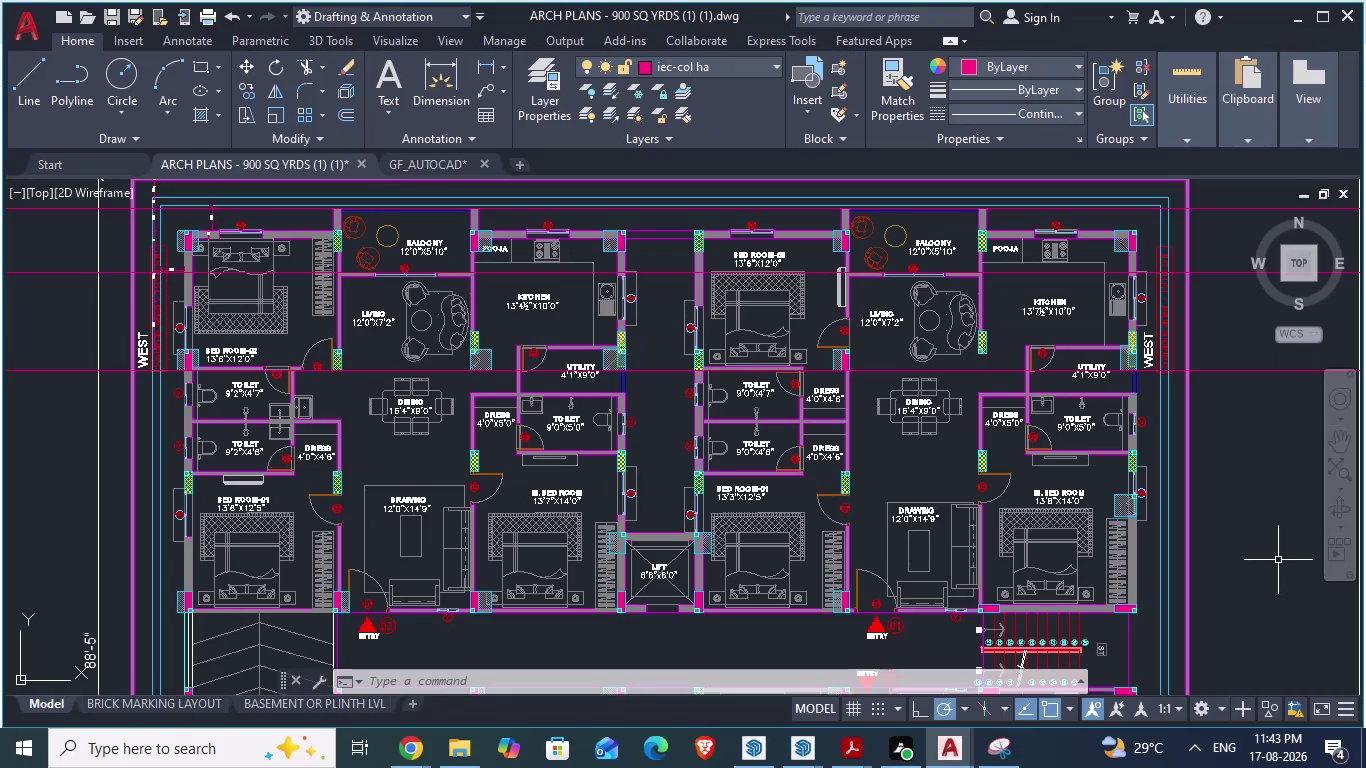
Zoom and pan around the 900 sq yd apartment plan to show the full Day 02 plan.
scroll(down, 3)
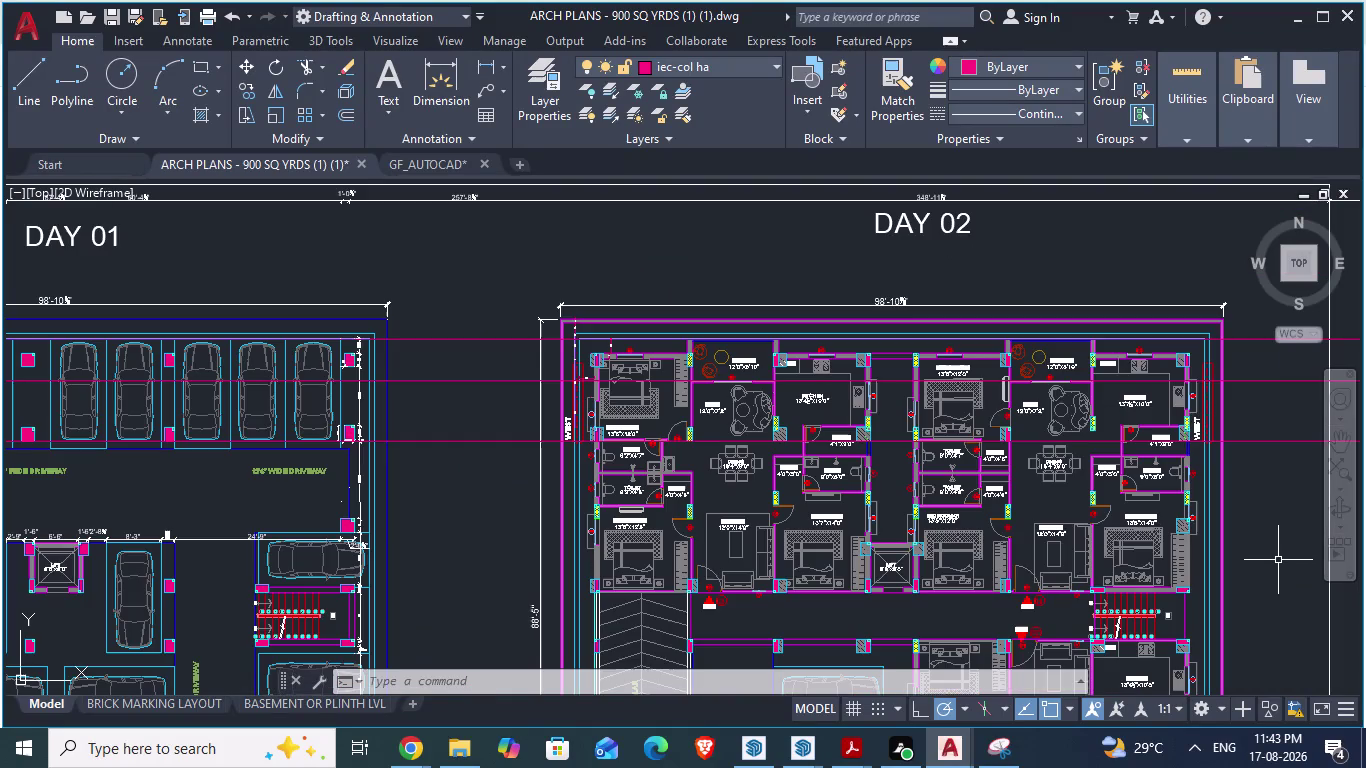
scroll(down, 3)
scroll(up, 3)
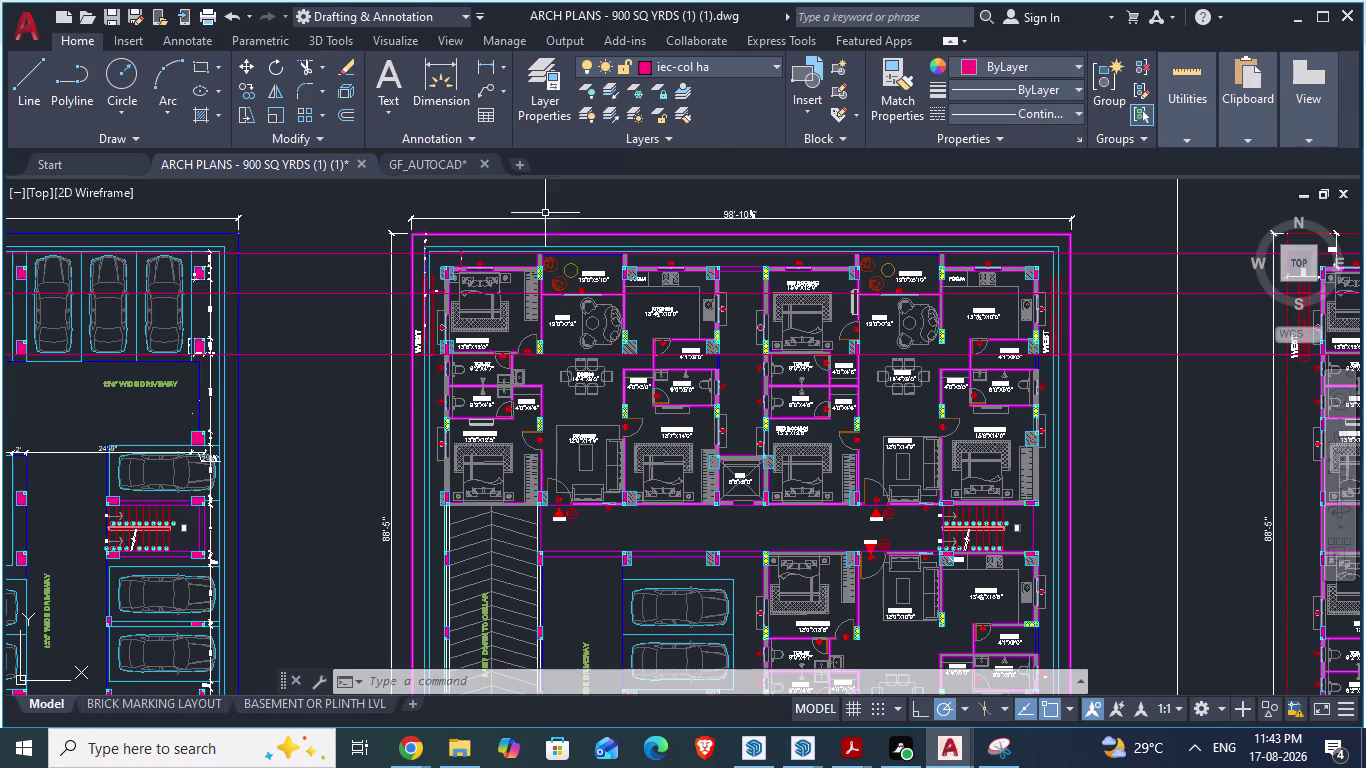
scroll(up, 3)
scroll(up, 3)
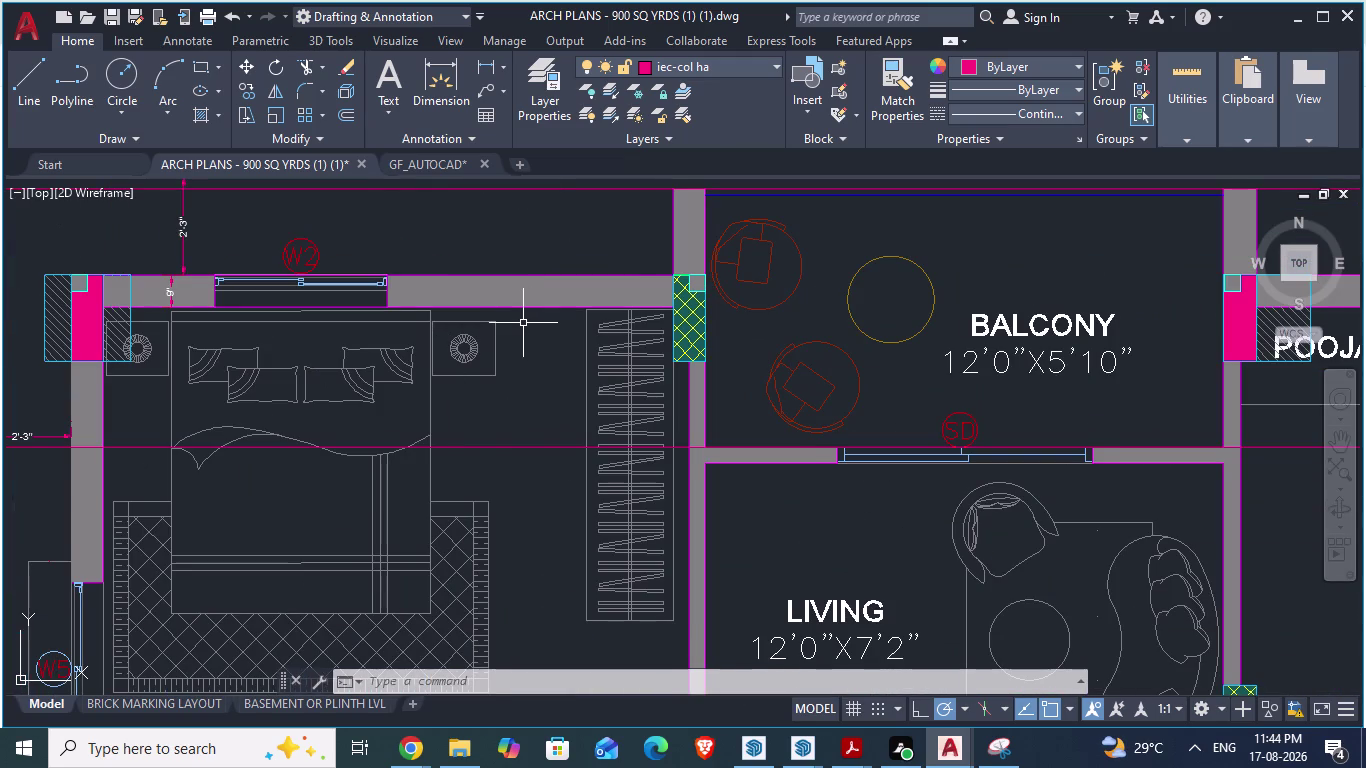
scroll(down, 3)
scroll(down, 3)
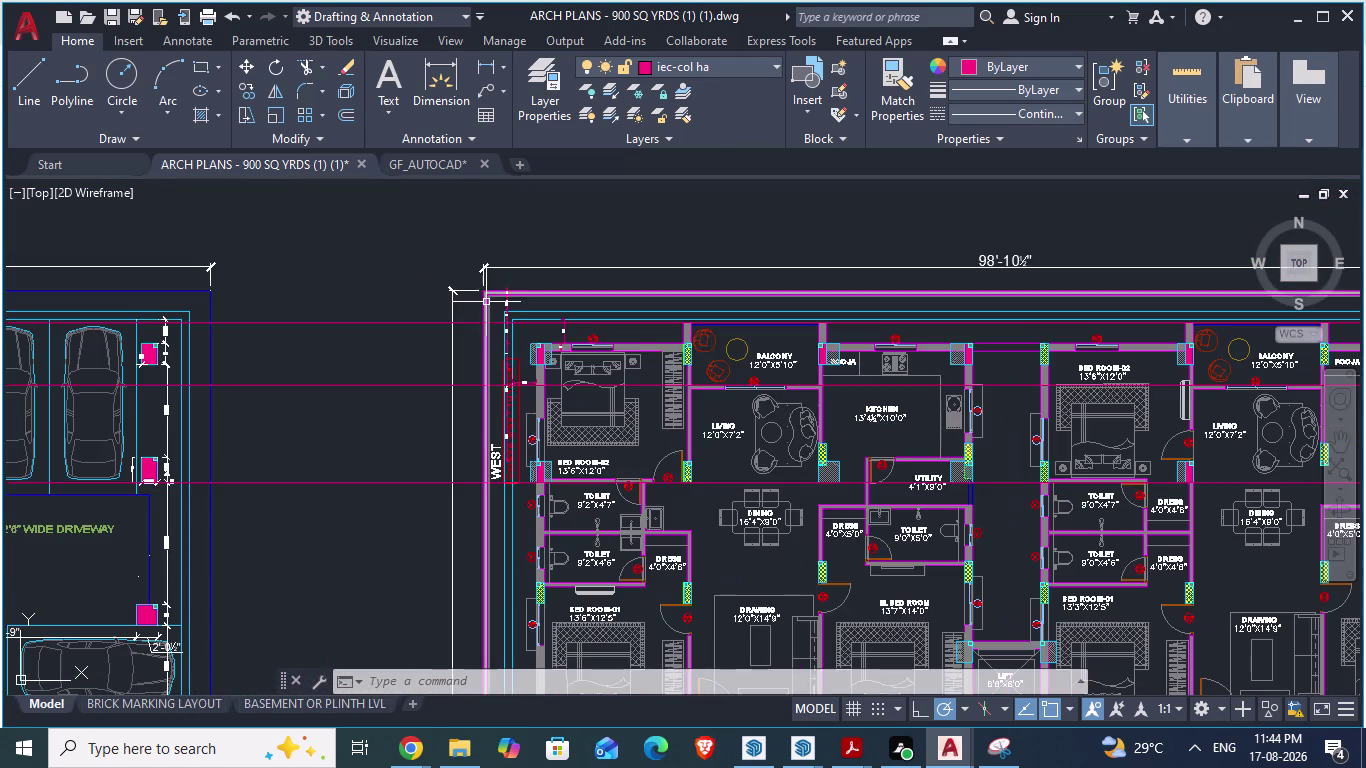
scroll(up, 3)
scroll(down, 3)
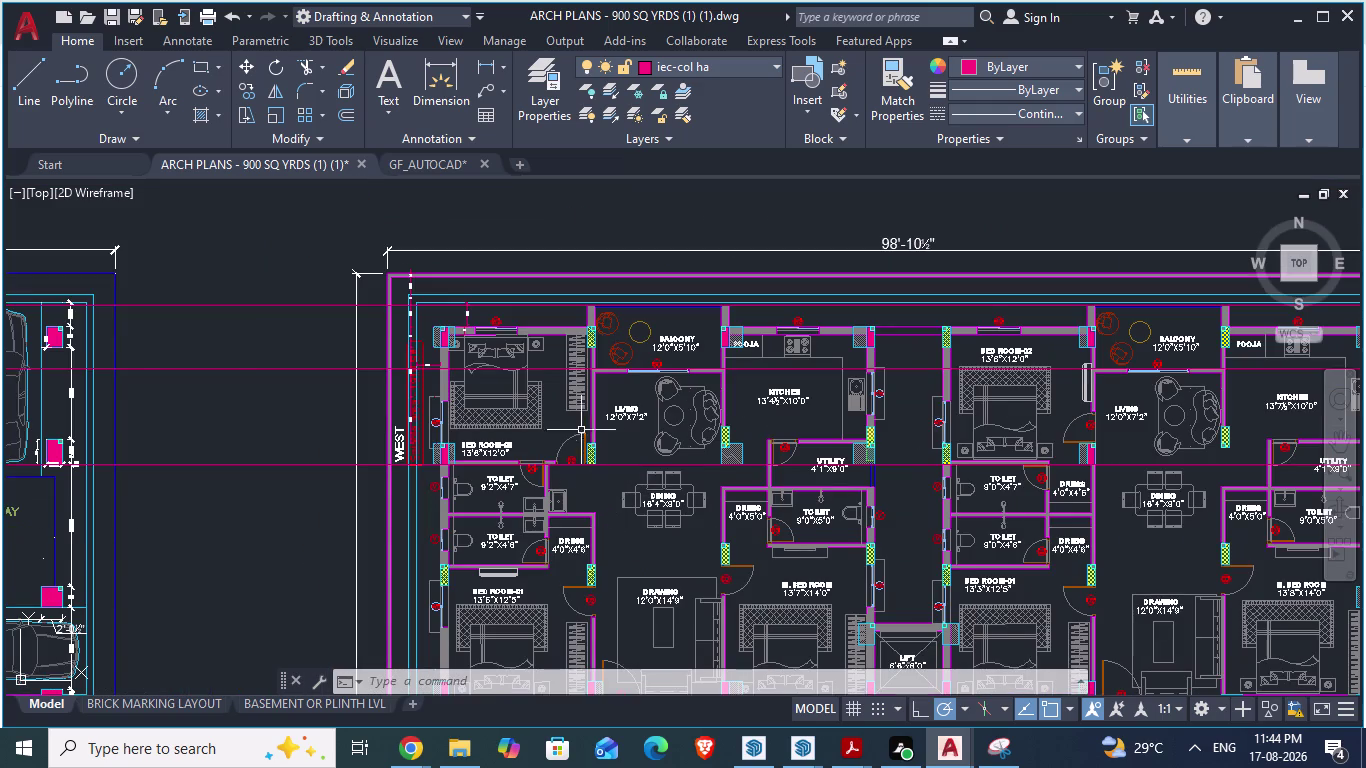
scroll(down, 3)
middle_drag(656, 423, 617, 378)
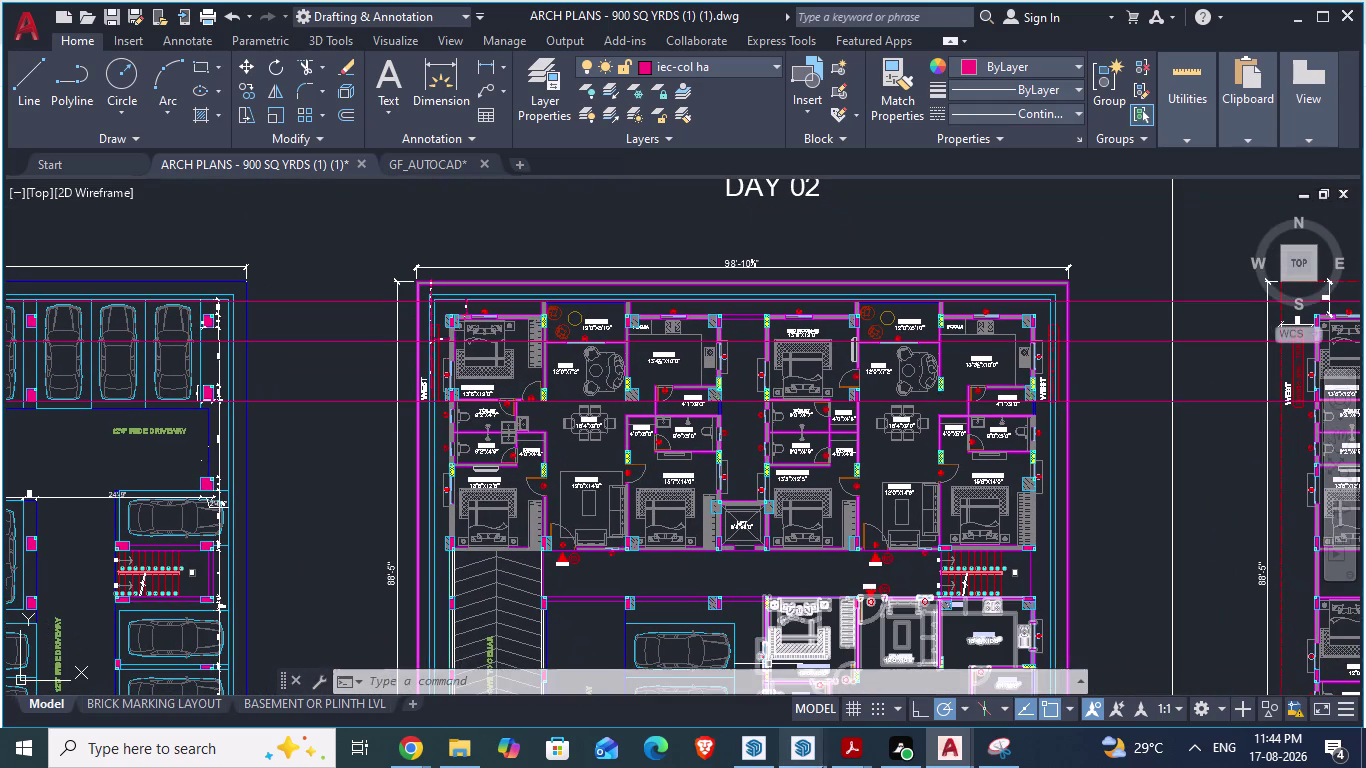
Bring up the PDF copy of the plan in Adobe Acrobat.
click(842, 736)
click(942, 654)
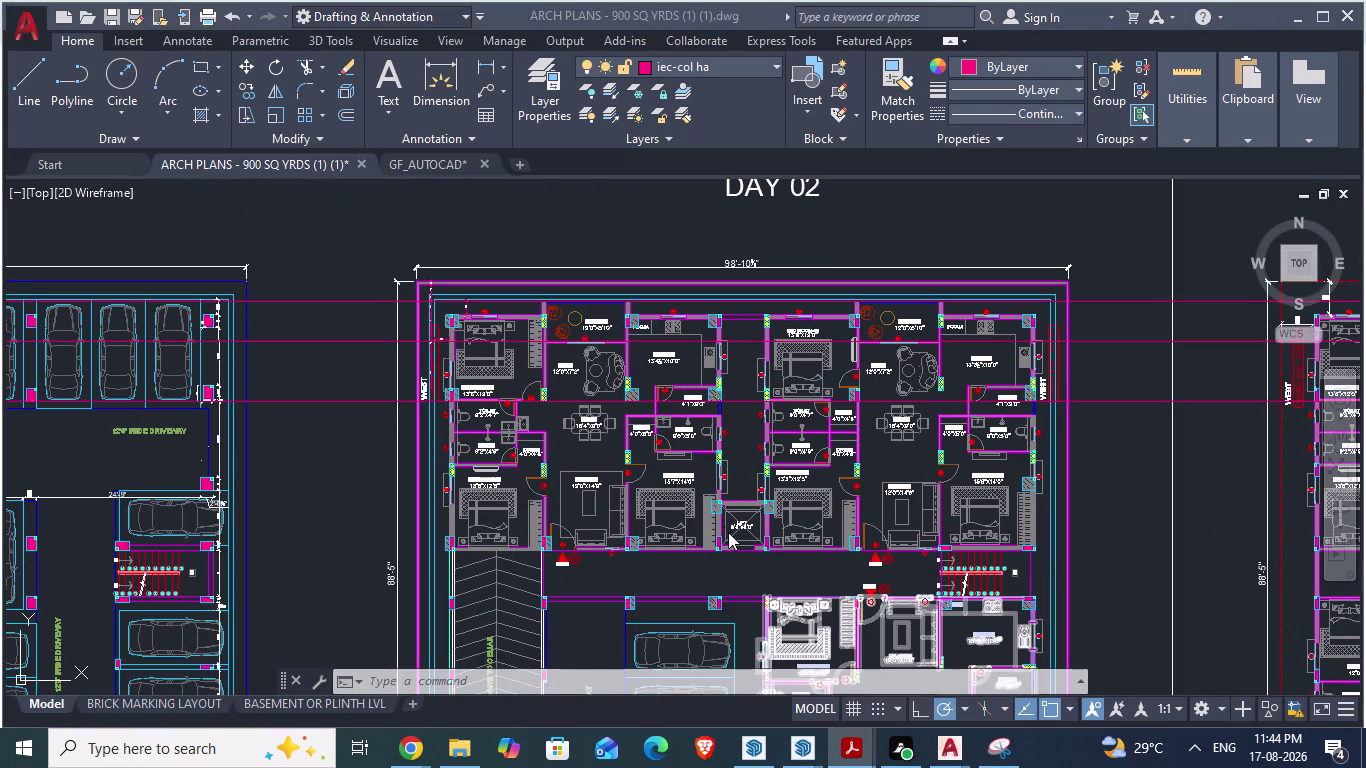
scroll(down, 3)
Zoom and pan across both 1918 sft flats in the plan PDF.
scroll(down, 3)
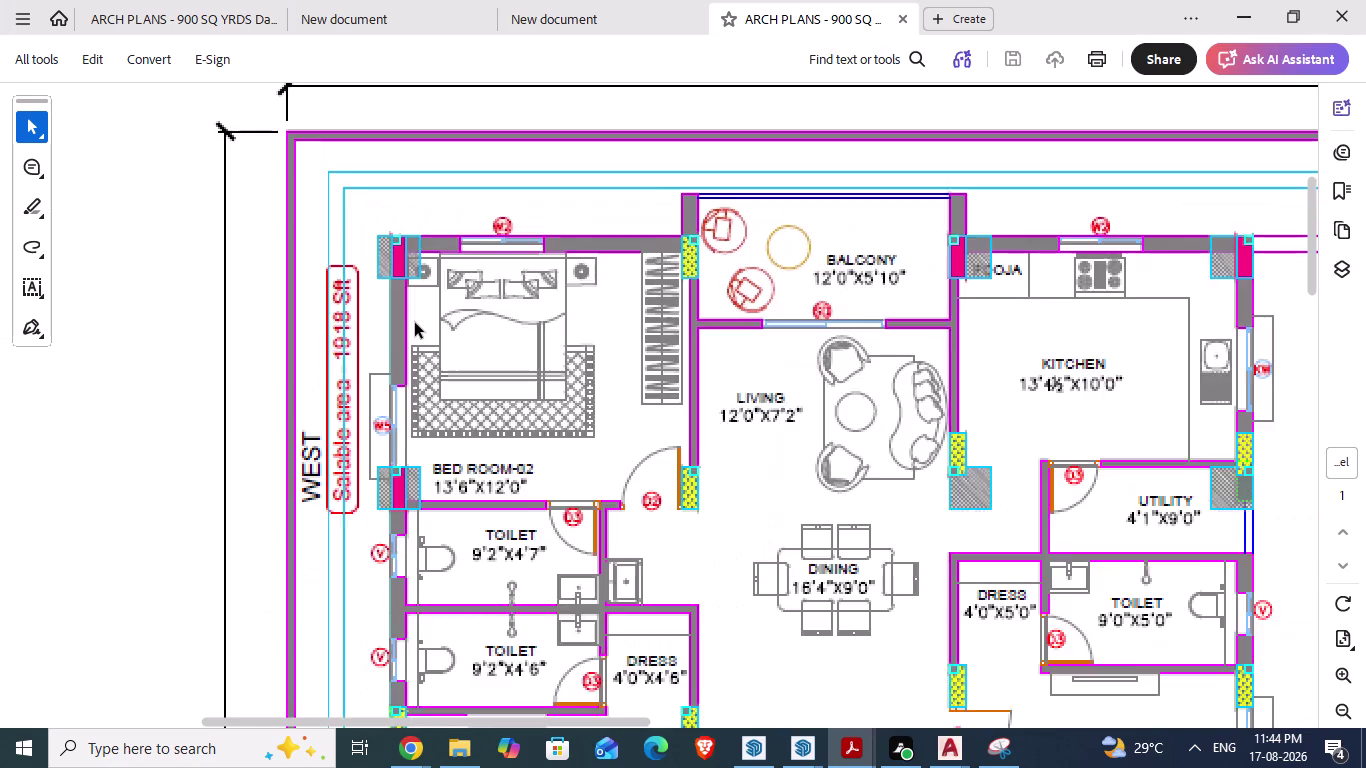
scroll(down, 3)
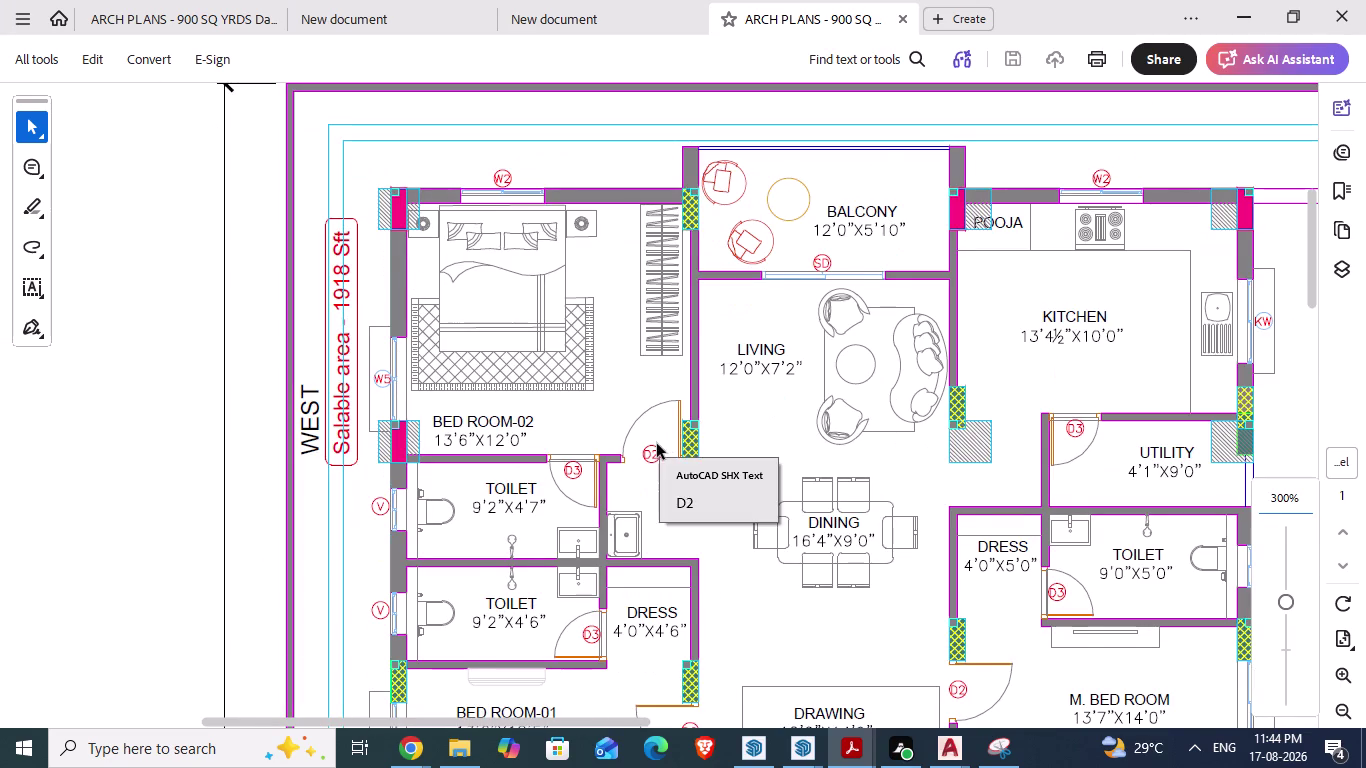
middle_drag(652, 441, 719, 445)
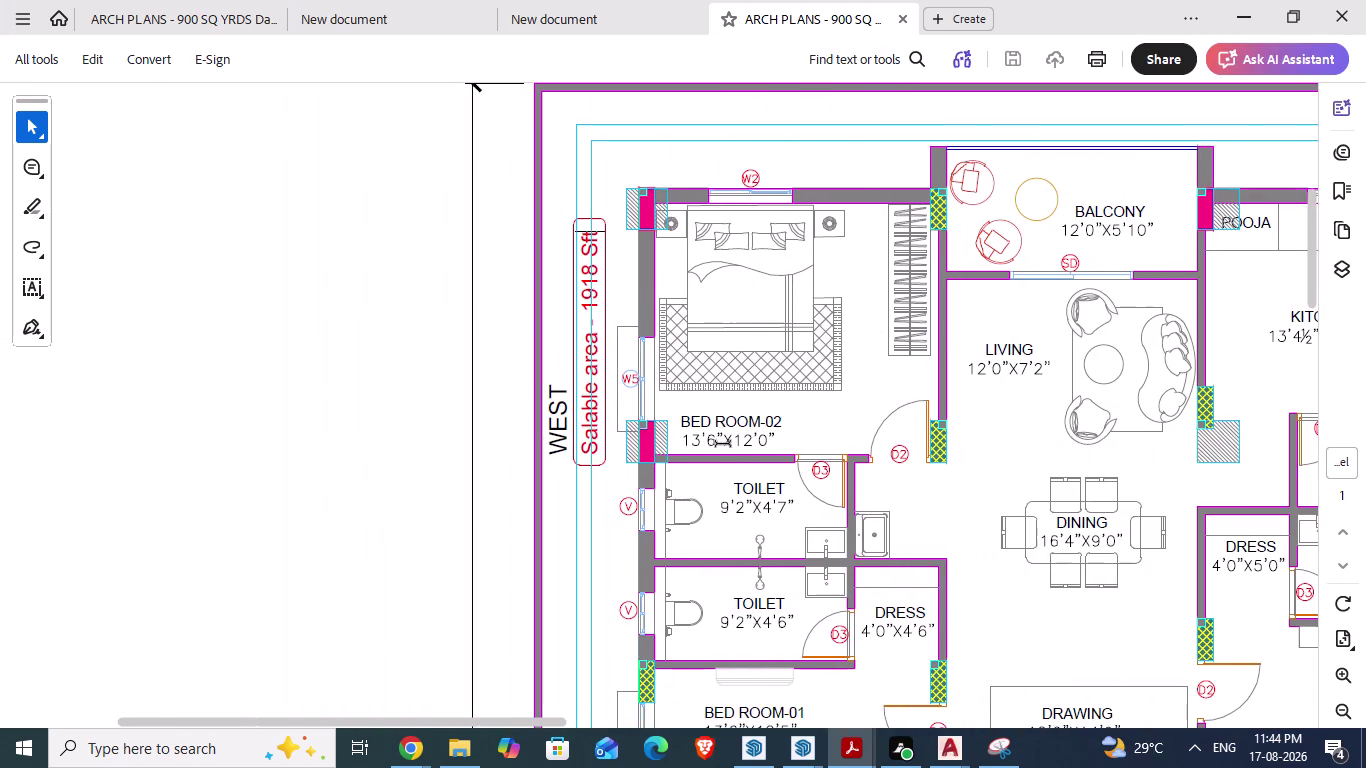
middle_drag(727, 440, 817, 441)
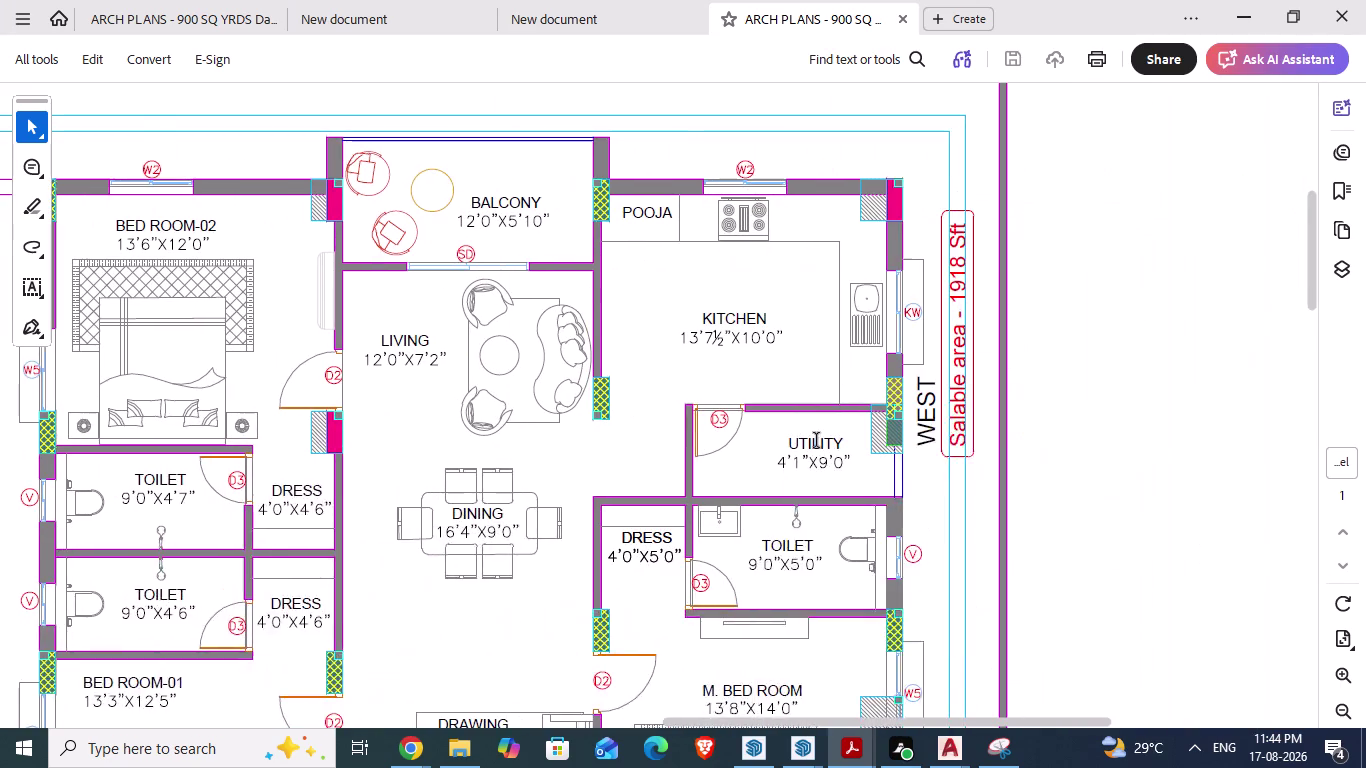
scroll(down, 3)
scroll(down, 3)
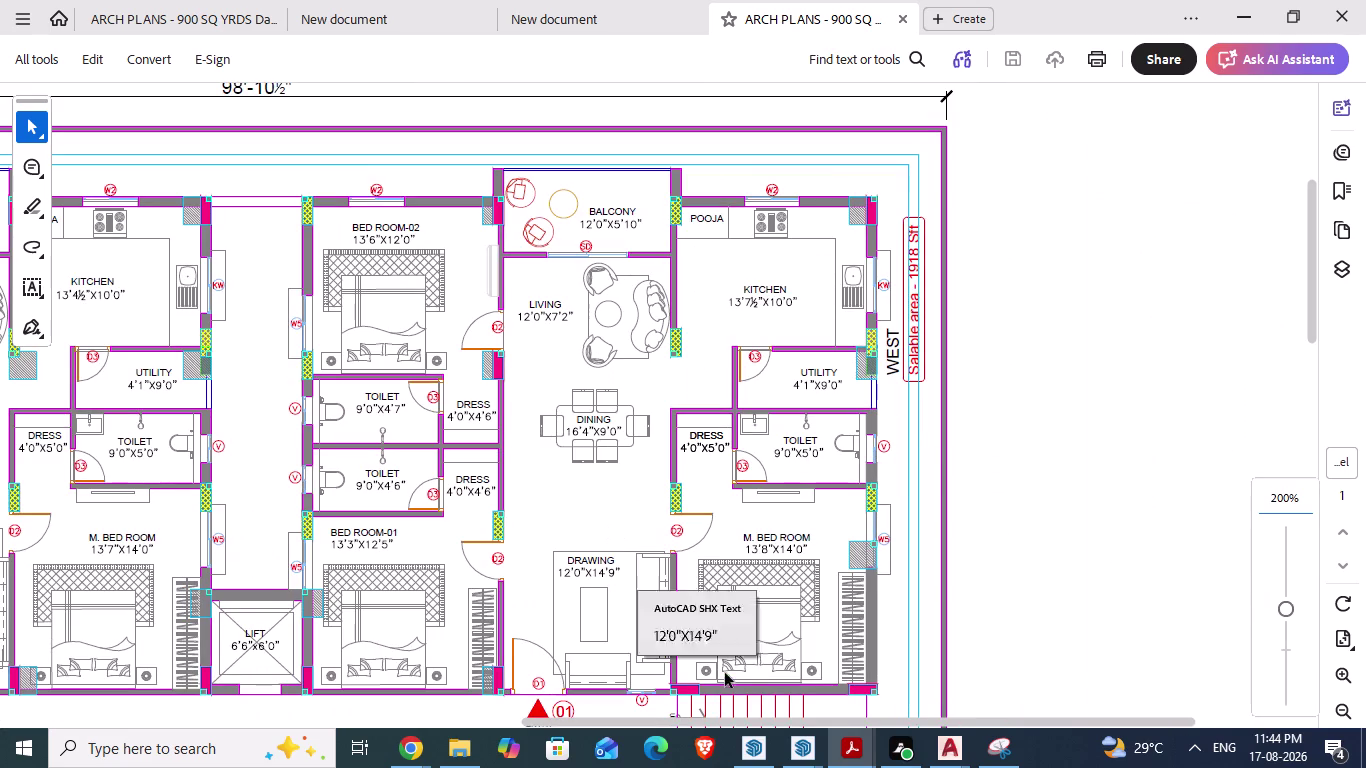
drag(721, 720, 591, 715)
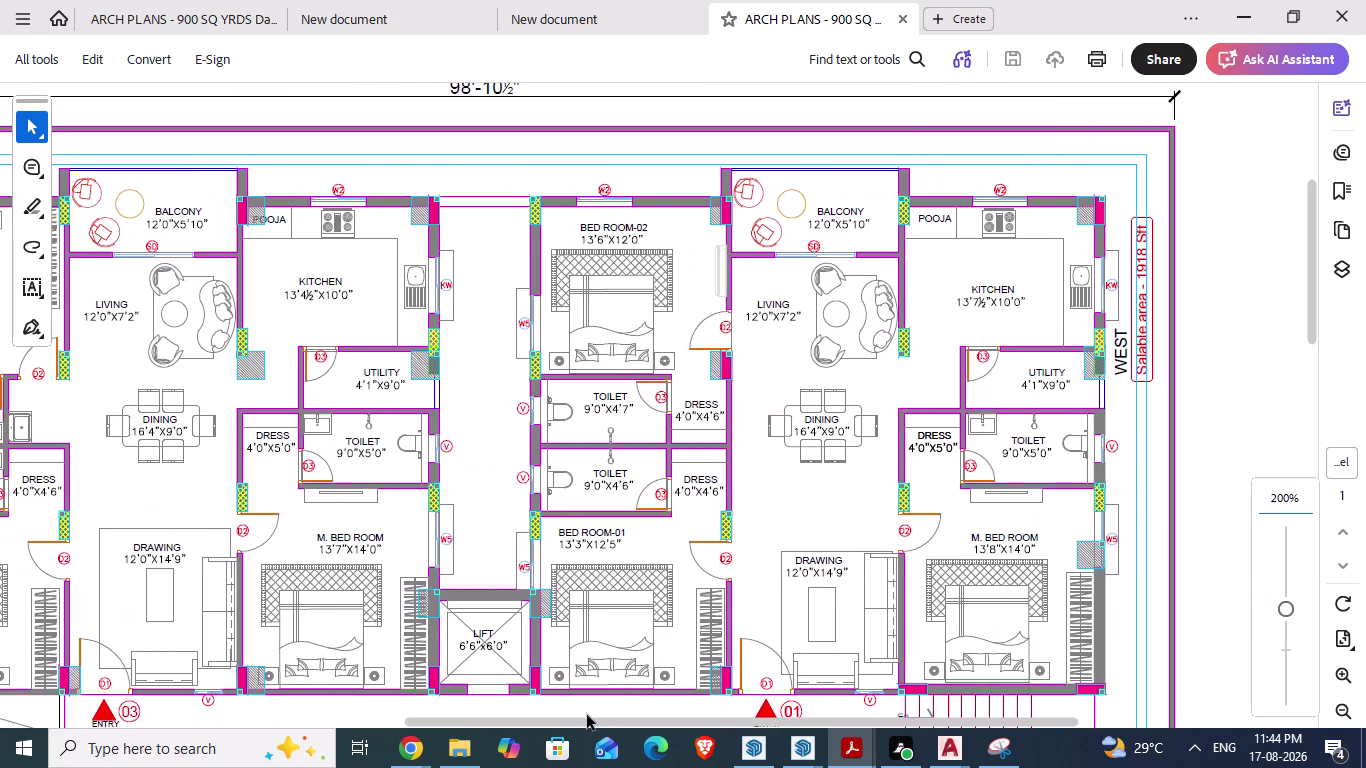
drag(591, 715, 516, 710)
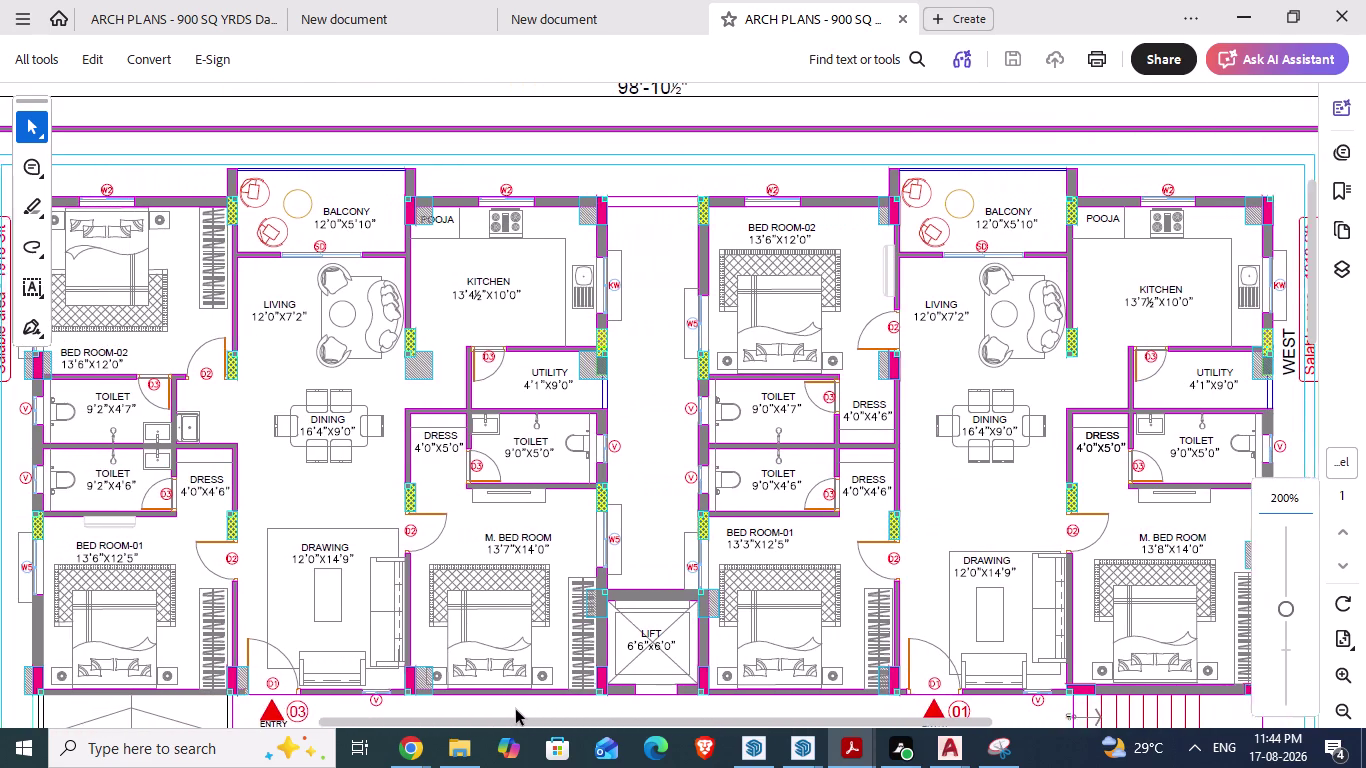
drag(516, 710, 515, 710)
scroll(down, 3)
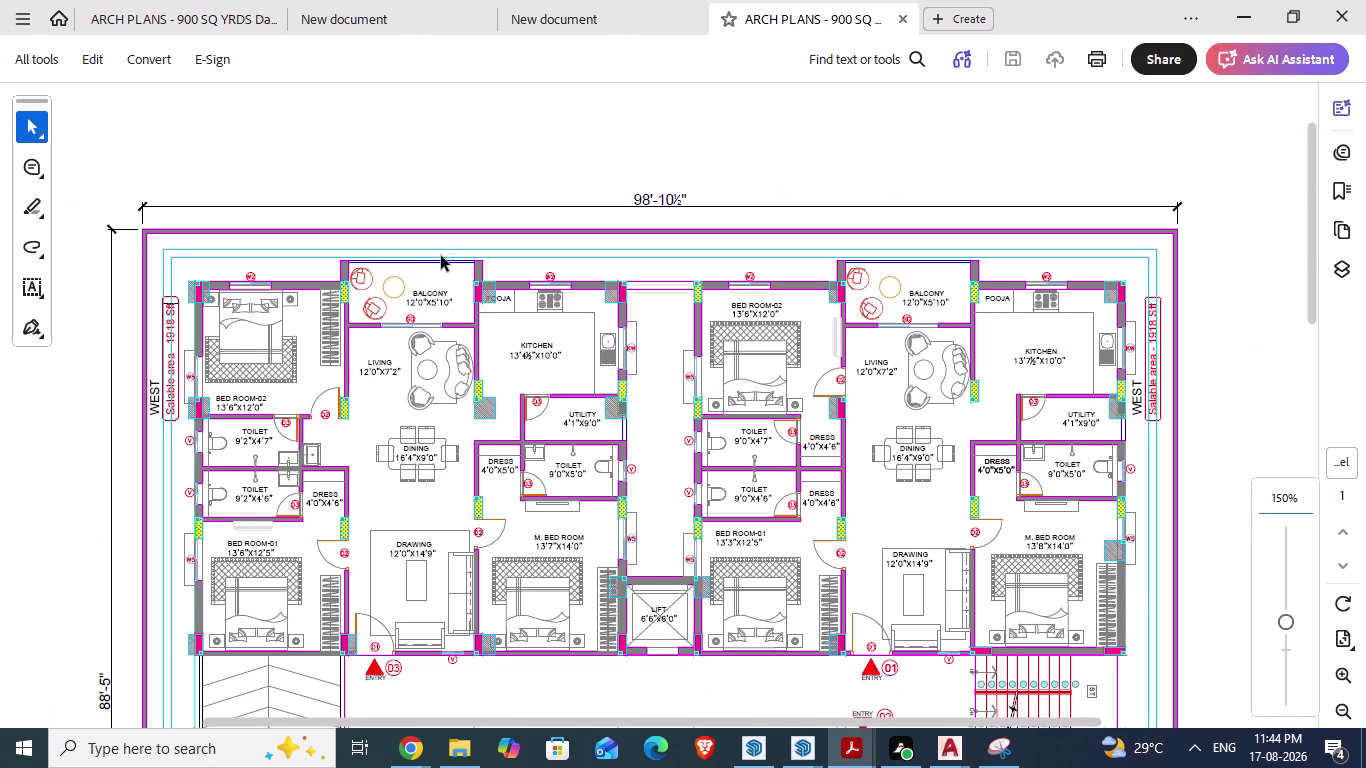
Switch back to the GF_AUTOCAD drawing in AutoCAD.
key(alt+Tab)
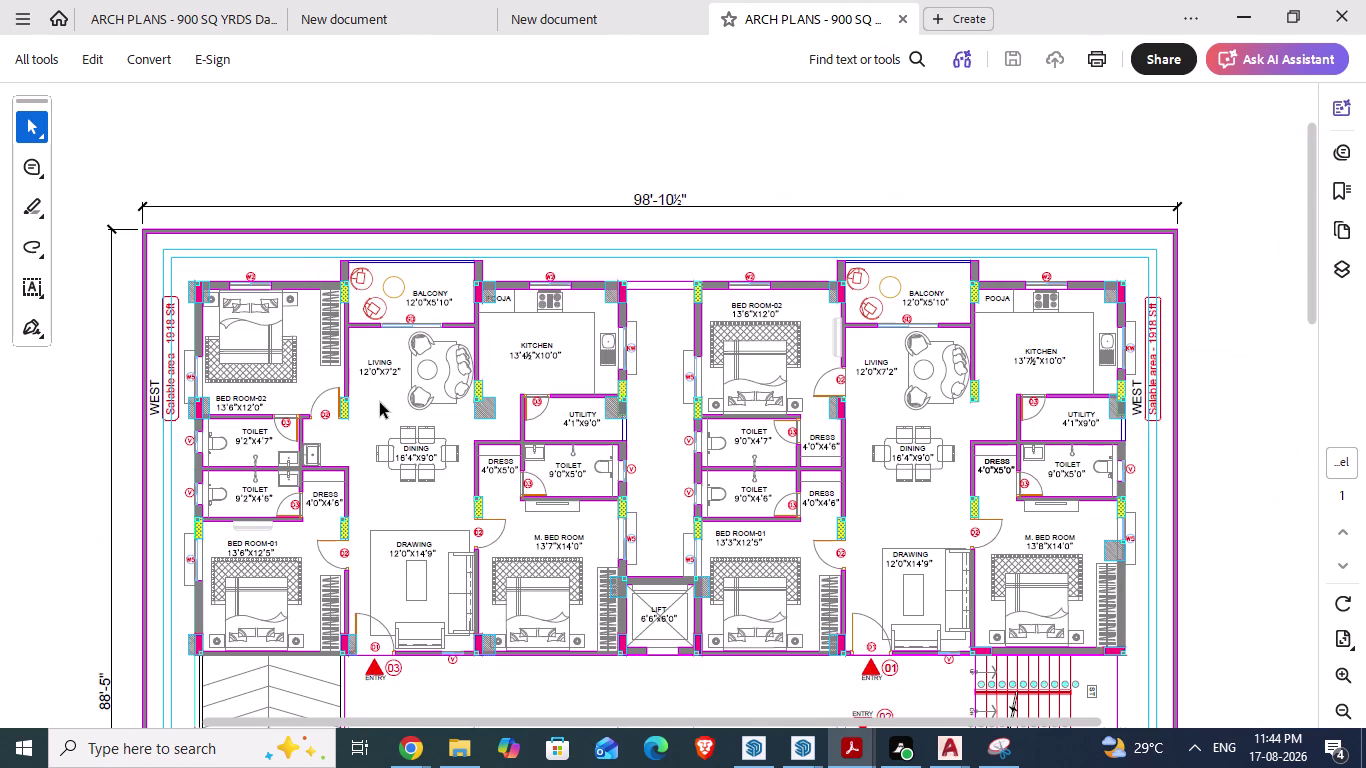
key(alt+Tab)
key(alt+Tab)
key(alt+Tab)
click(435, 163)
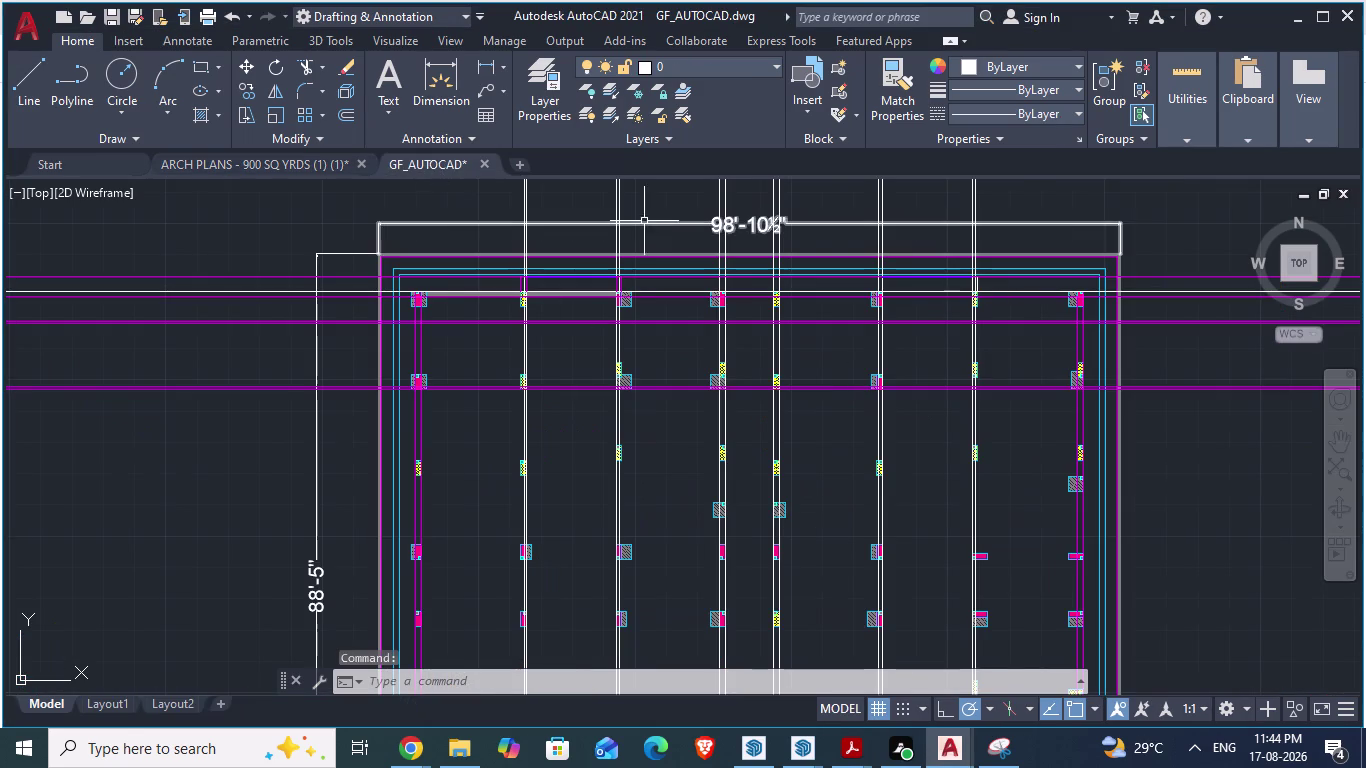
Check the plan PDF and return to the GF_AUTOCAD drawing.
key(alt+Tab)
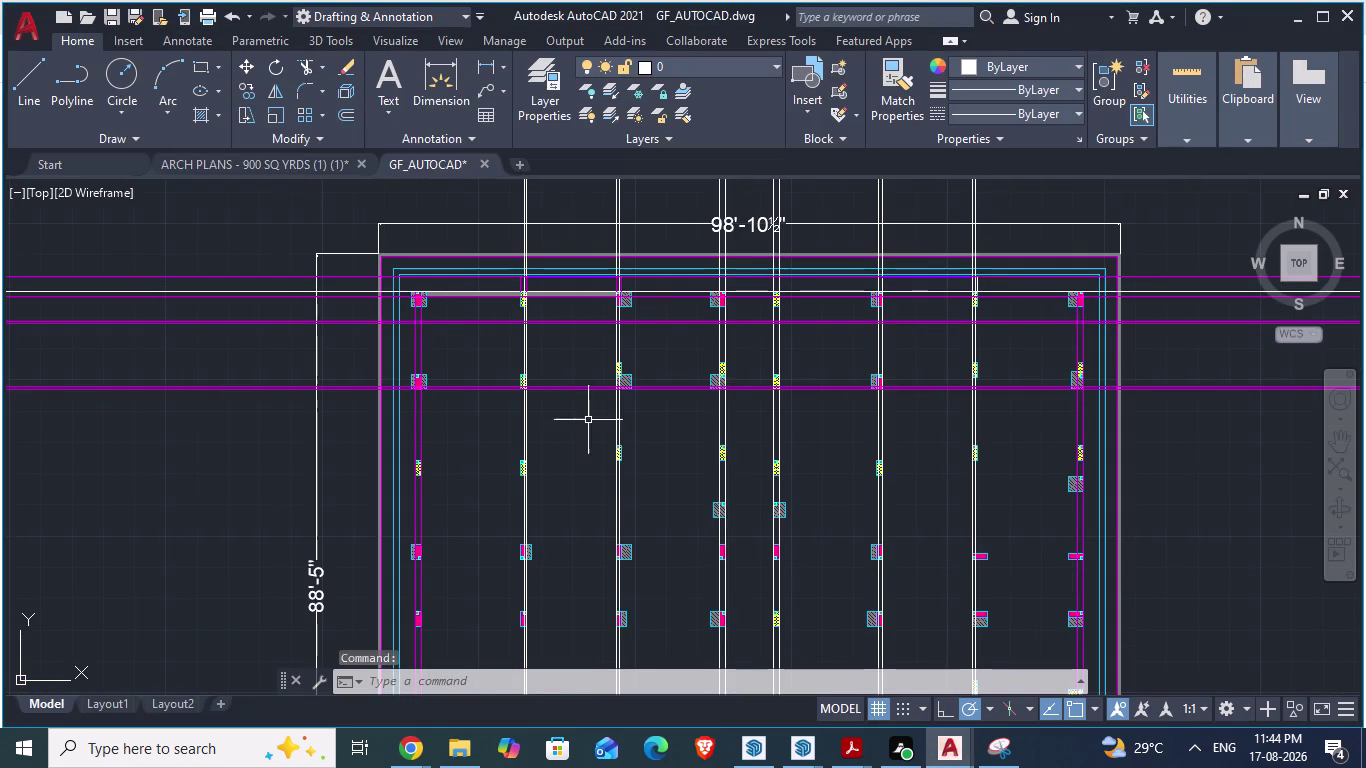
key(alt+Tab)
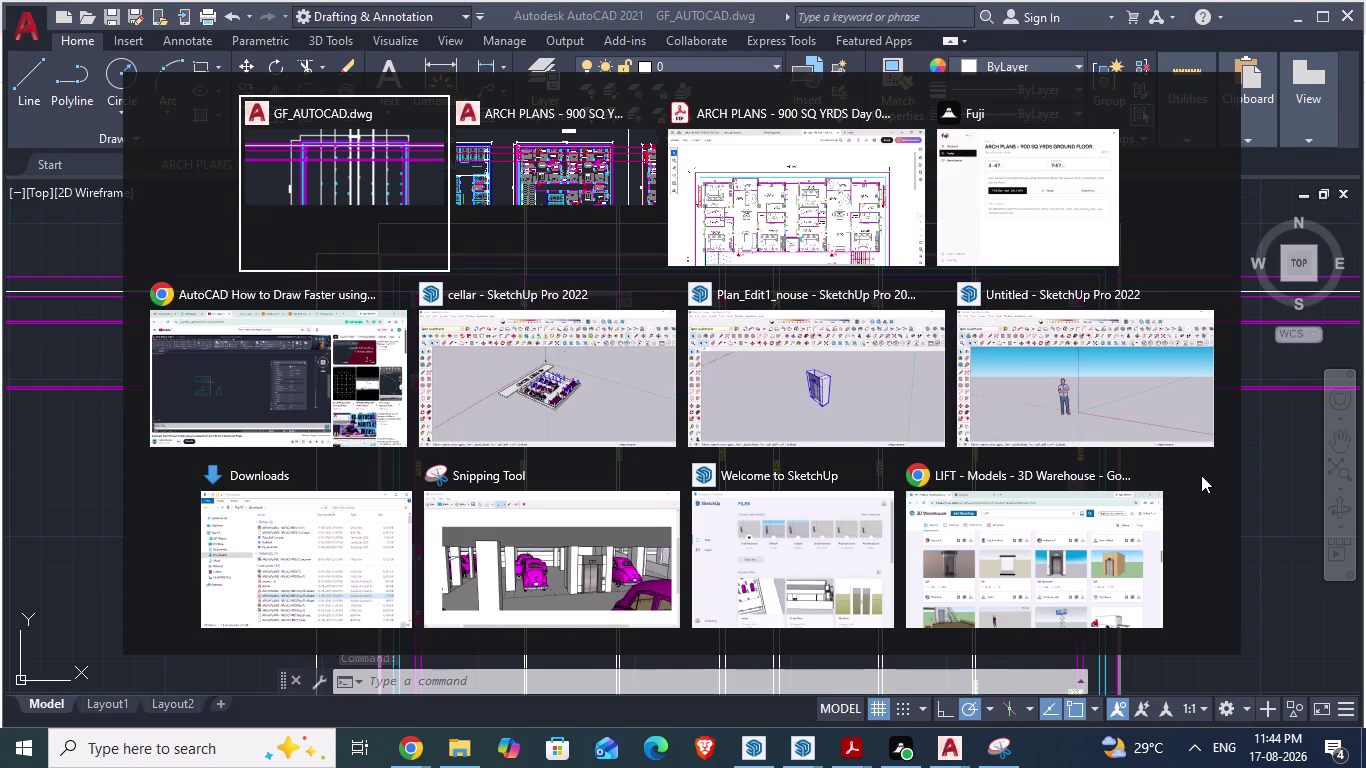
key(alt+Tab)
key(alt+Tab)
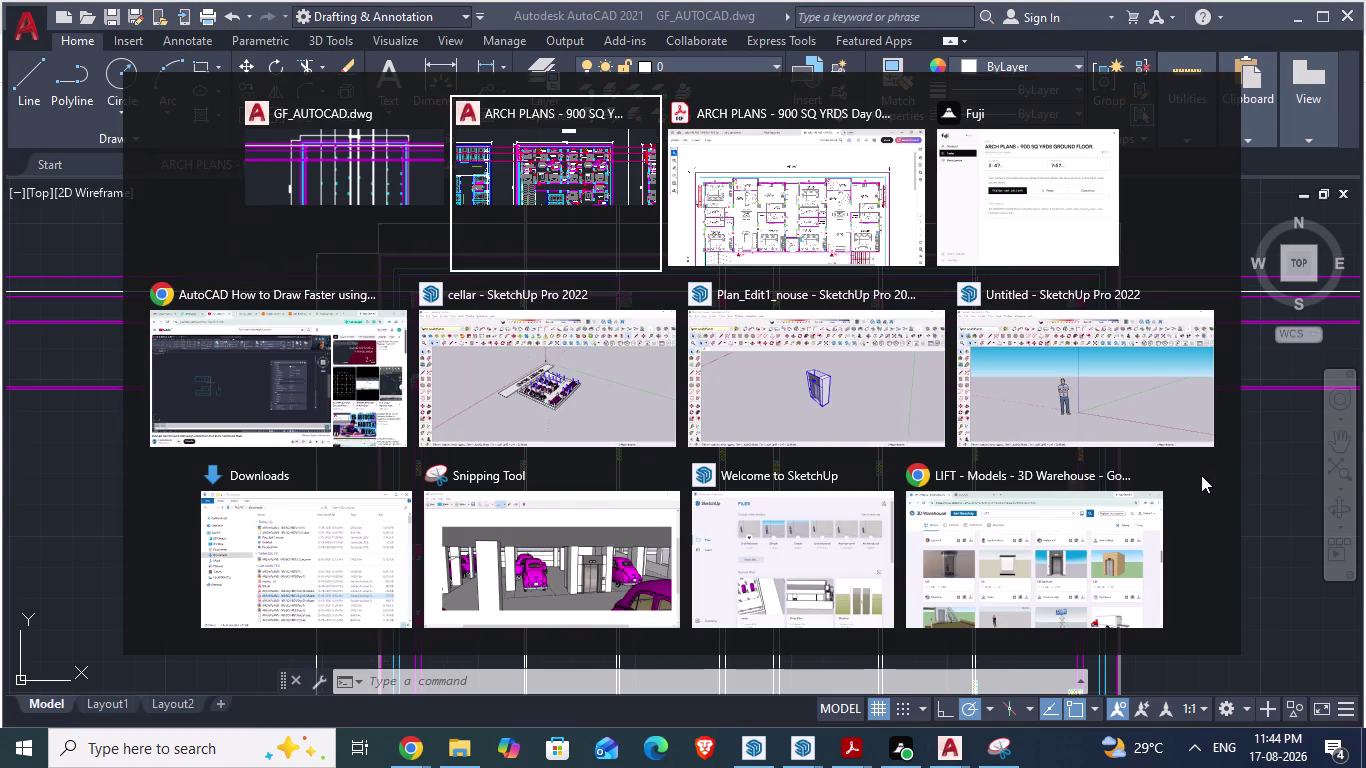
key(alt+Tab)
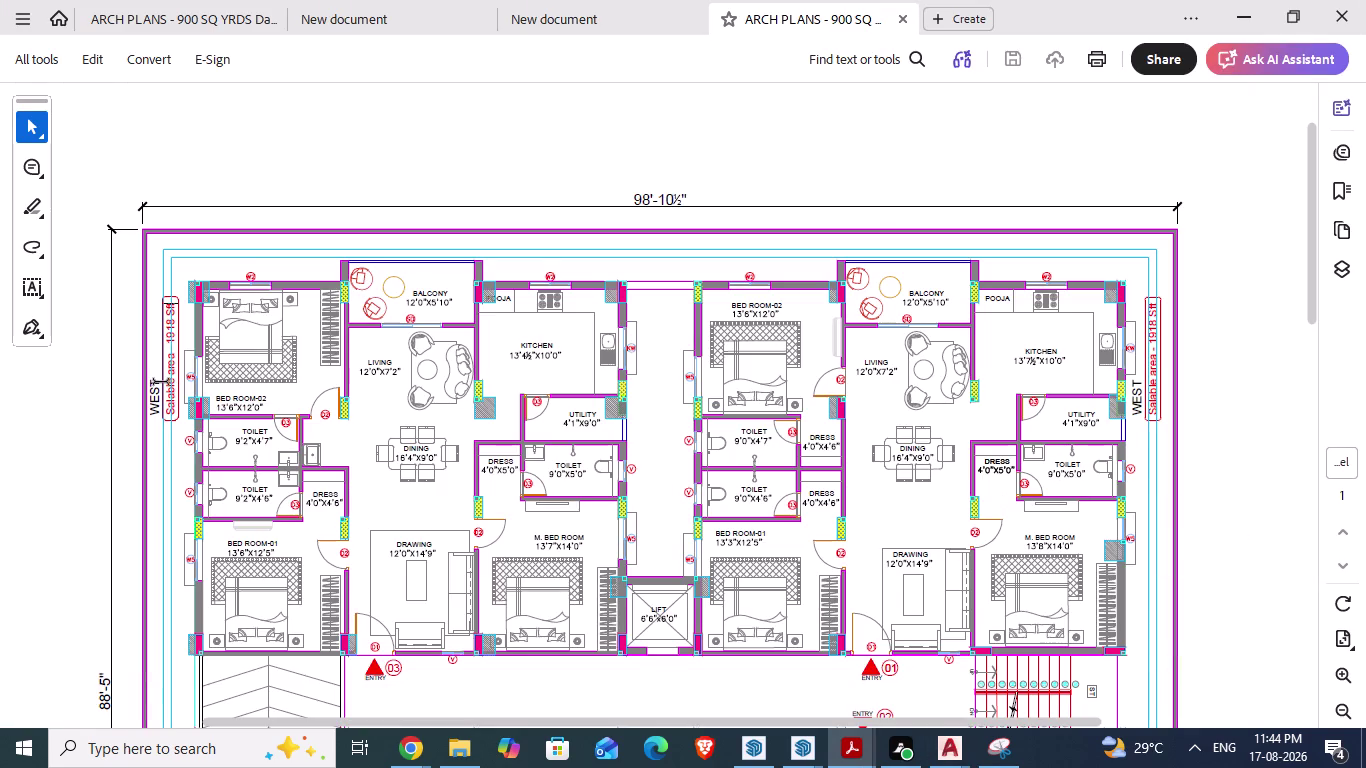
key(alt+Tab)
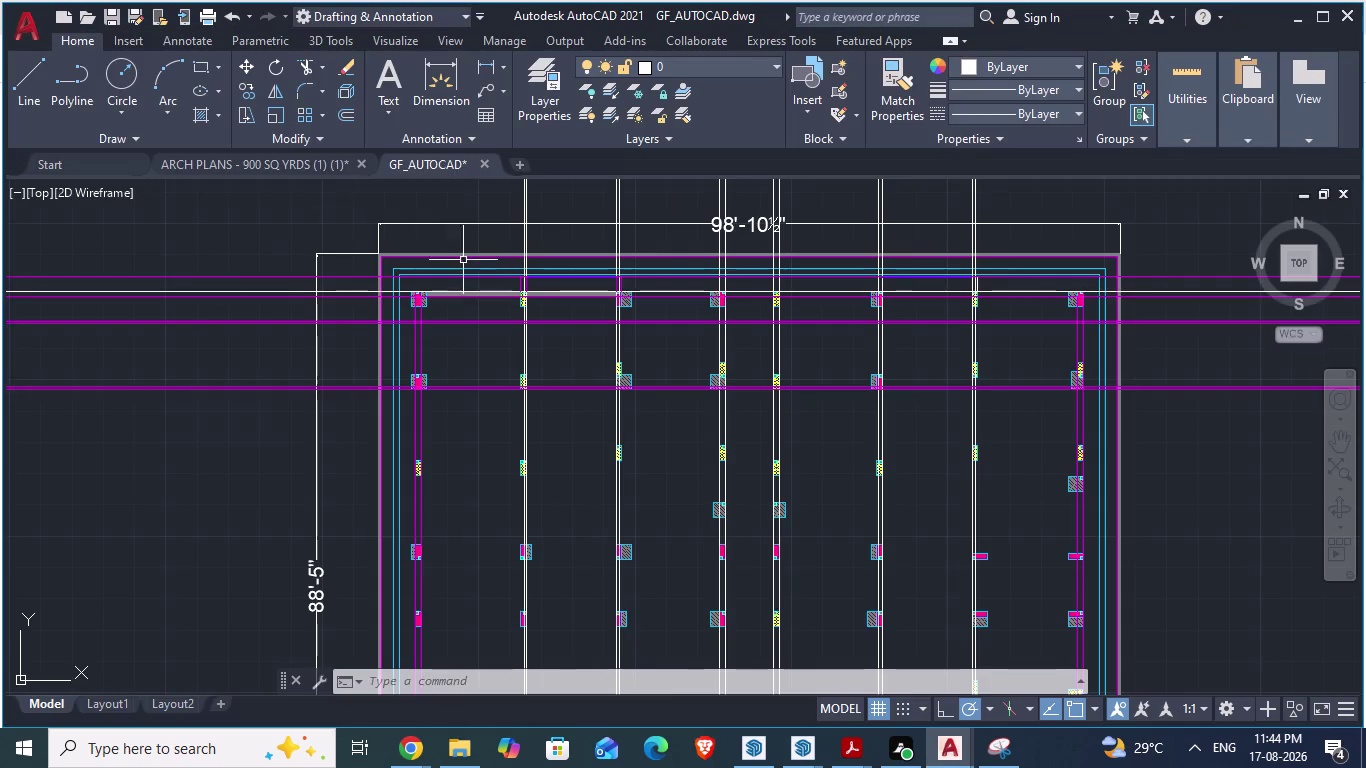
Zoom in on the top wall and select the vertical grid line through the column.
scroll(up, 3)
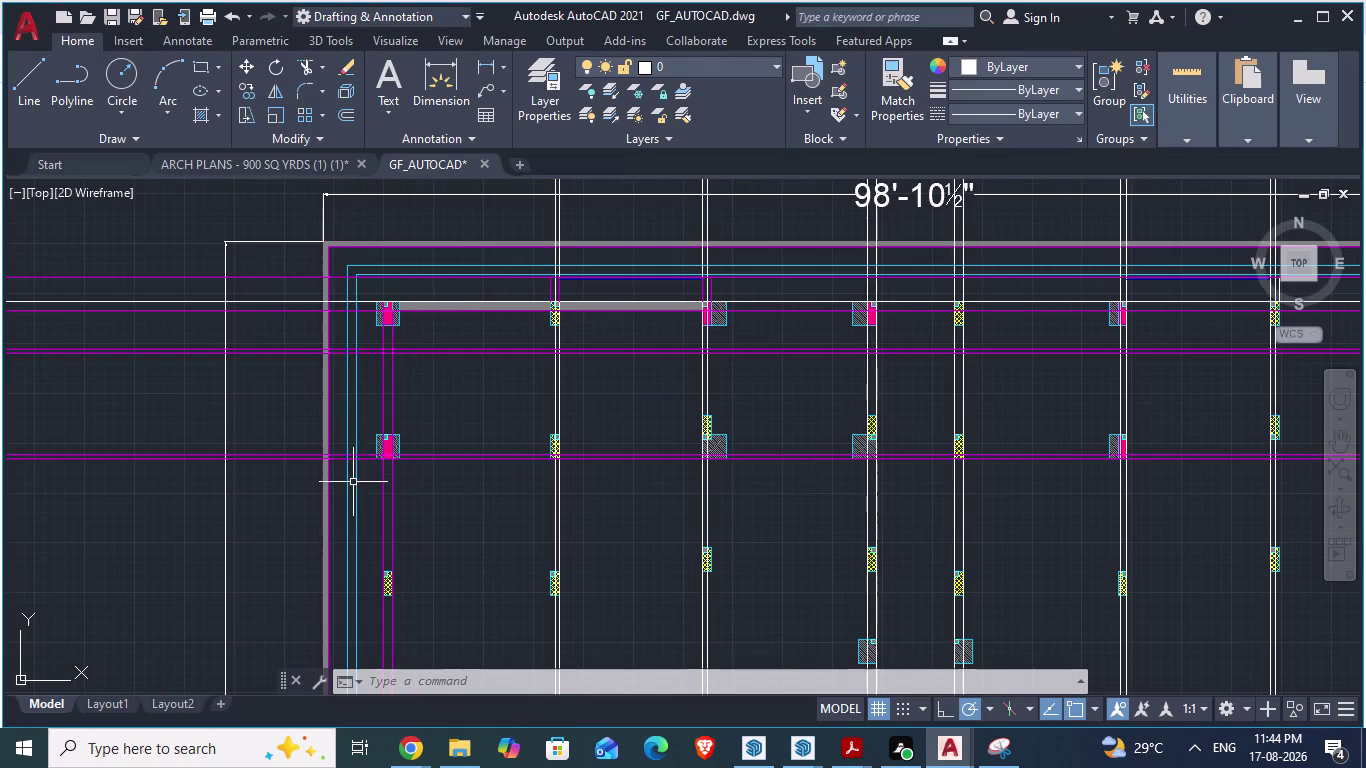
scroll(up, 3)
scroll(down, 3)
middle_drag(514, 443, 420, 490)
scroll(up, 3)
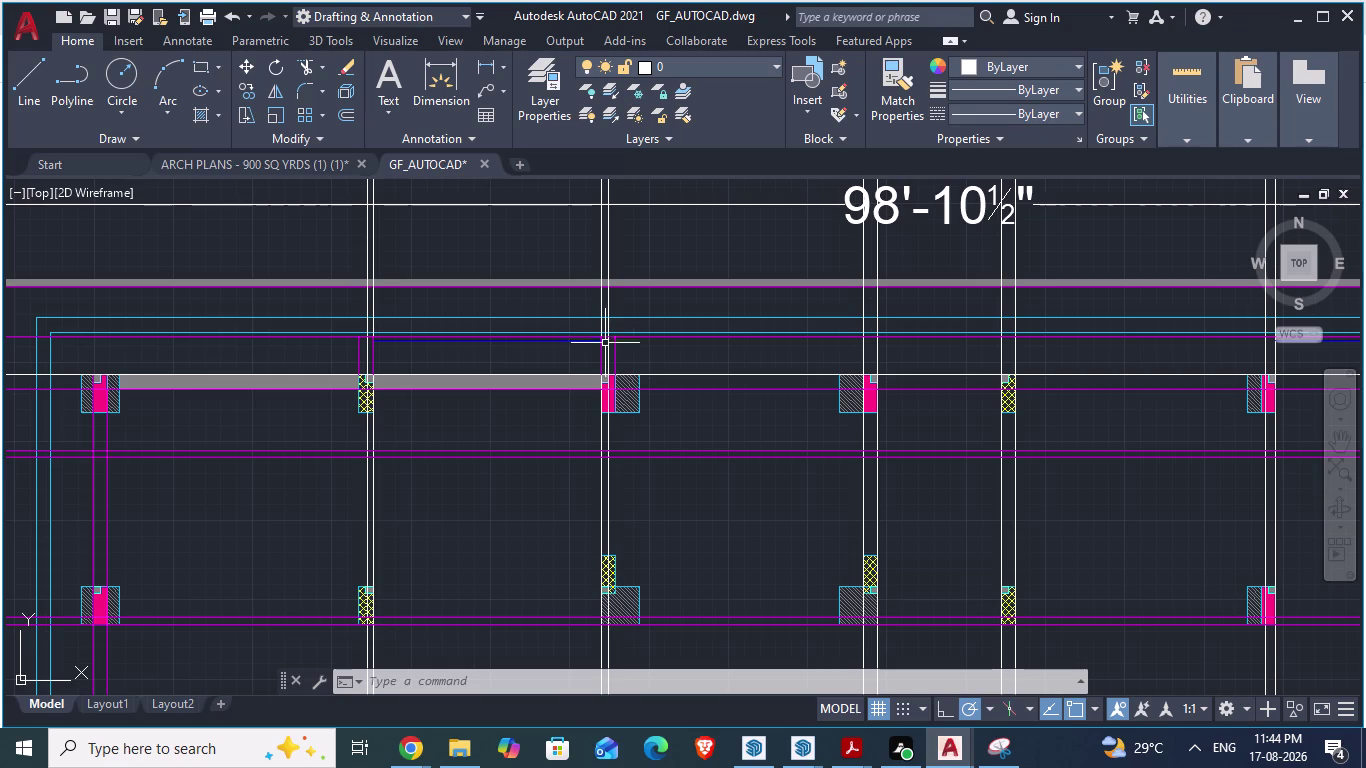
click(606, 355)
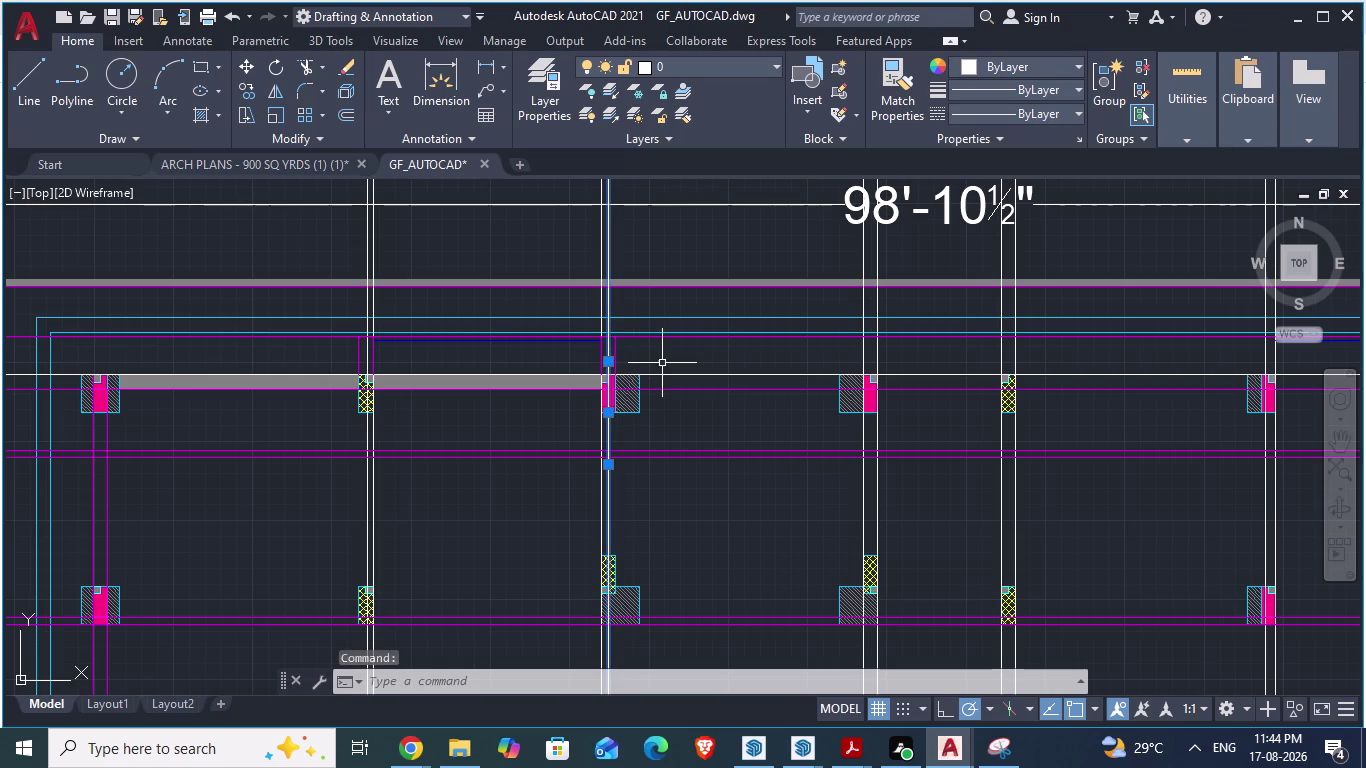
Save the GF_AUTOCAD drawing.
key(space)
scroll(down, 3)
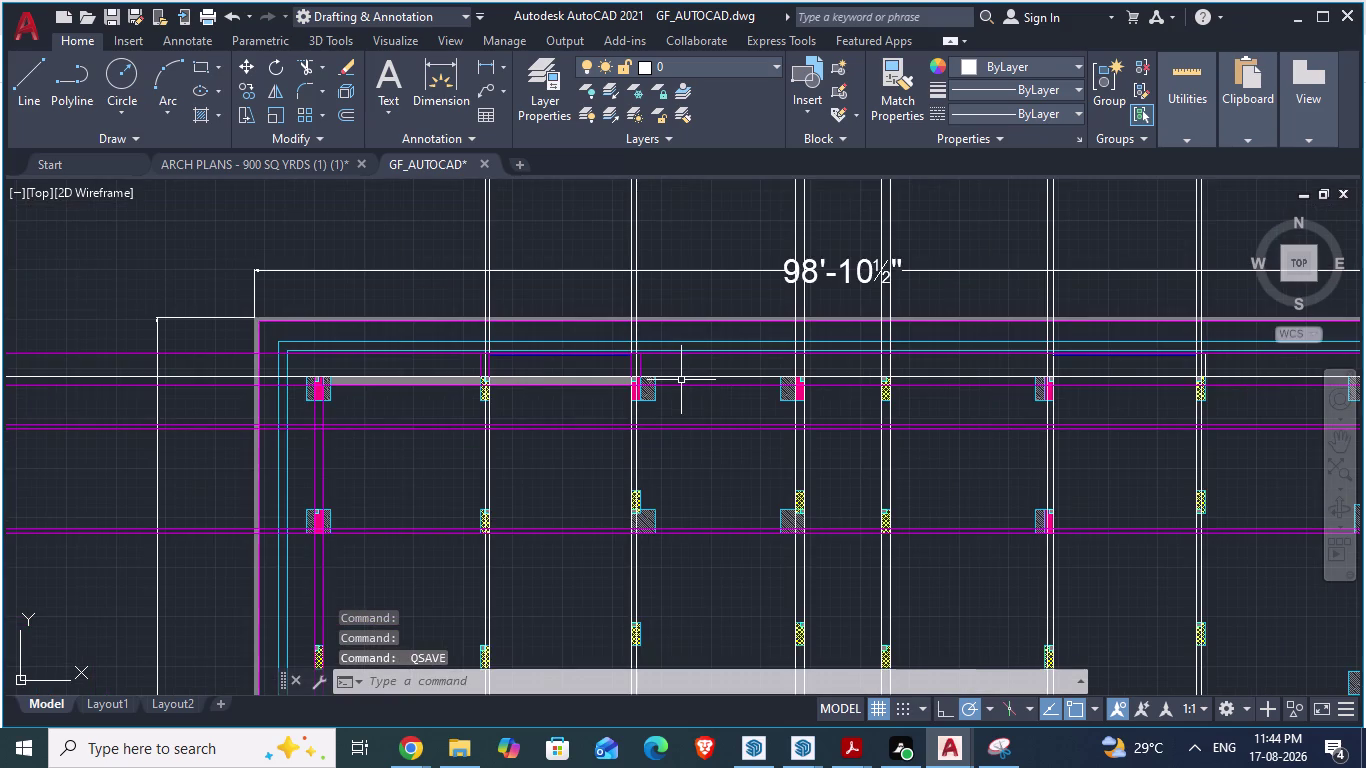
scroll(down, 3)
scroll(up, 3)
scroll(down, 3)
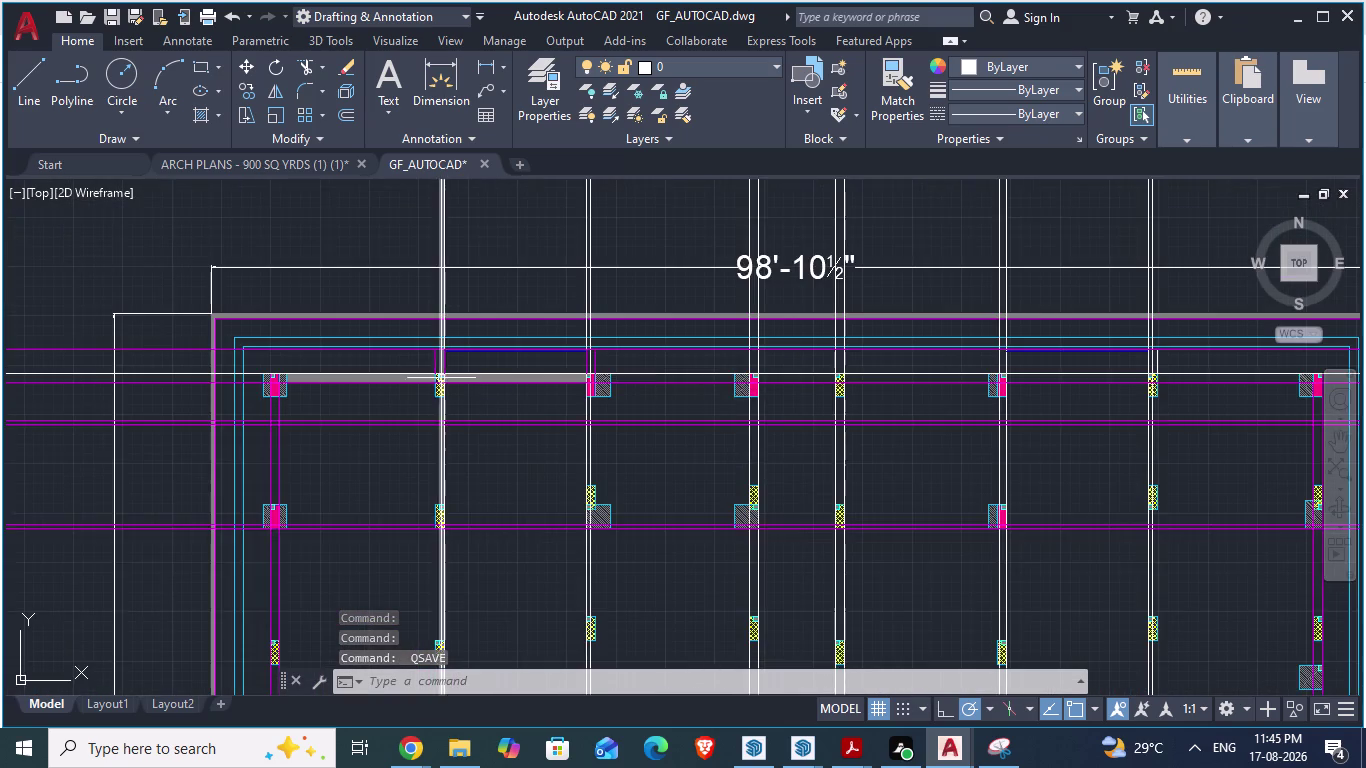
scroll(up, 3)
scroll(up, 3)
Start a solid hatch and pick the wall stubs above the left and right columns.
click(439, 333)
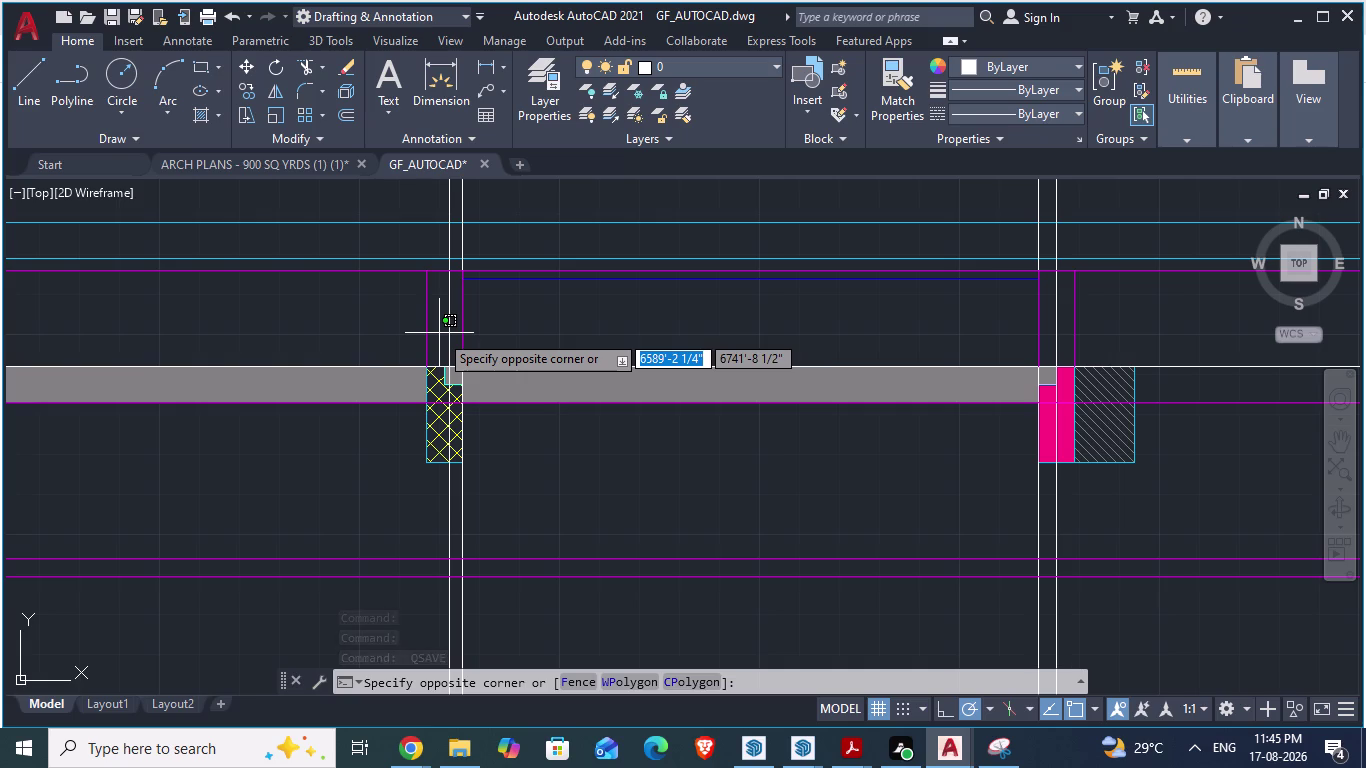
key(h)
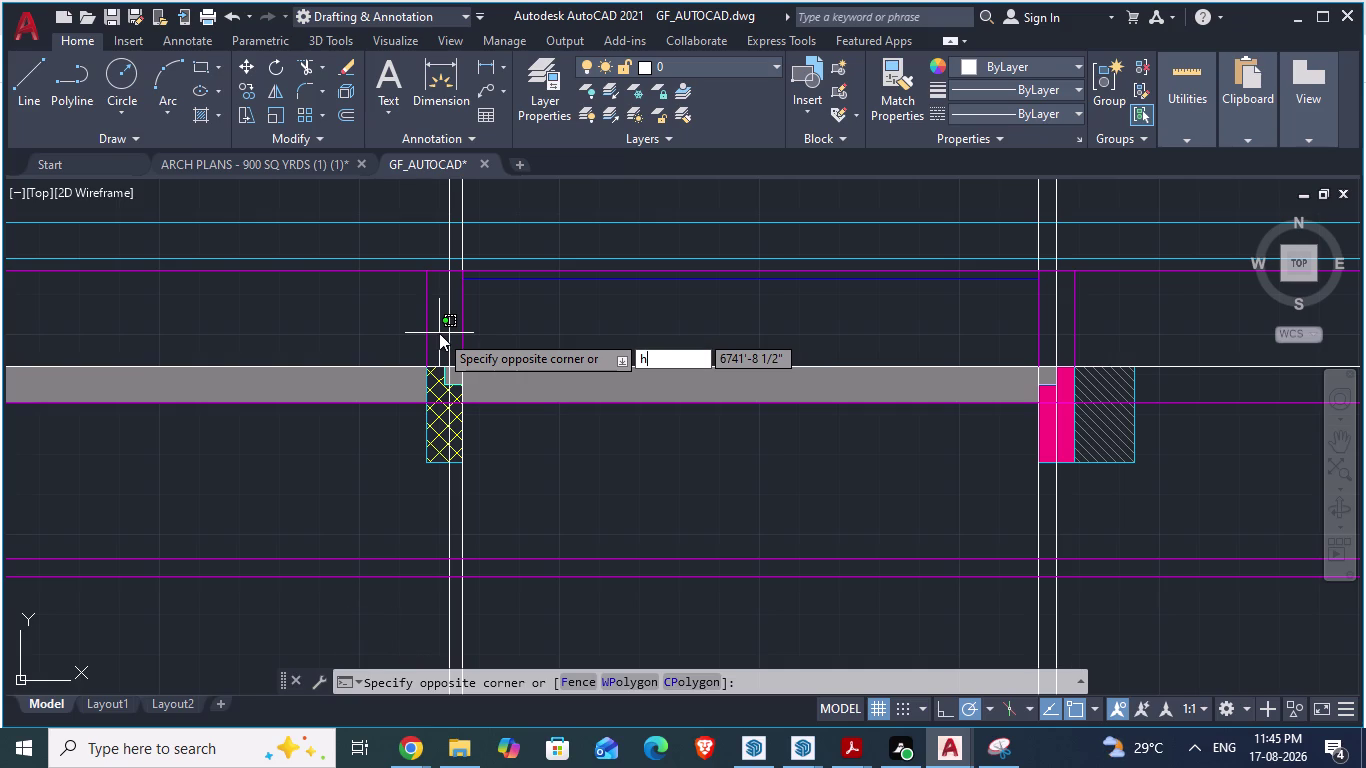
key(Return)
click(438, 301)
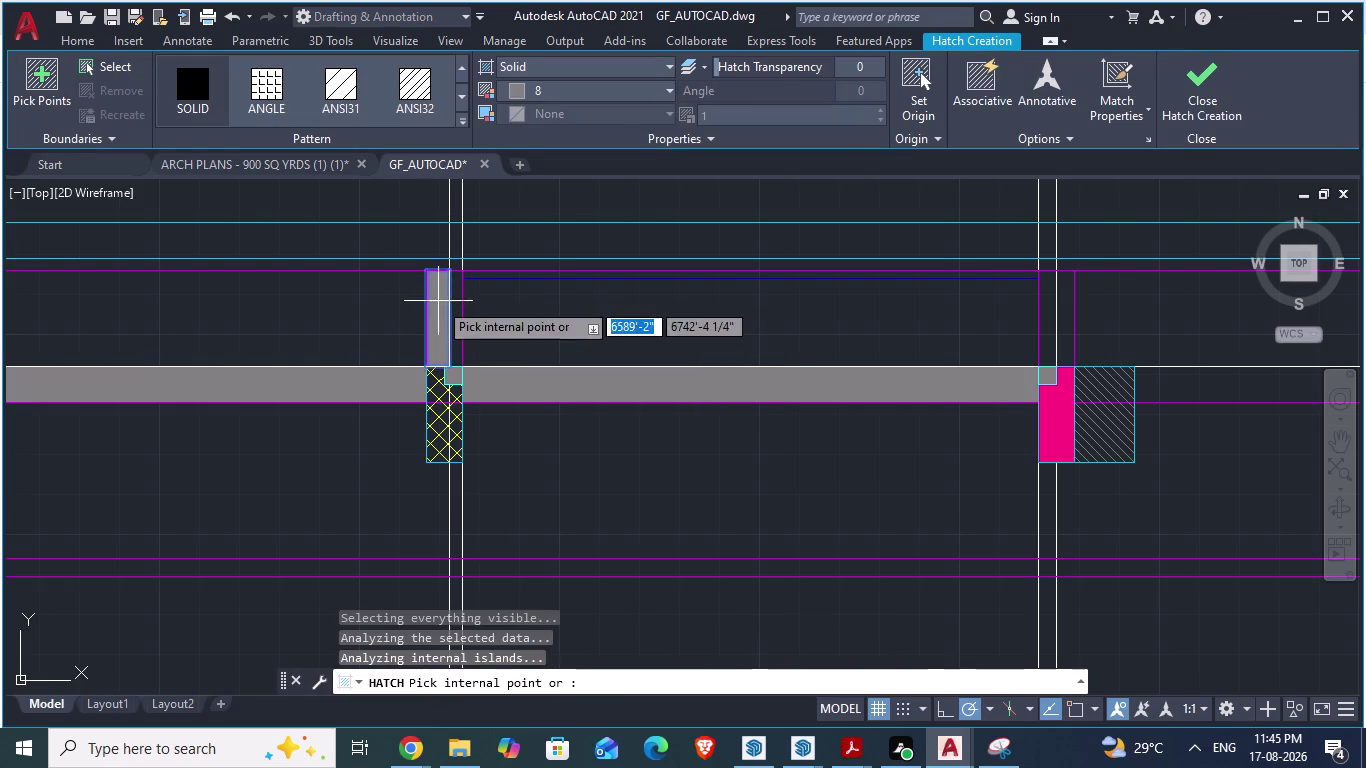
click(461, 326)
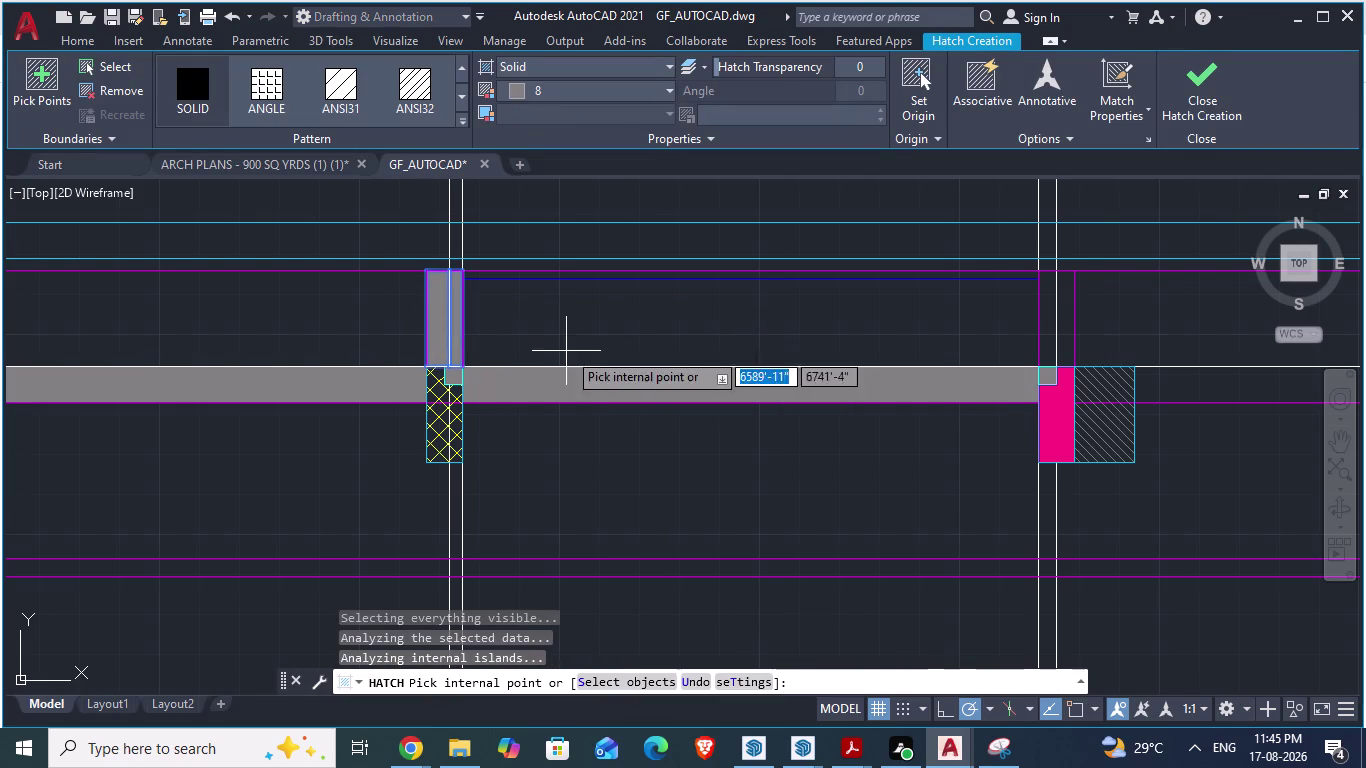
click(1049, 322)
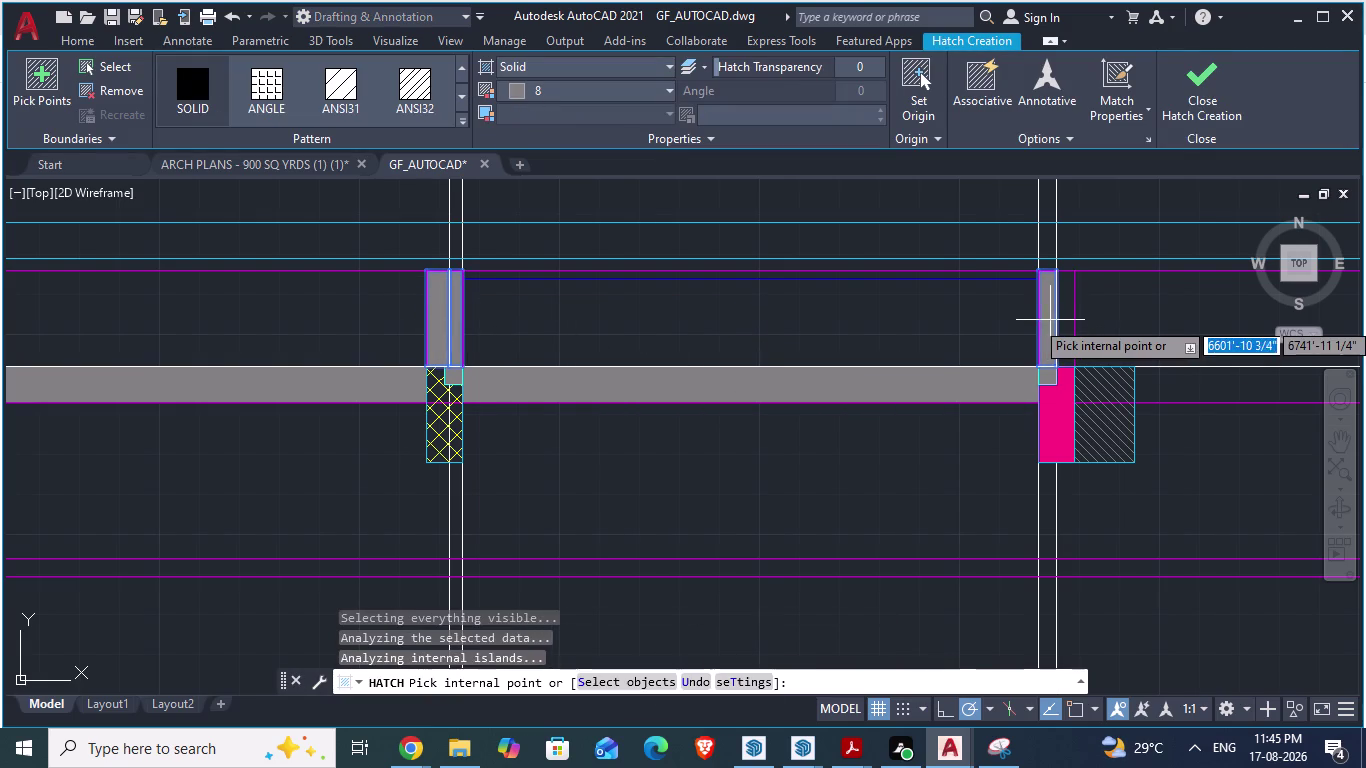
click(1061, 320)
scroll(down, 3)
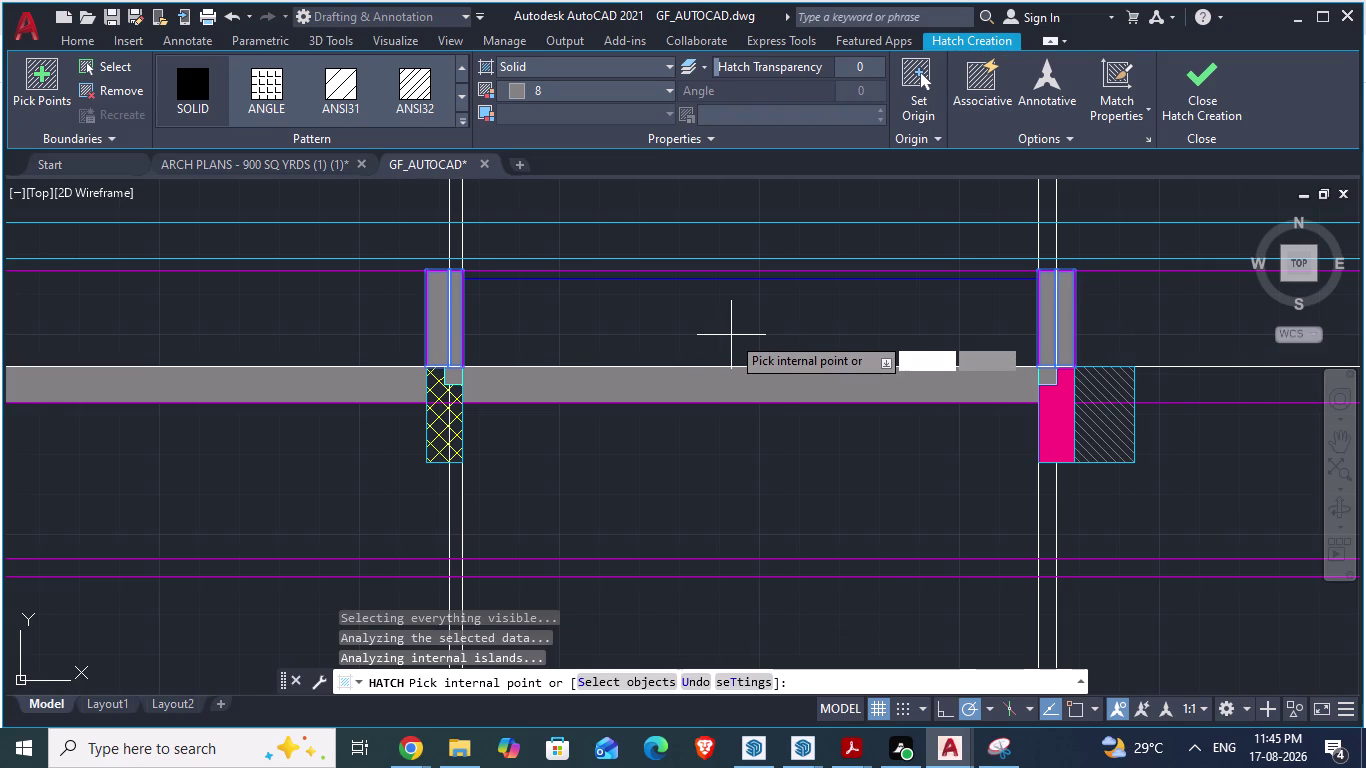
scroll(down, 3)
Compare with the reference plan PDF, then return to the ground-floor drawing.
key(alt+Tab)
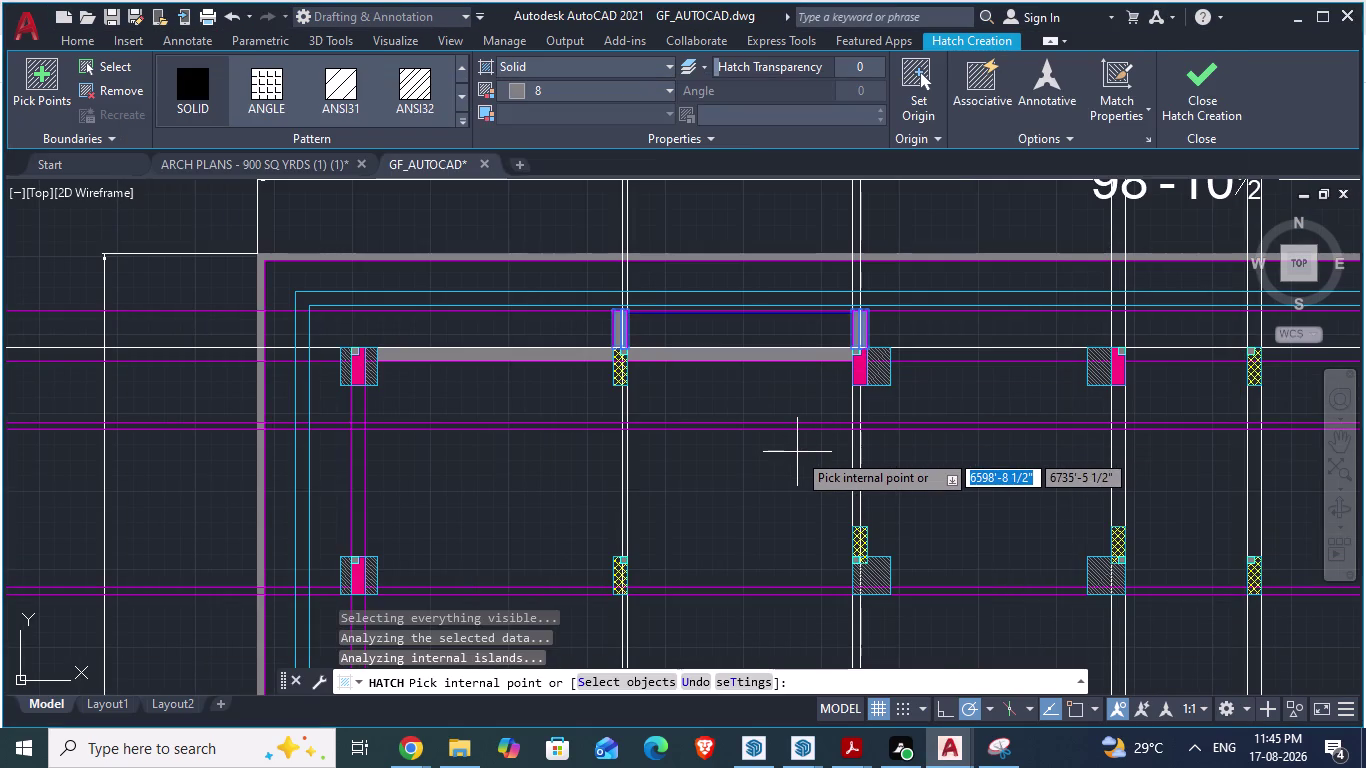
key(alt+Tab)
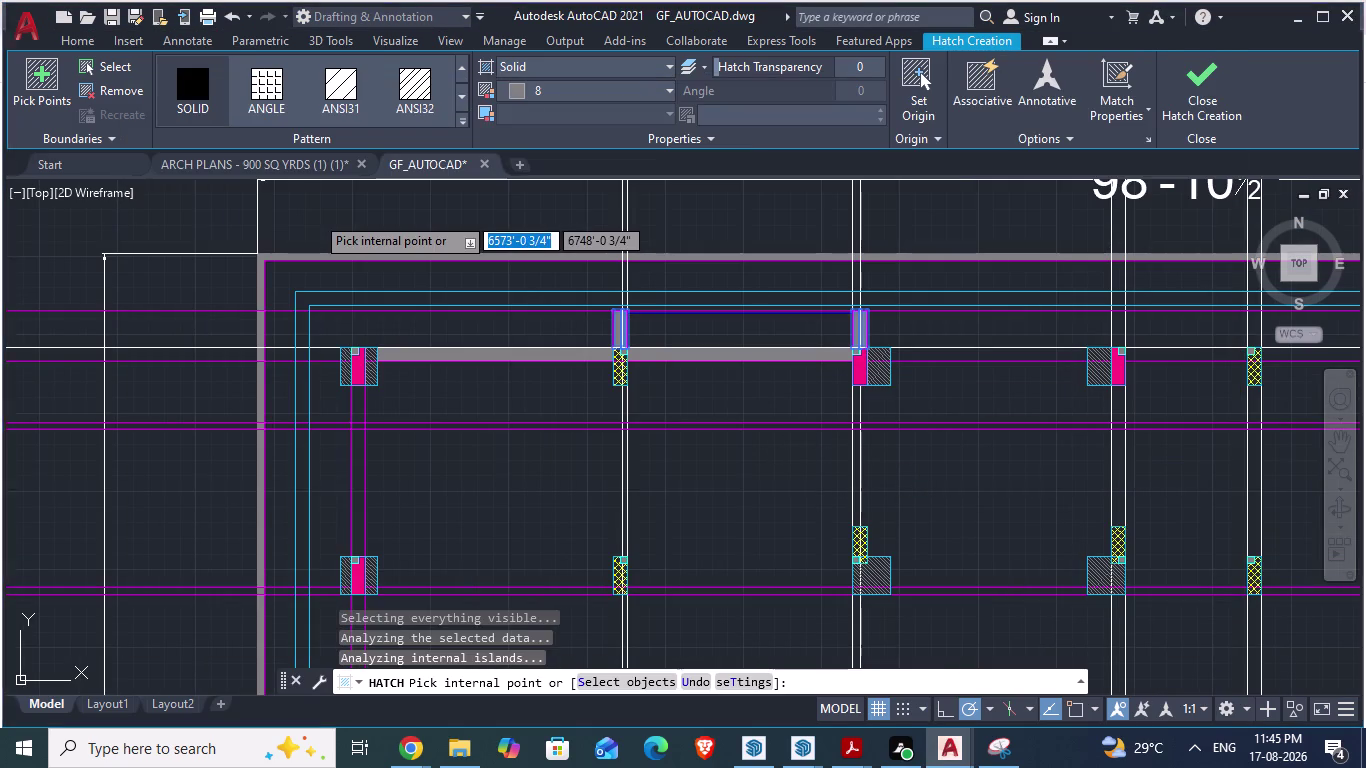
key(alt+Tab)
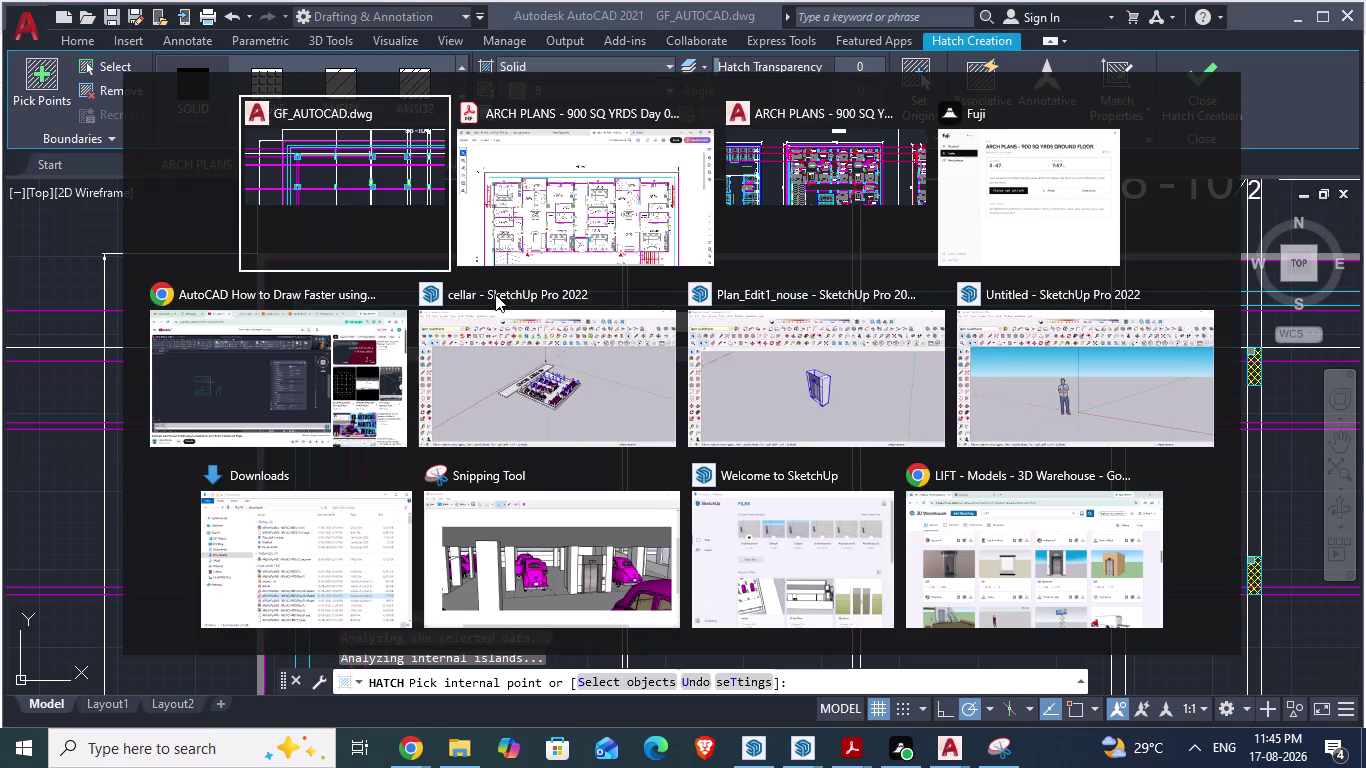
key(alt+Tab)
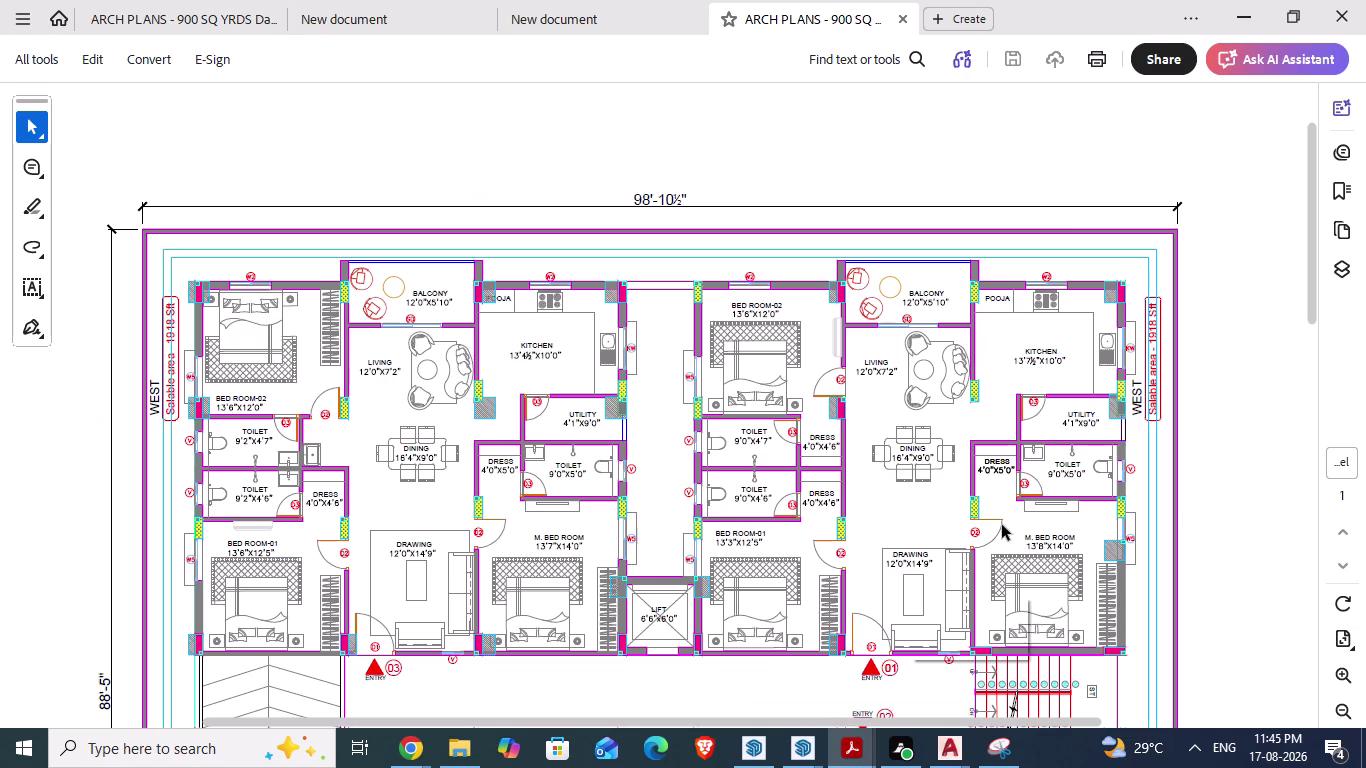
key(alt+Tab)
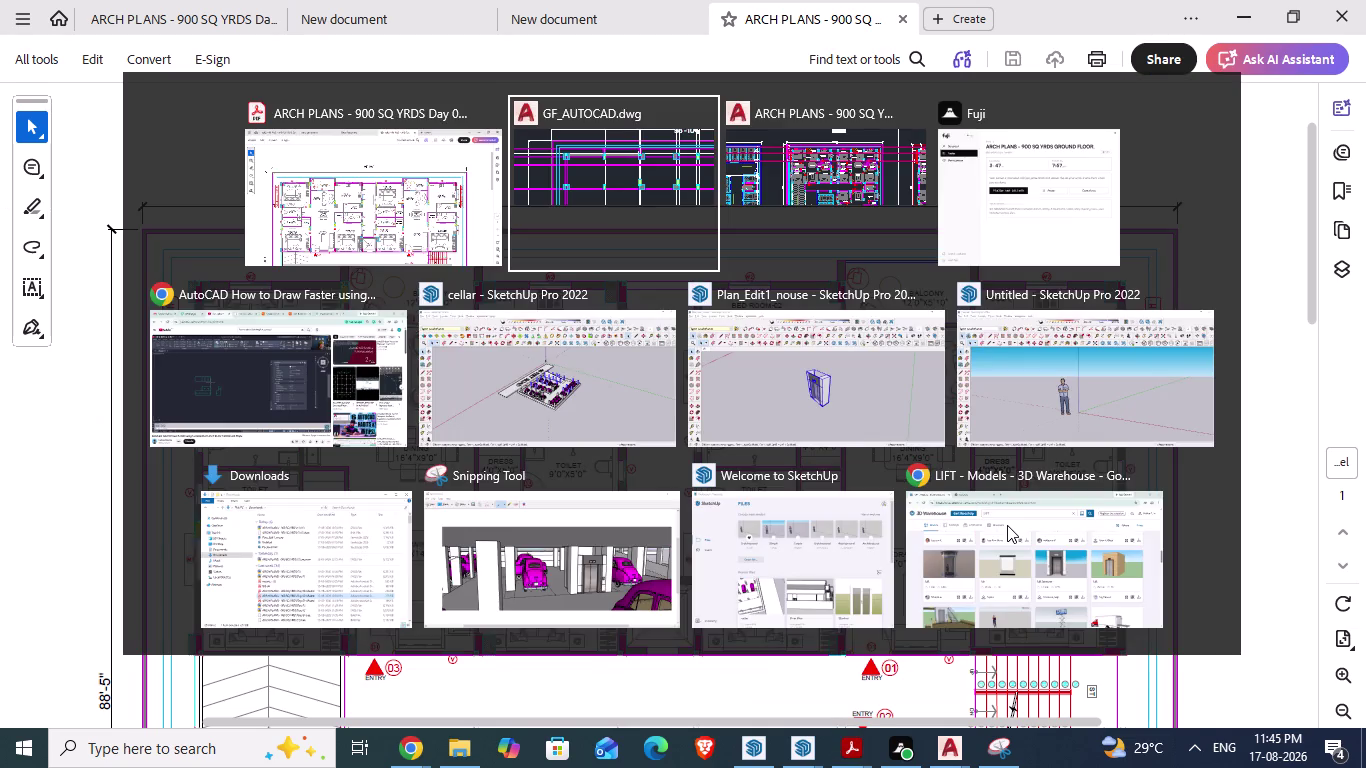
scroll(down, 3)
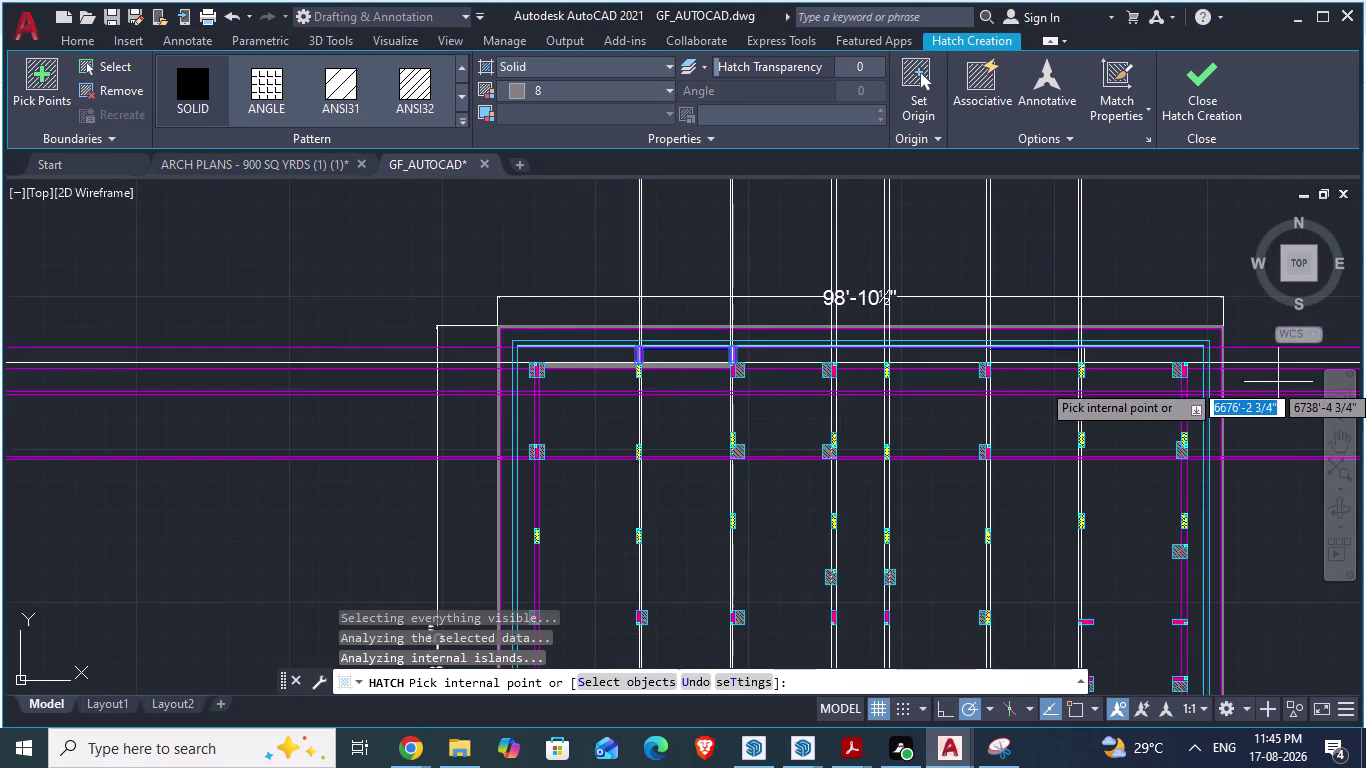
scroll(up, 3)
scroll(up, 3)
scroll(up, 3)
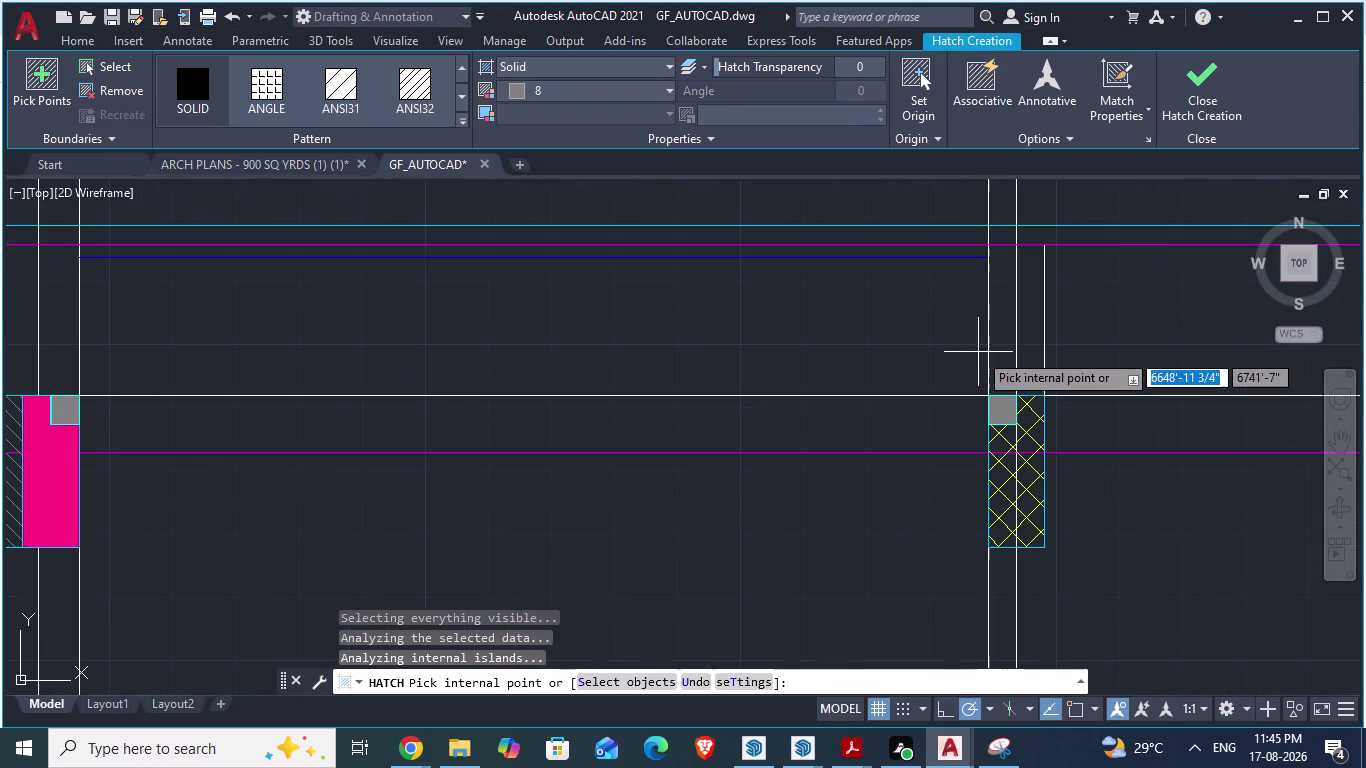
Fill the remaining wall stub areas above the right and left columns and end the hatch.
click(1033, 344)
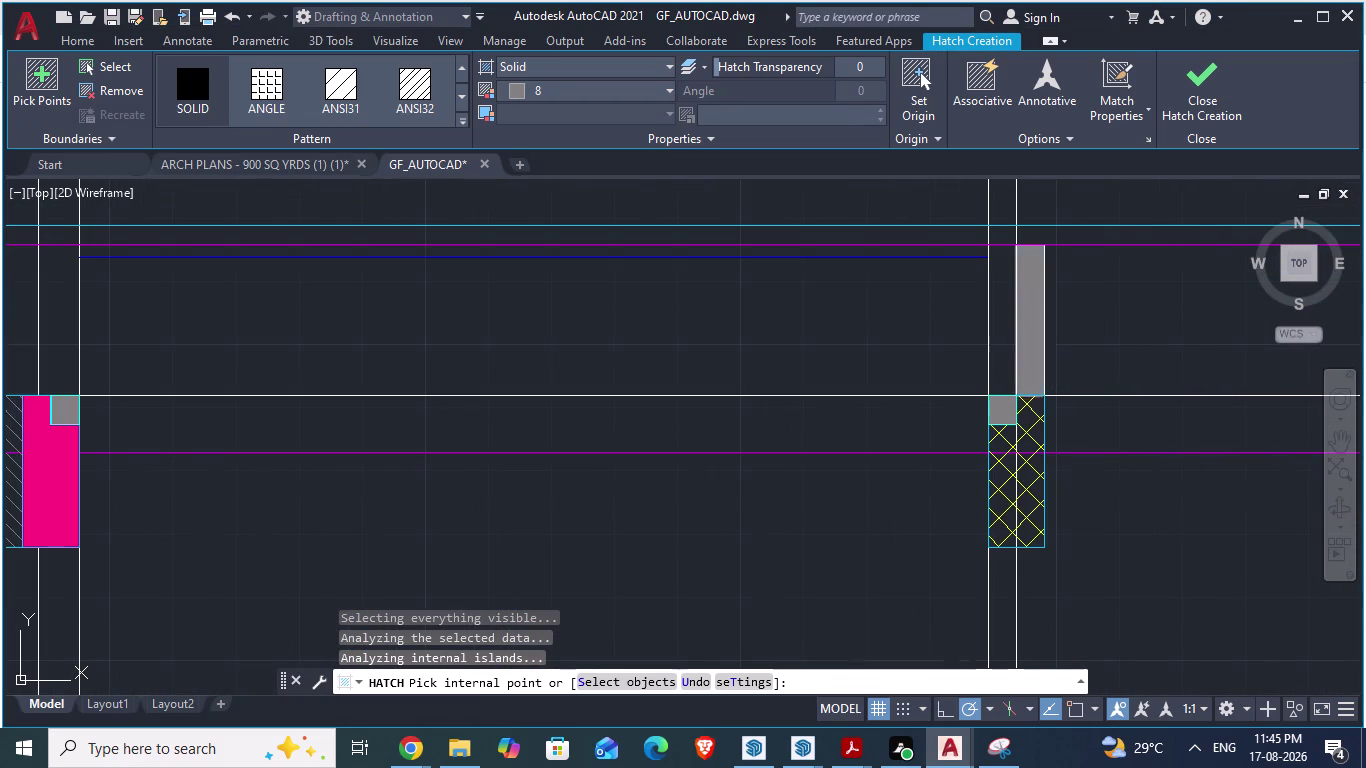
click(1007, 340)
scroll(down, 3)
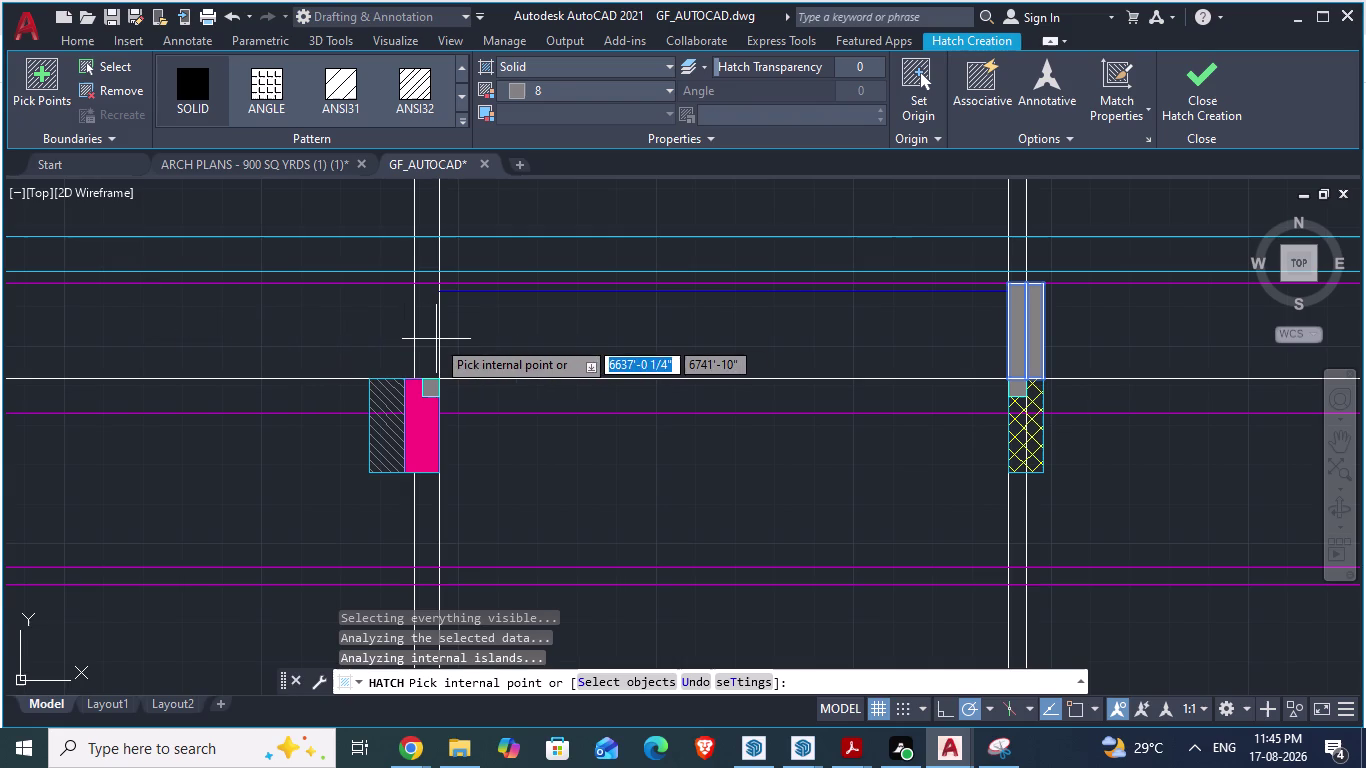
click(427, 337)
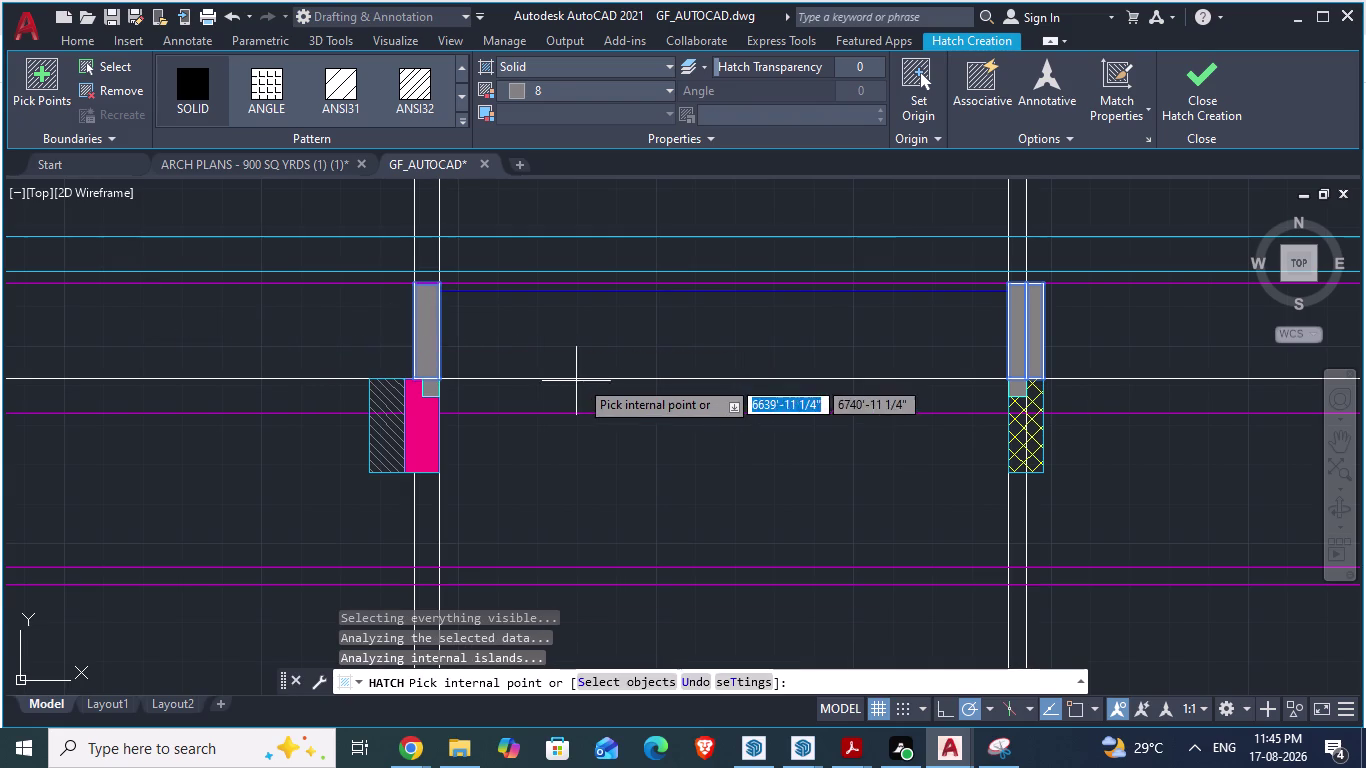
key(l)
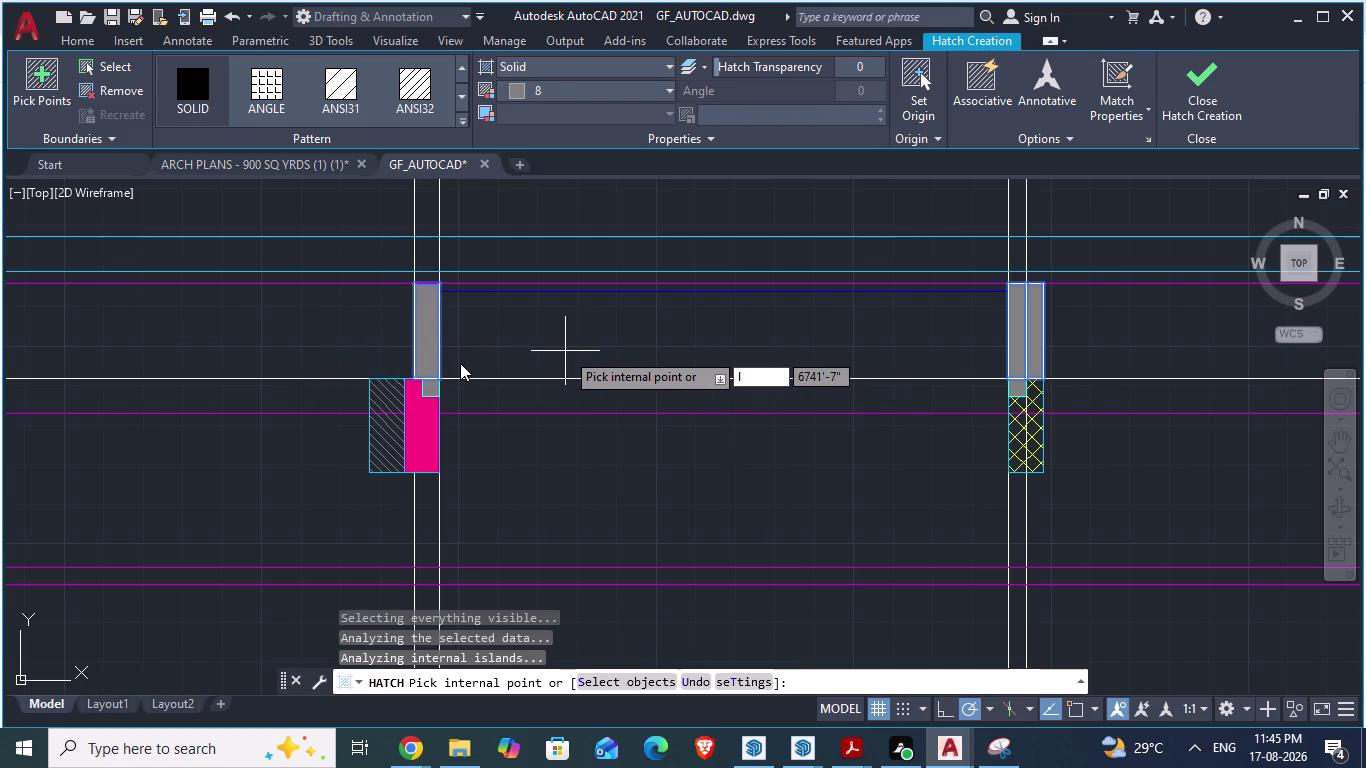
key(Return)
key(Escape)
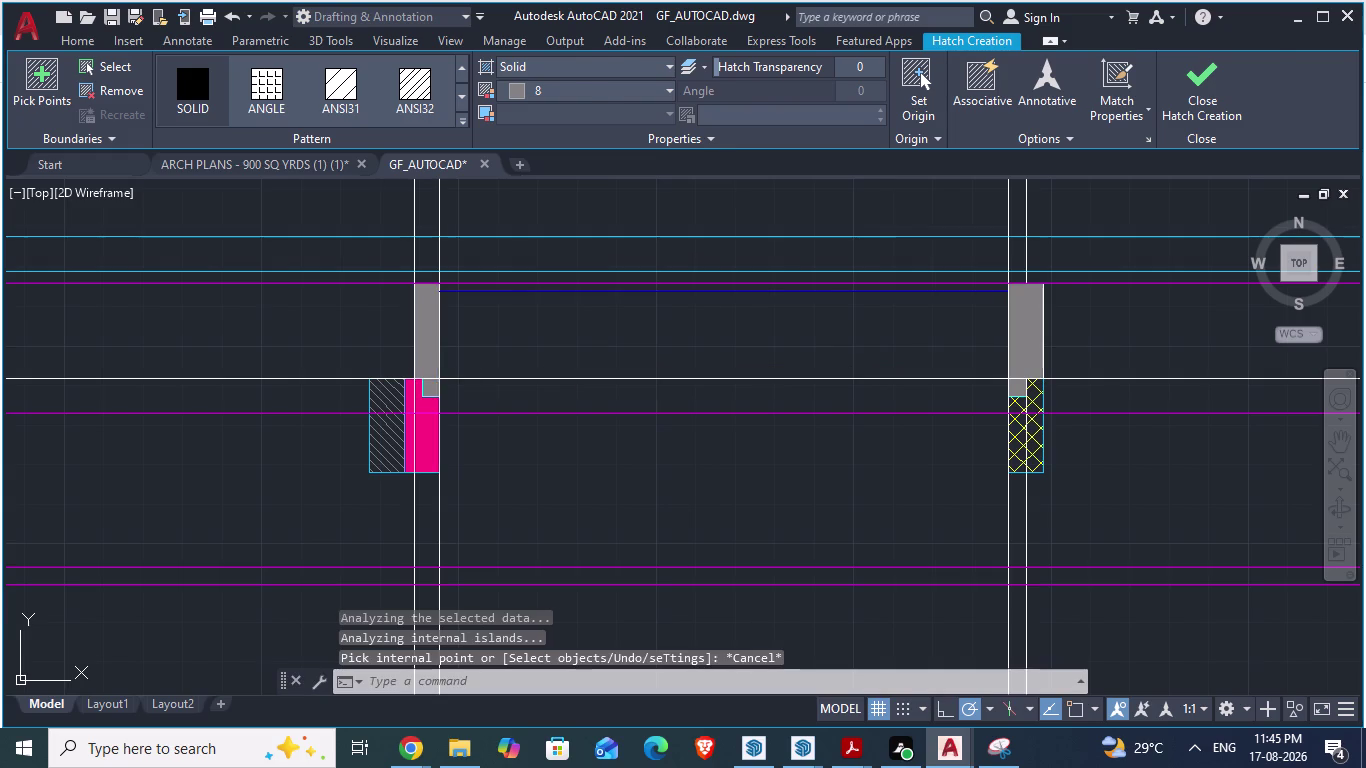
Draw a line from the left column's outer corner up to the top wall edge.
key(l)
key(Return)
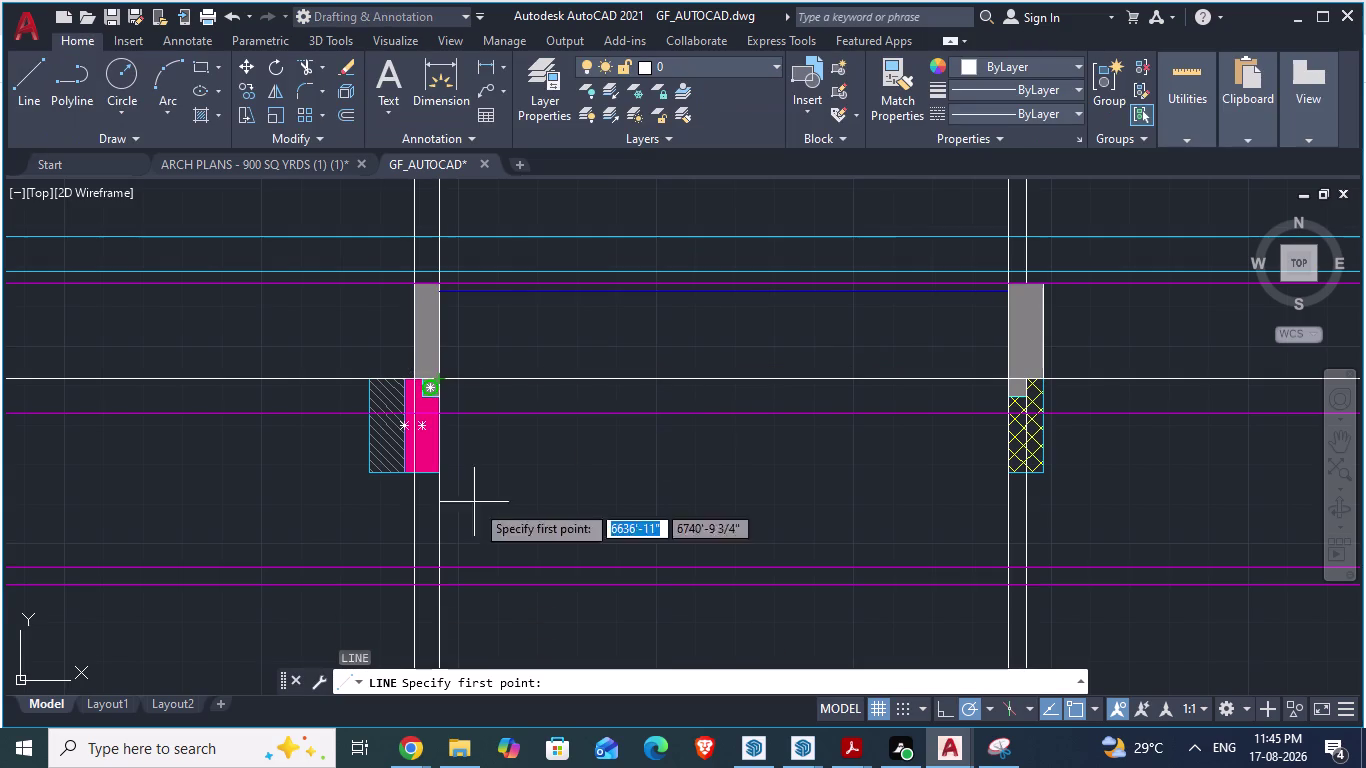
click(367, 377)
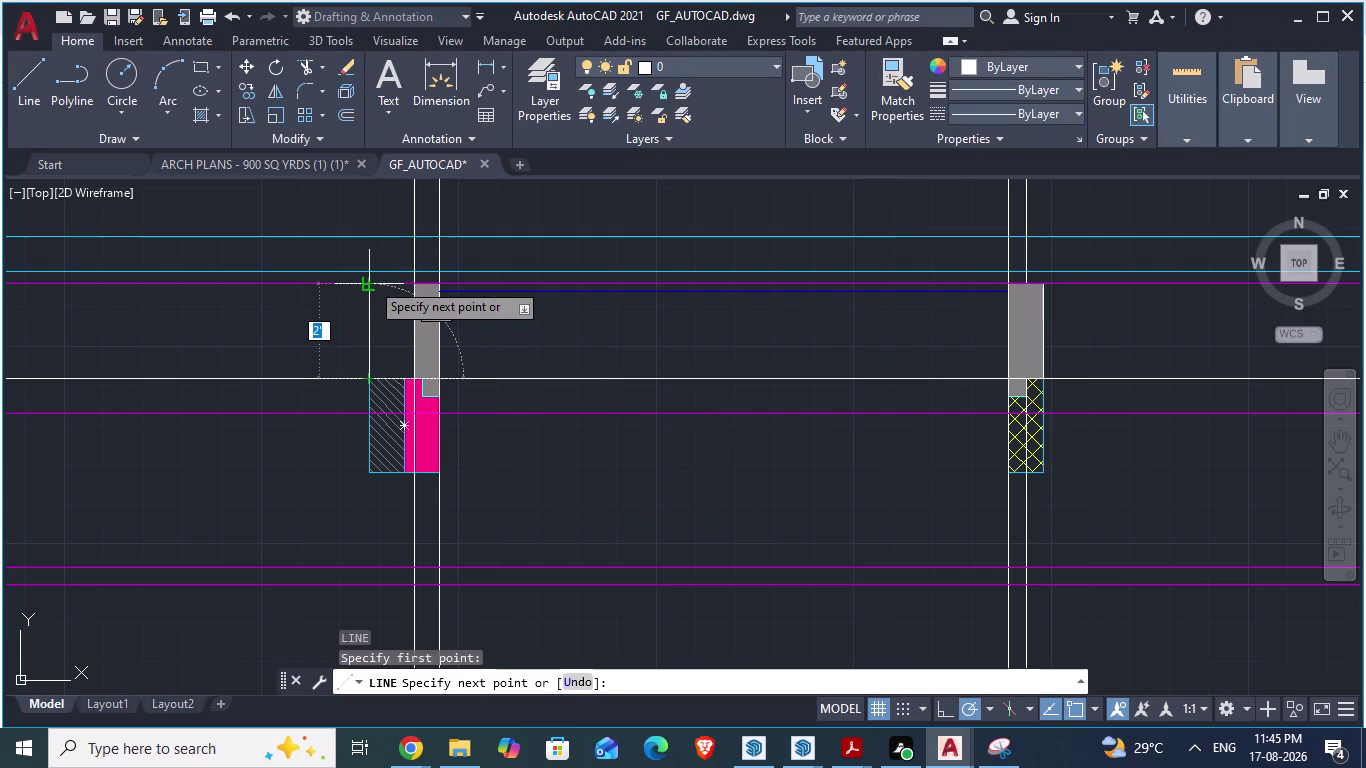
click(370, 281)
key(Escape)
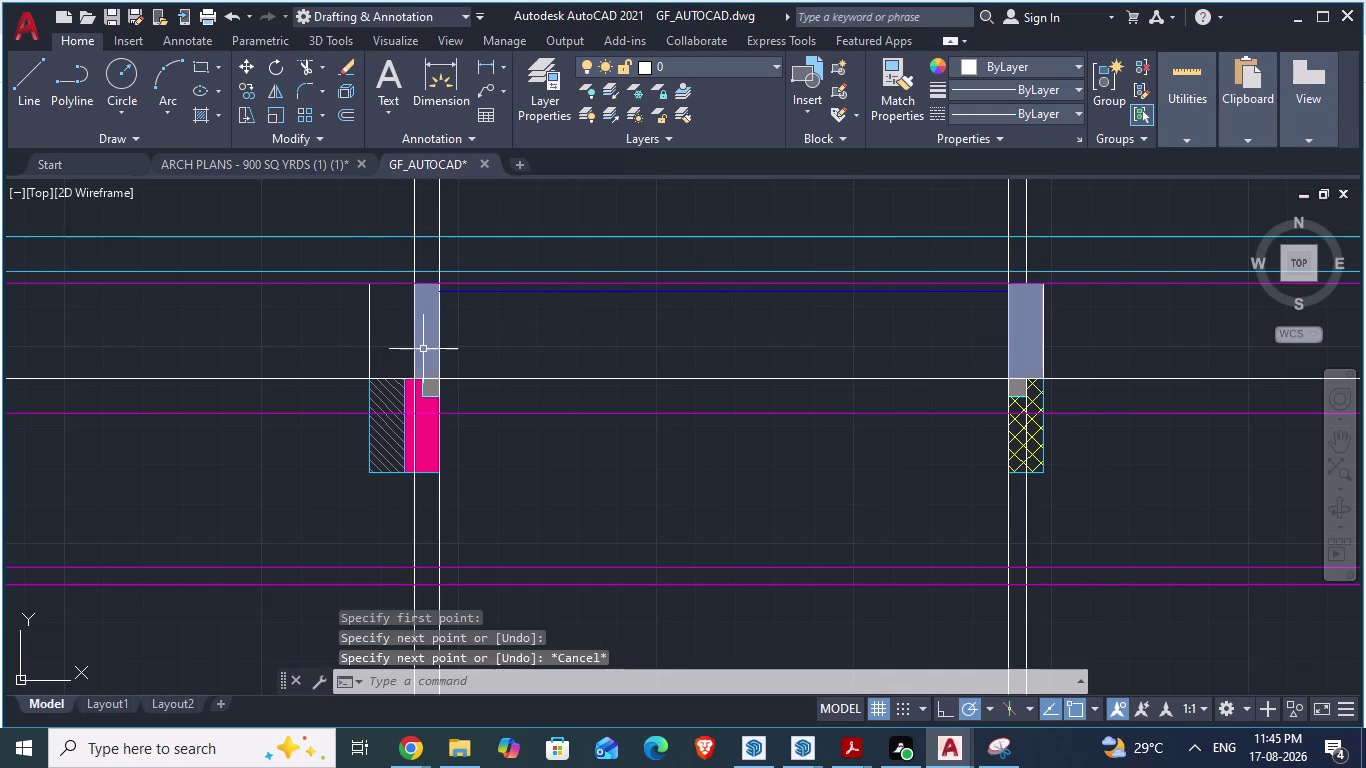
Solid-fill the widened left wall stub and delete the stray line along the top wall.
key(h)
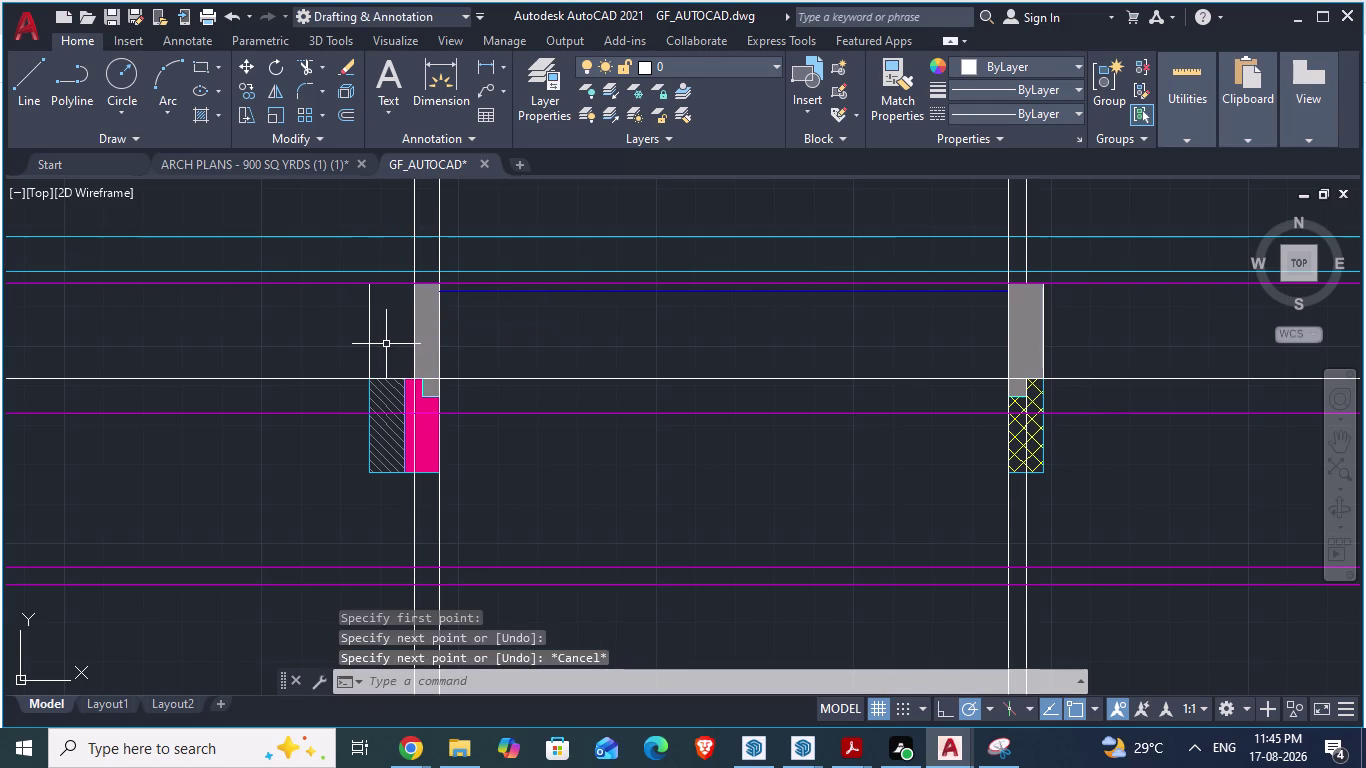
key(Return)
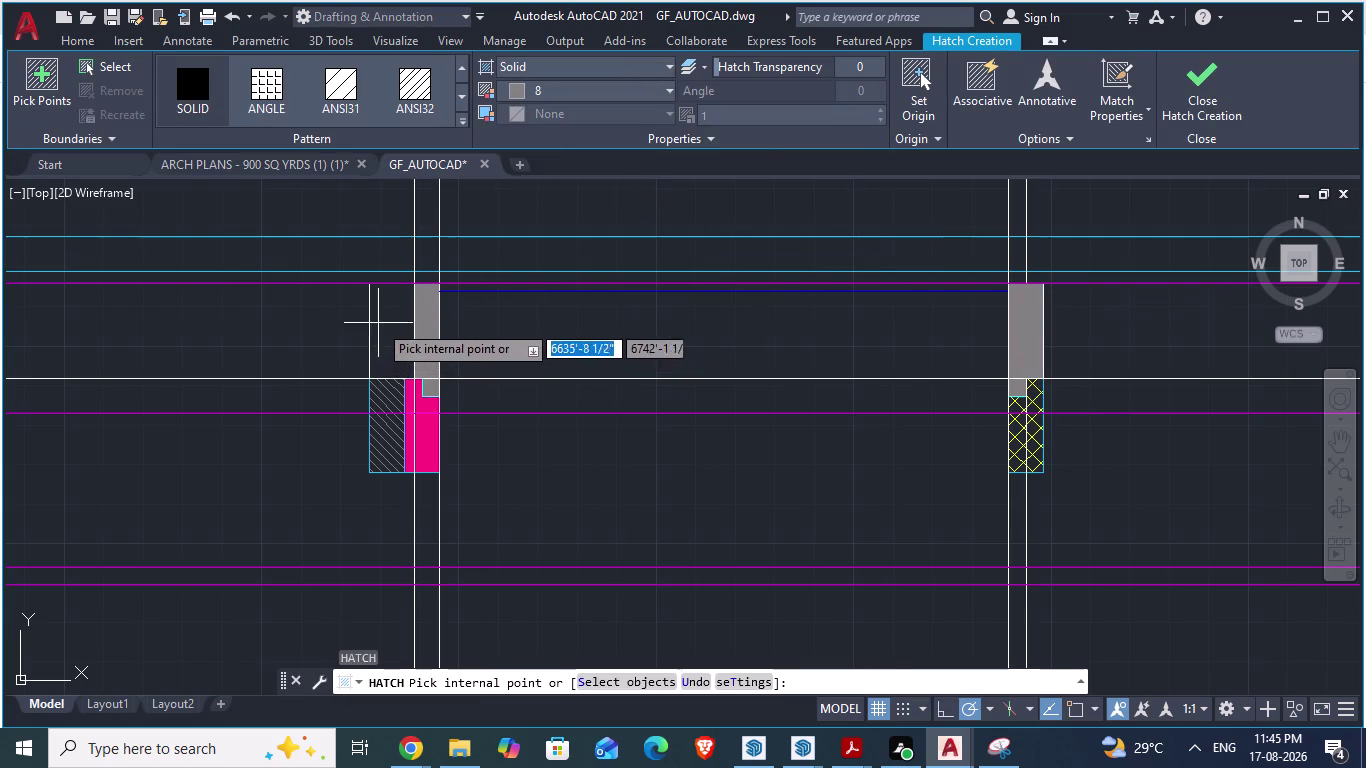
click(384, 322)
key(space)
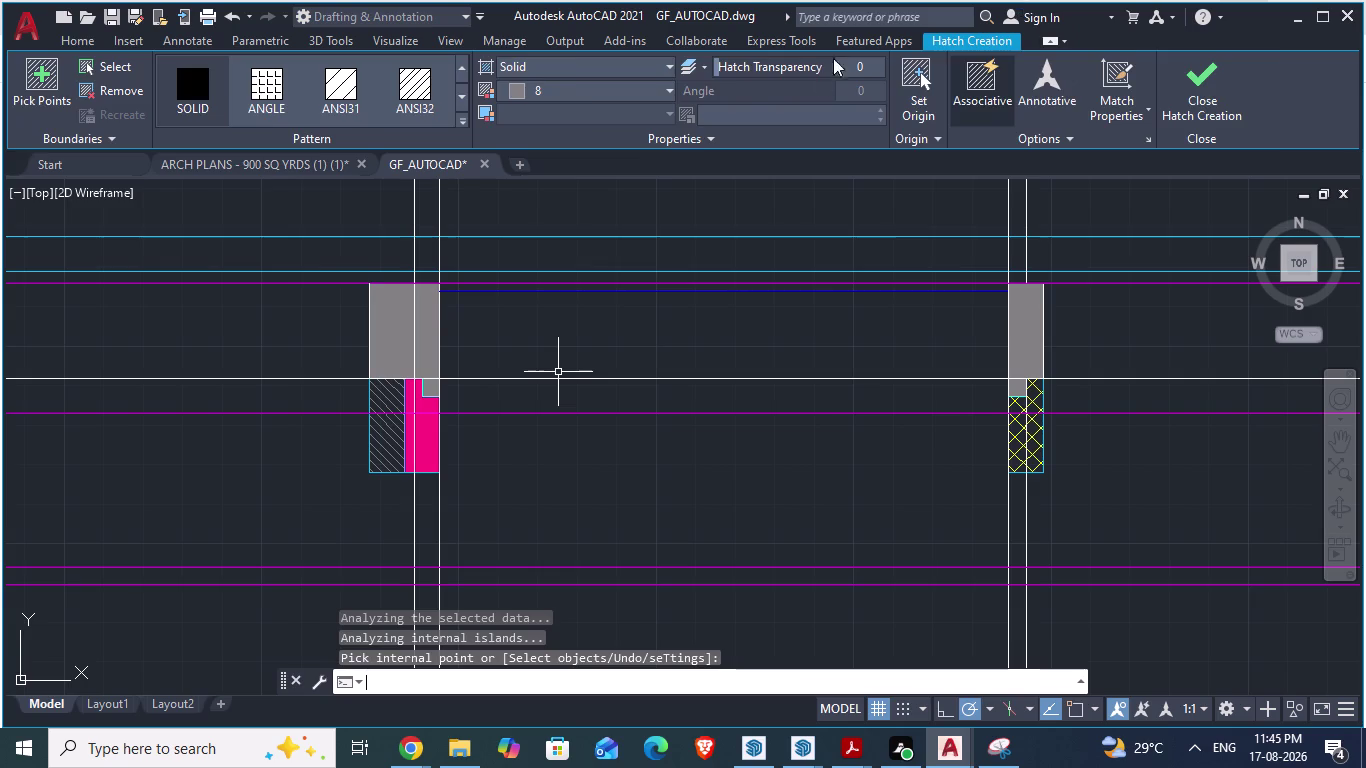
click(311, 286)
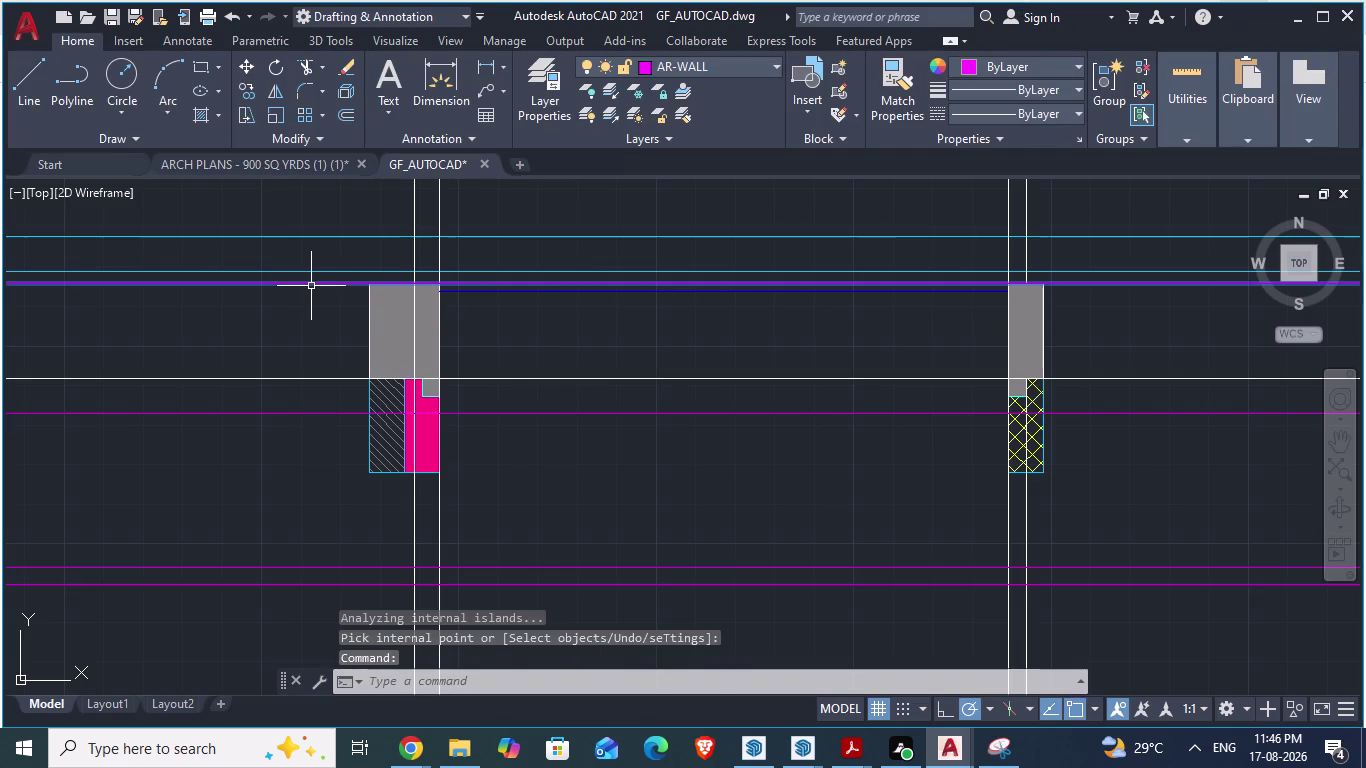
key(Delete)
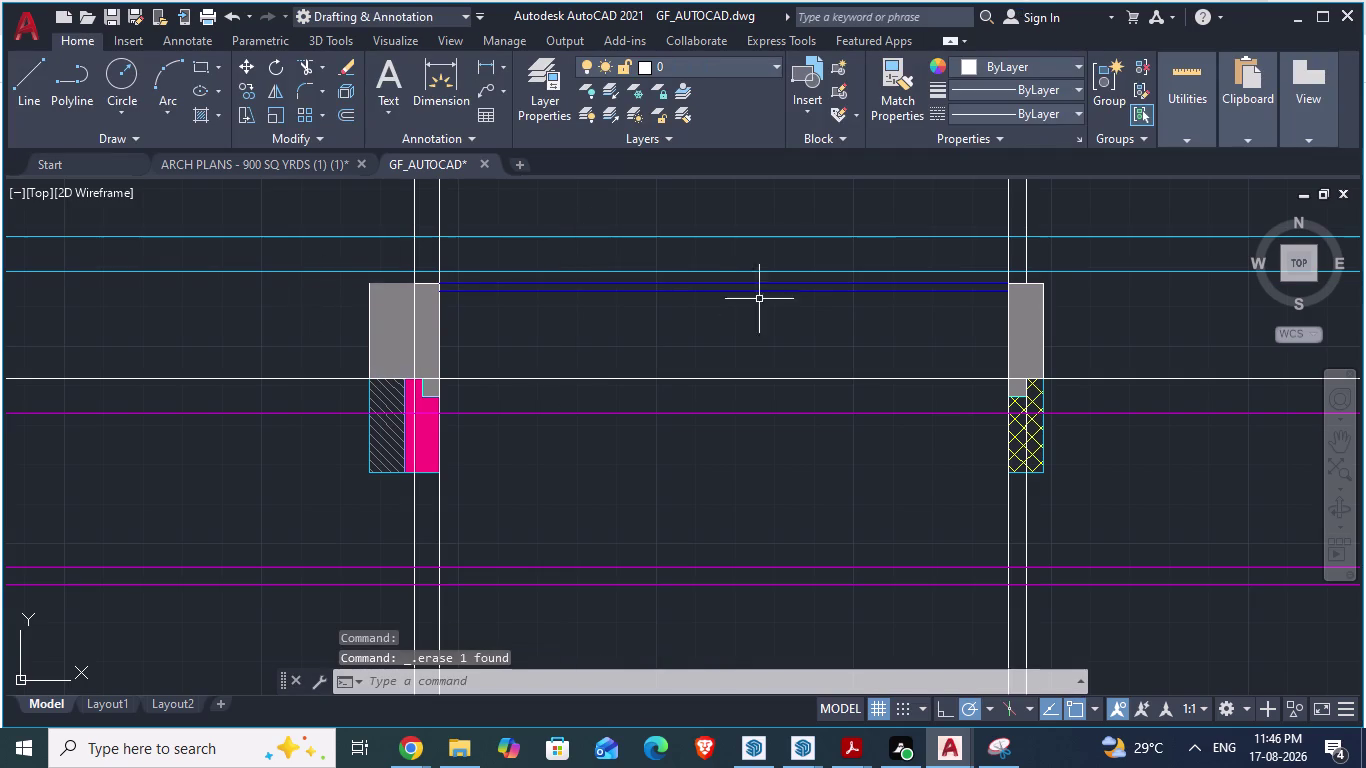
Start the Extend command and cancel it.
scroll(down, 3)
scroll(up, 3)
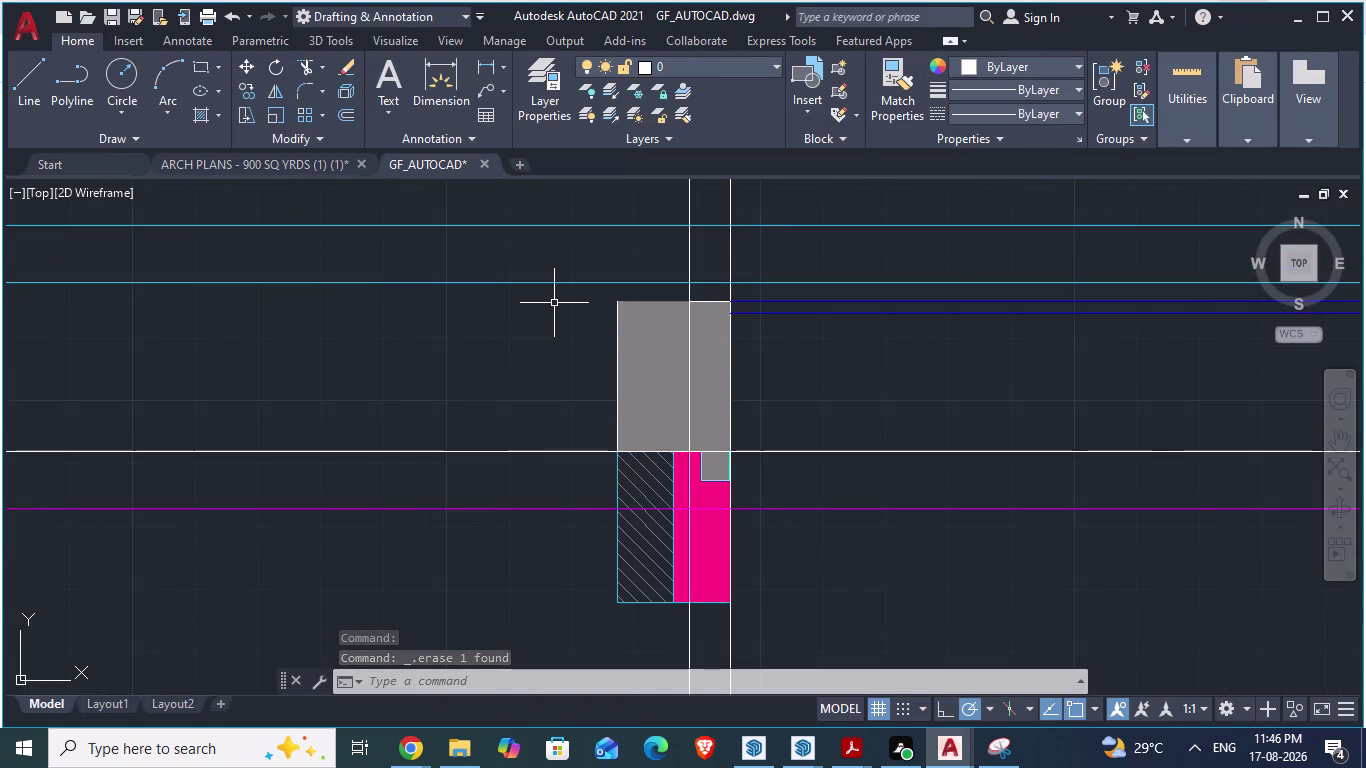
scroll(up, 3)
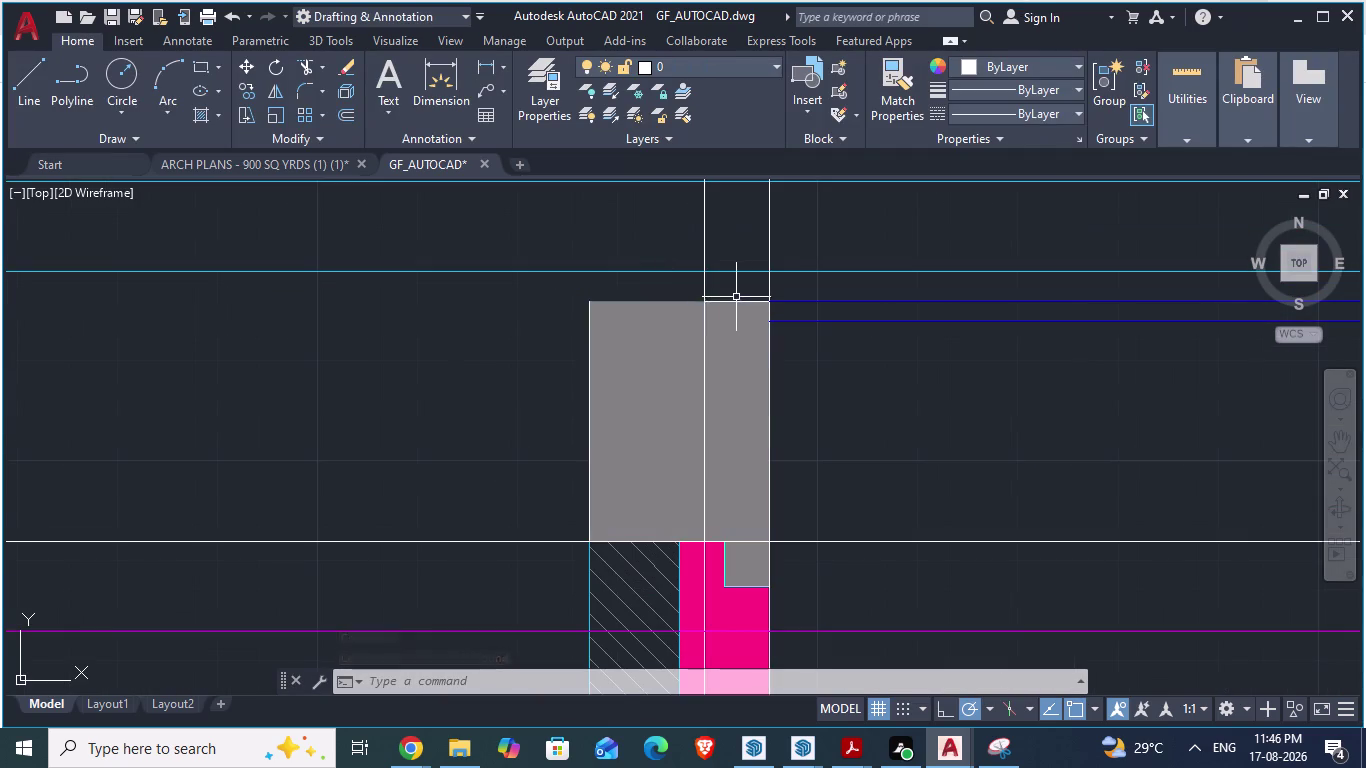
text(e)
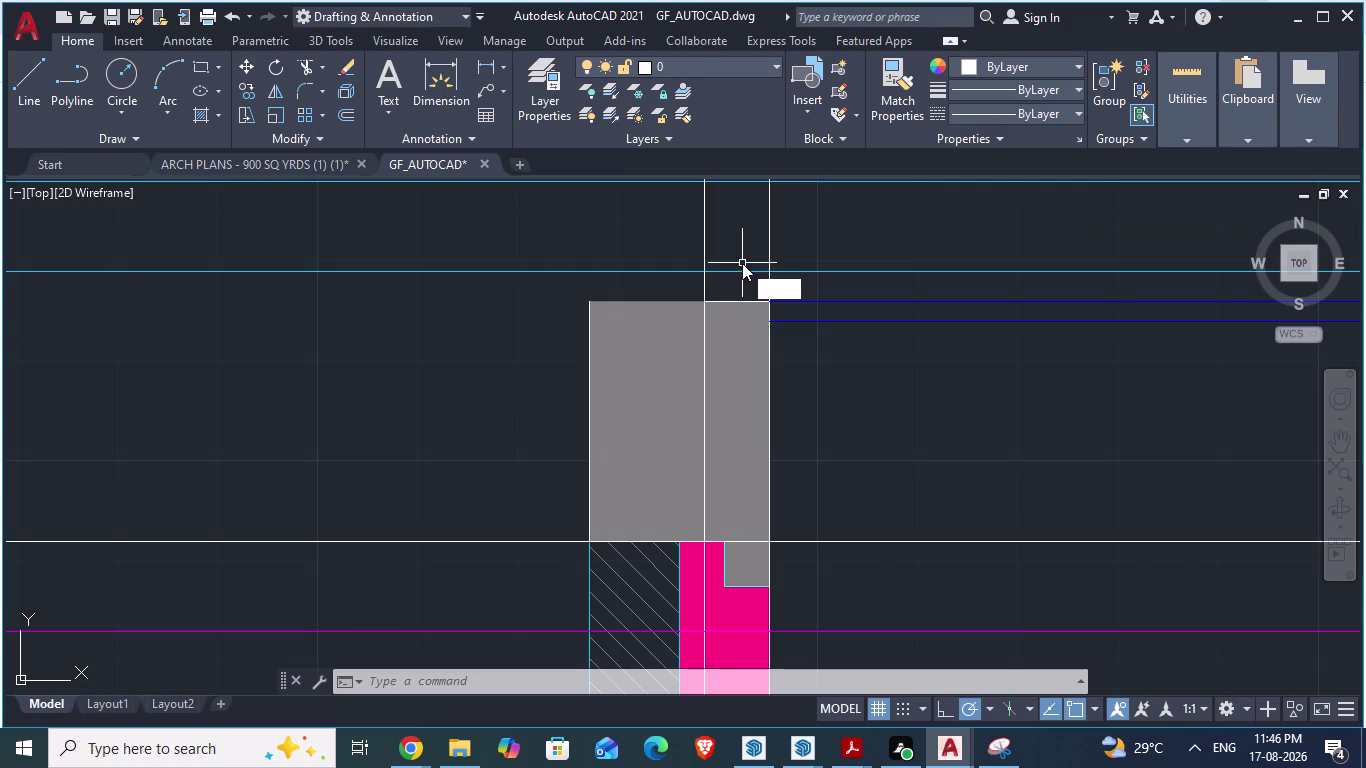
text(xe)
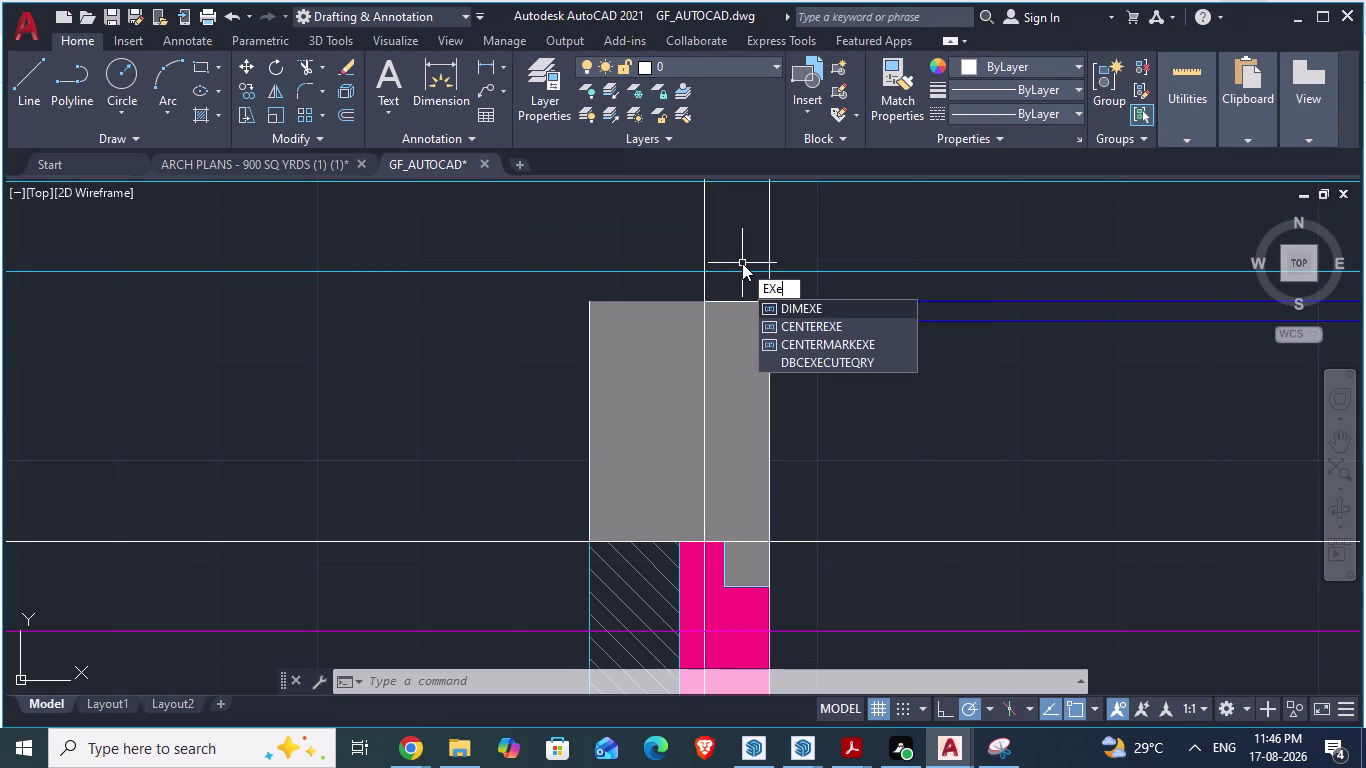
key(BackSpace)
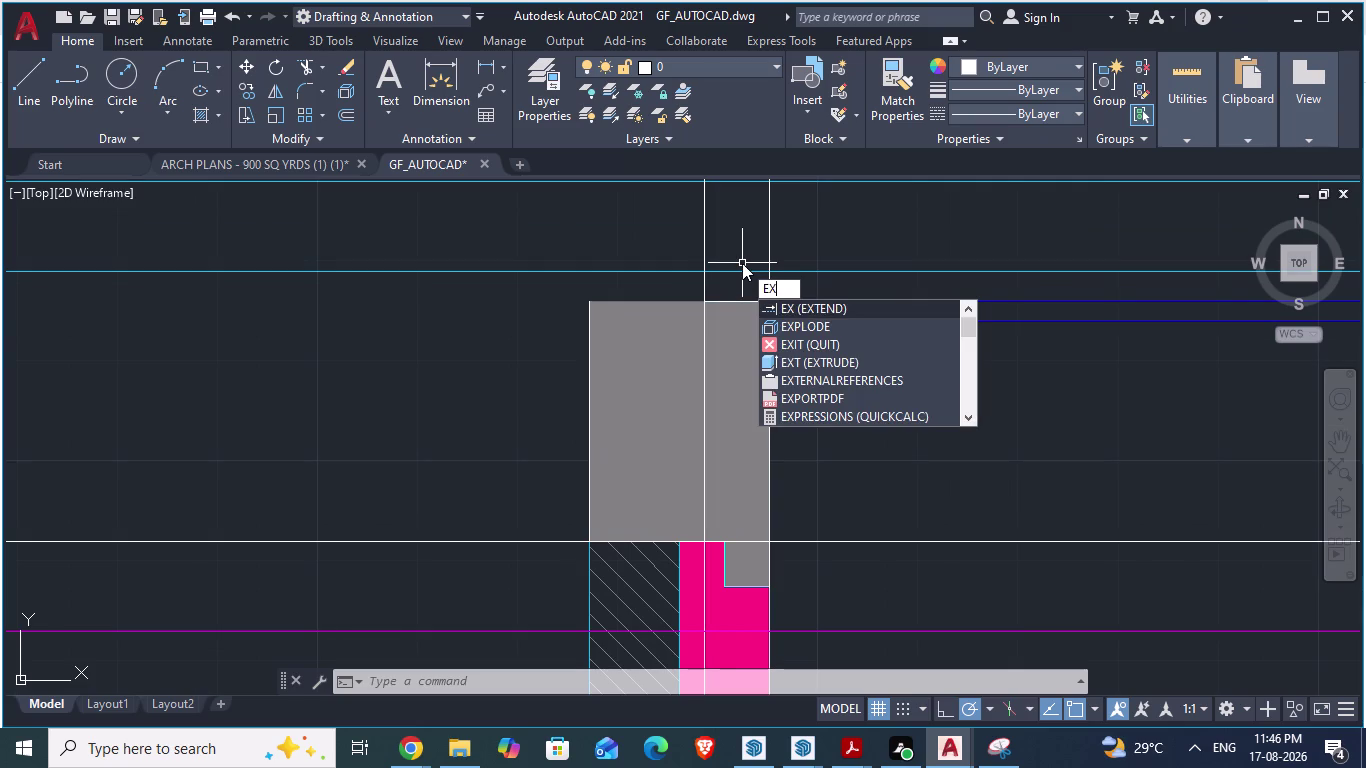
key(Return)
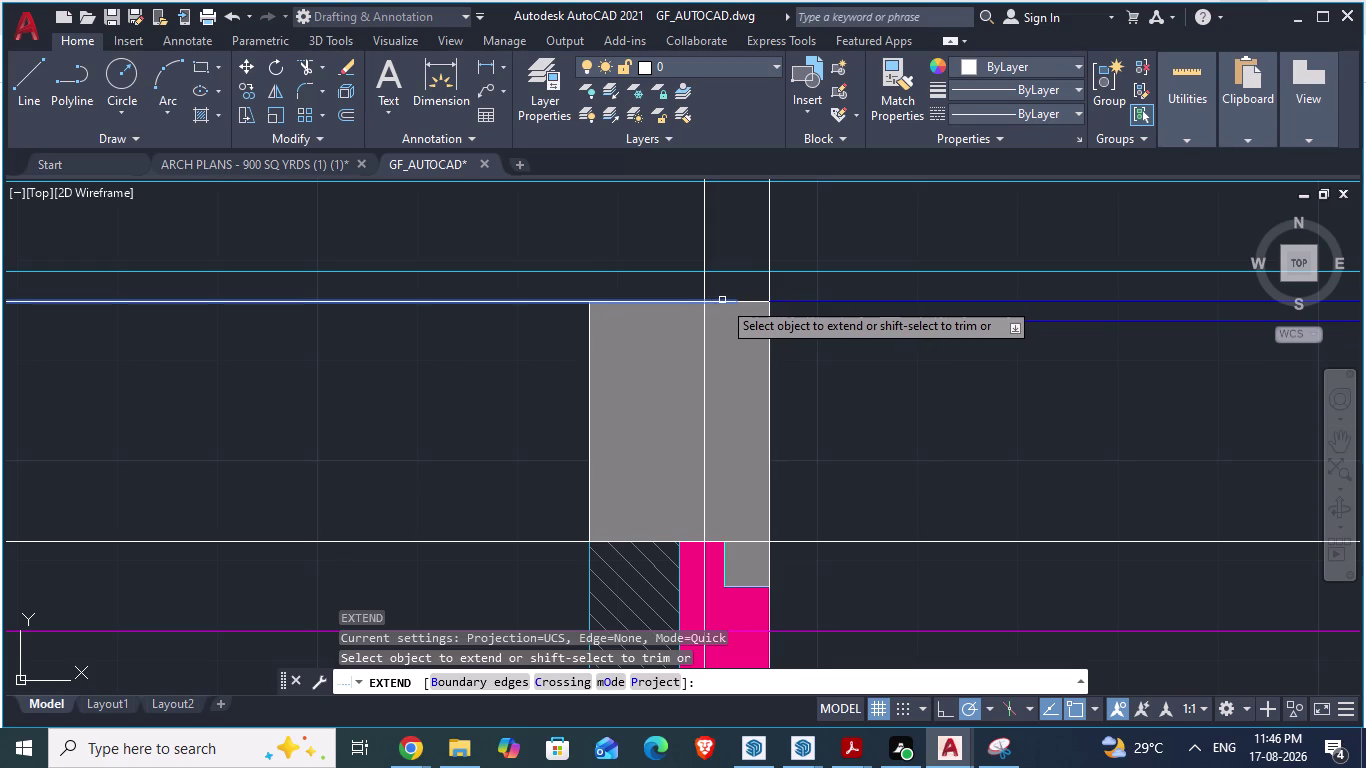
key(Escape)
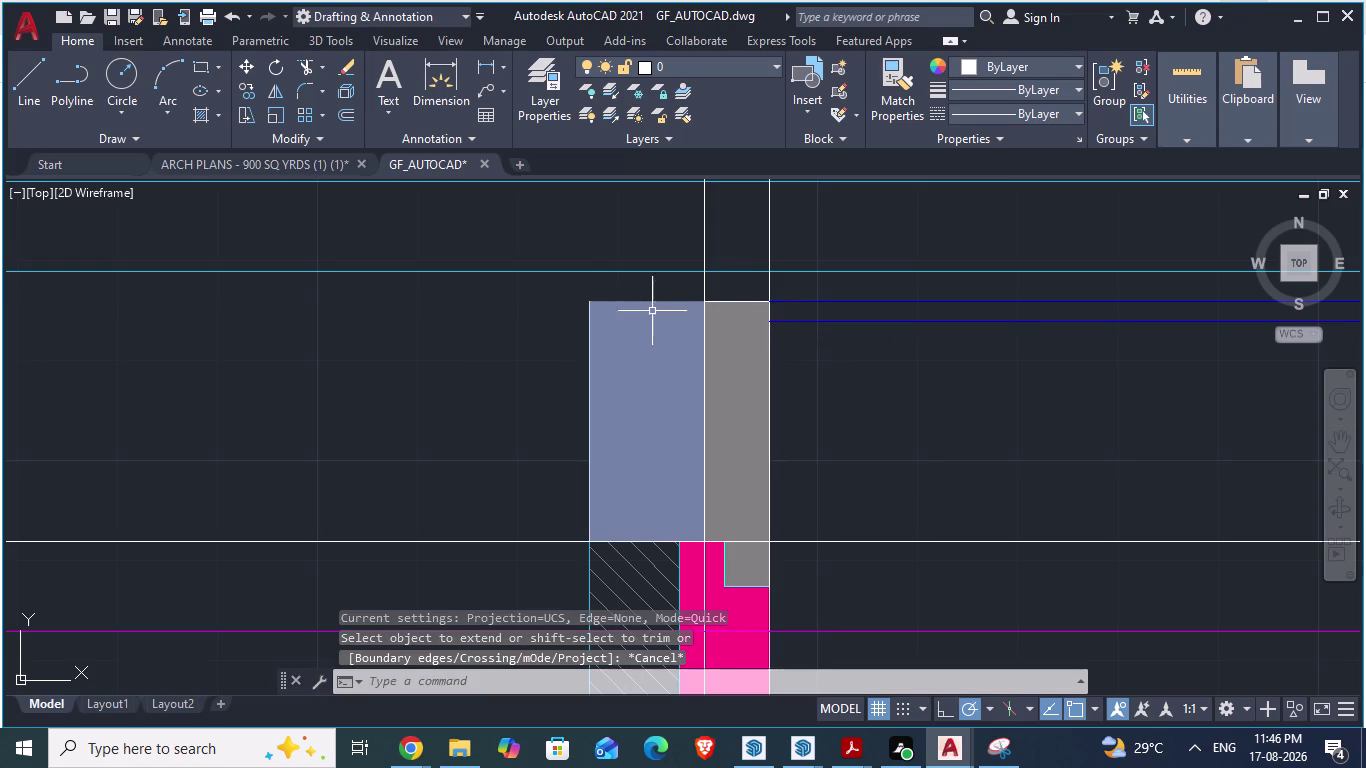
Draw a line closing the top edge of the grey wall from its top-left corner.
key(l)
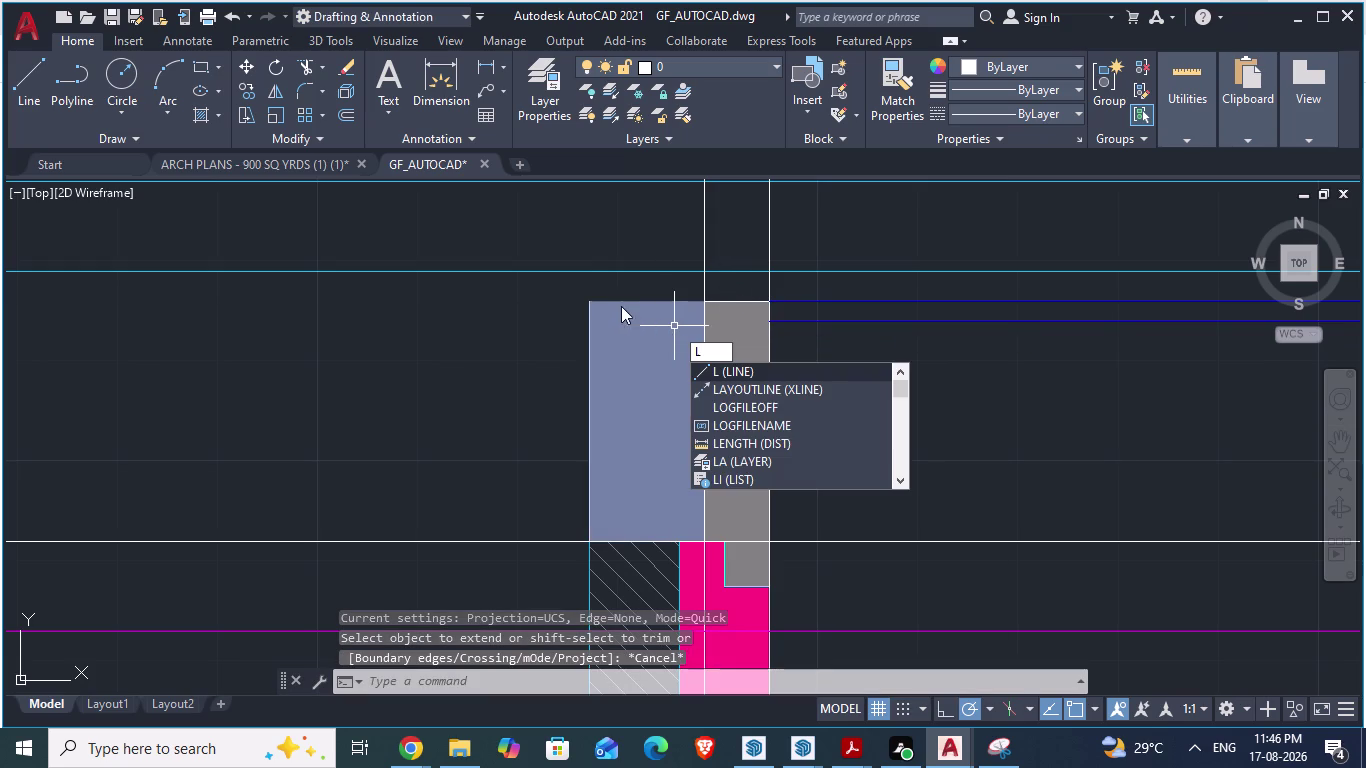
click(723, 374)
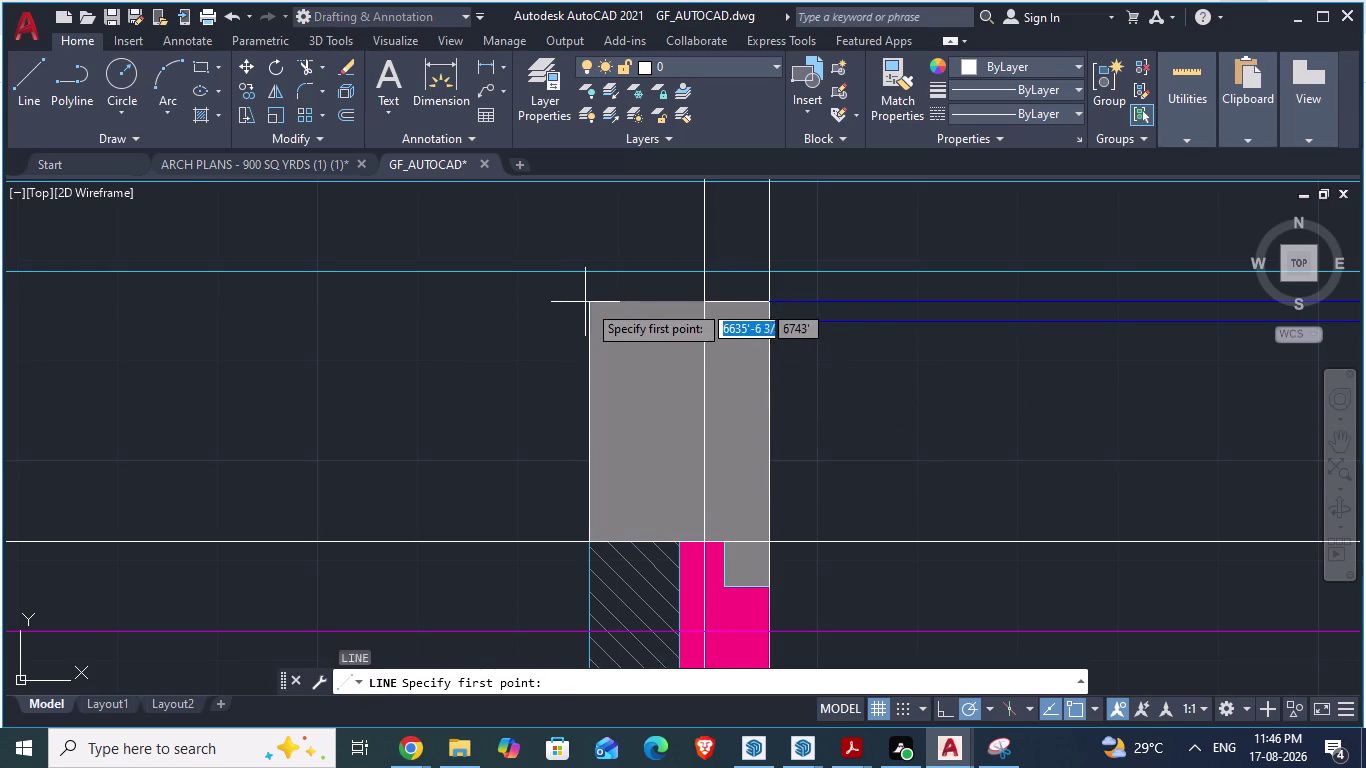
click(589, 303)
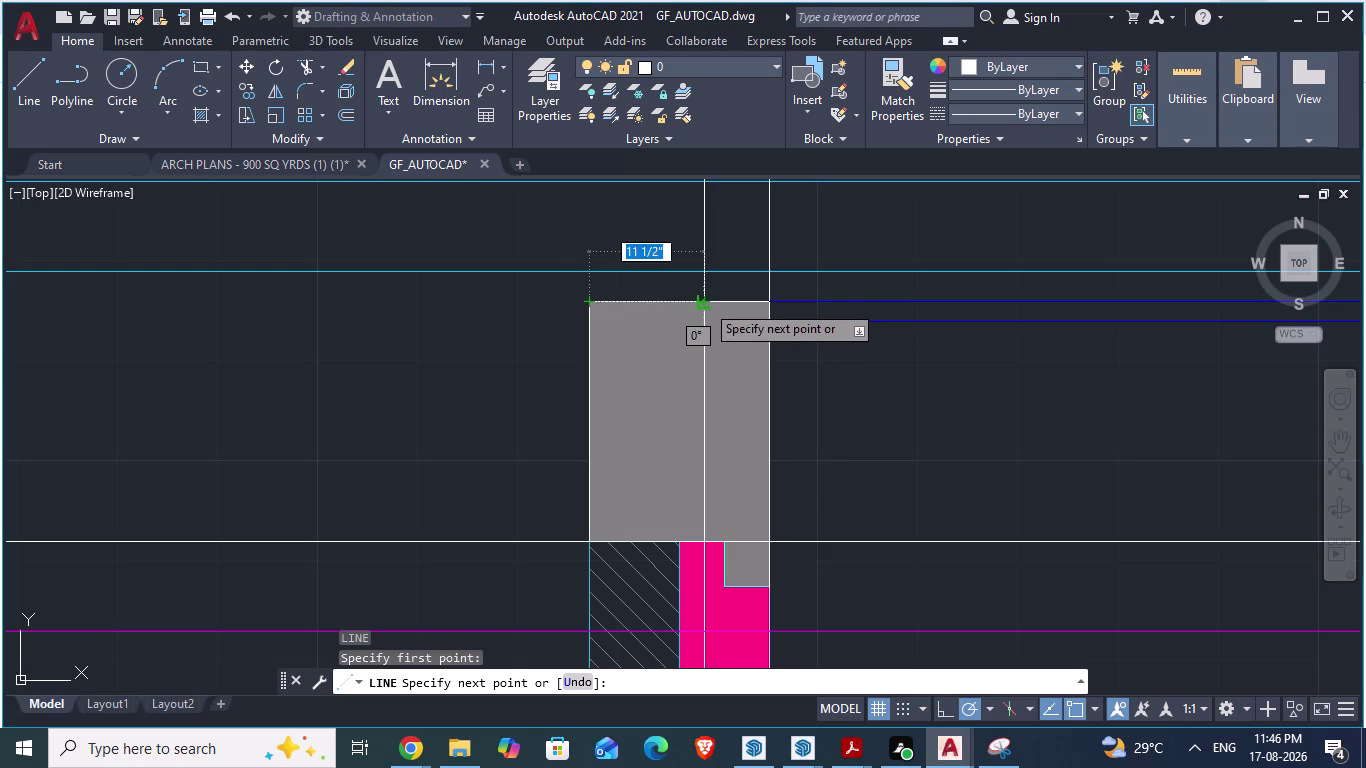
click(709, 301)
key(Return)
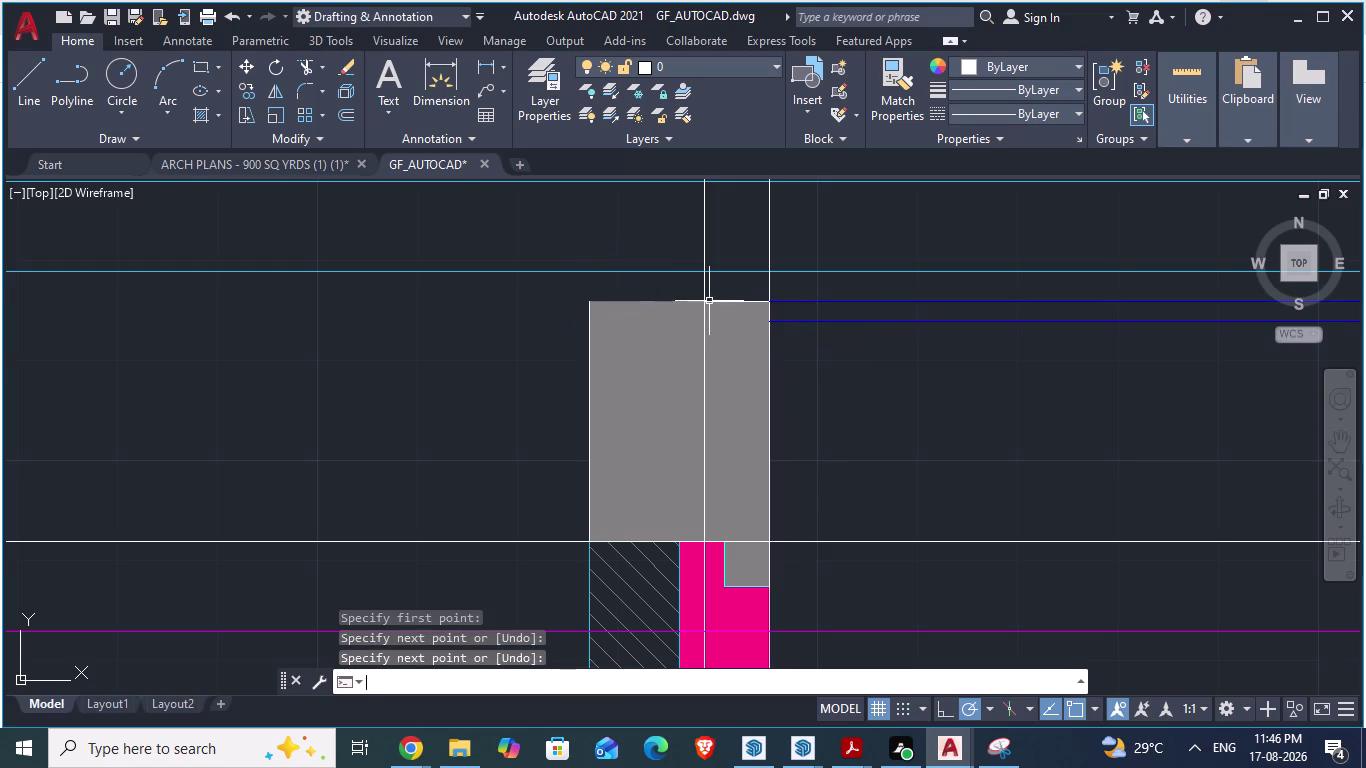
scroll(up, 3)
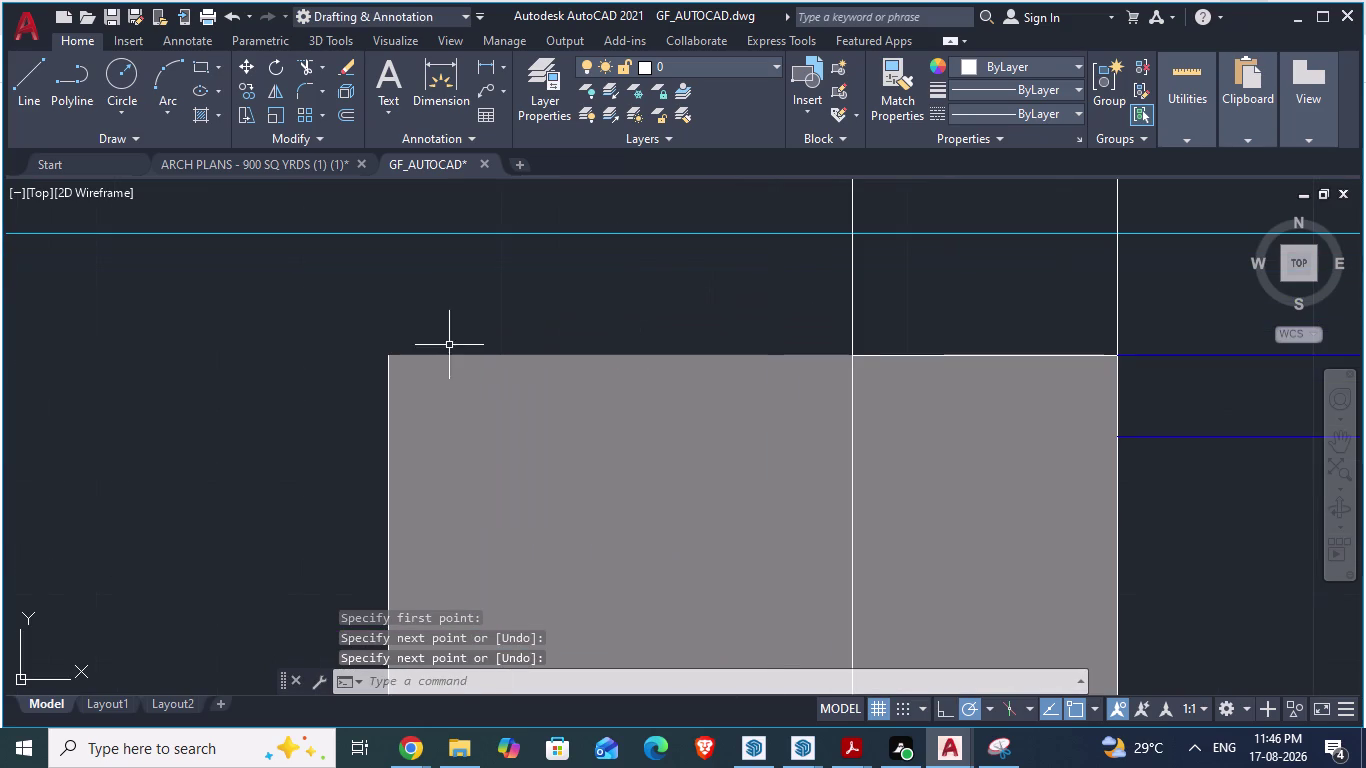
scroll(down, 3)
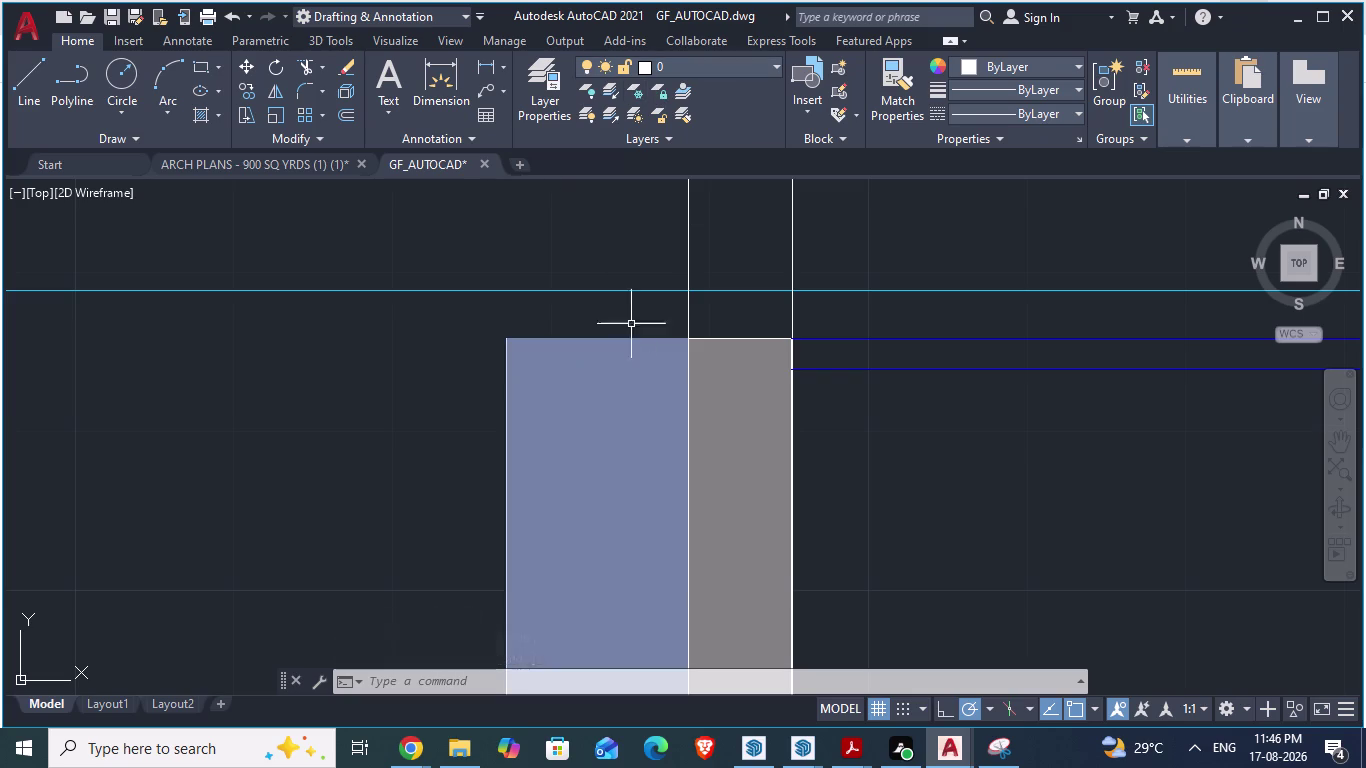
Draw a second line along another wall stub's top edge to its left corner.
key(l)
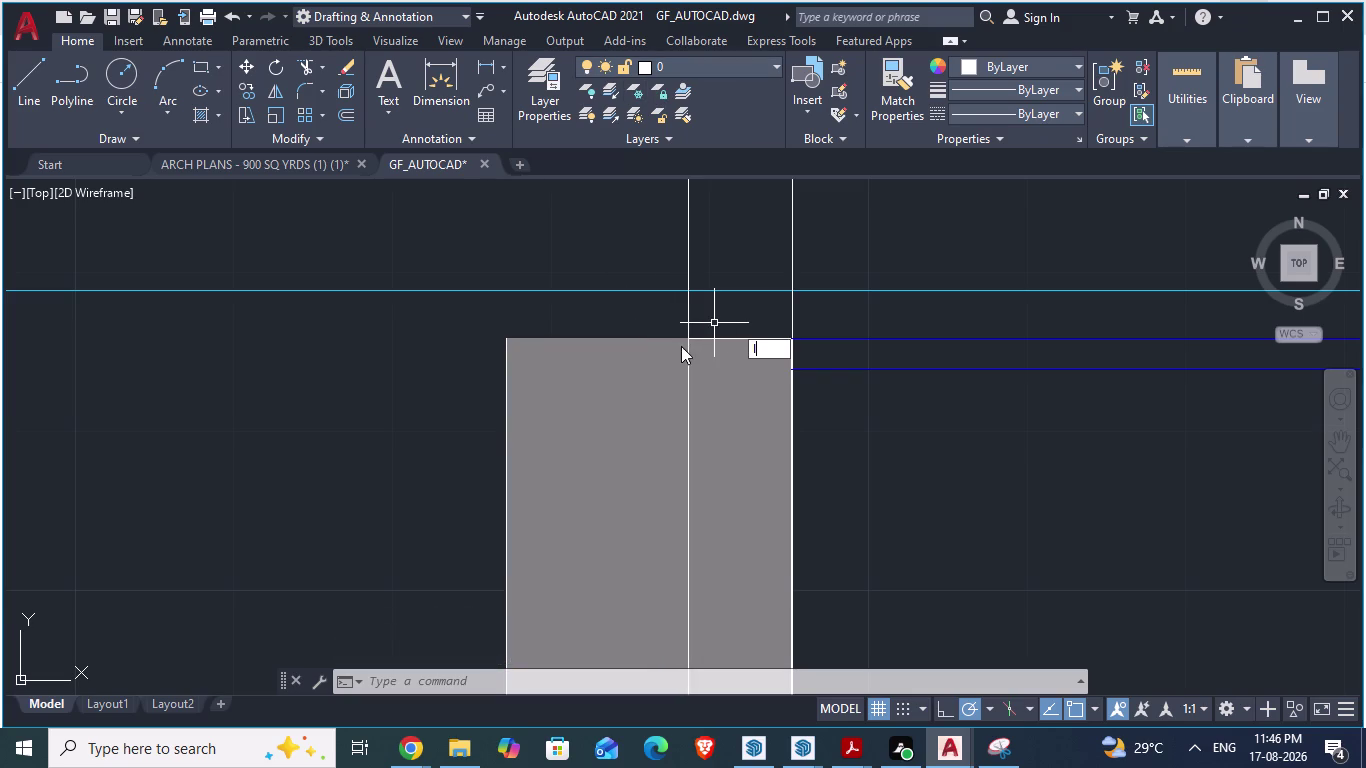
key(Return)
click(682, 340)
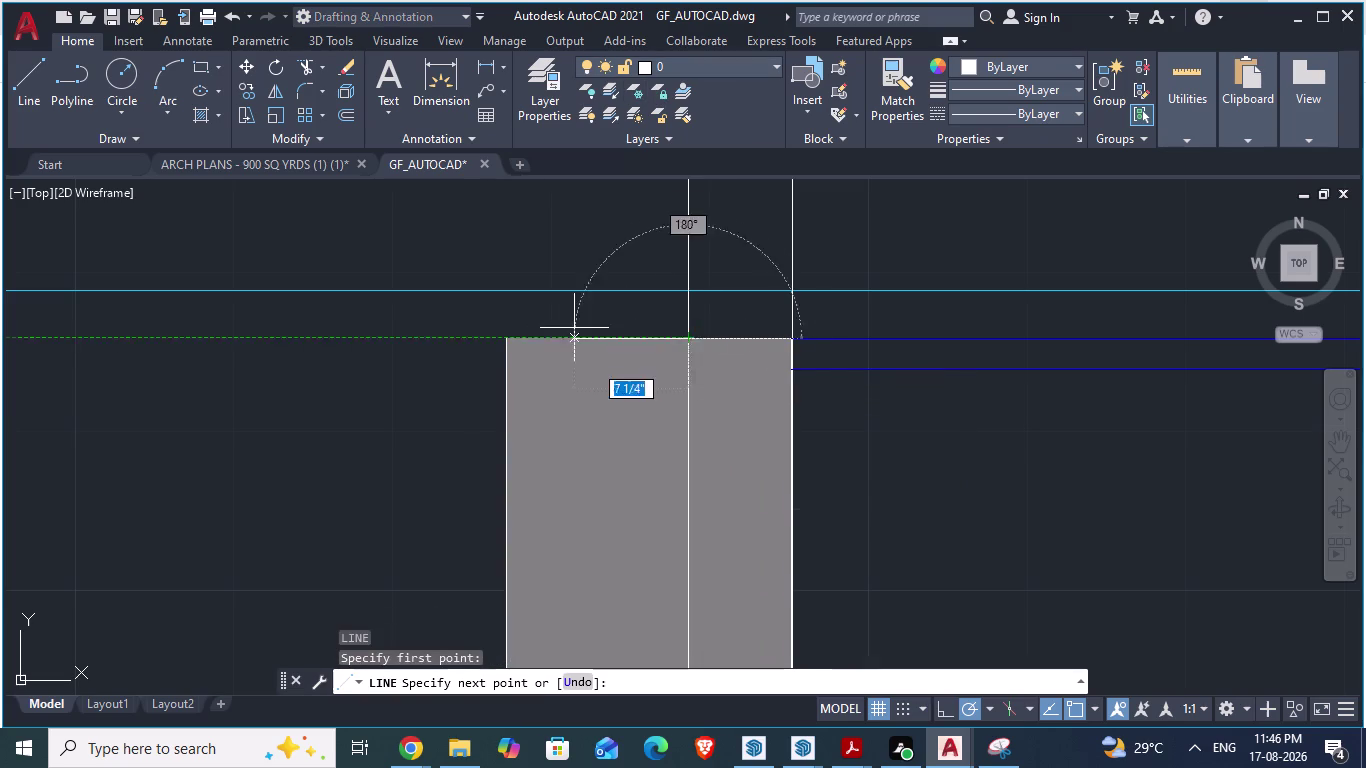
click(511, 343)
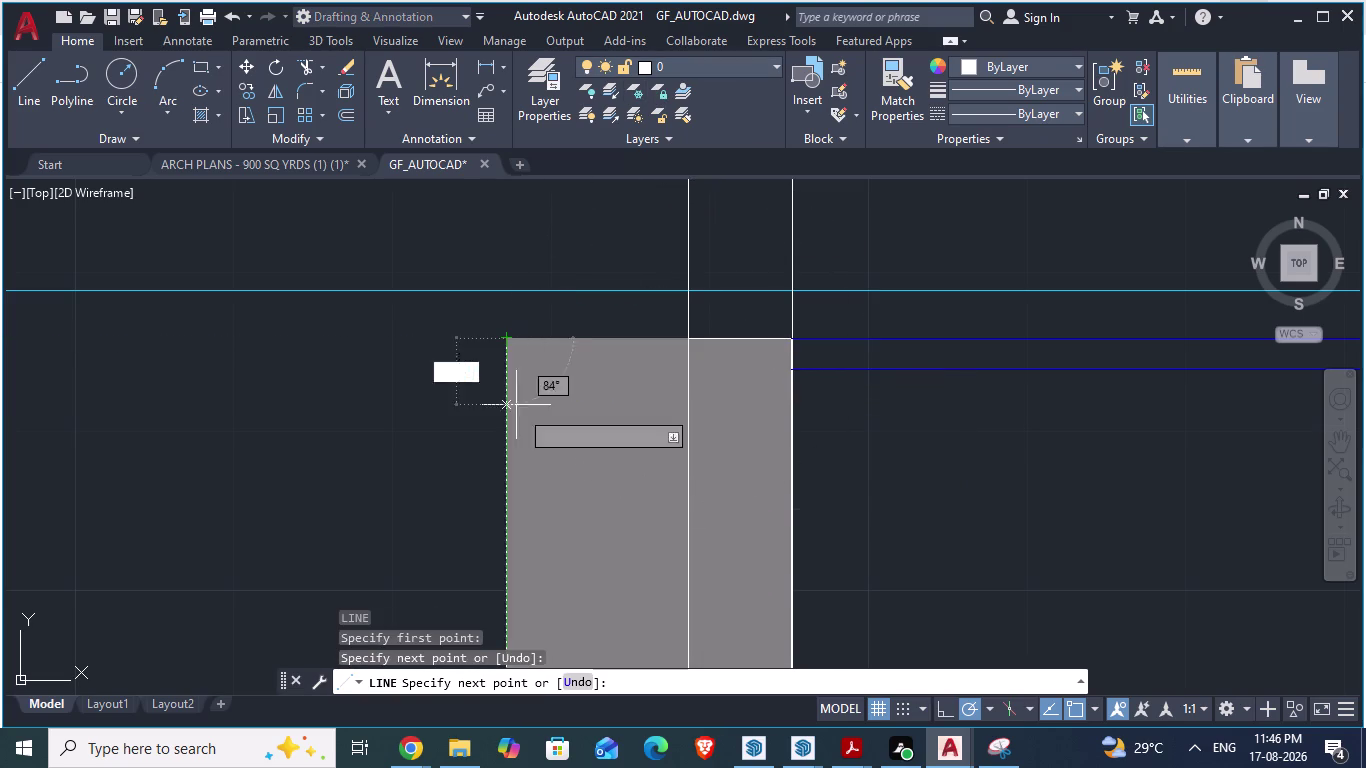
key(Escape)
scroll(down, 3)
scroll(down, 3)
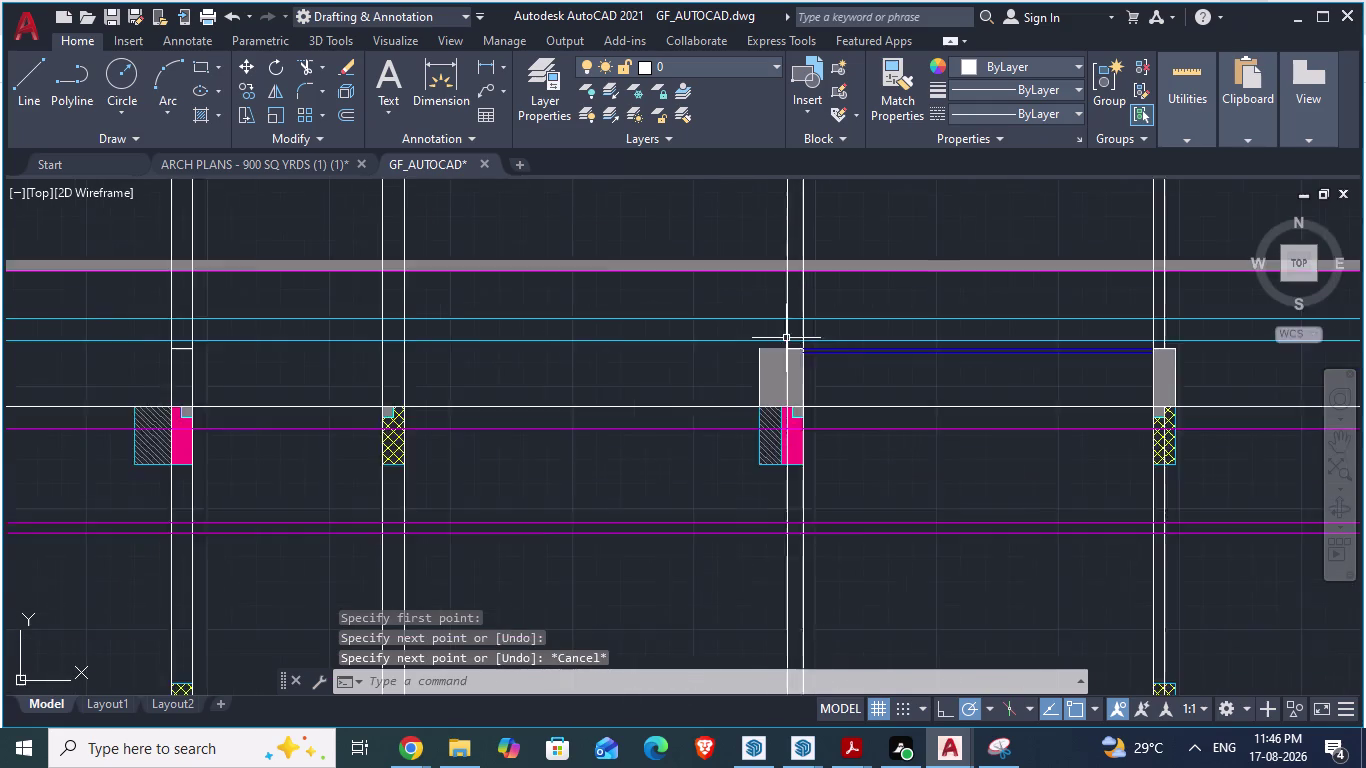
Start a solid hatch and fill the wall strip below the middle column.
scroll(down, 3)
scroll(up, 3)
scroll(up, 3)
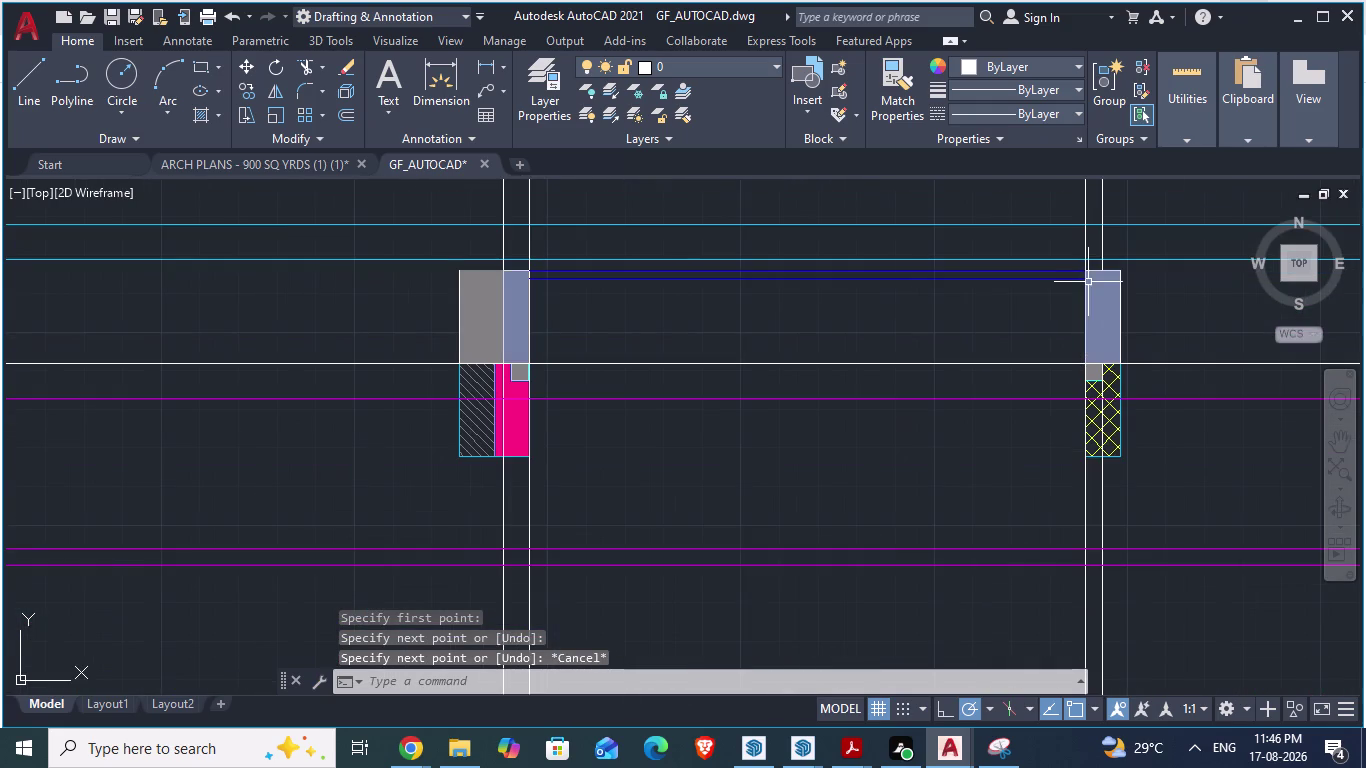
scroll(down, 3)
scroll(down, 3)
scroll(down, 3)
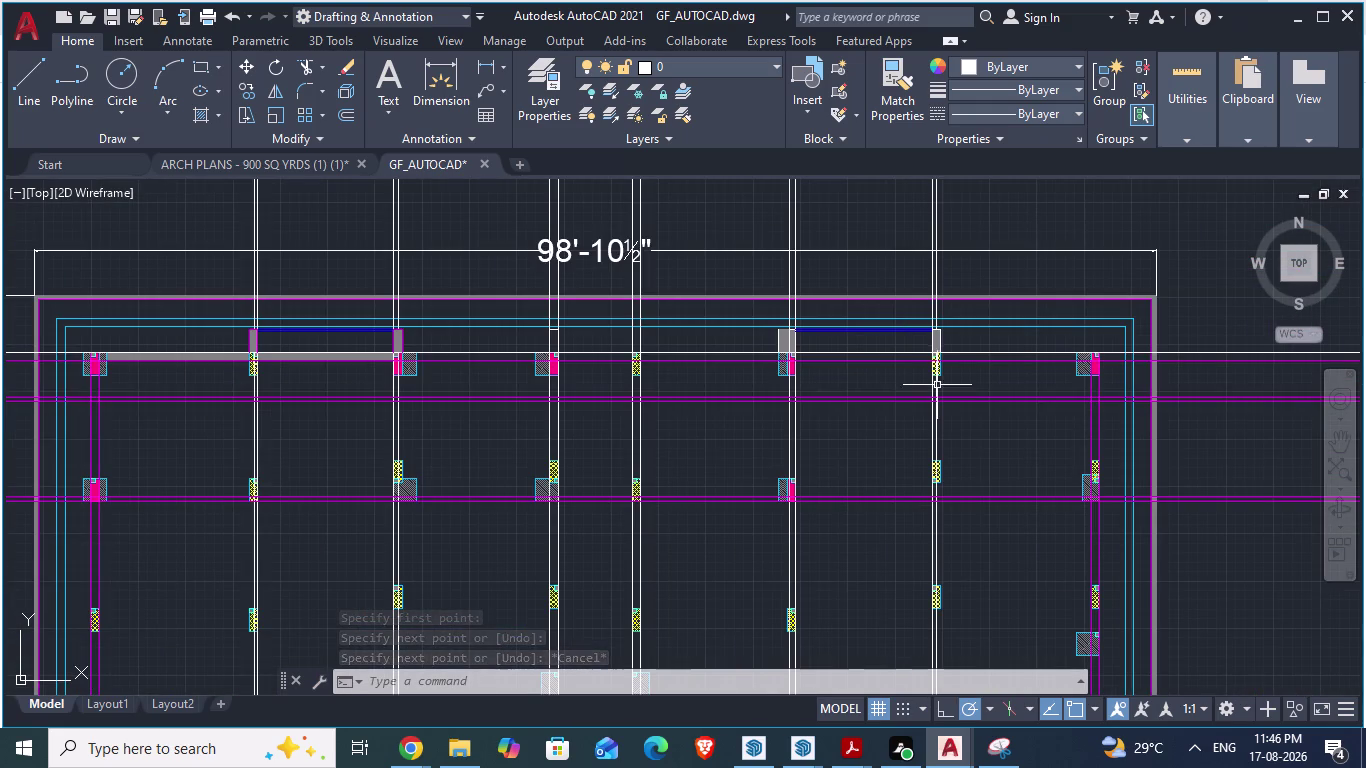
scroll(up, 3)
scroll(down, 3)
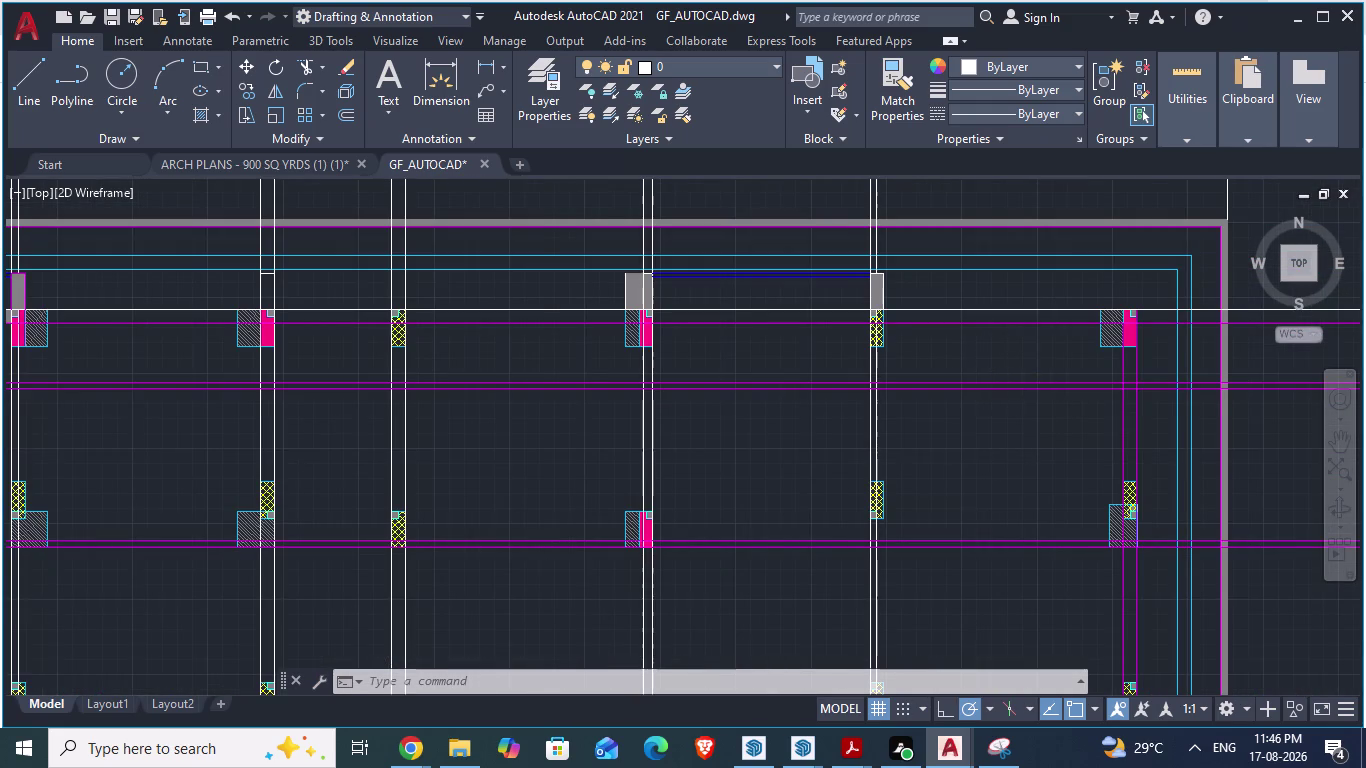
scroll(down, 3)
scroll(up, 3)
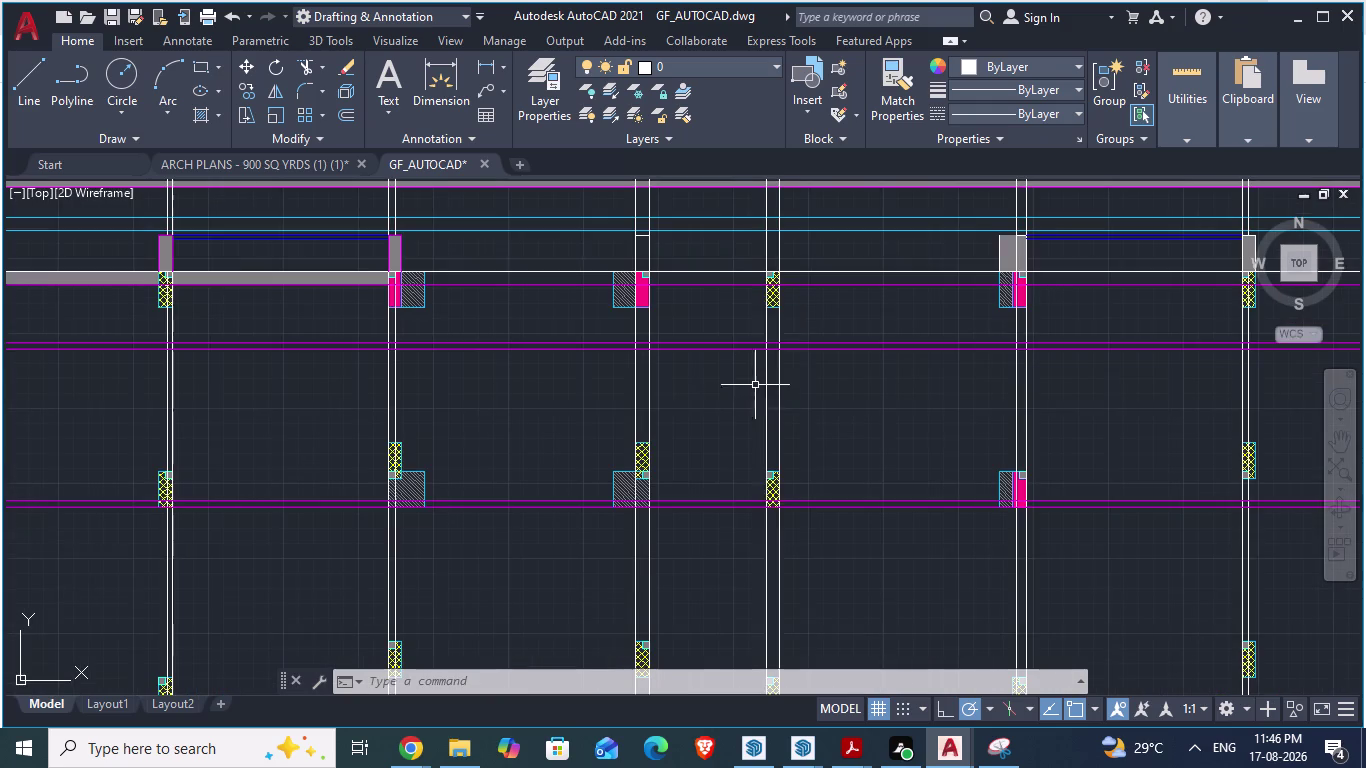
scroll(up, 3)
click(758, 310)
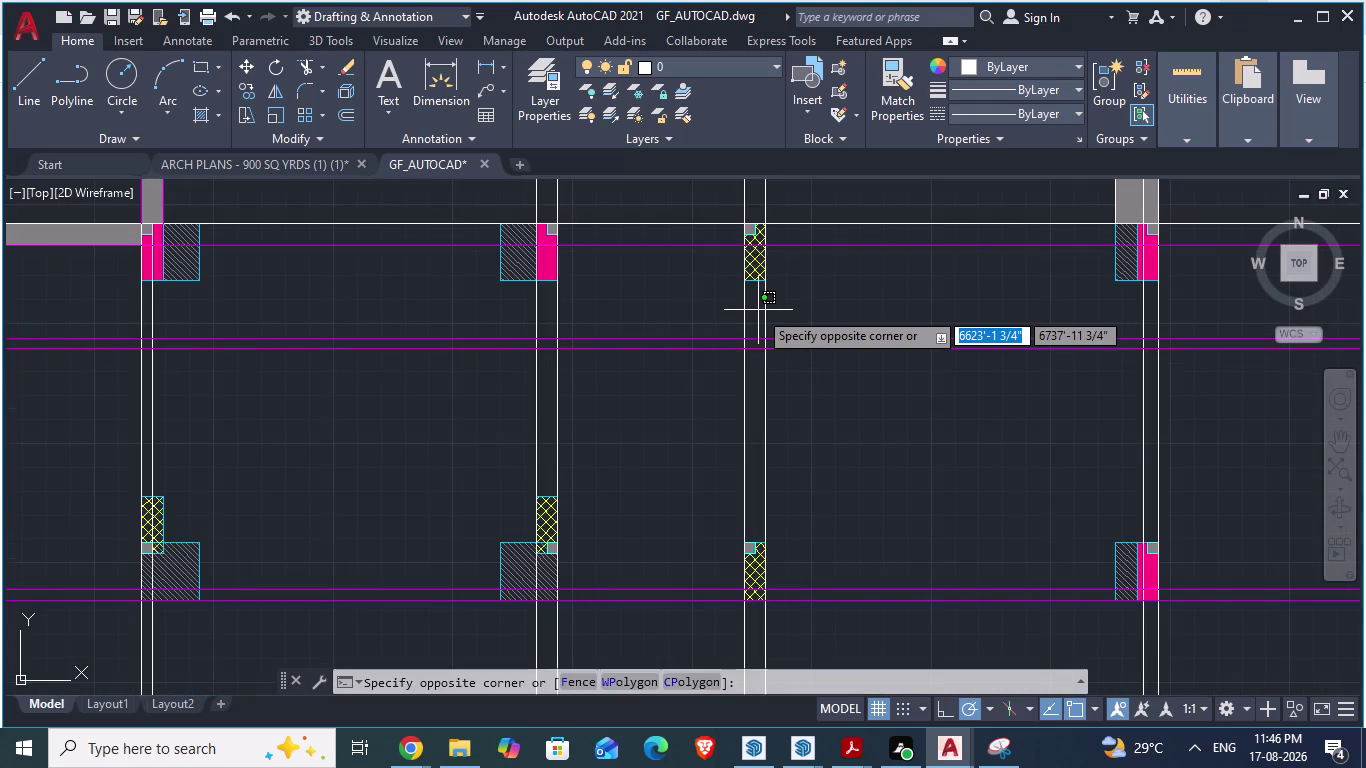
key(h)
key(Return)
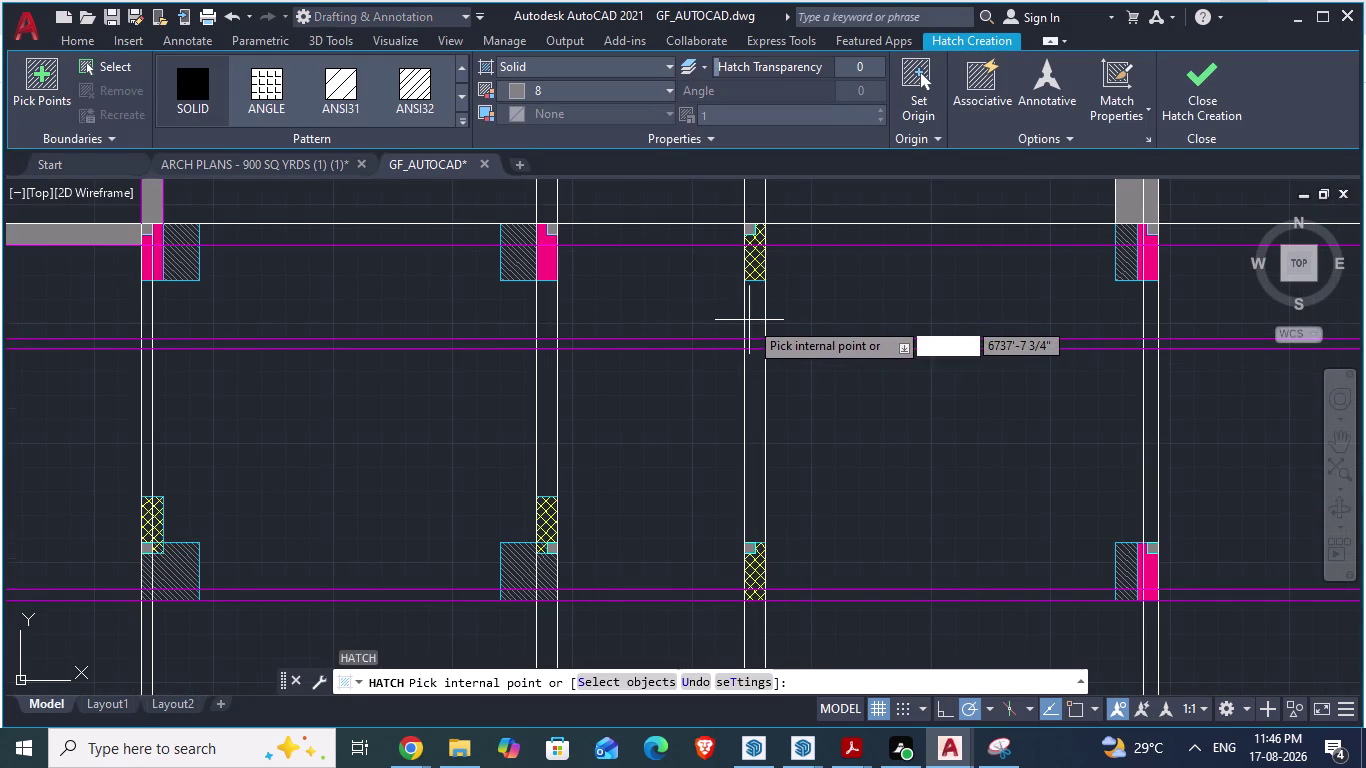
click(754, 319)
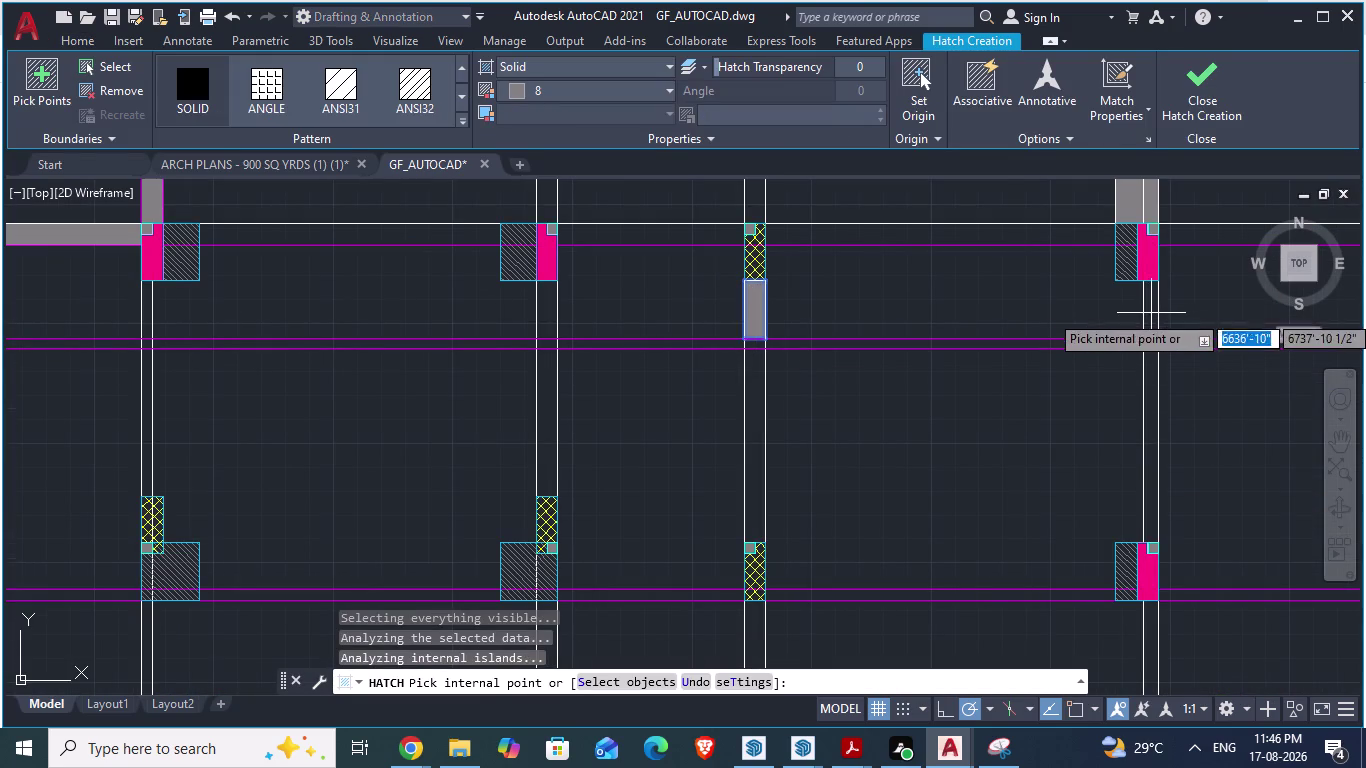
Fill more wall strips between columns, including the gap between the magenta lines.
click(1151, 313)
click(1153, 412)
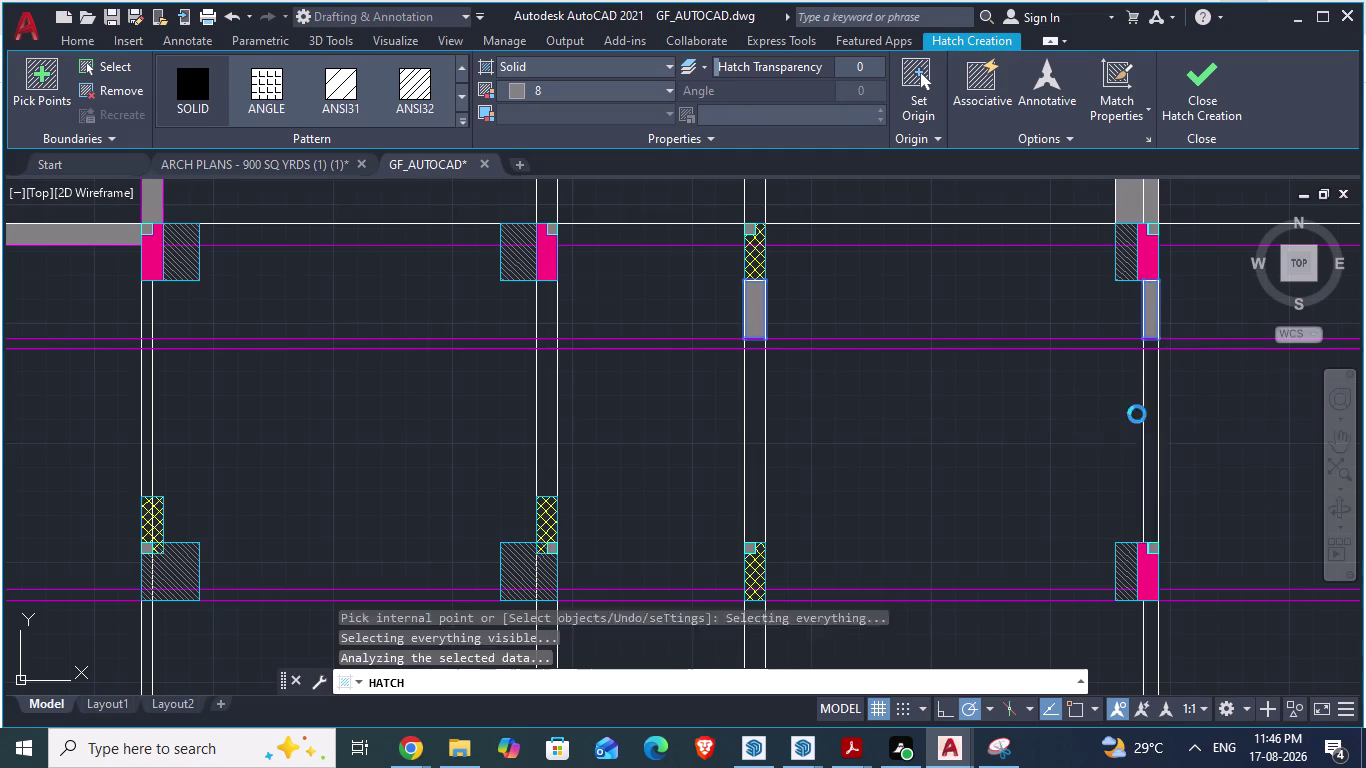
click(748, 393)
scroll(up, 3)
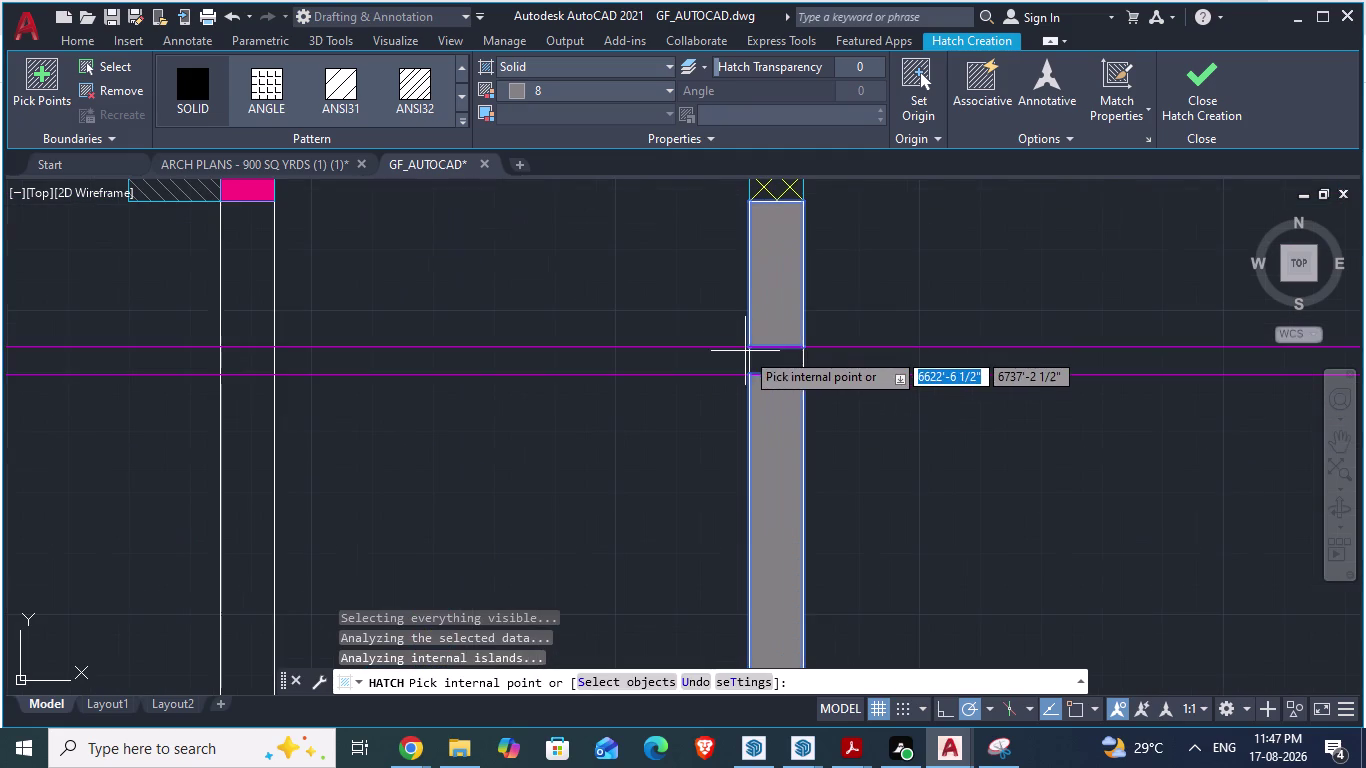
click(779, 366)
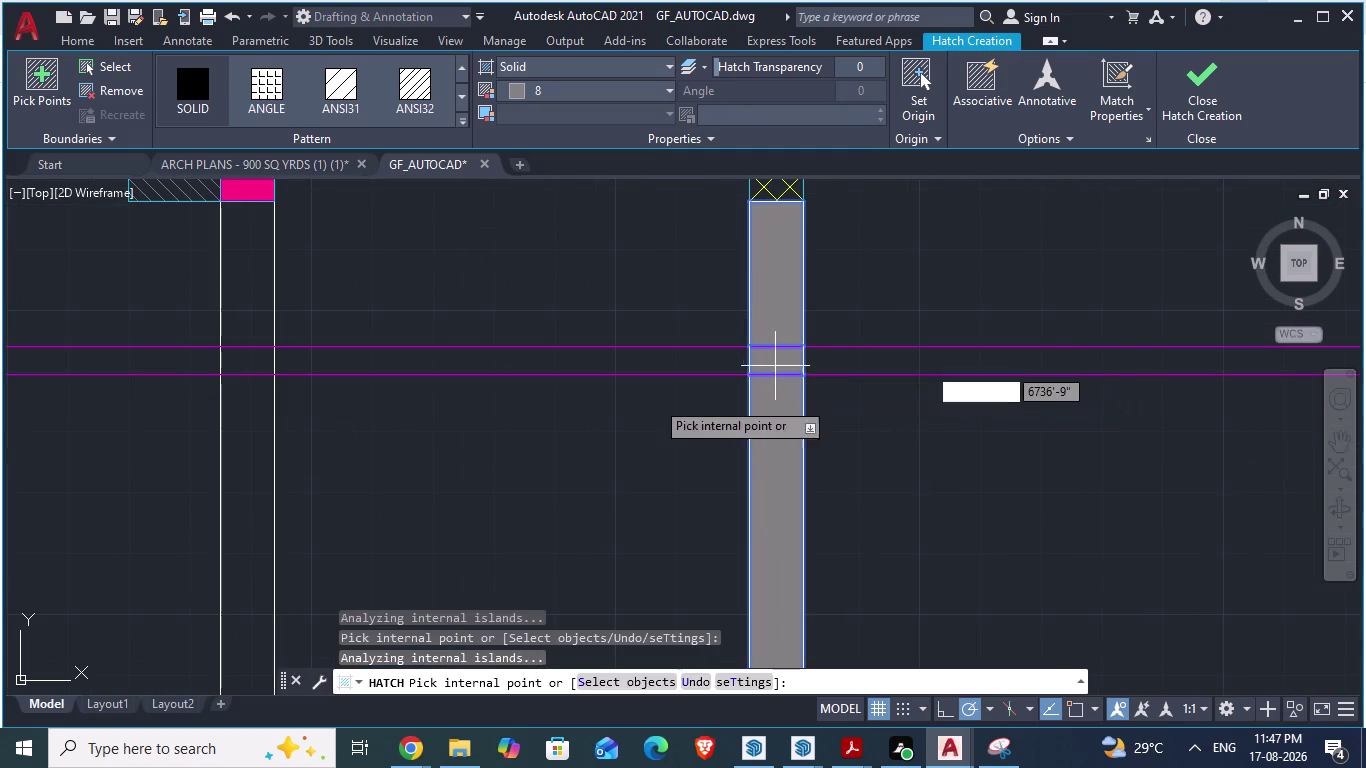
scroll(down, 3)
scroll(up, 3)
Fill the wall strip under the right column, undoing an accidental large floor fill.
click(1043, 391)
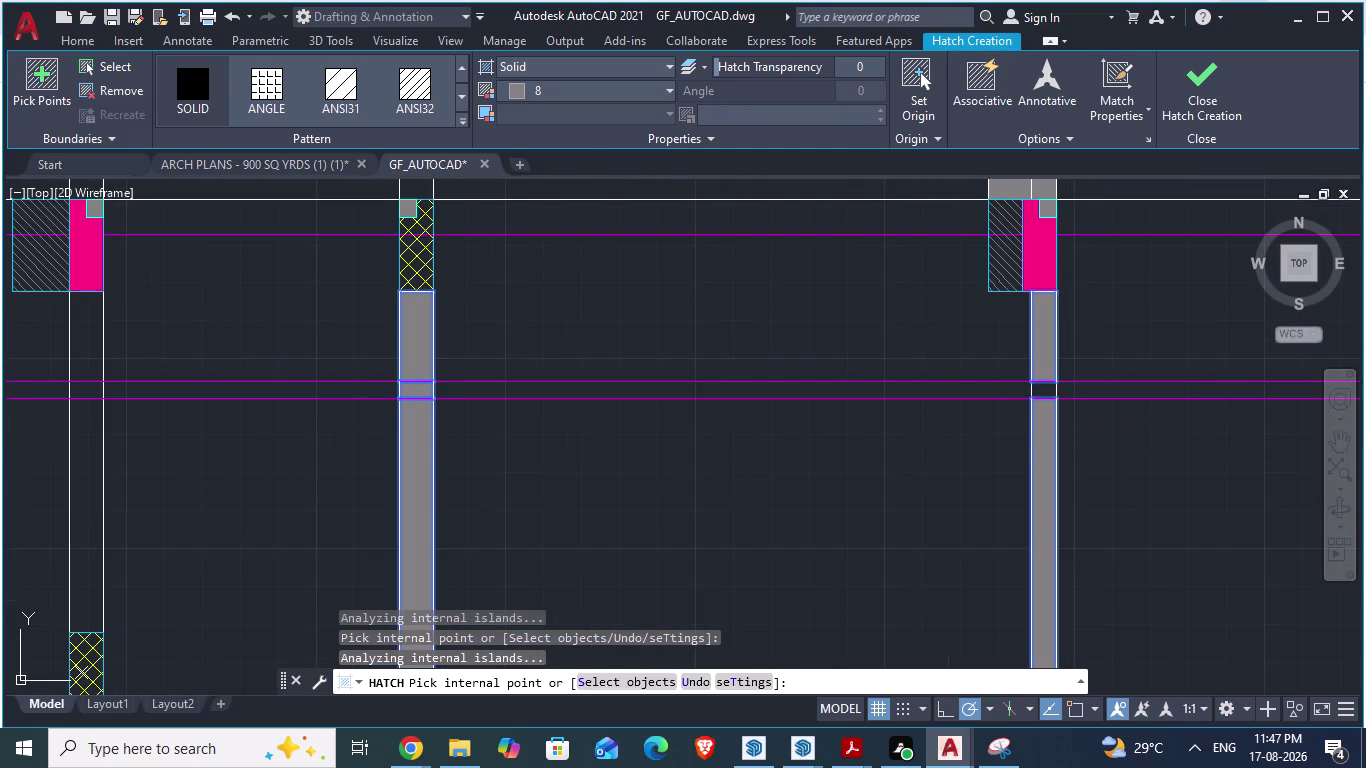
scroll(down, 3)
scroll(up, 3)
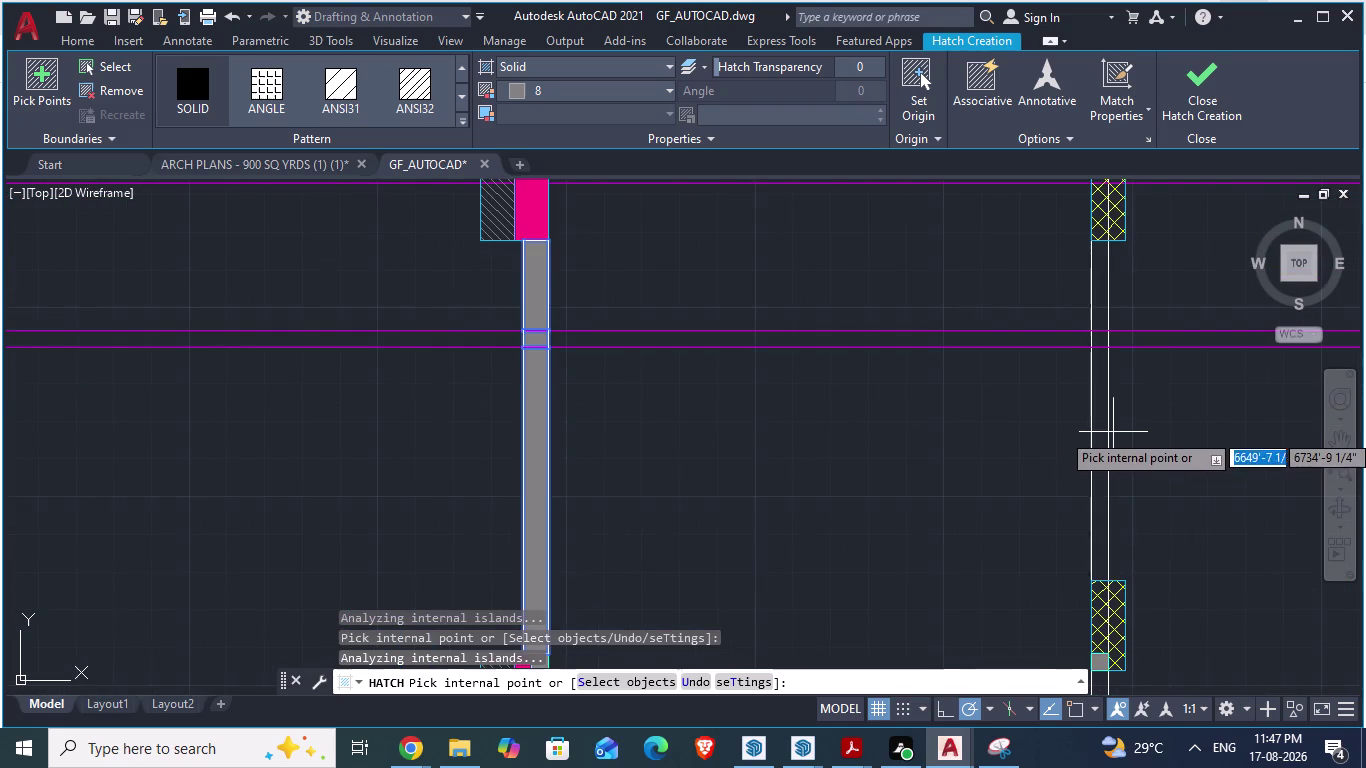
click(1100, 436)
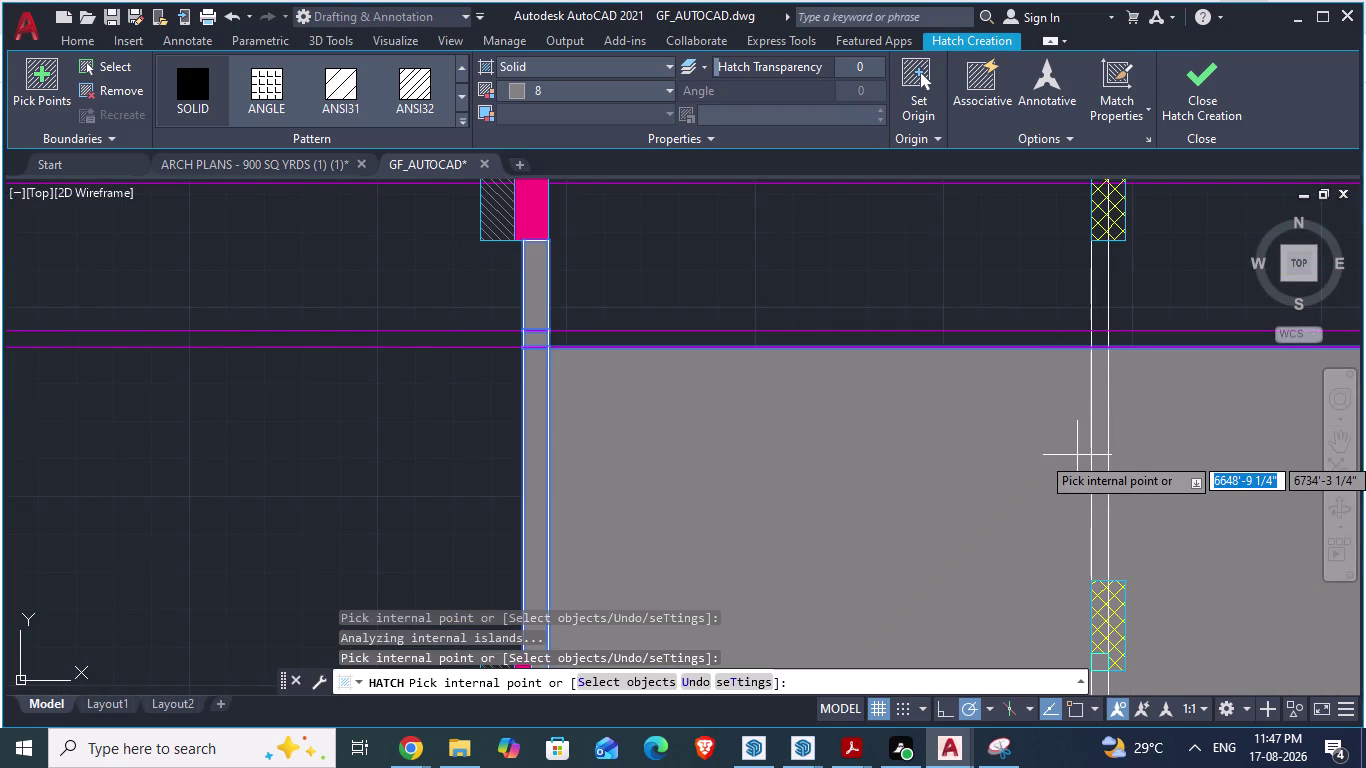
key(ctrl+z)
scroll(up, 3)
scroll(up, 3)
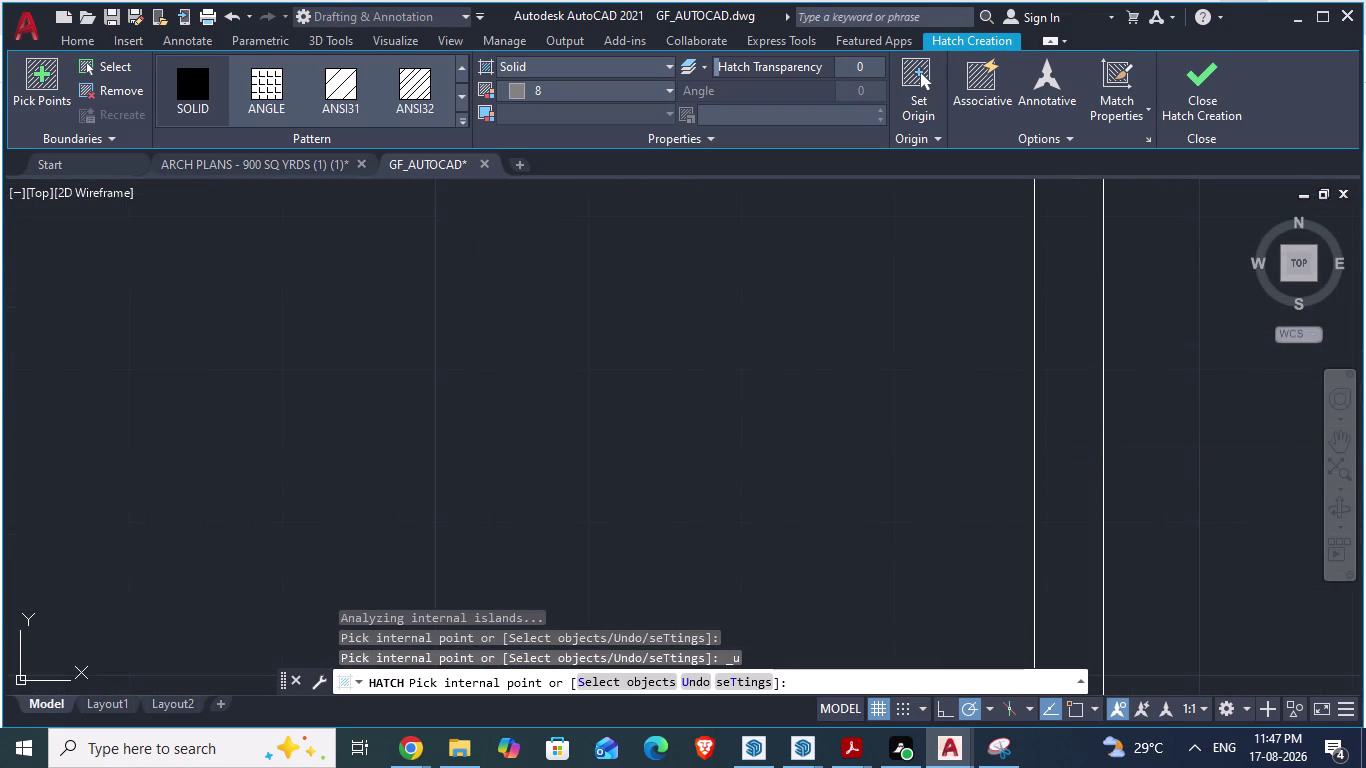
click(1074, 390)
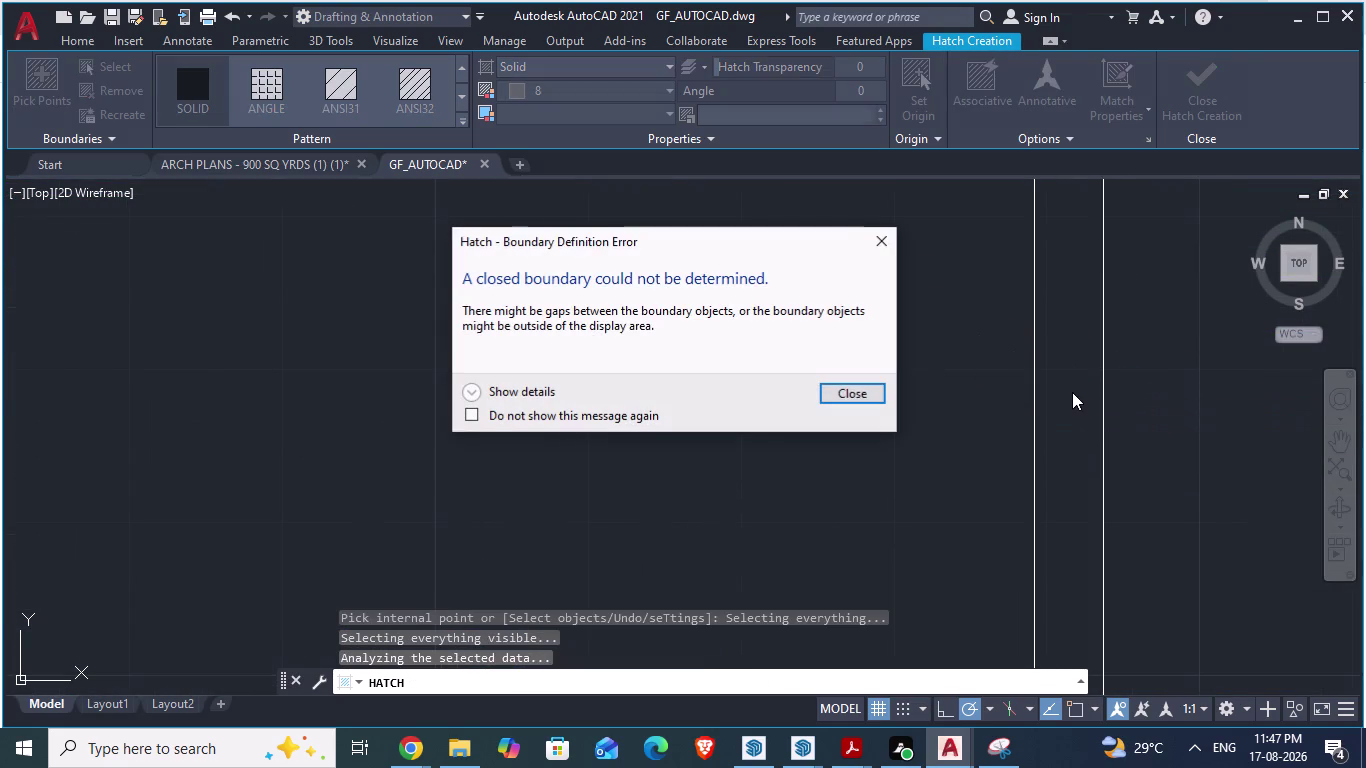
Dismiss the boundary error and pick three horizontal wall strips between the columns.
click(829, 386)
scroll(down, 3)
scroll(down, 3)
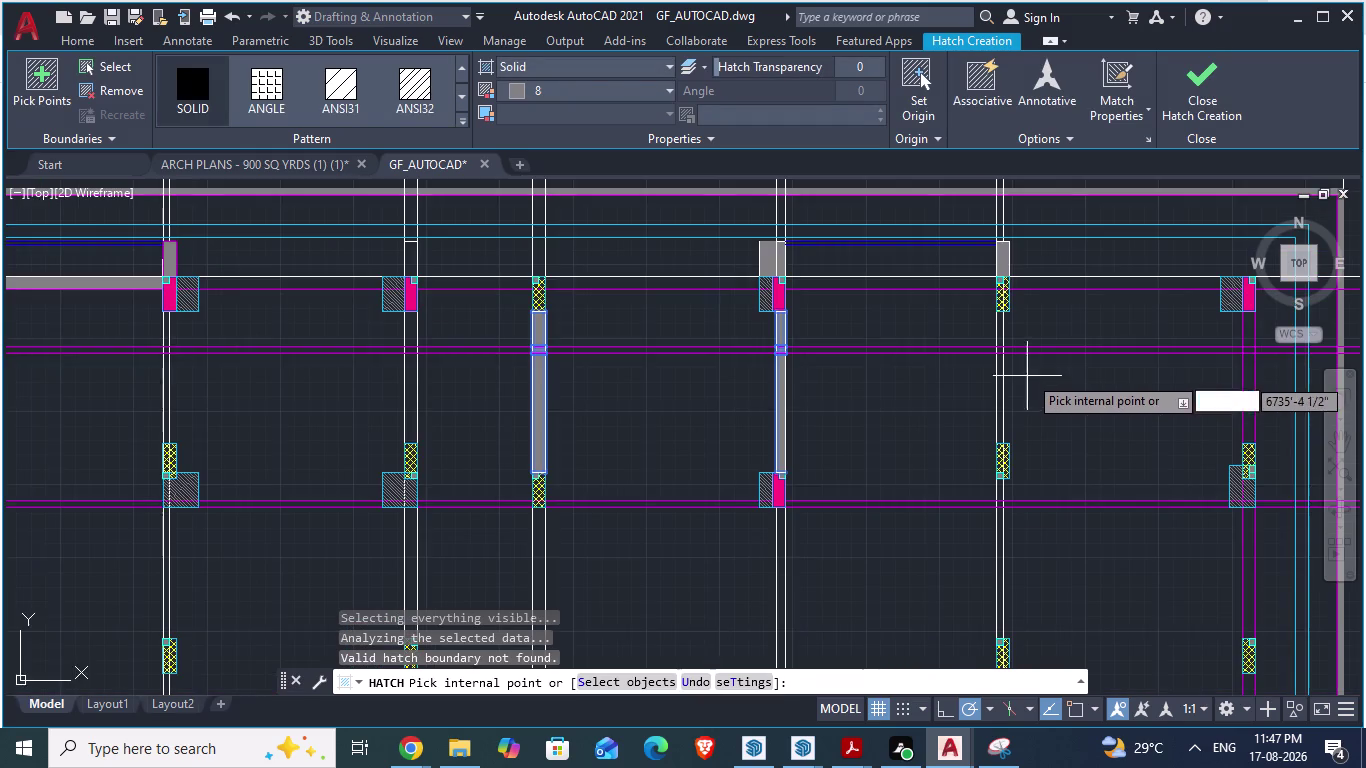
scroll(down, 3)
scroll(down, 3)
scroll(up, 3)
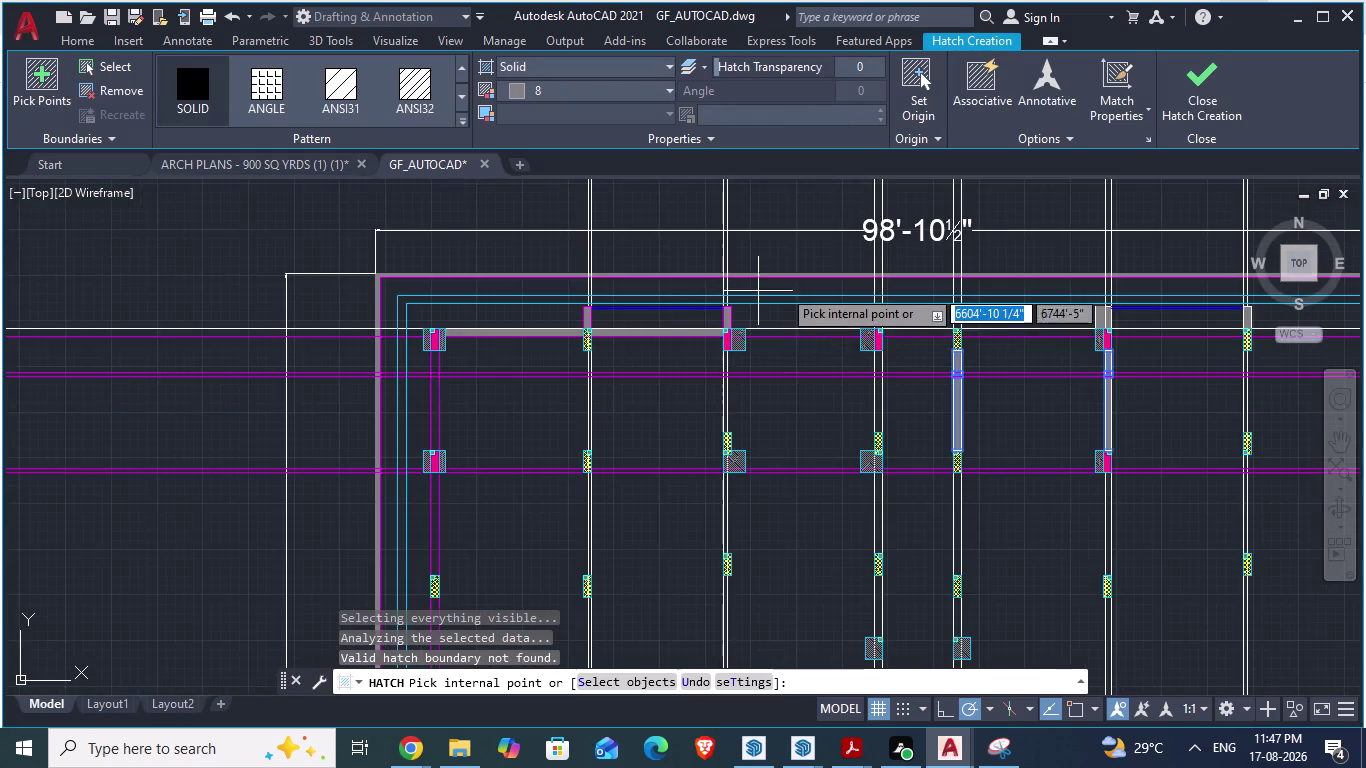
scroll(up, 3)
click(763, 411)
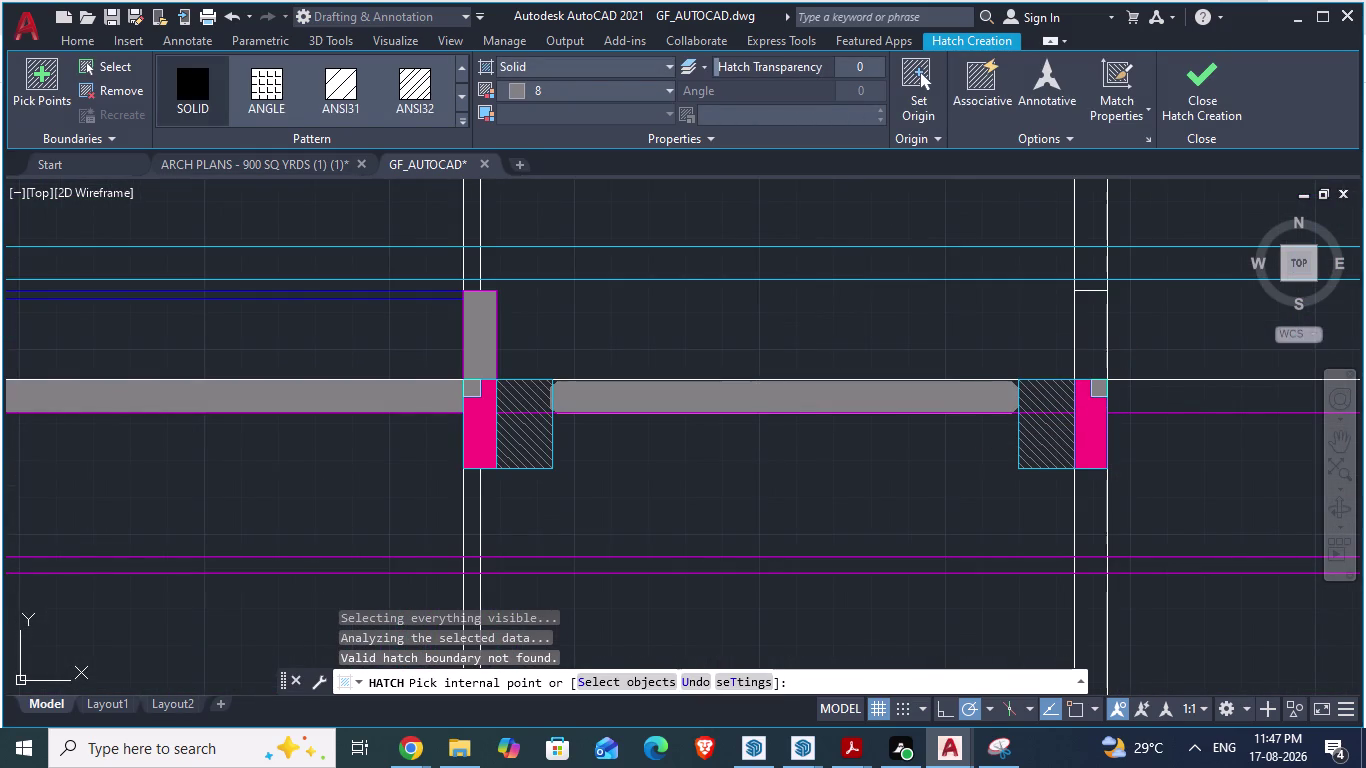
scroll(down, 3)
click(930, 347)
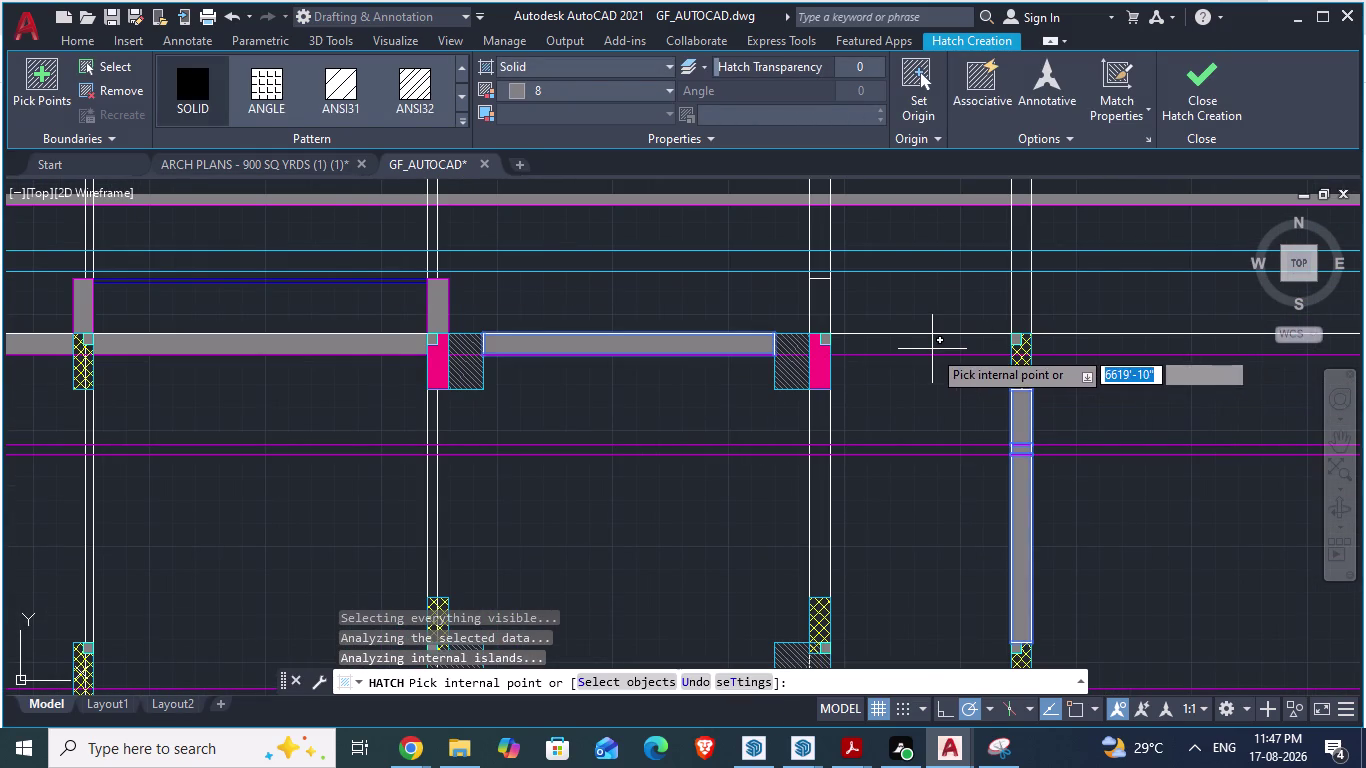
click(1091, 344)
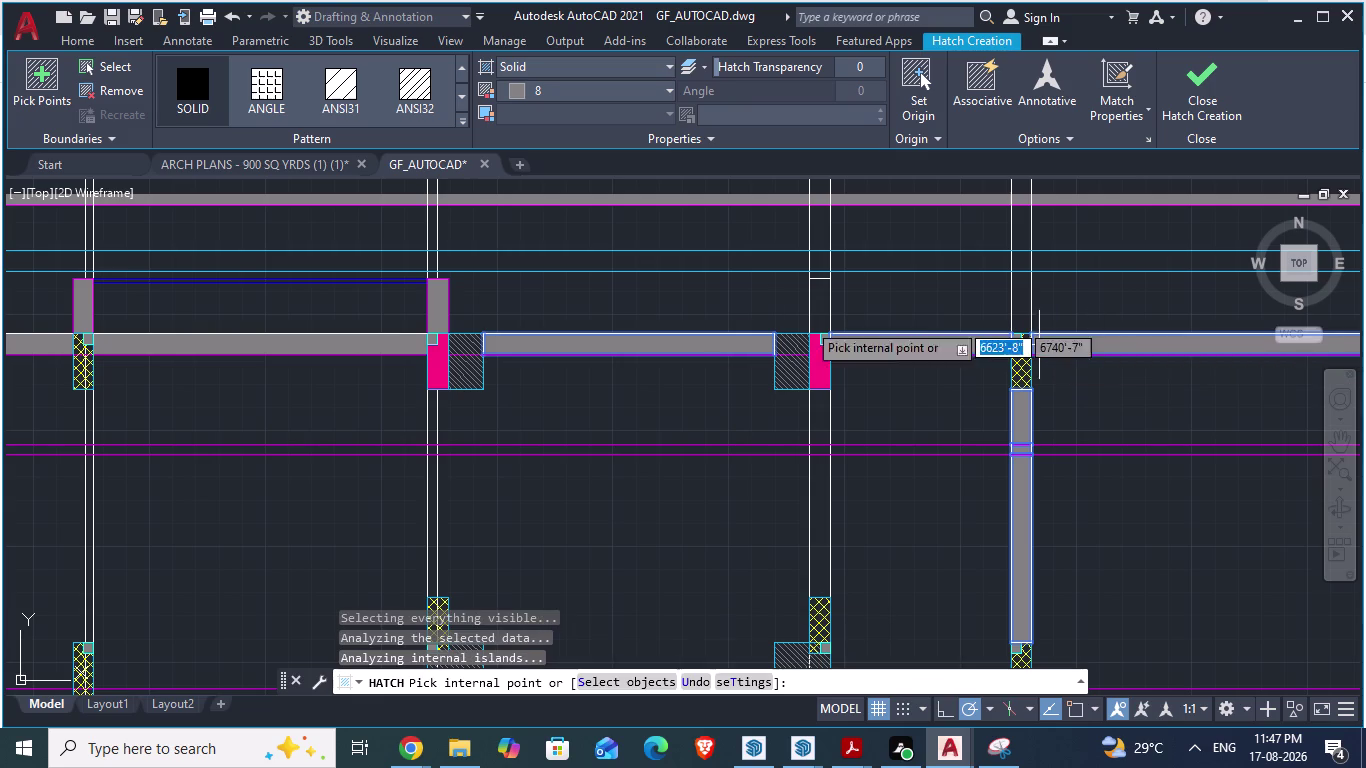
scroll(down, 3)
scroll(down, 3)
scroll(up, 3)
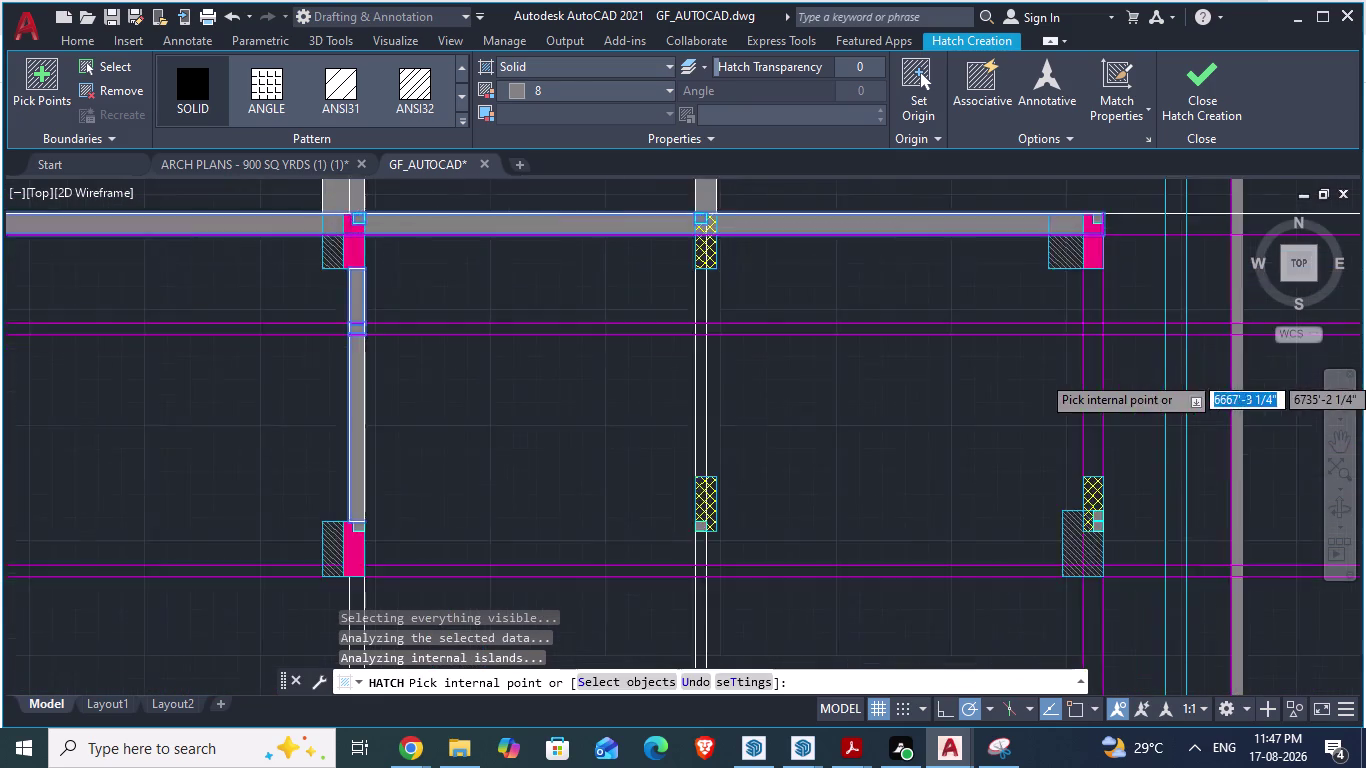
Pick the vertical wall strips under and beside the column for solid fill.
click(1036, 425)
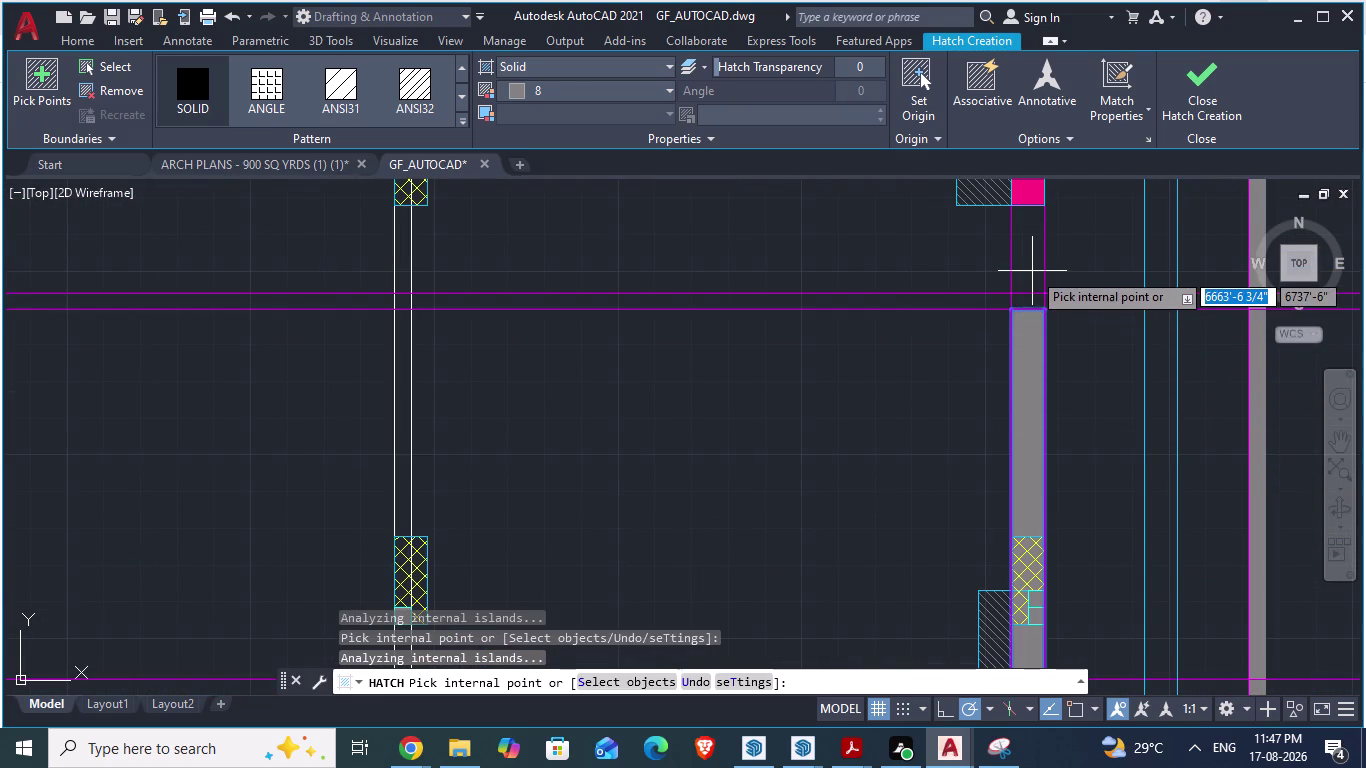
click(1032, 269)
scroll(up, 3)
click(1027, 311)
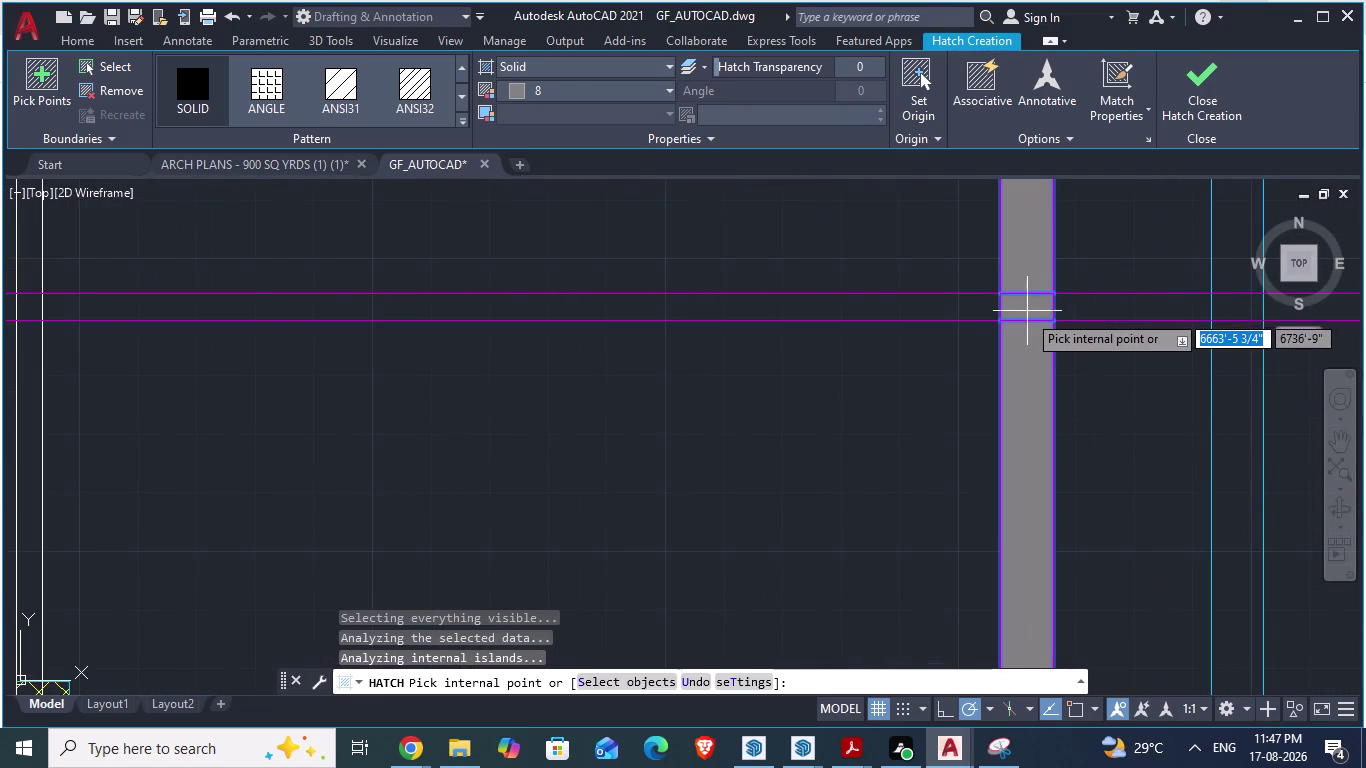
scroll(down, 3)
scroll(down, 3)
scroll(up, 3)
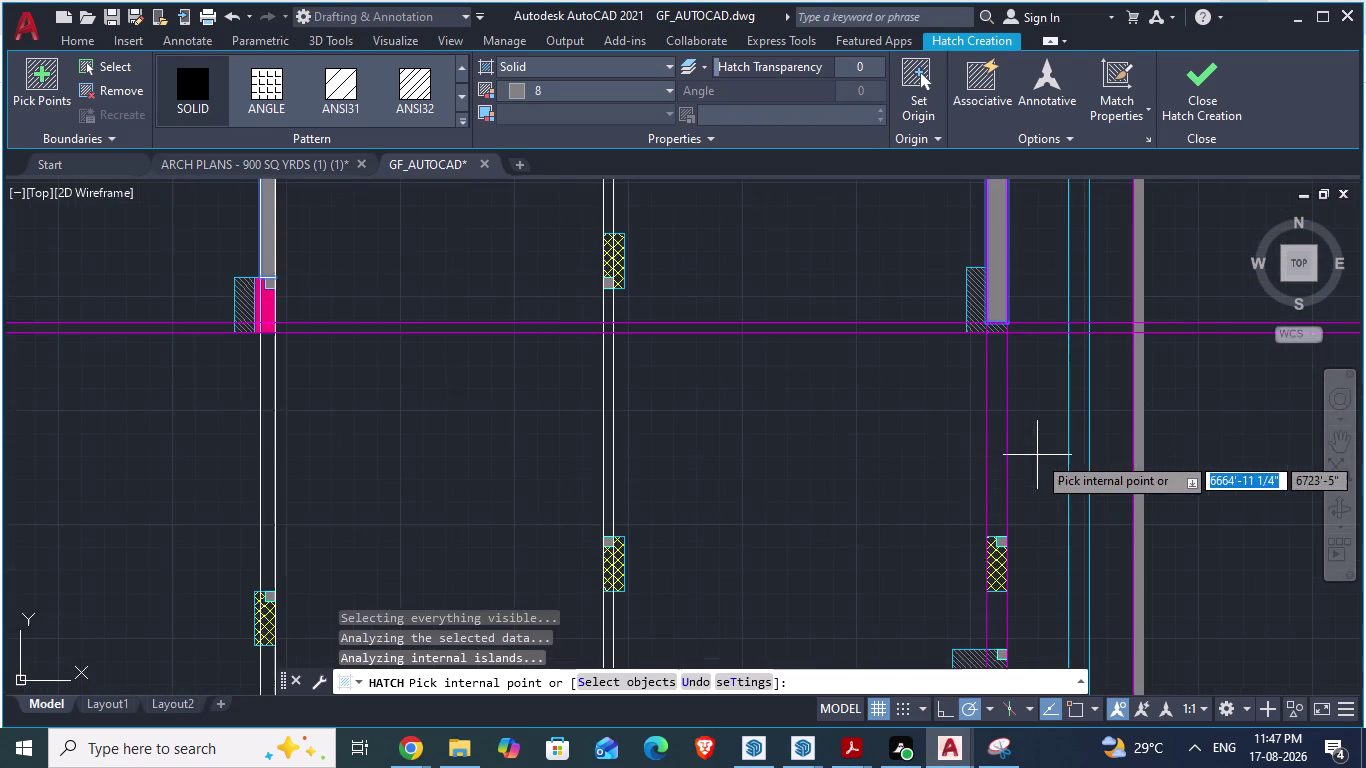
click(994, 442)
scroll(down, 3)
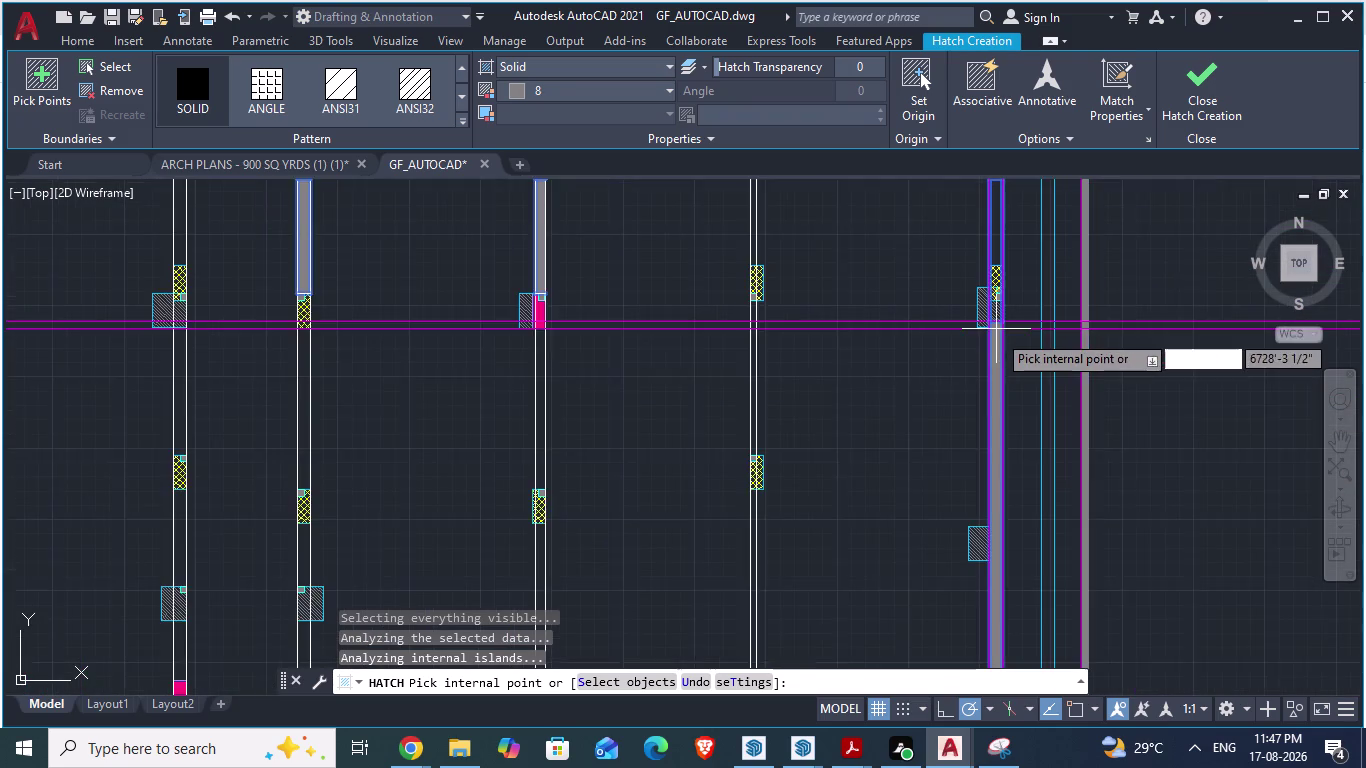
scroll(down, 3)
scroll(up, 3)
click(1000, 343)
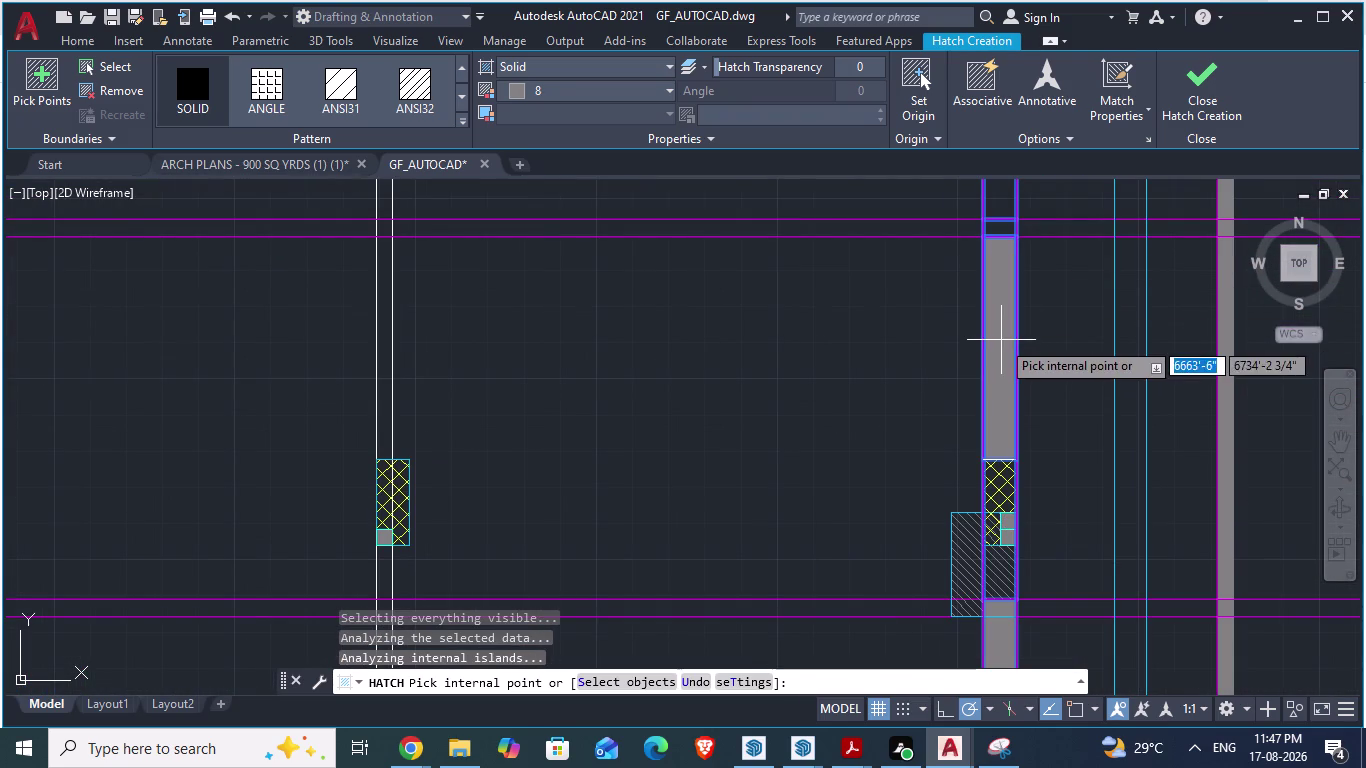
scroll(down, 3)
scroll(up, 3)
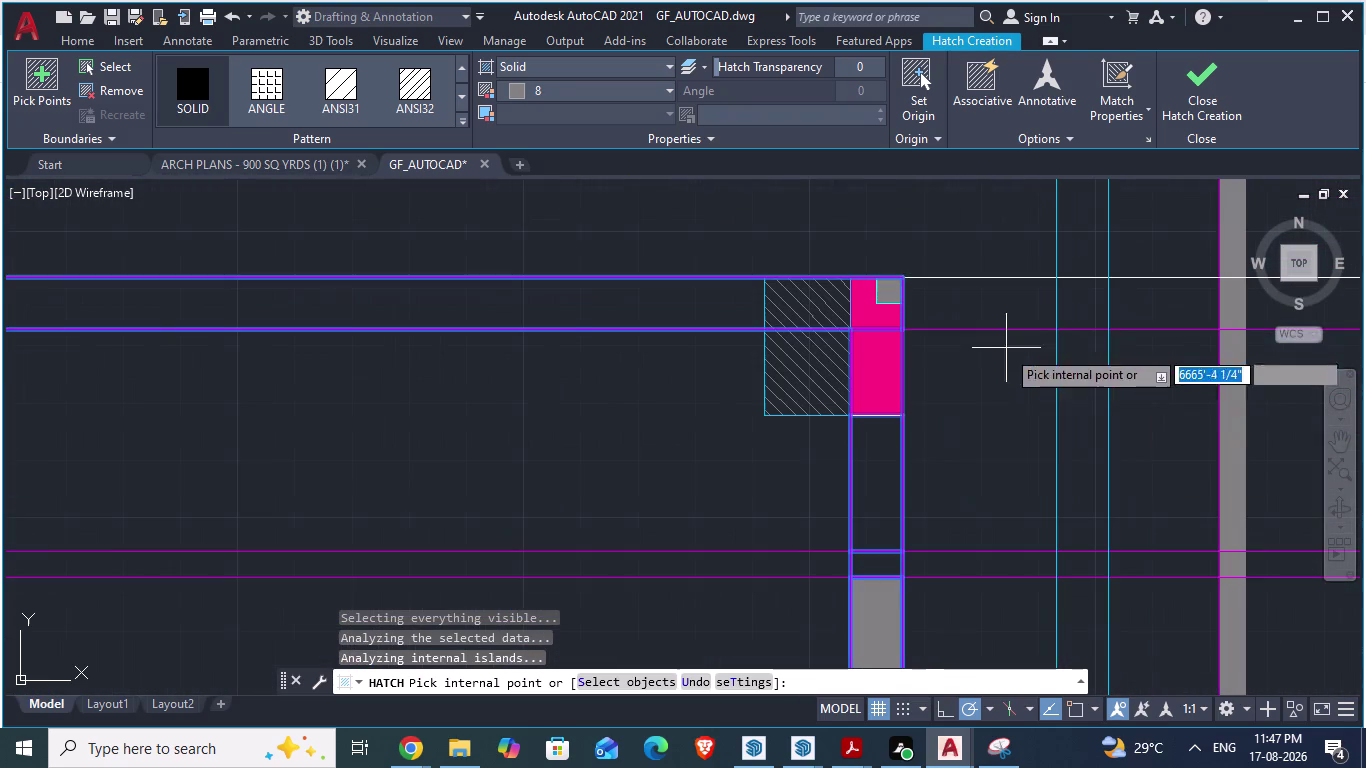
Pick the short wall pieces below the column, undoing the accidental whole-room pick.
click(868, 449)
click(879, 505)
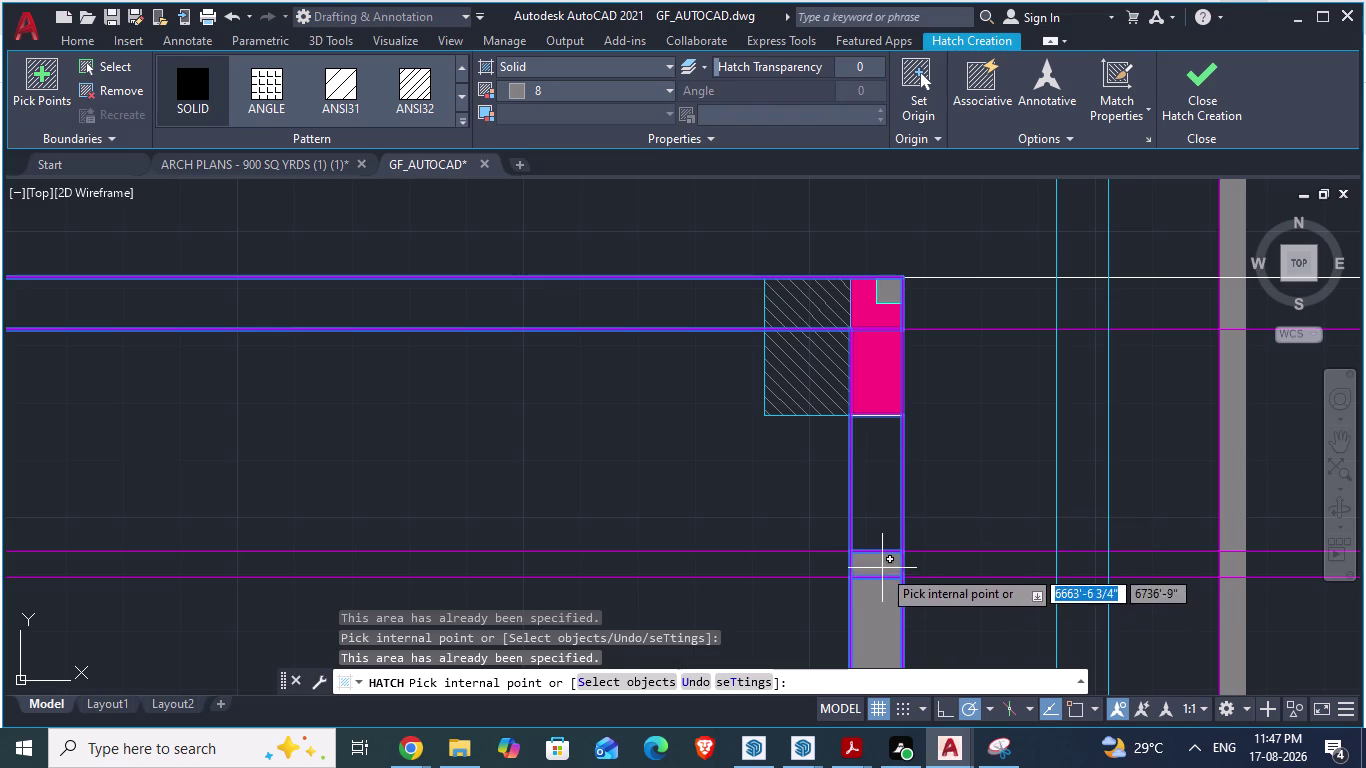
click(881, 567)
click(881, 567)
click(878, 474)
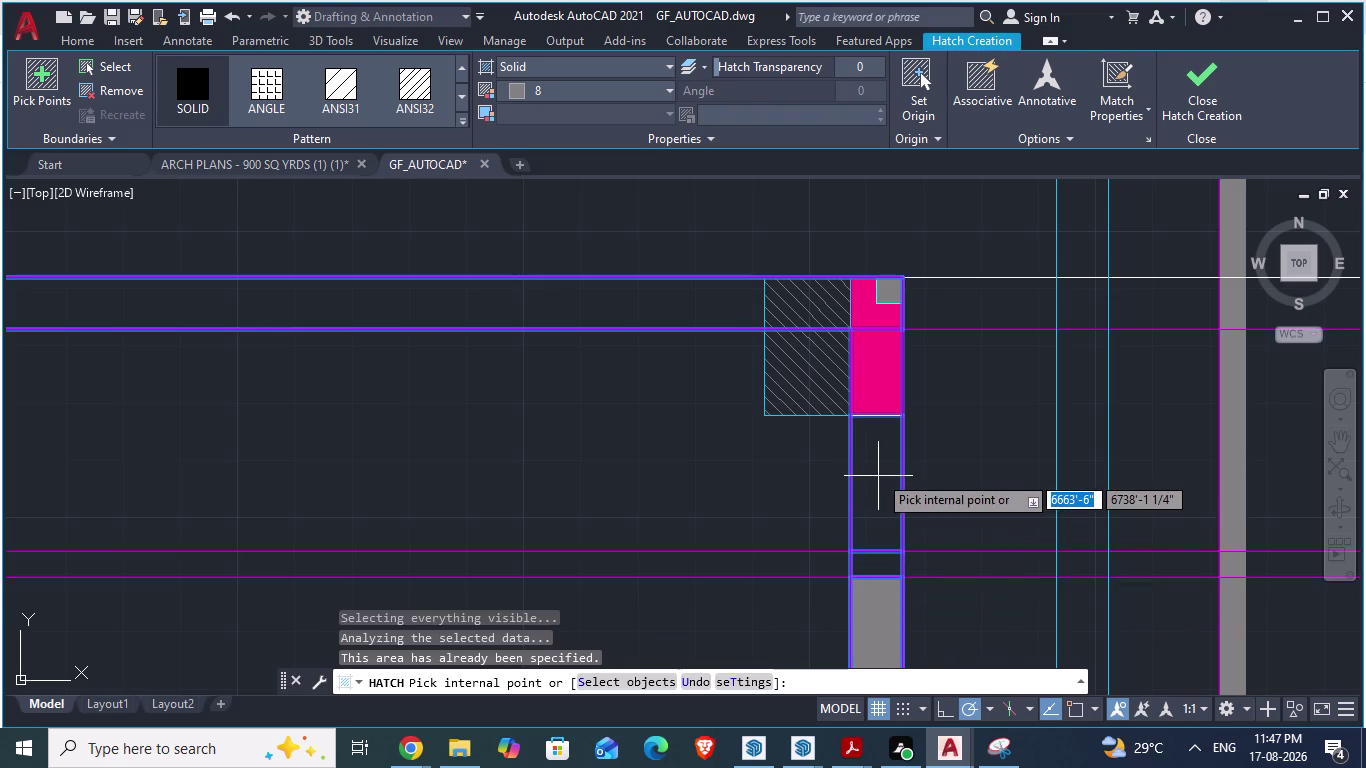
scroll(down, 3)
scroll(down, 3)
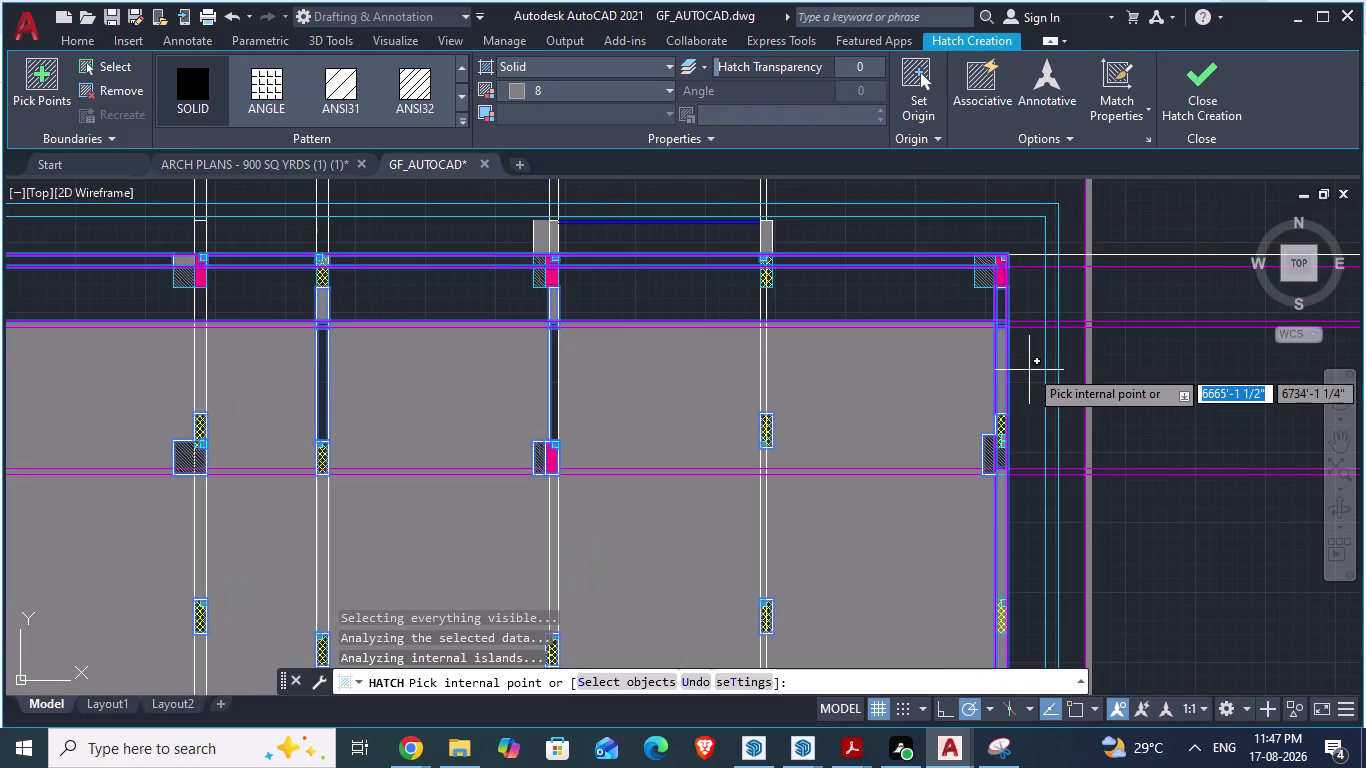
key(ctrl+z)
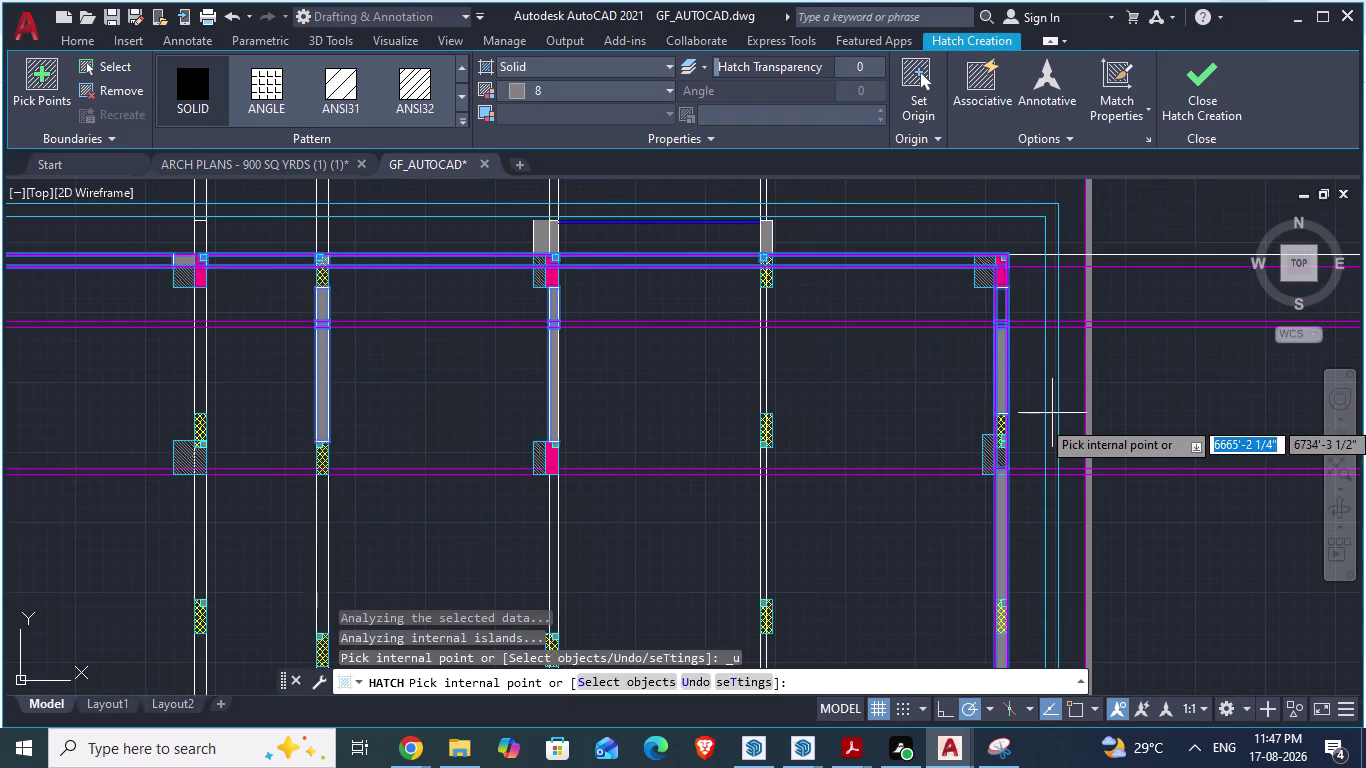
Pick two more thin wall strips, undoing a pick that filled the room area.
scroll(down, 3)
scroll(down, 3)
scroll(up, 3)
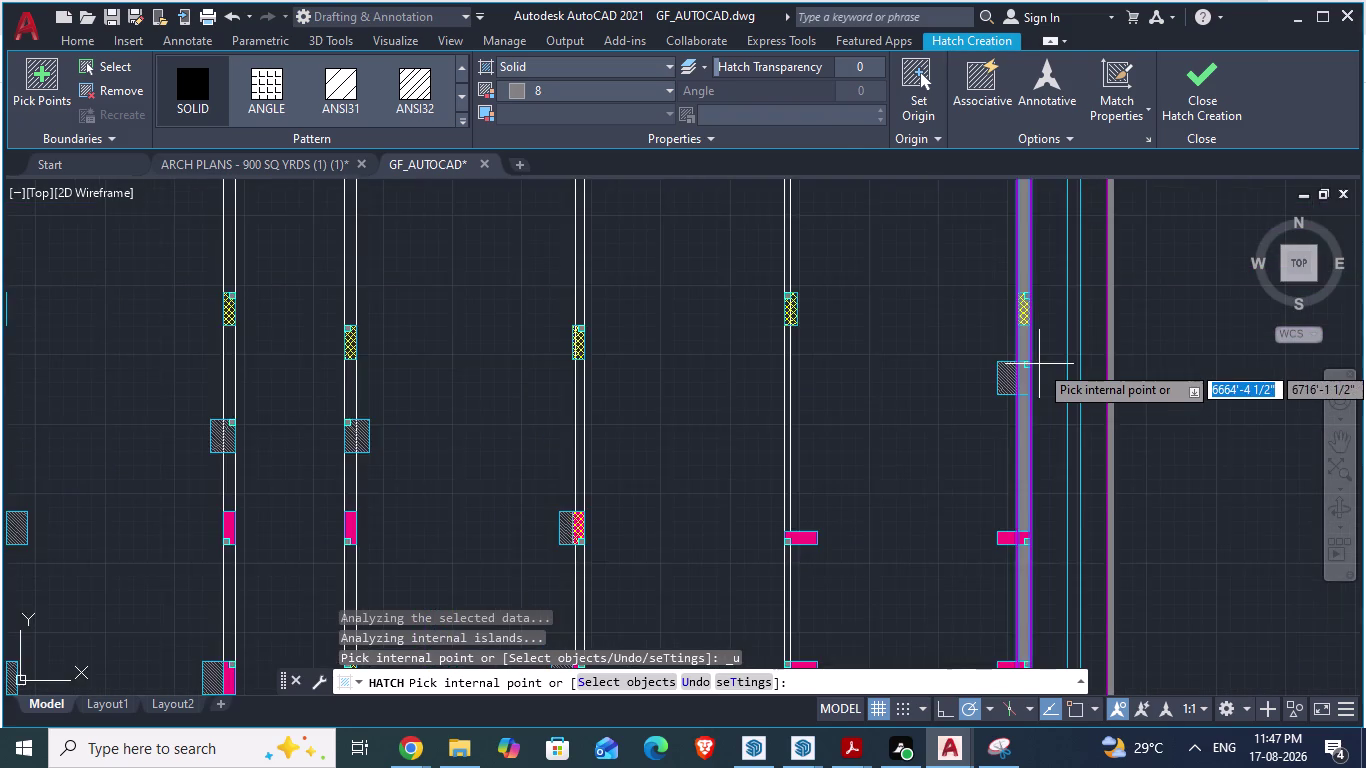
scroll(down, 3)
scroll(up, 3)
scroll(up, 3)
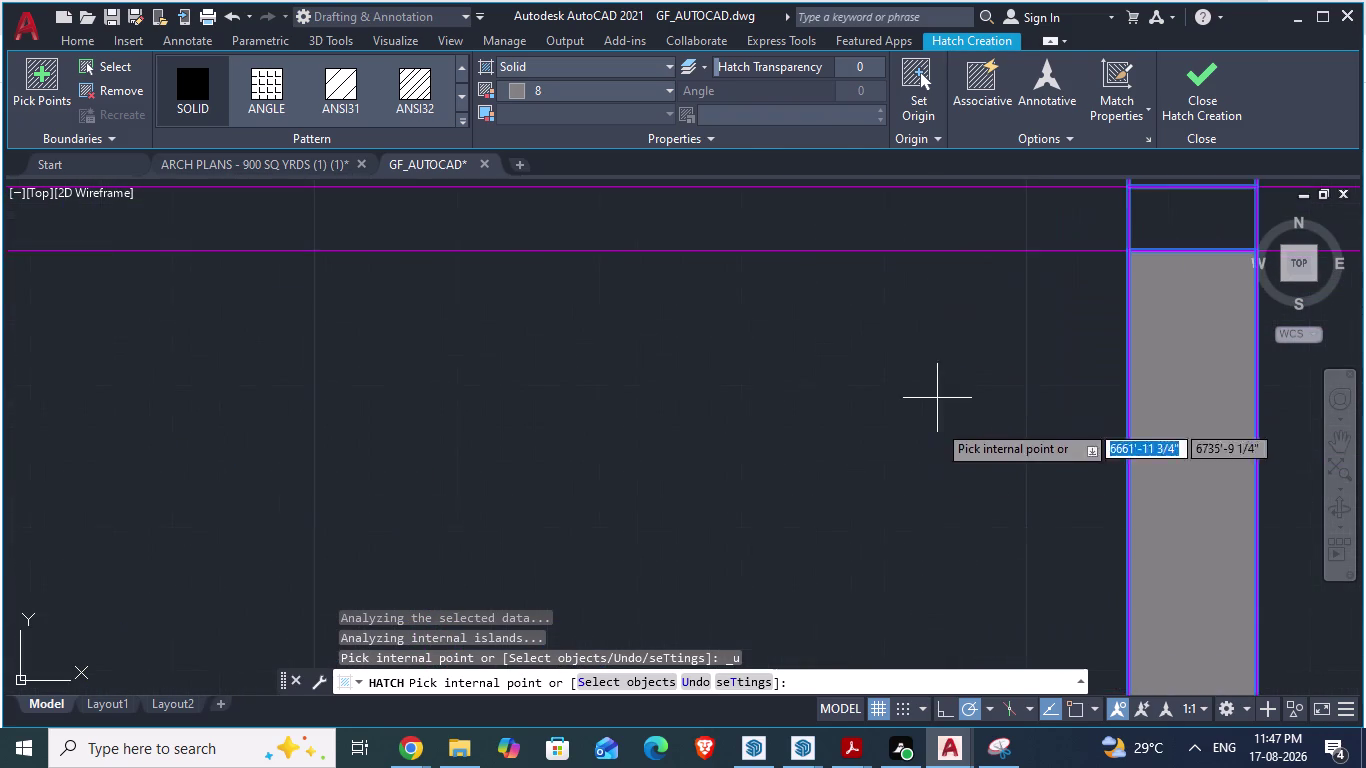
scroll(down, 3)
click(1028, 287)
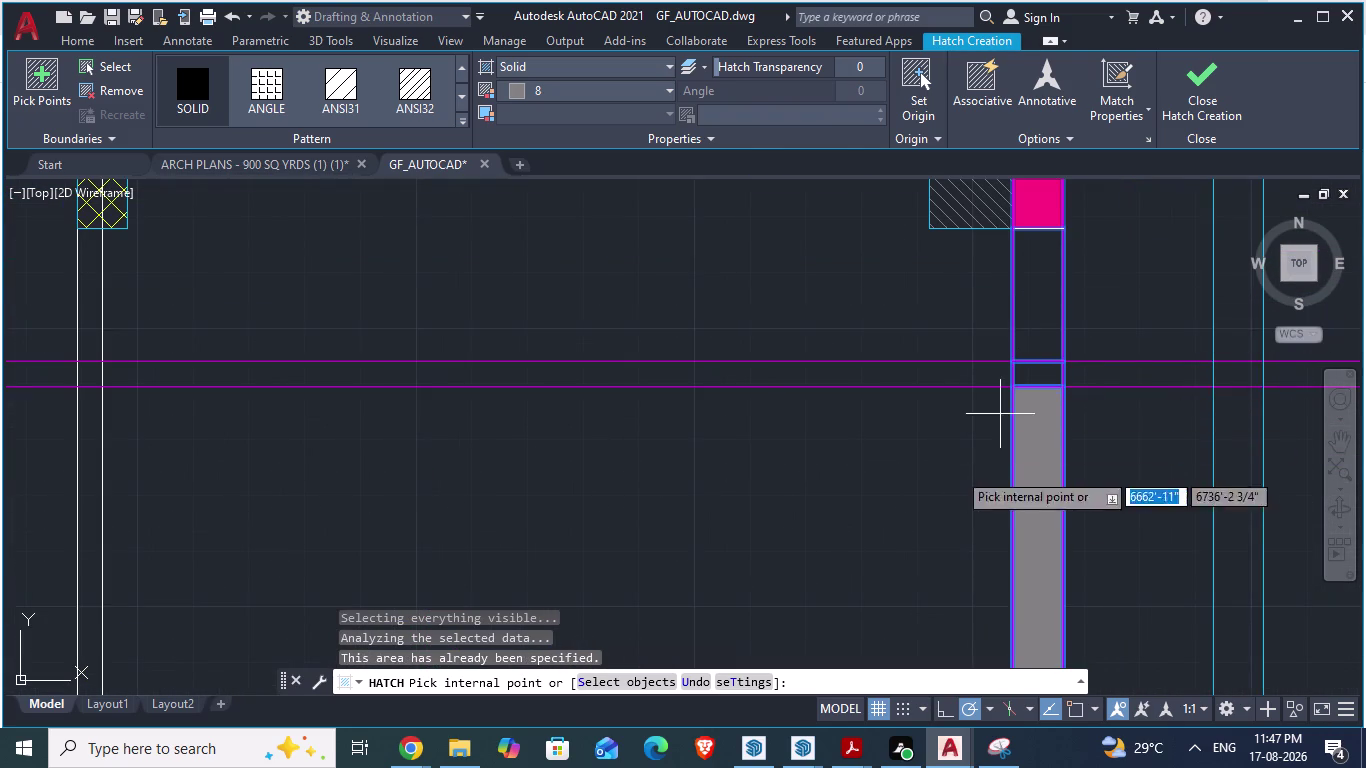
scroll(down, 3)
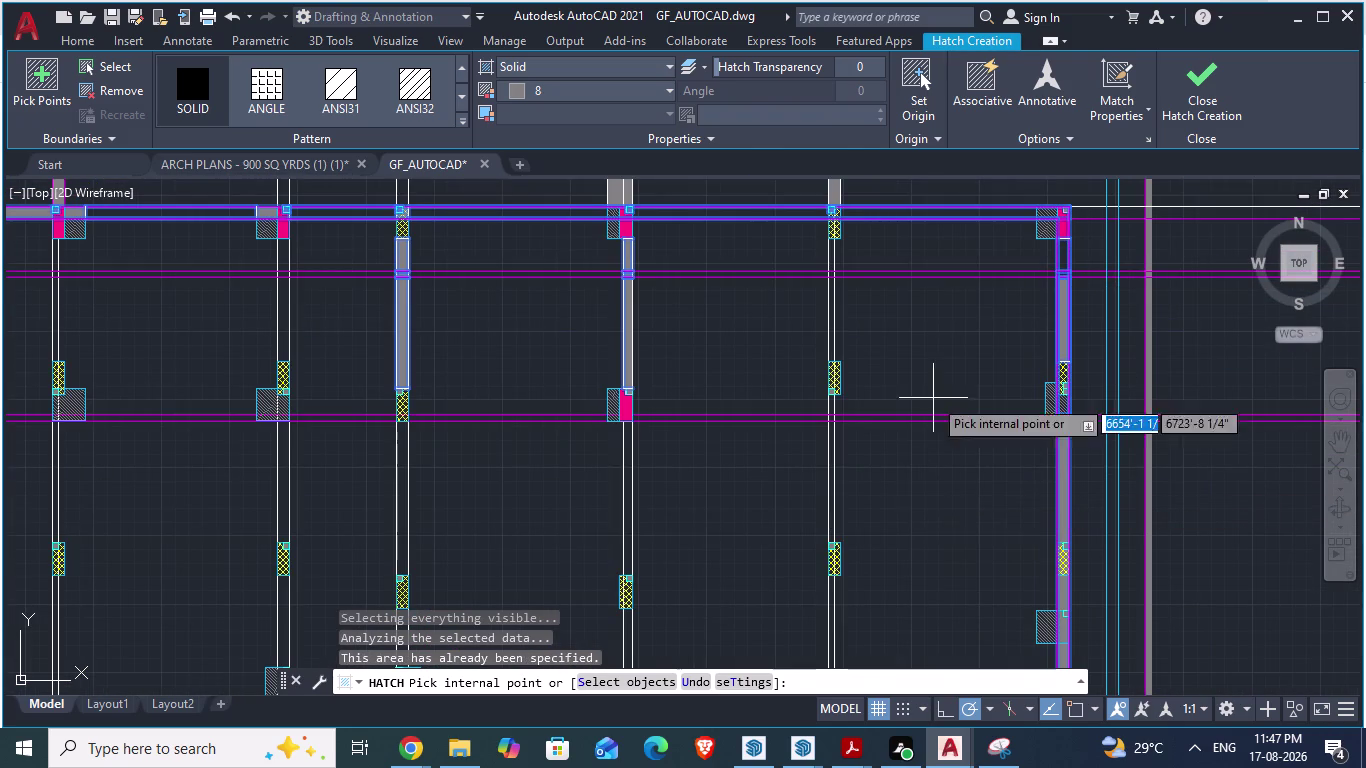
scroll(down, 3)
scroll(up, 3)
scroll(up, 3)
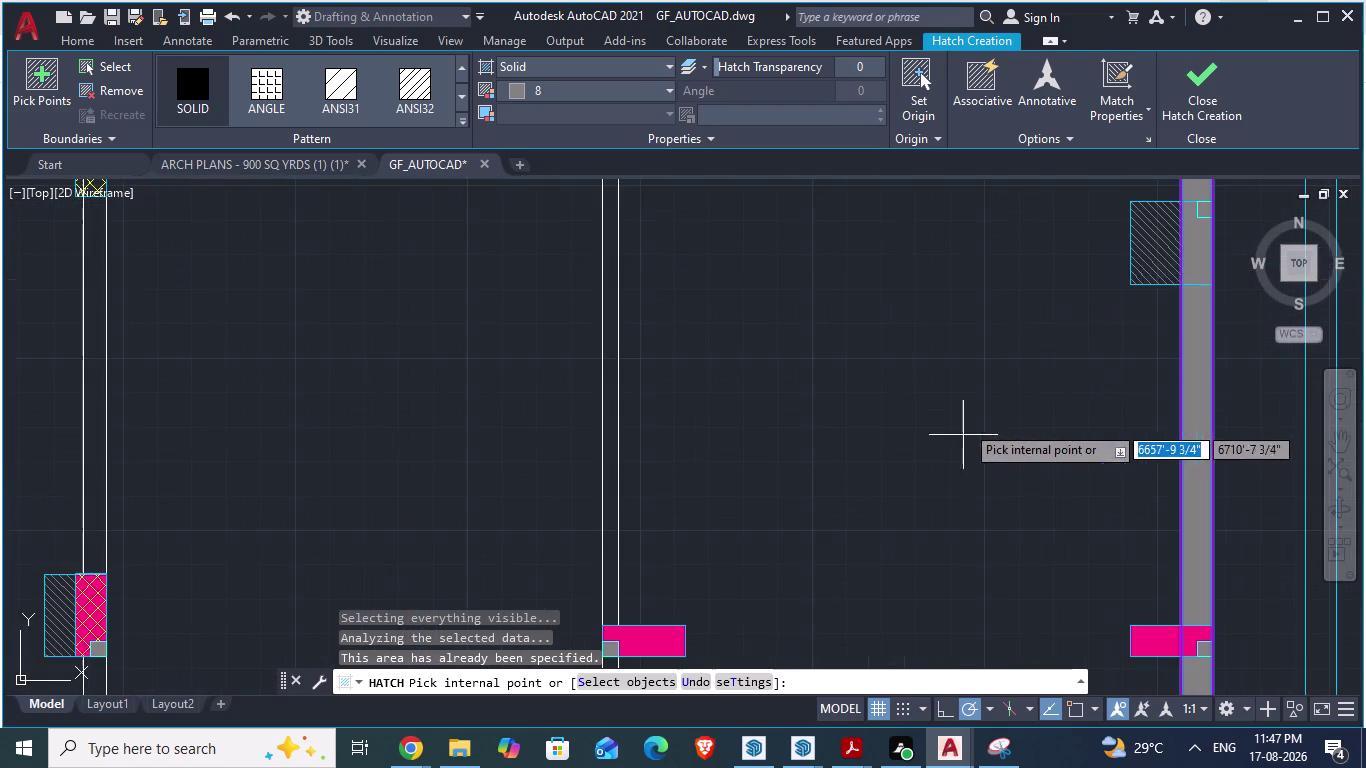
scroll(down, 3)
scroll(up, 3)
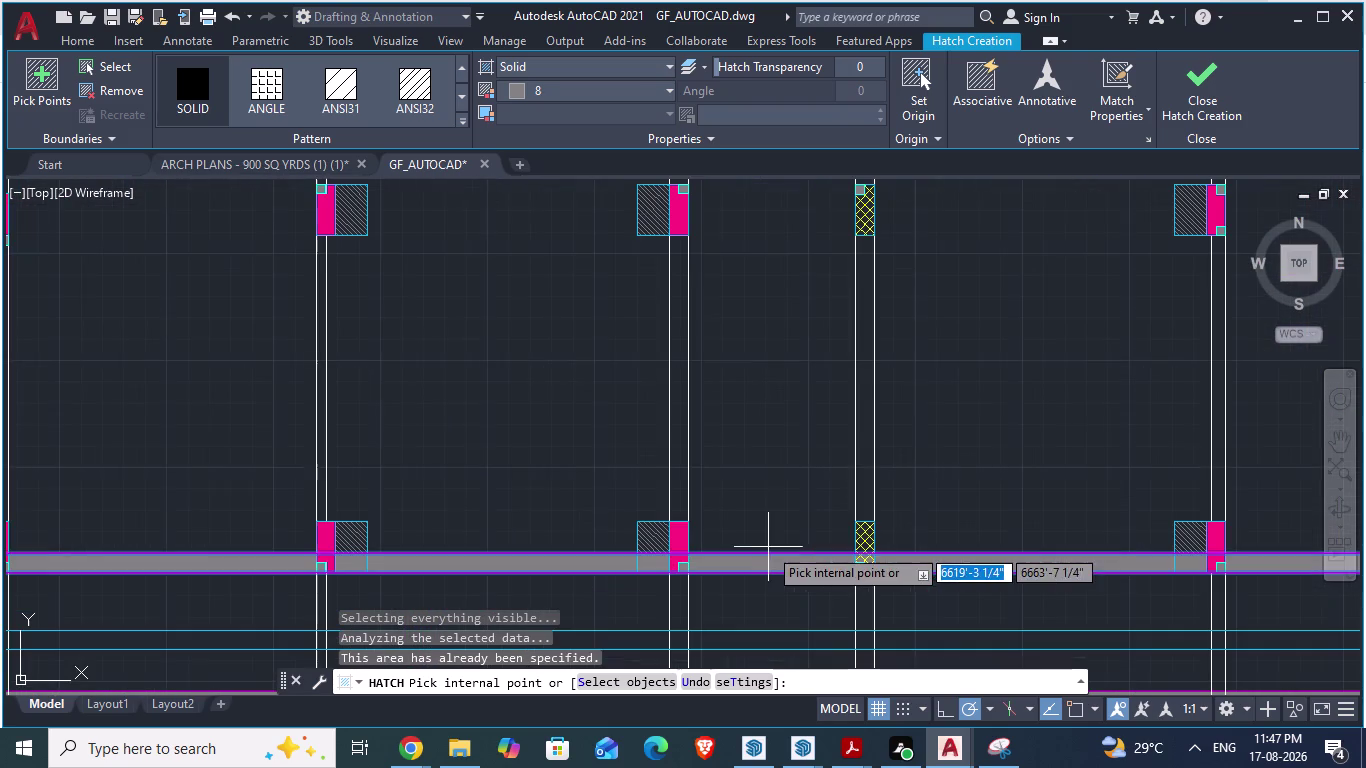
scroll(down, 3)
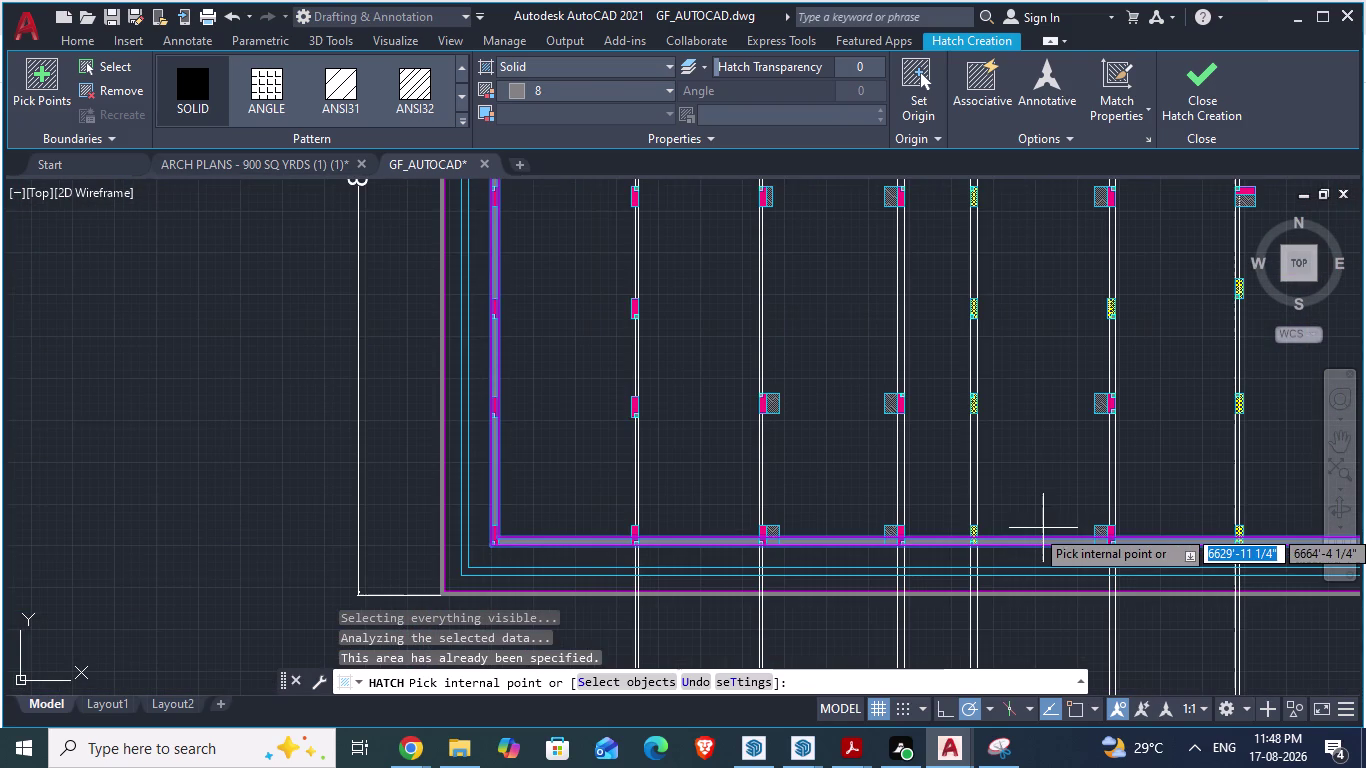
scroll(up, 3)
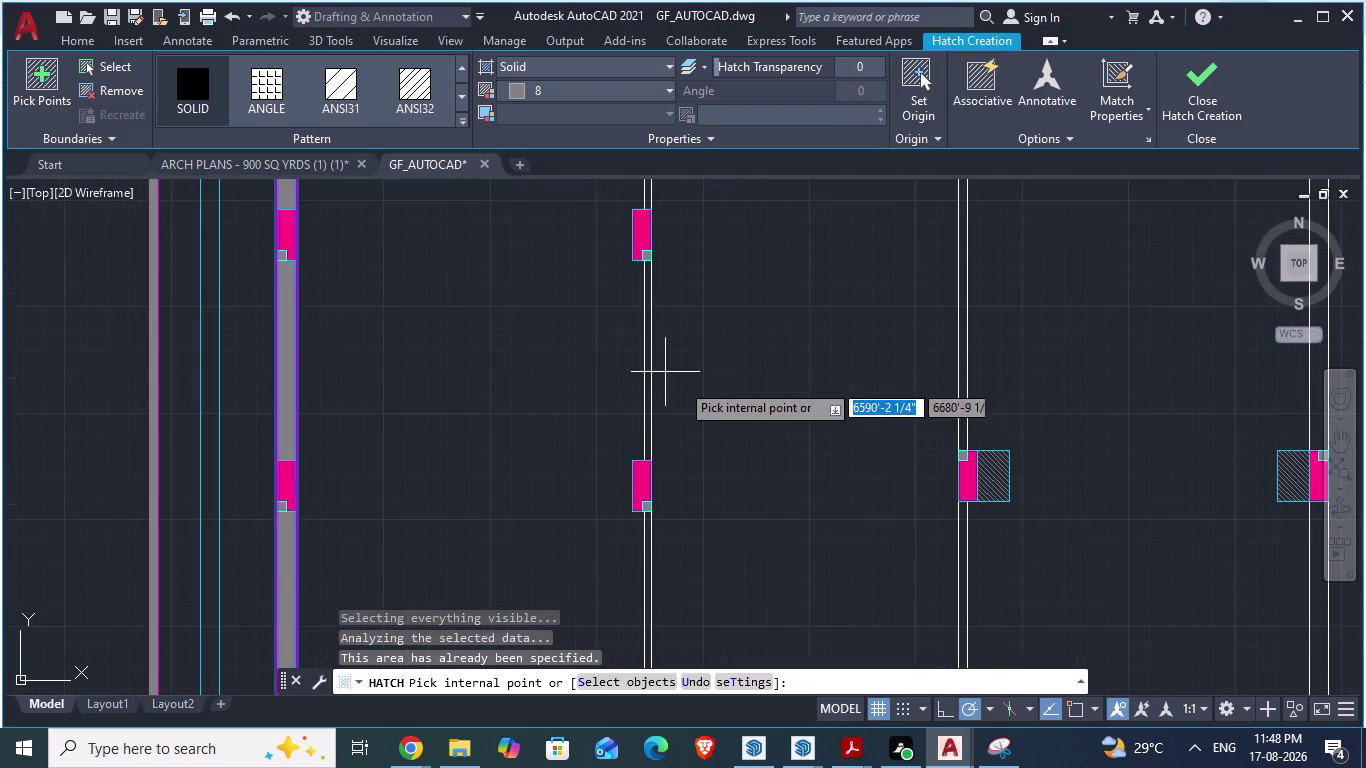
scroll(up, 3)
scroll(up, 3)
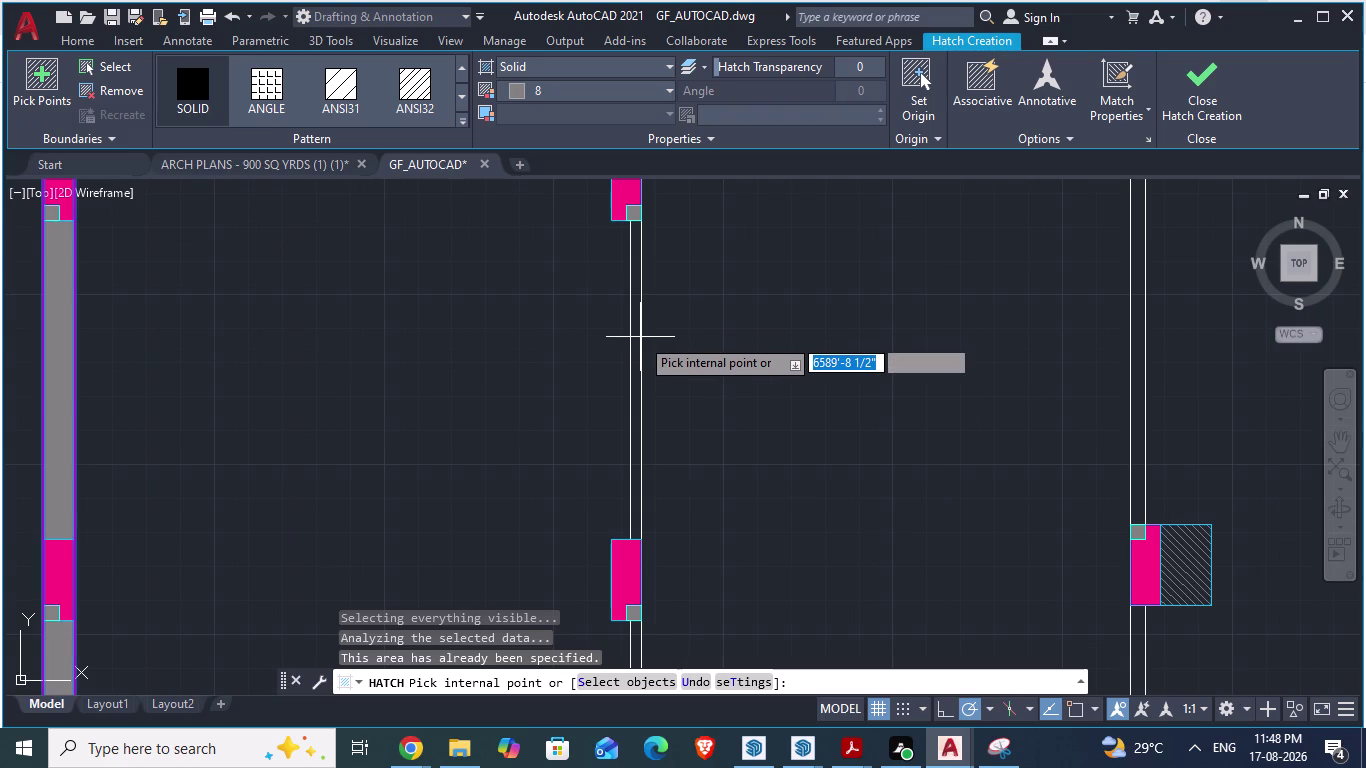
scroll(up, 3)
click(579, 398)
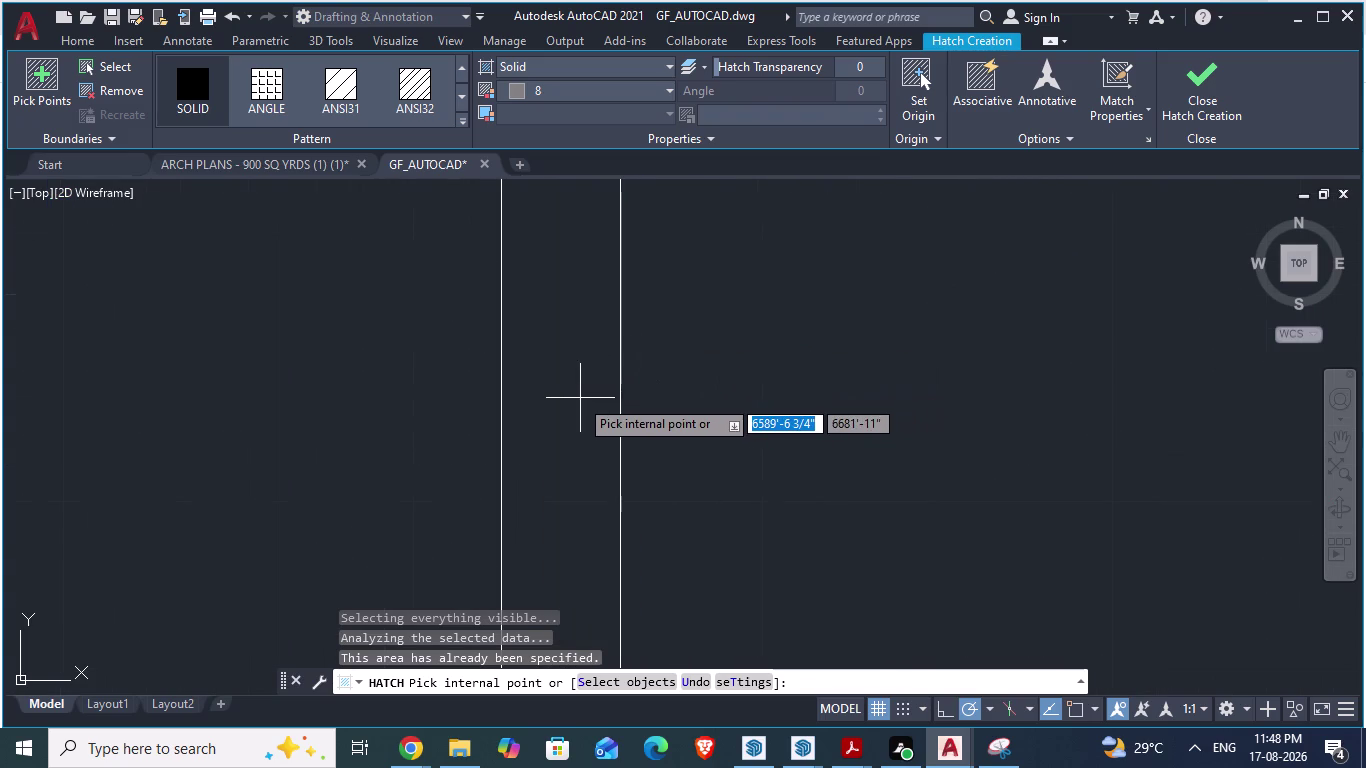
scroll(down, 3)
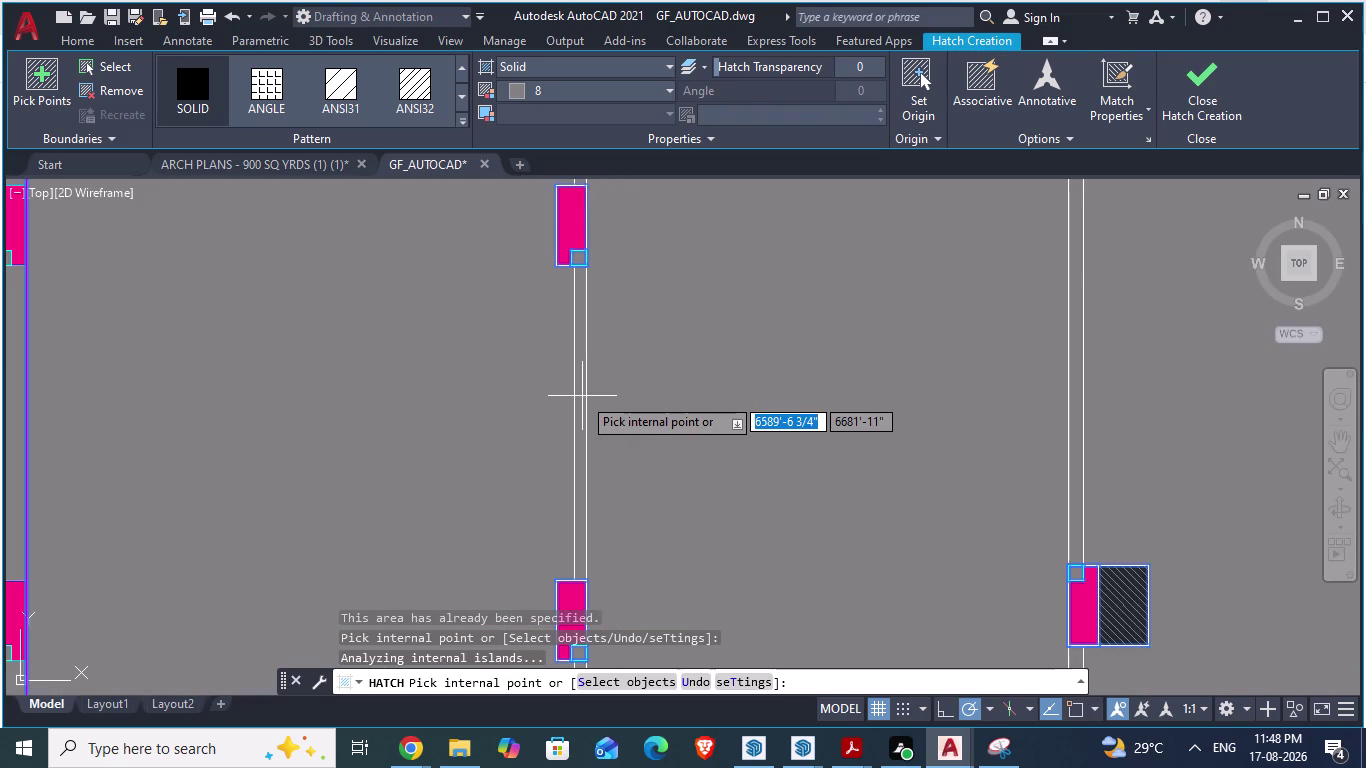
key(ctrl+z)
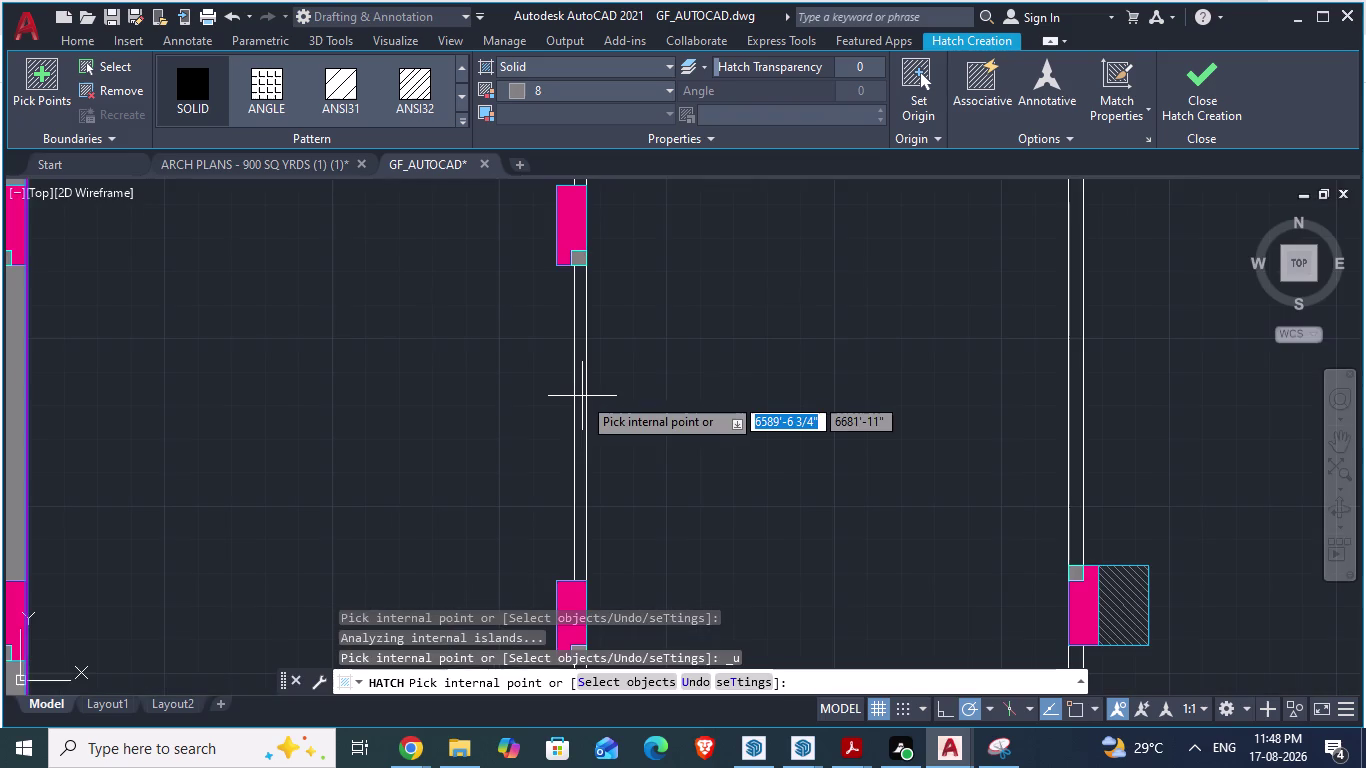
Re-pick the thin wall strip correctly and add one more strip.
click(582, 392)
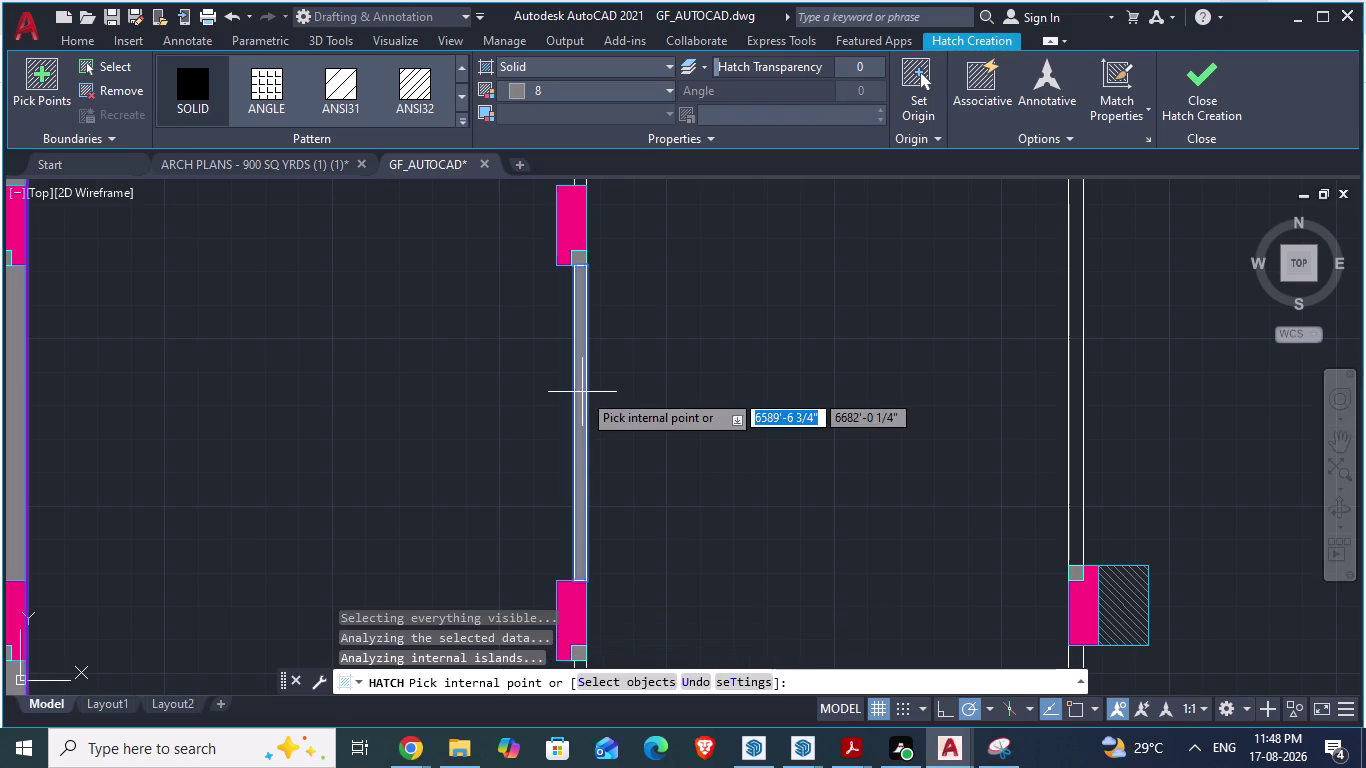
scroll(down, 3)
scroll(up, 3)
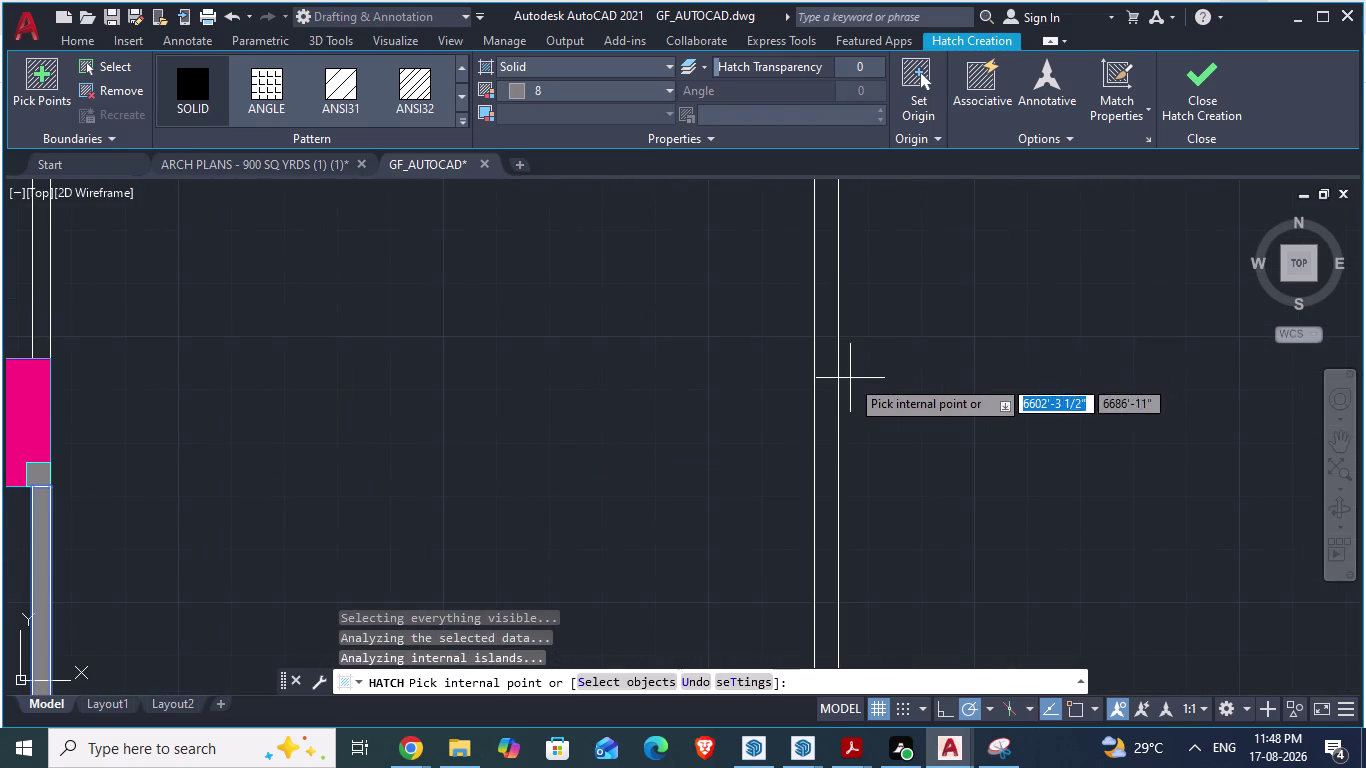
click(832, 385)
scroll(down, 3)
scroll(down, 3)
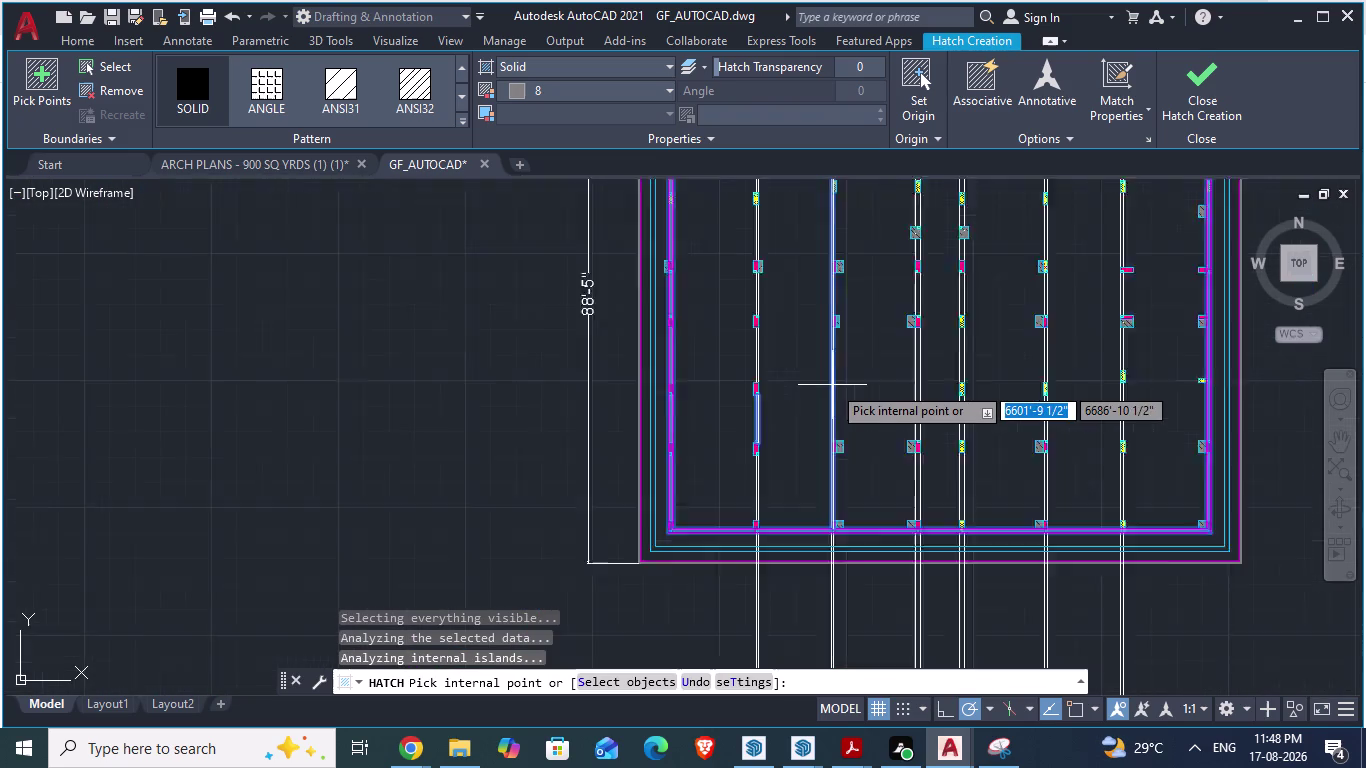
Pick two wall strips beside the column for the grey solid fill.
scroll(down, 3)
scroll(up, 3)
scroll(down, 3)
scroll(up, 3)
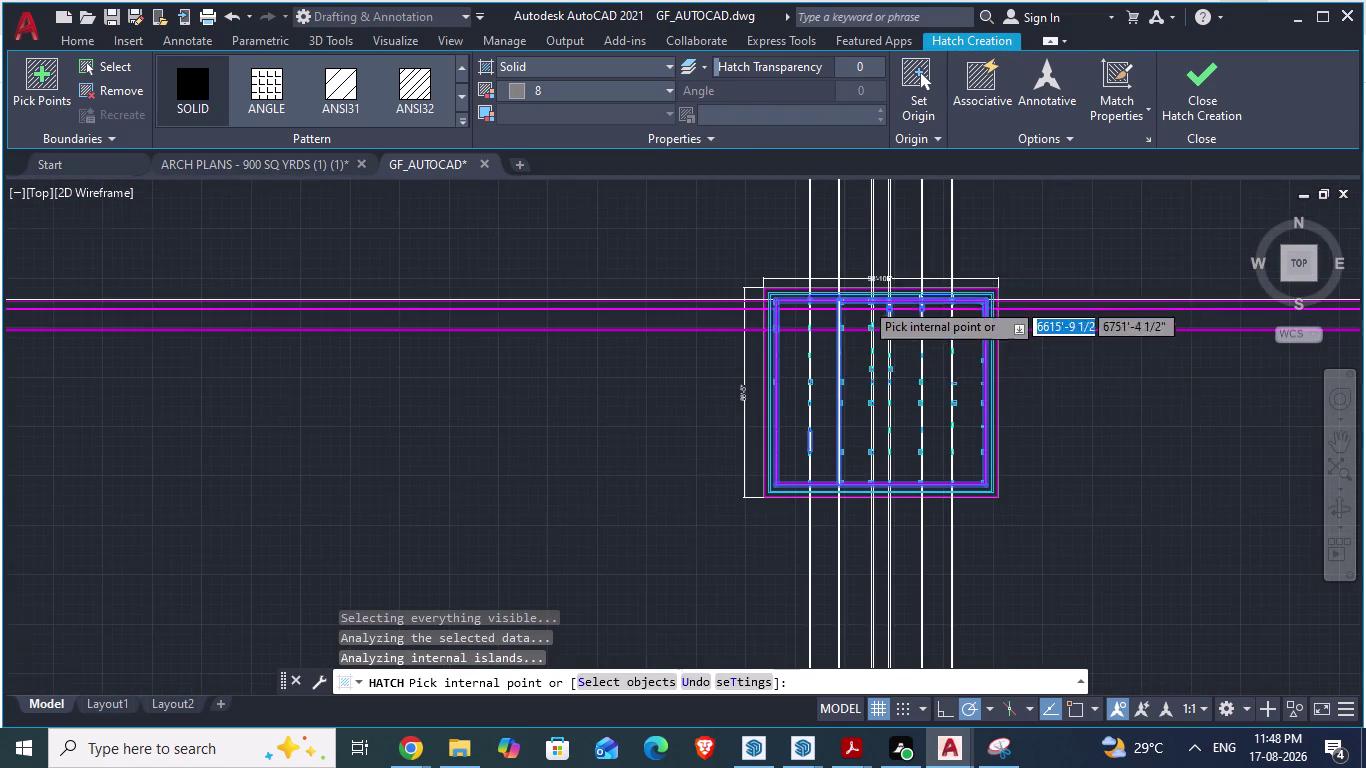
scroll(up, 3)
scroll(up, 3)
click(885, 276)
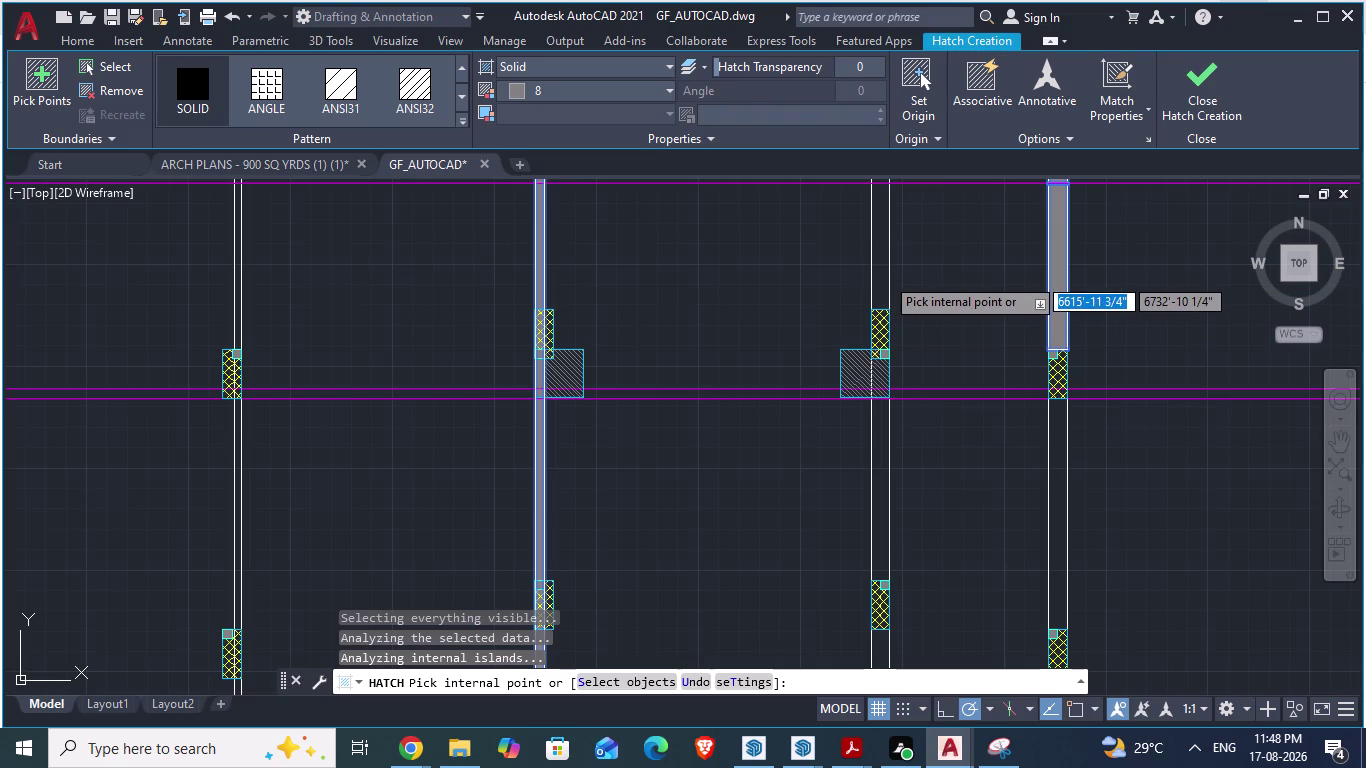
click(878, 455)
scroll(down, 3)
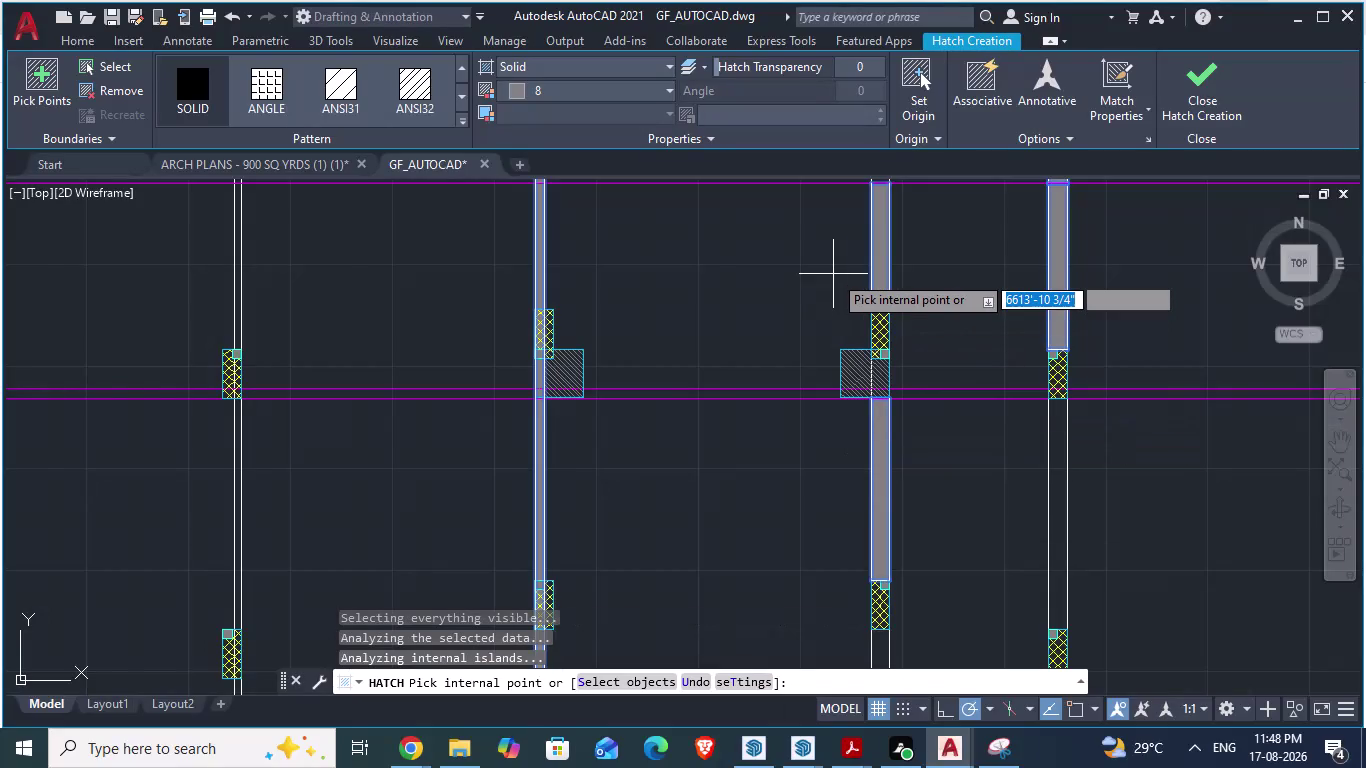
scroll(down, 3)
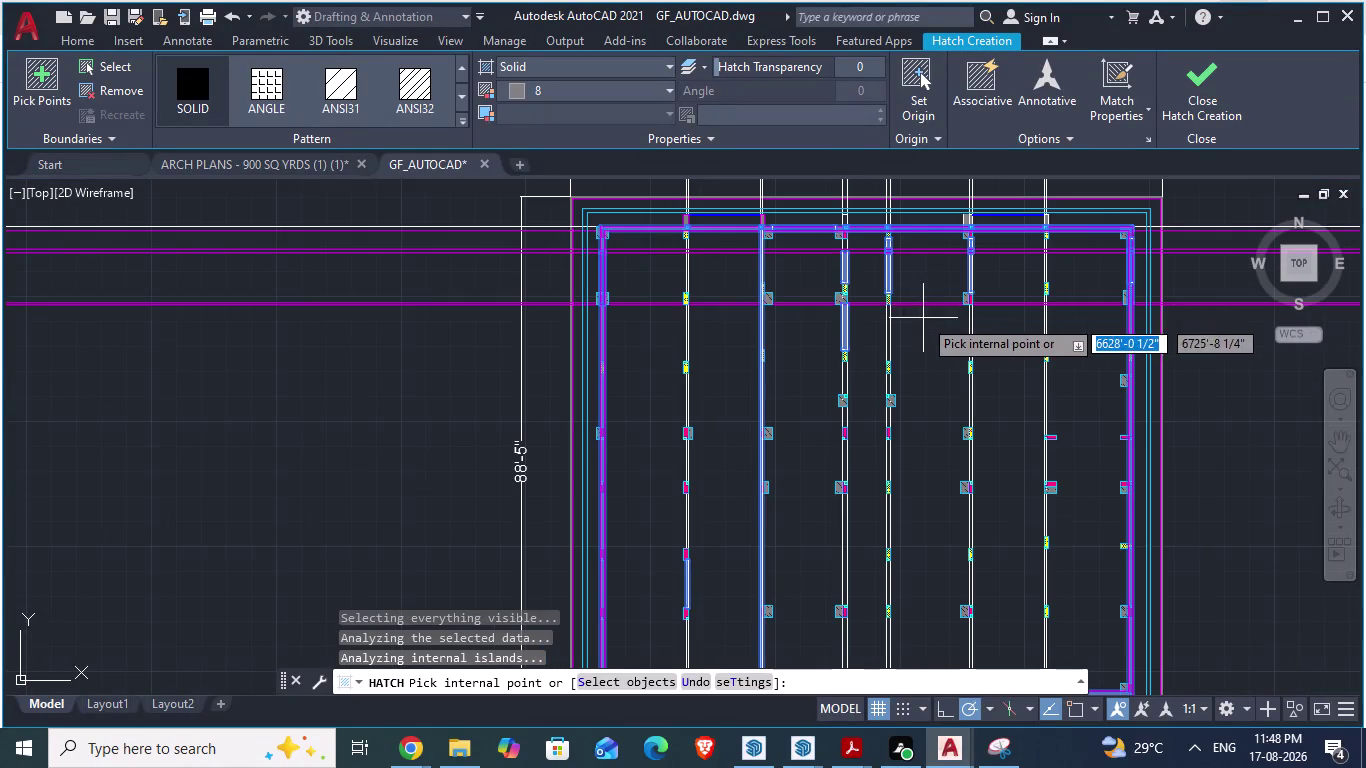
scroll(down, 3)
scroll(up, 3)
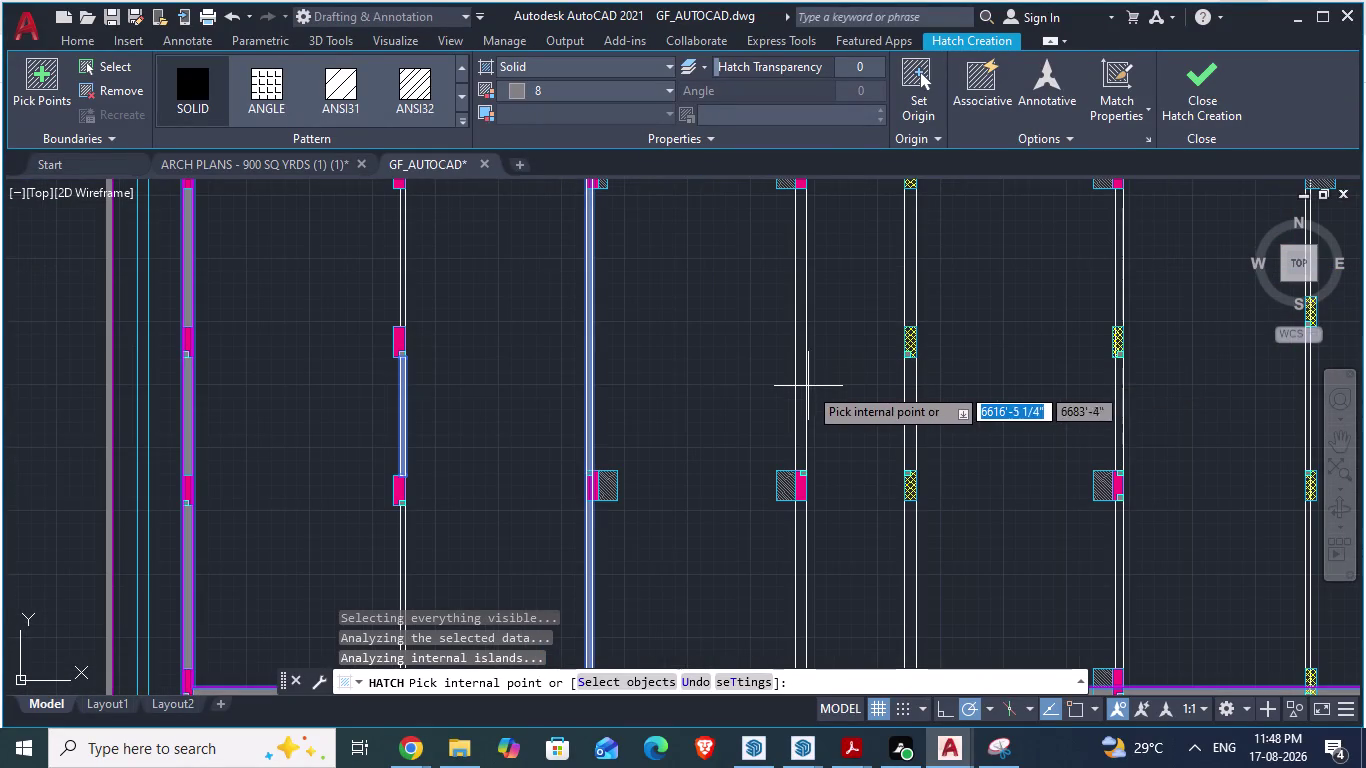
Pick six more wall strips between and above the columns.
click(804, 388)
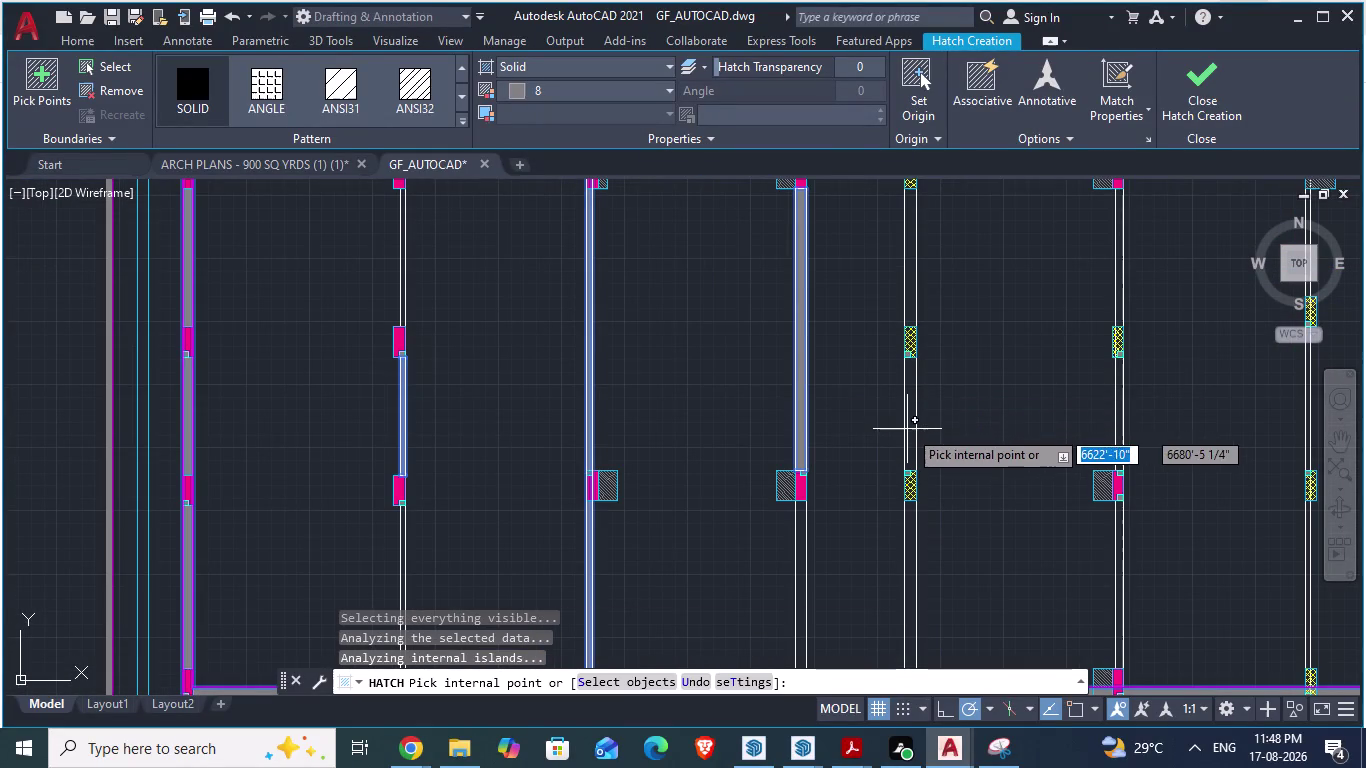
click(915, 431)
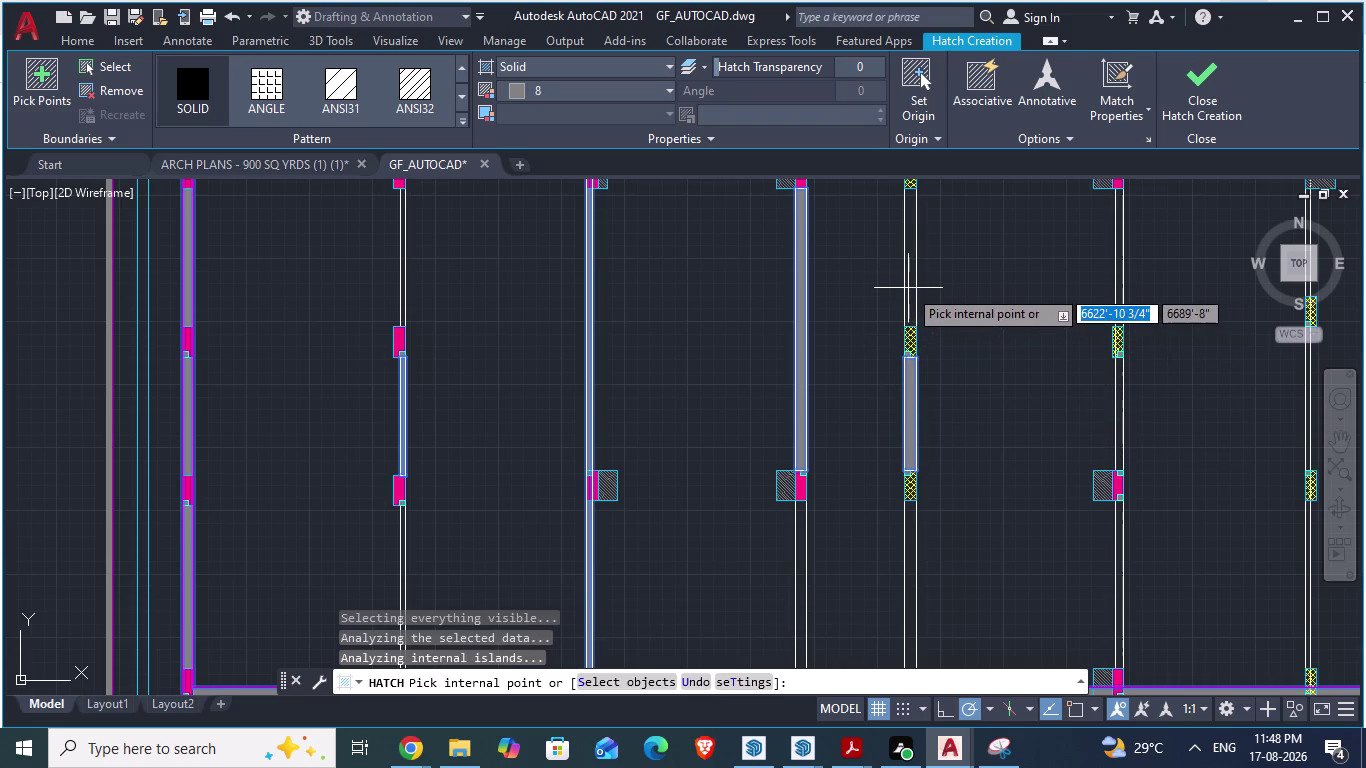
click(908, 288)
click(802, 550)
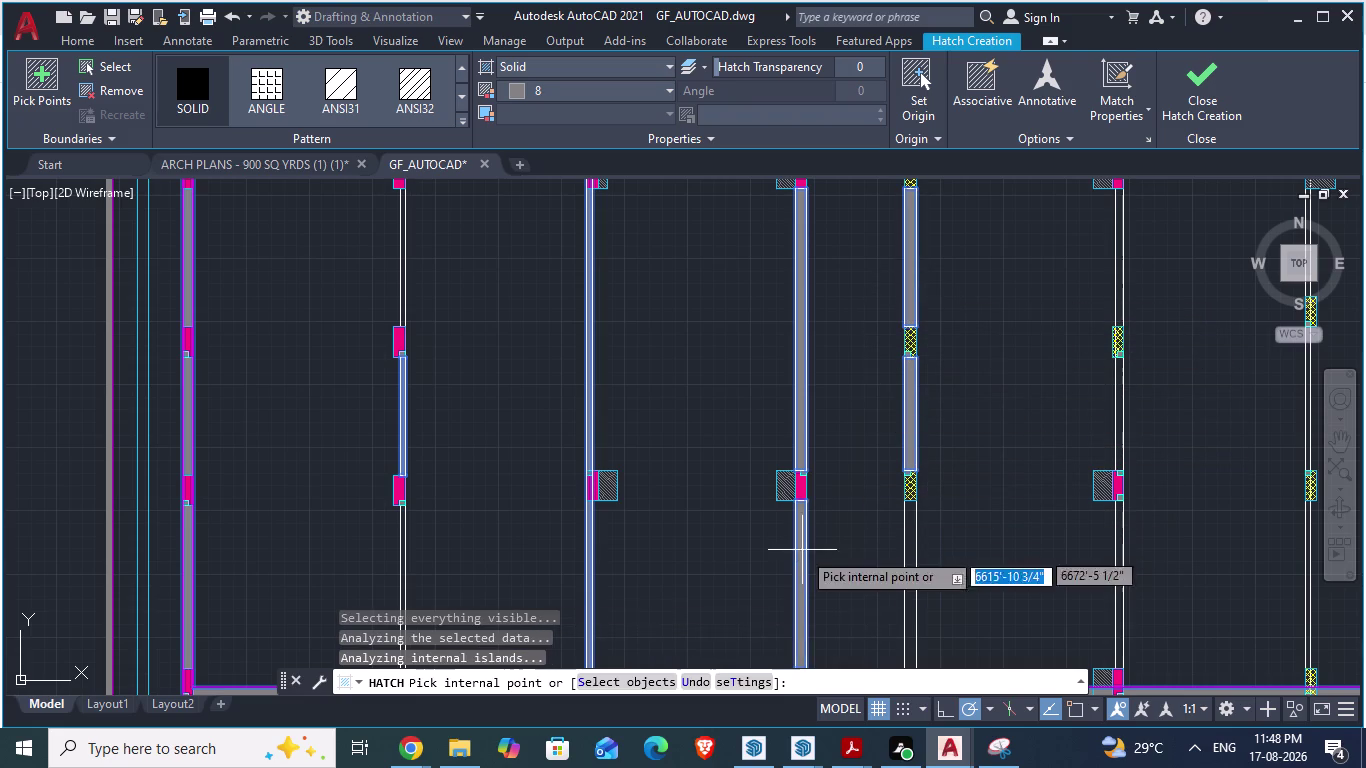
click(915, 584)
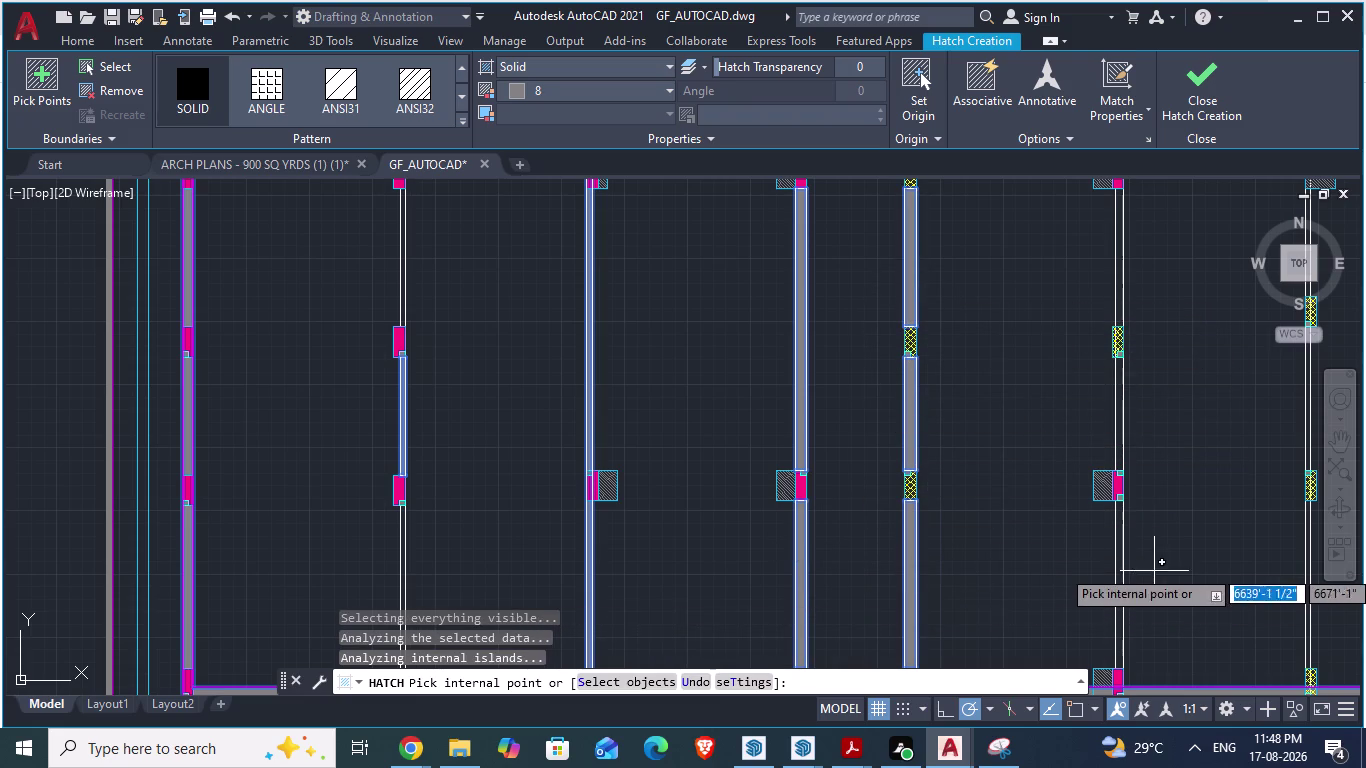
scroll(up, 3)
click(1121, 555)
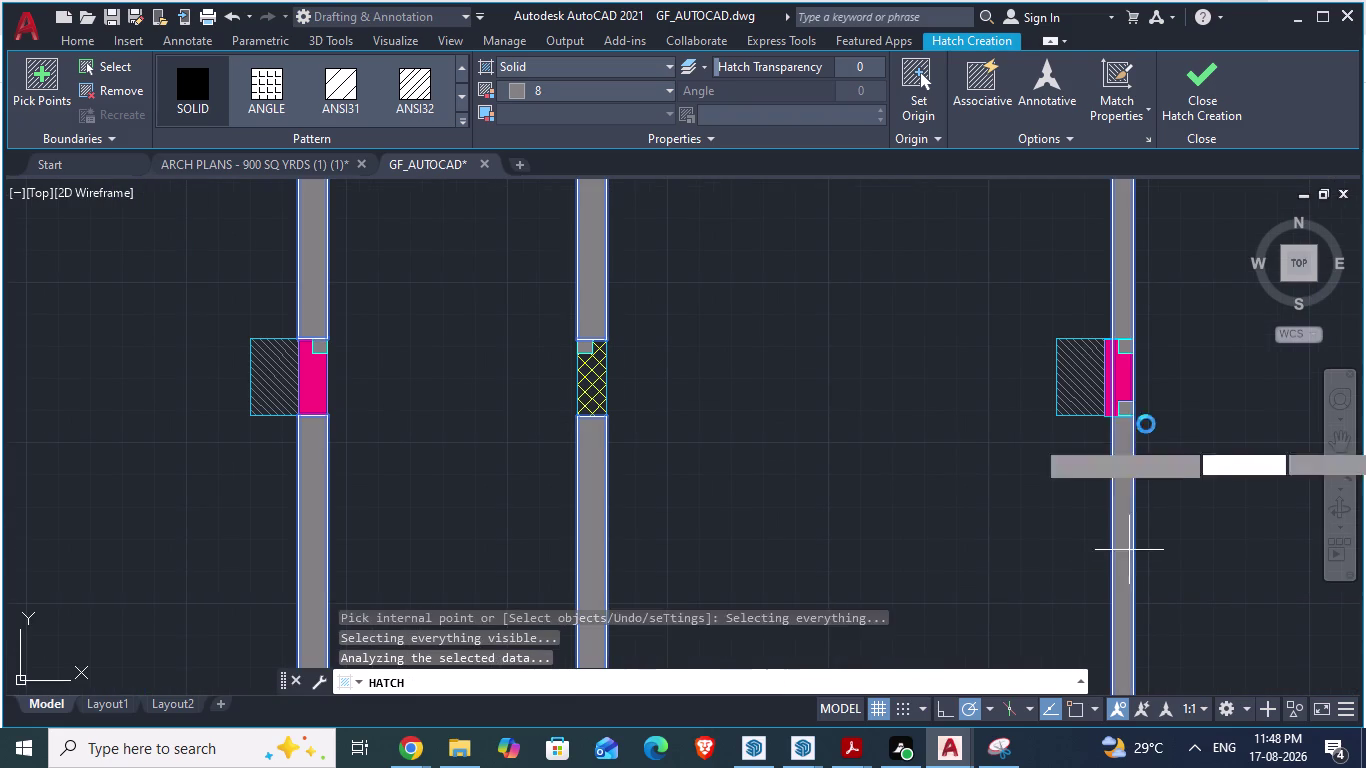
scroll(down, 3)
scroll(down, 3)
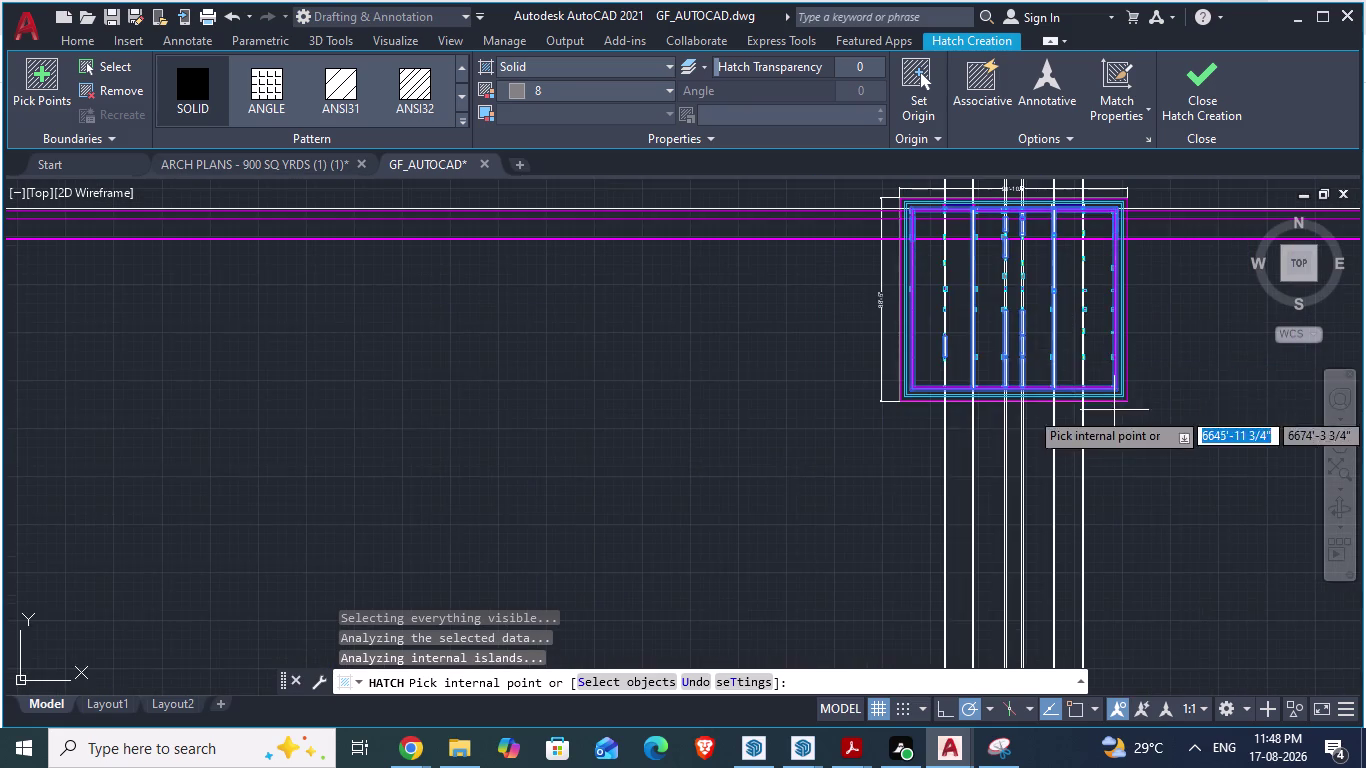
scroll(up, 3)
scroll(up, 3)
scroll(up, 3)
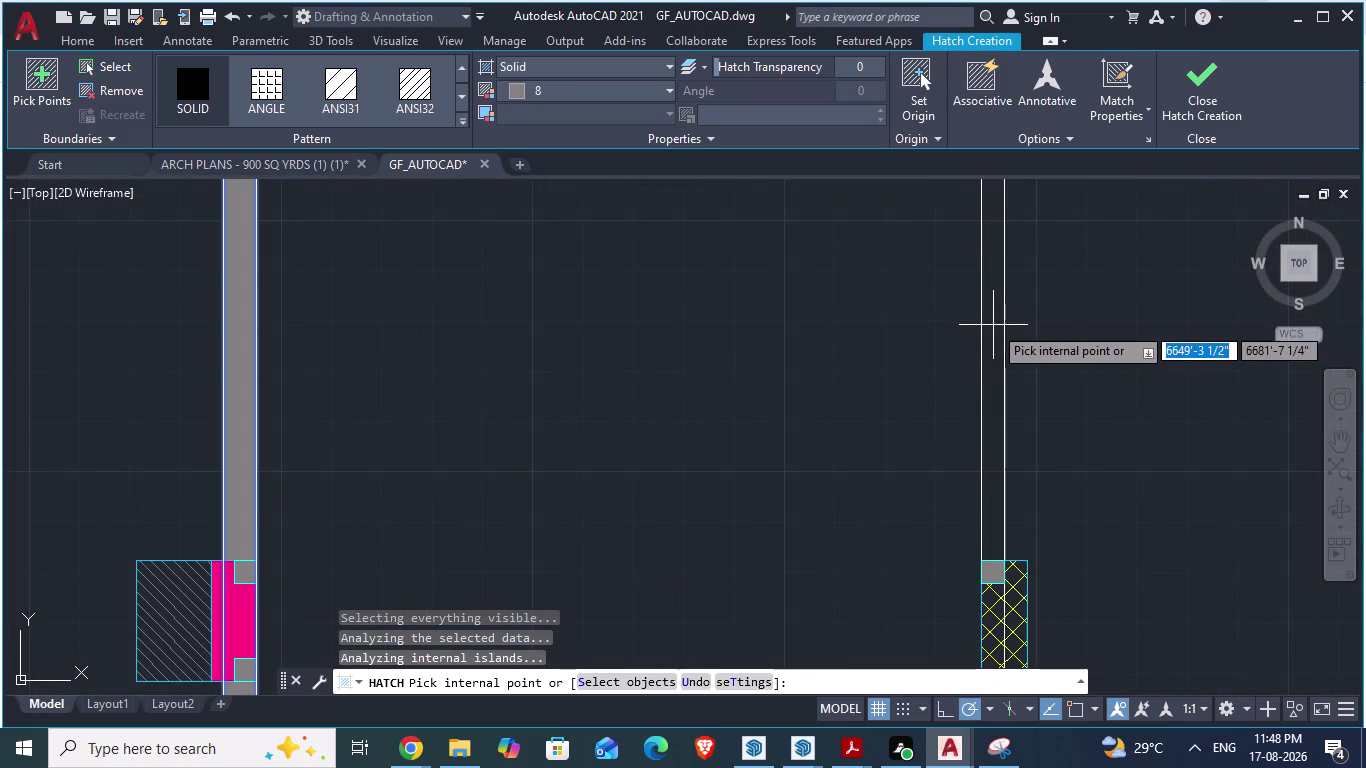
click(993, 325)
Fill the strip beside the magenta column and the walls between two columns.
scroll(down, 3)
scroll(down, 3)
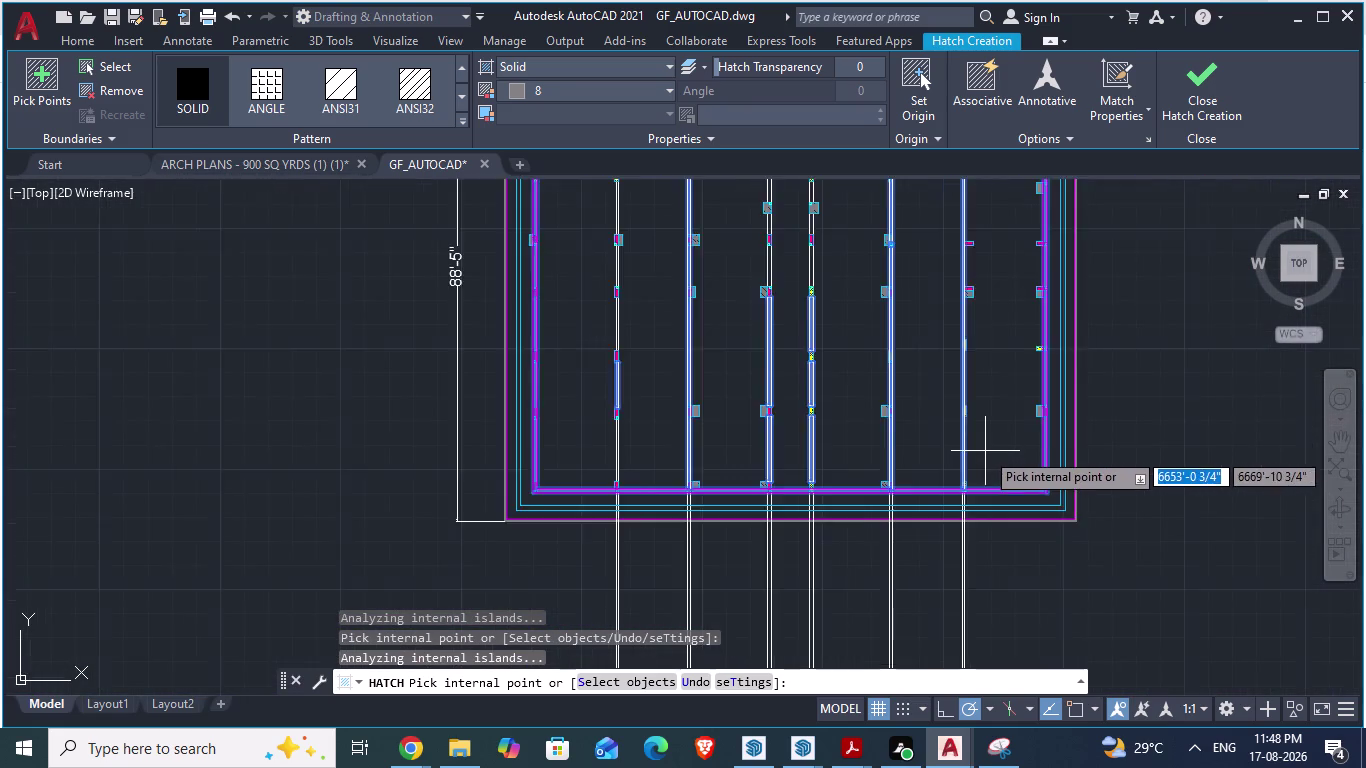
scroll(down, 3)
scroll(up, 3)
scroll(up, 3)
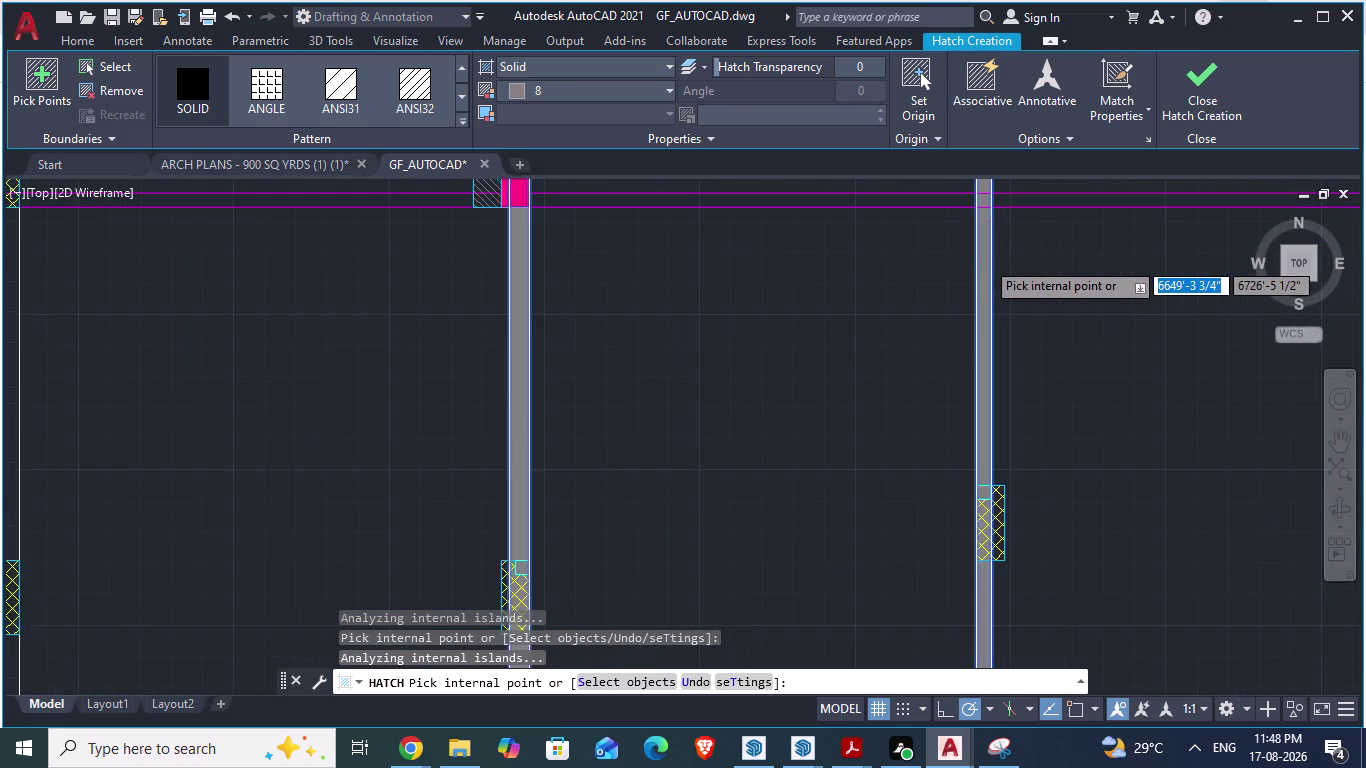
scroll(up, 3)
scroll(down, 3)
scroll(up, 3)
scroll(up, 3)
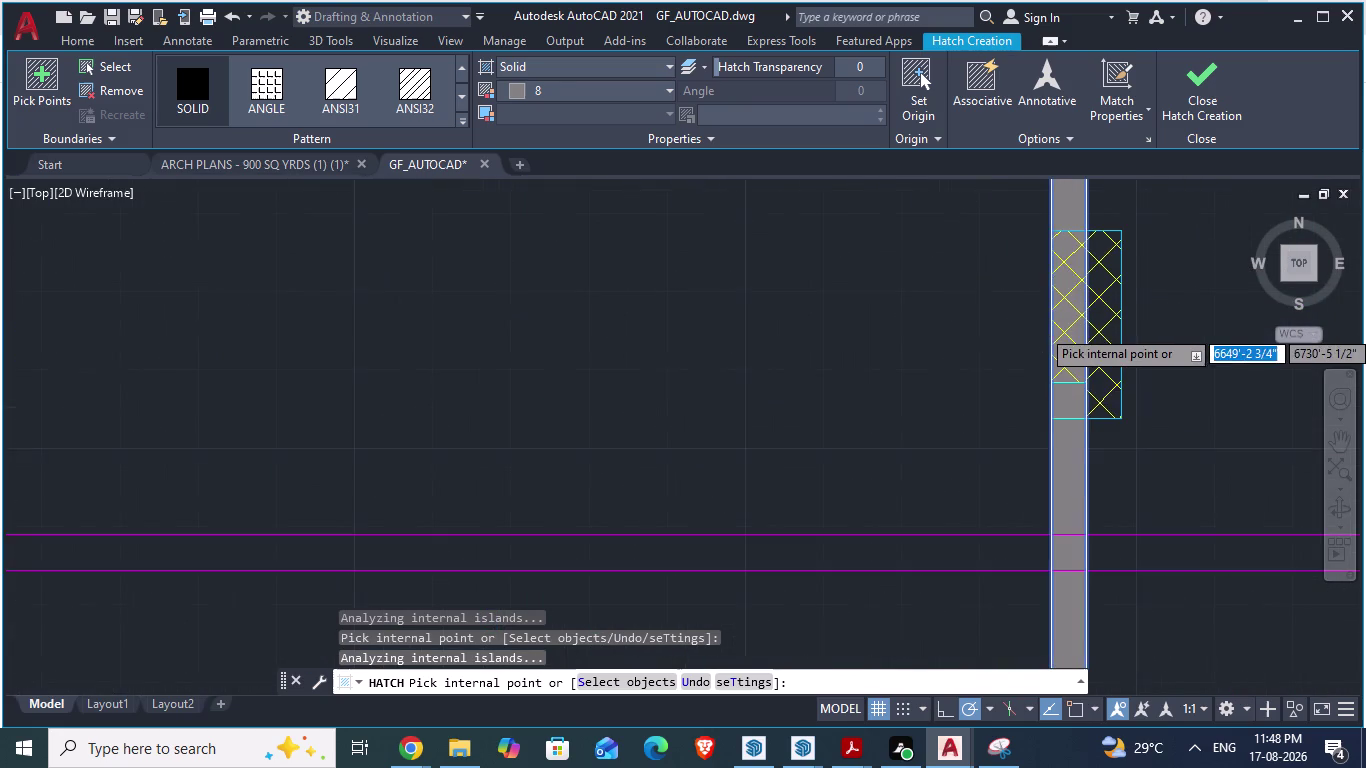
scroll(down, 3)
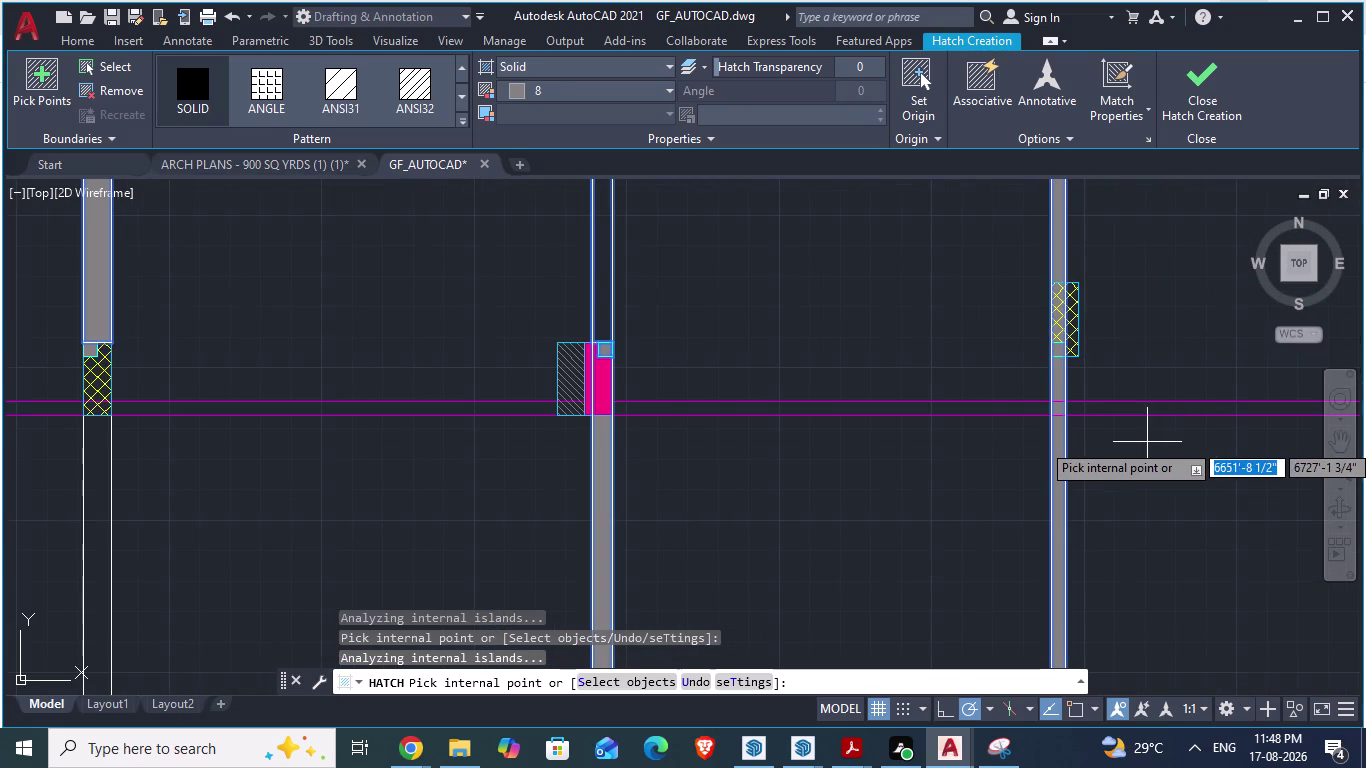
click(977, 408)
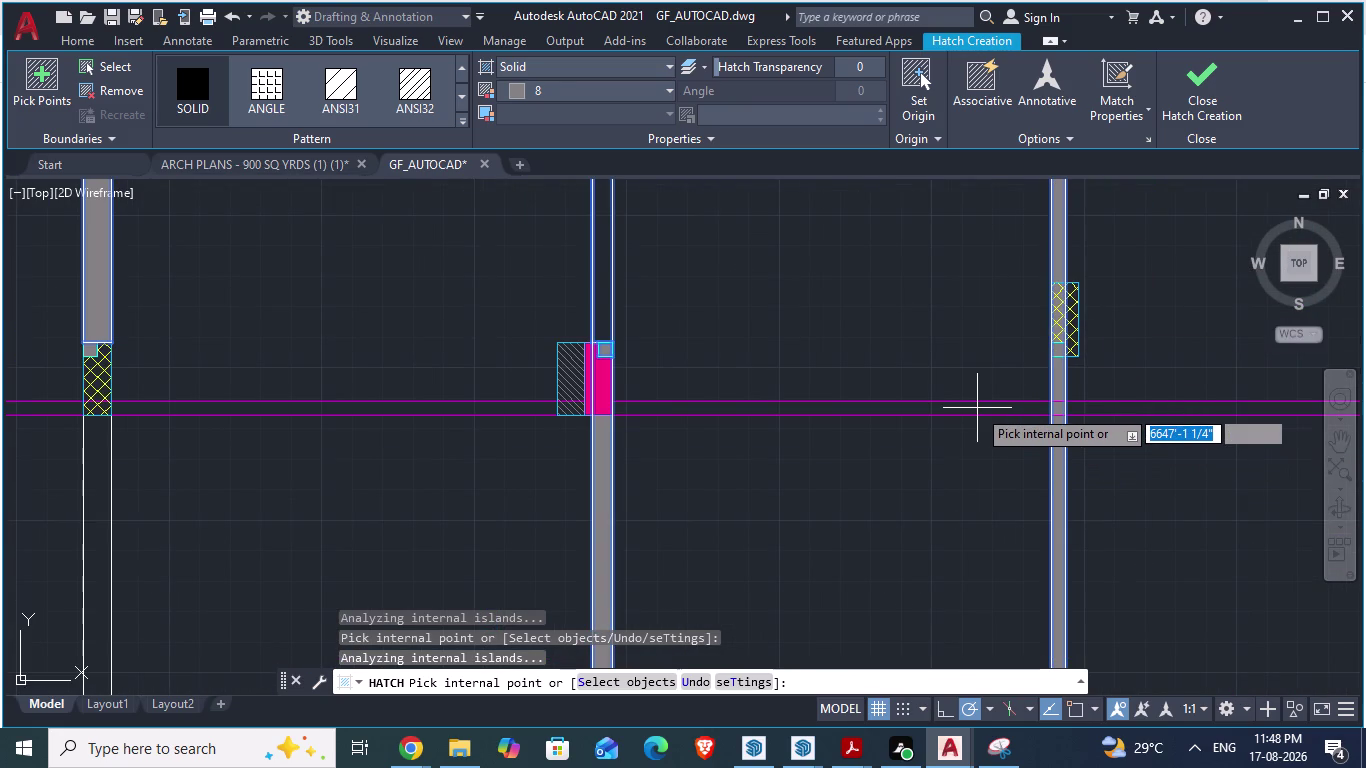
scroll(down, 3)
scroll(down, 3)
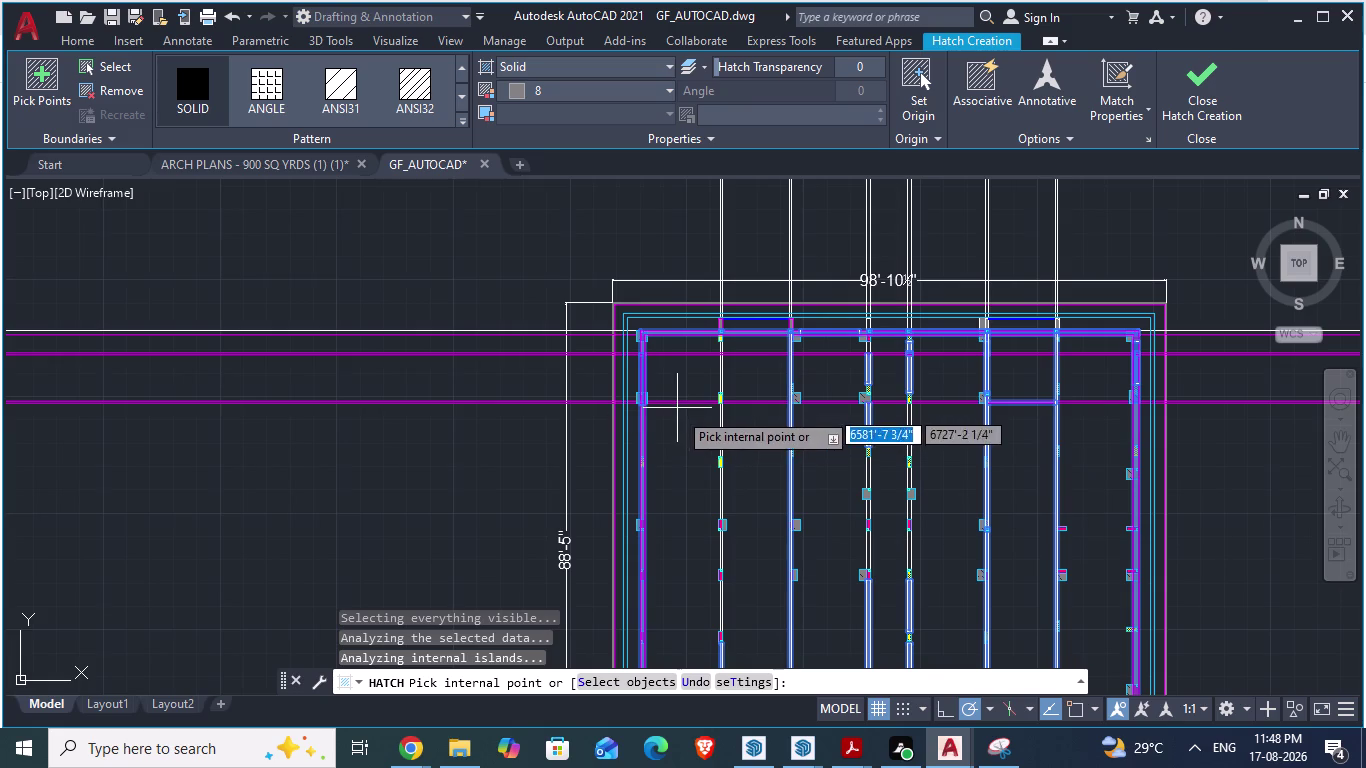
scroll(up, 3)
scroll(up, 3)
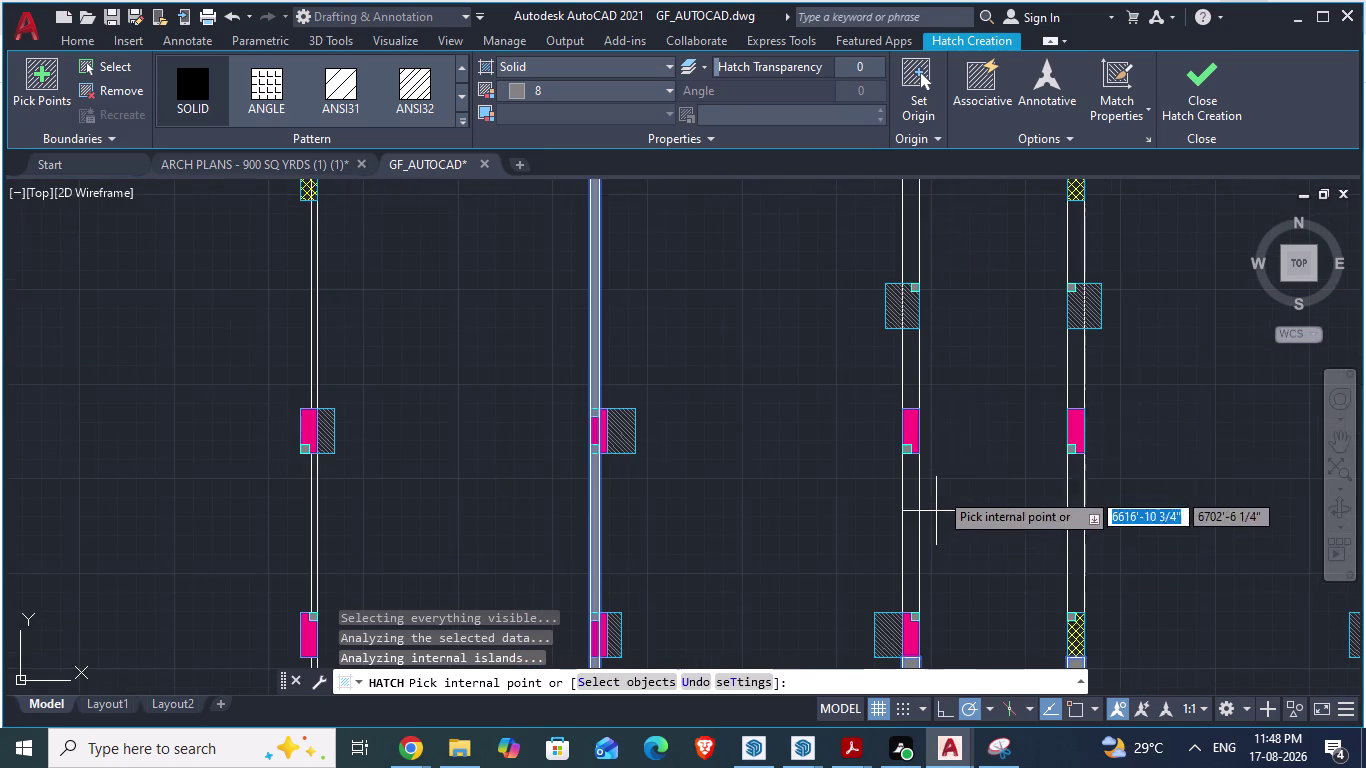
click(911, 377)
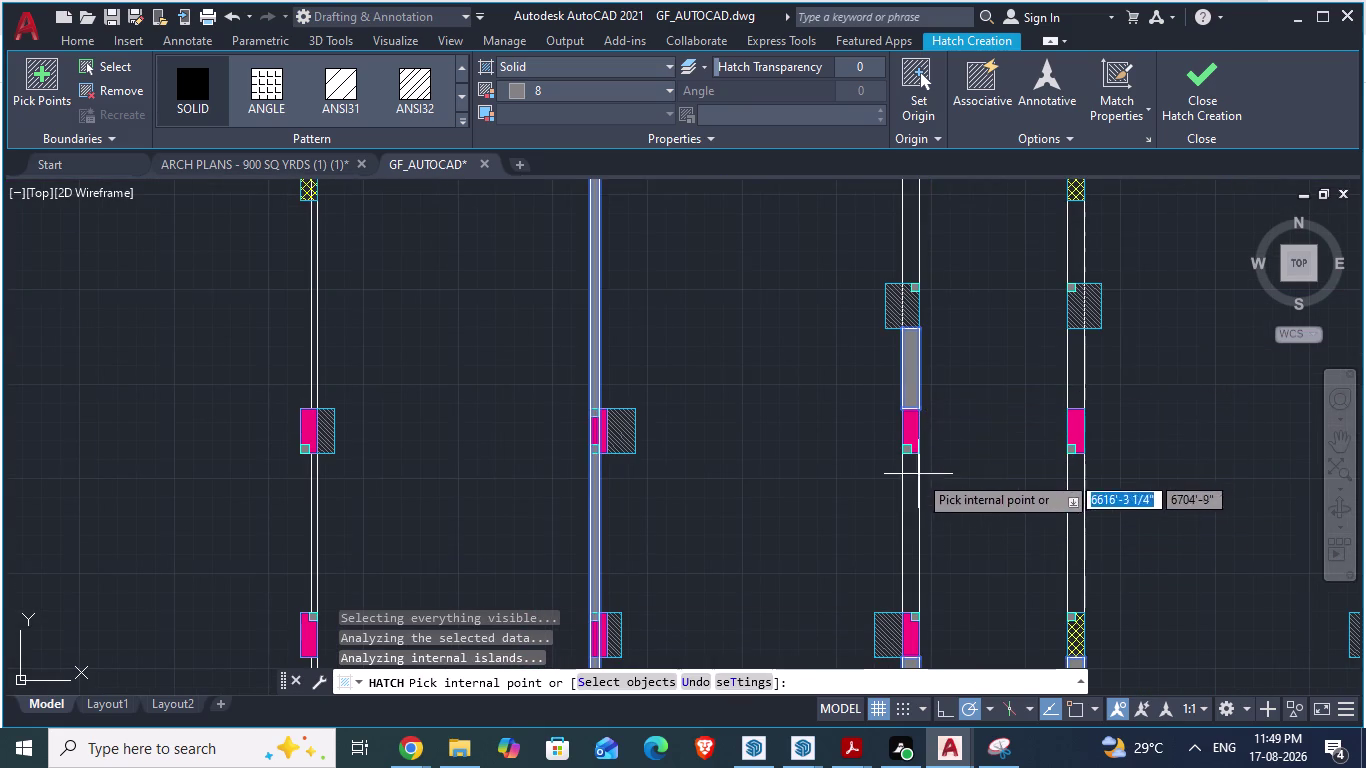
click(912, 519)
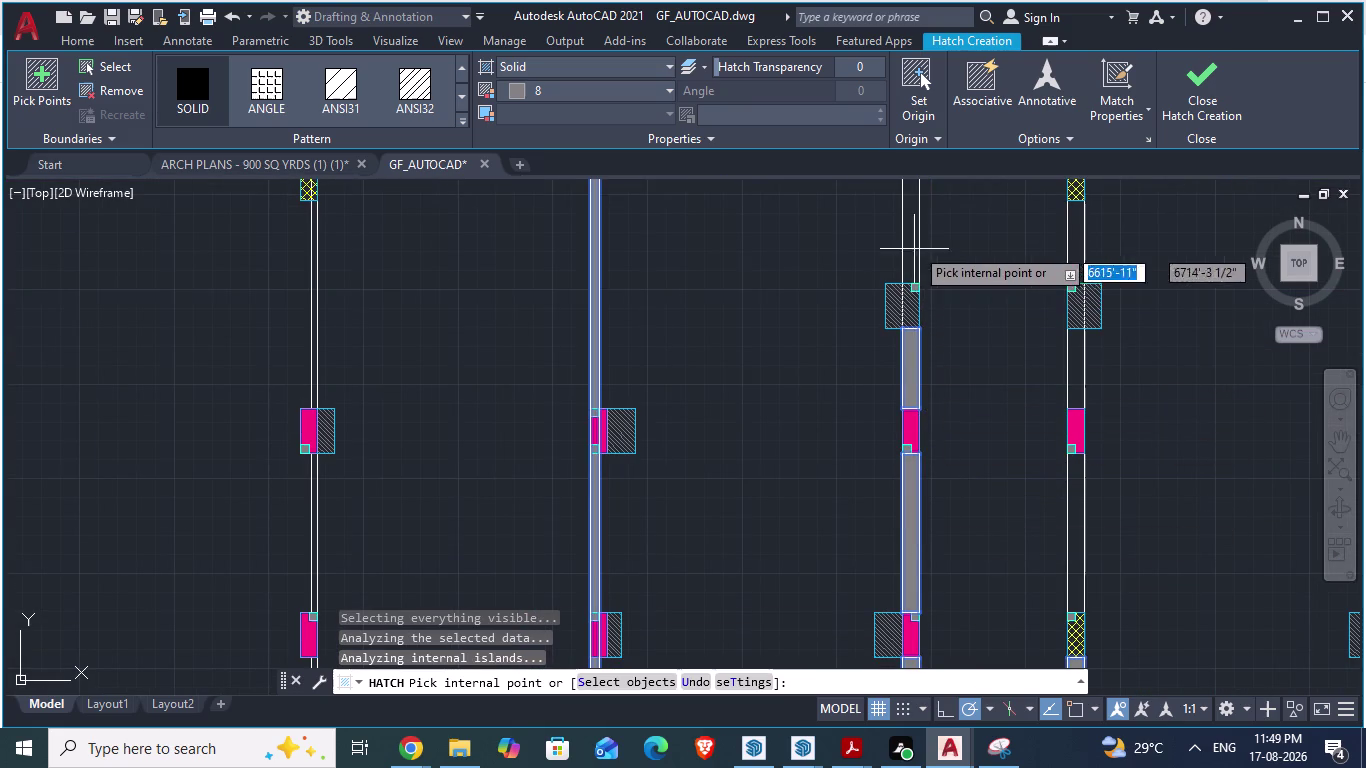
Fill the remaining strips along the right-hand wall.
click(916, 246)
click(1078, 256)
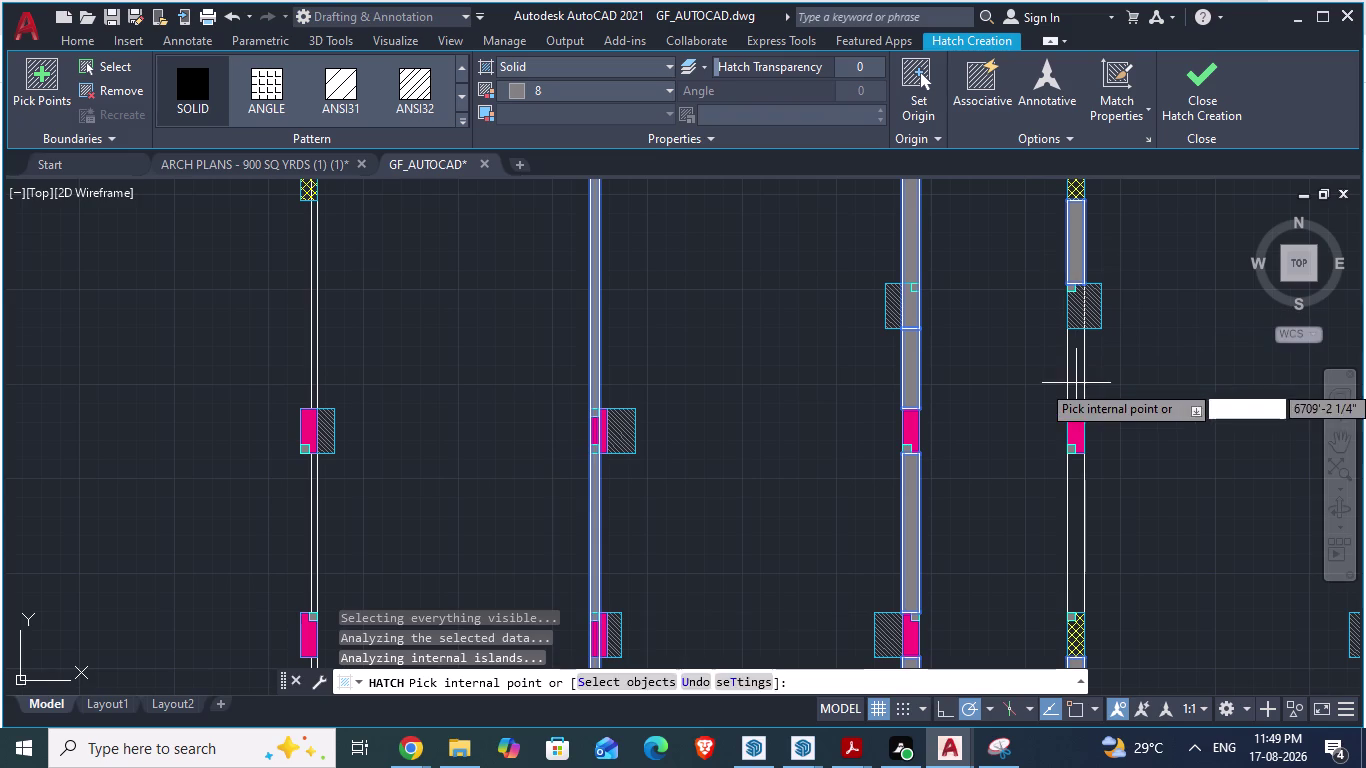
click(1076, 383)
click(1074, 497)
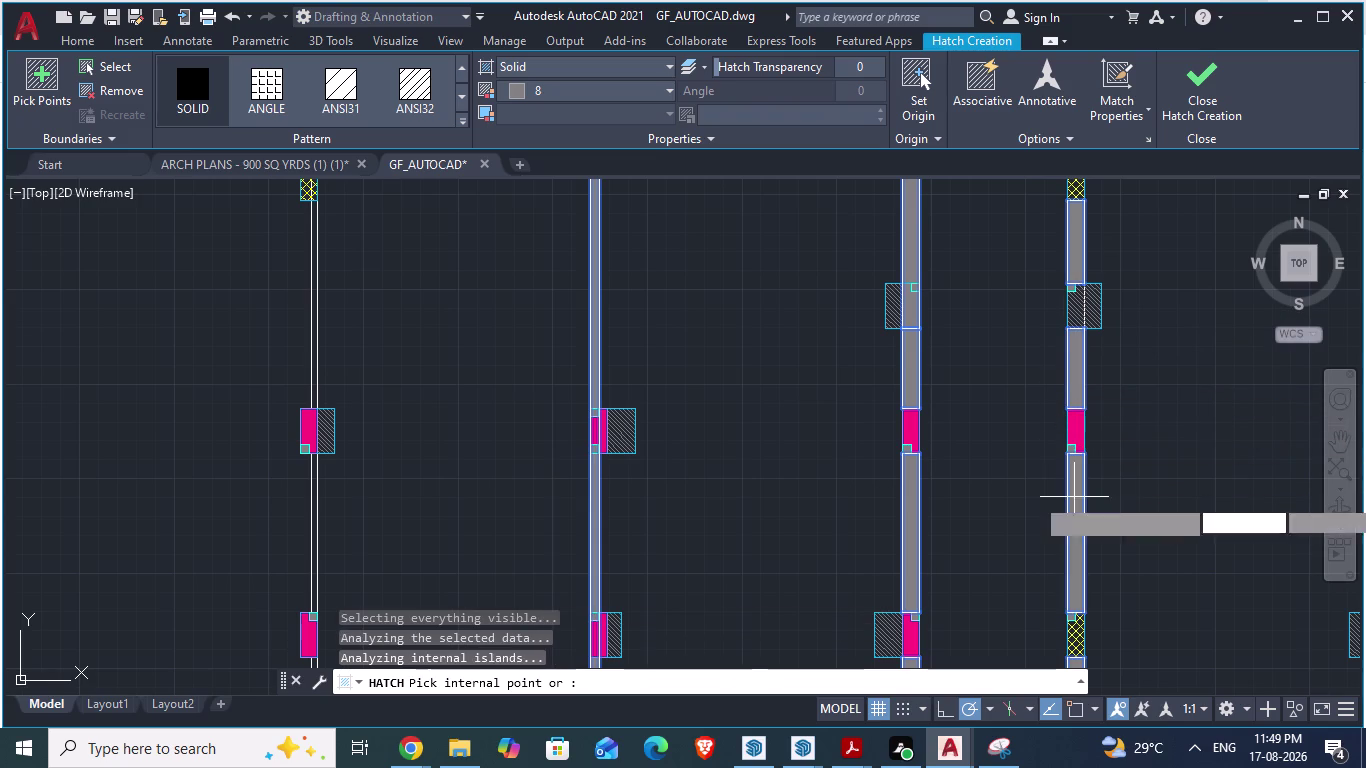
scroll(down, 3)
scroll(down, 3)
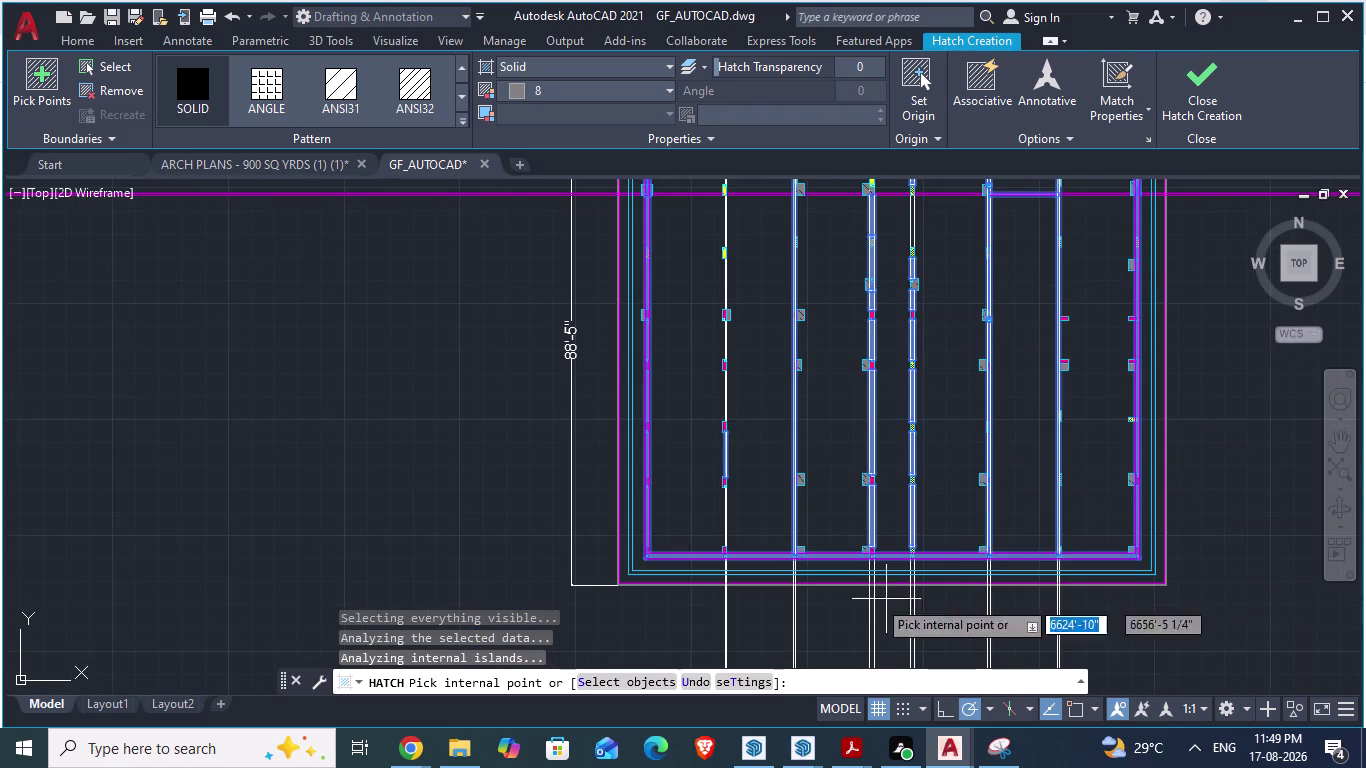
scroll(up, 3)
scroll(up, 3)
Pick wall strips near the left-side columns, undoing picks that filled surrounding areas.
click(623, 515)
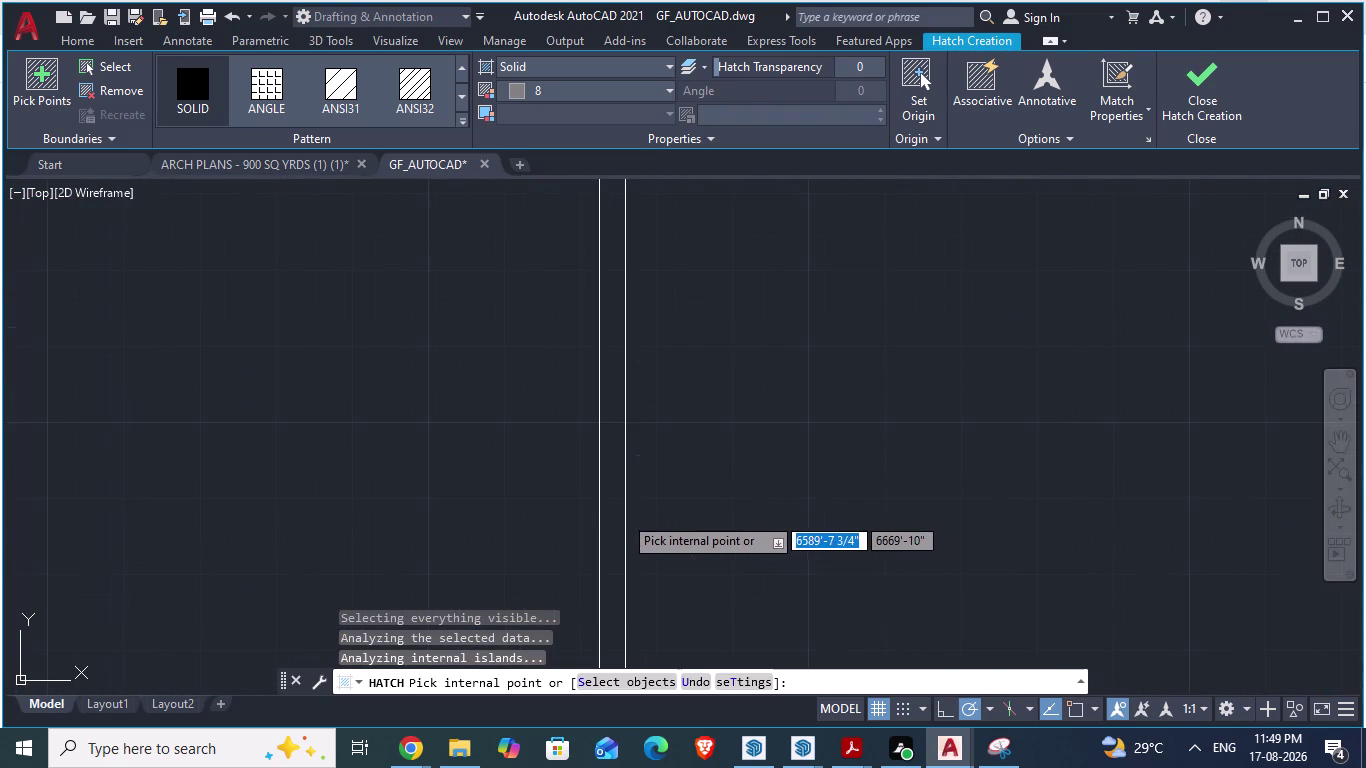
scroll(down, 3)
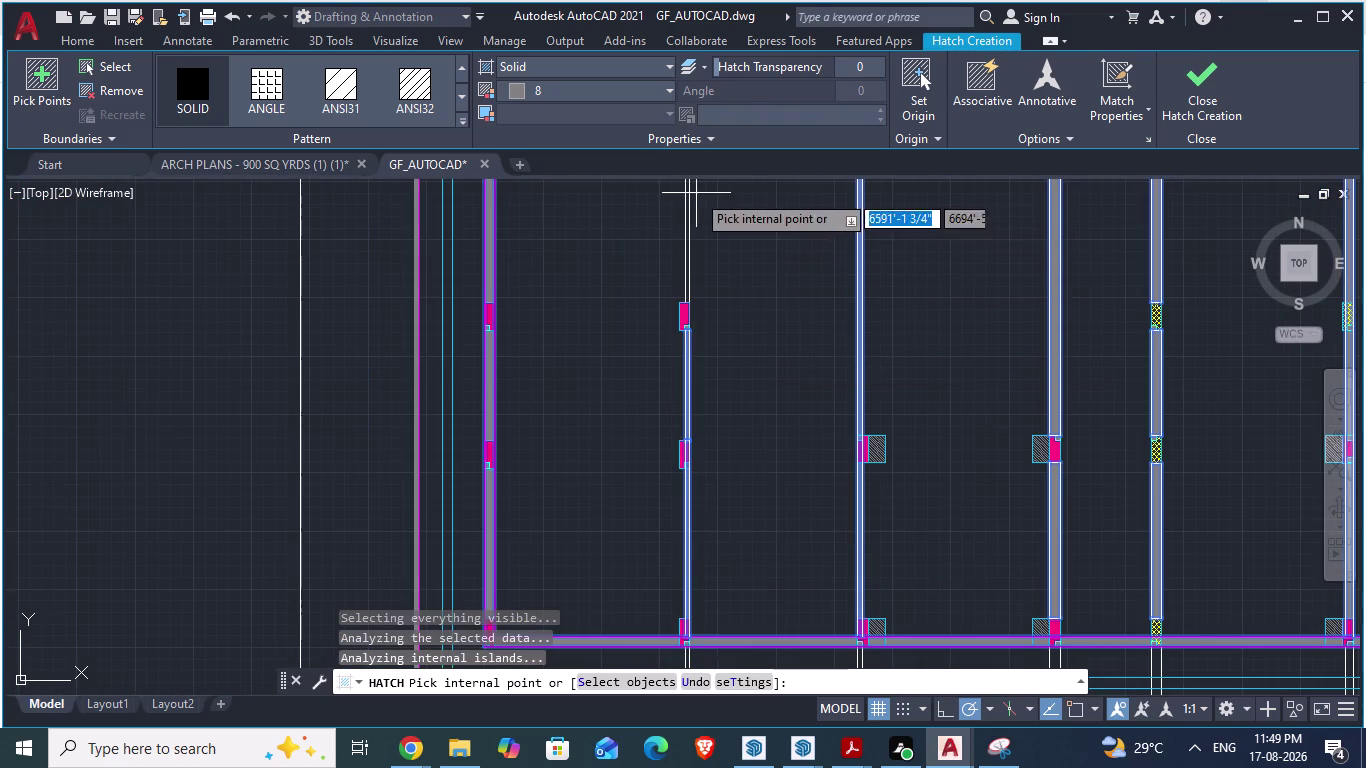
scroll(up, 3)
click(732, 295)
scroll(down, 3)
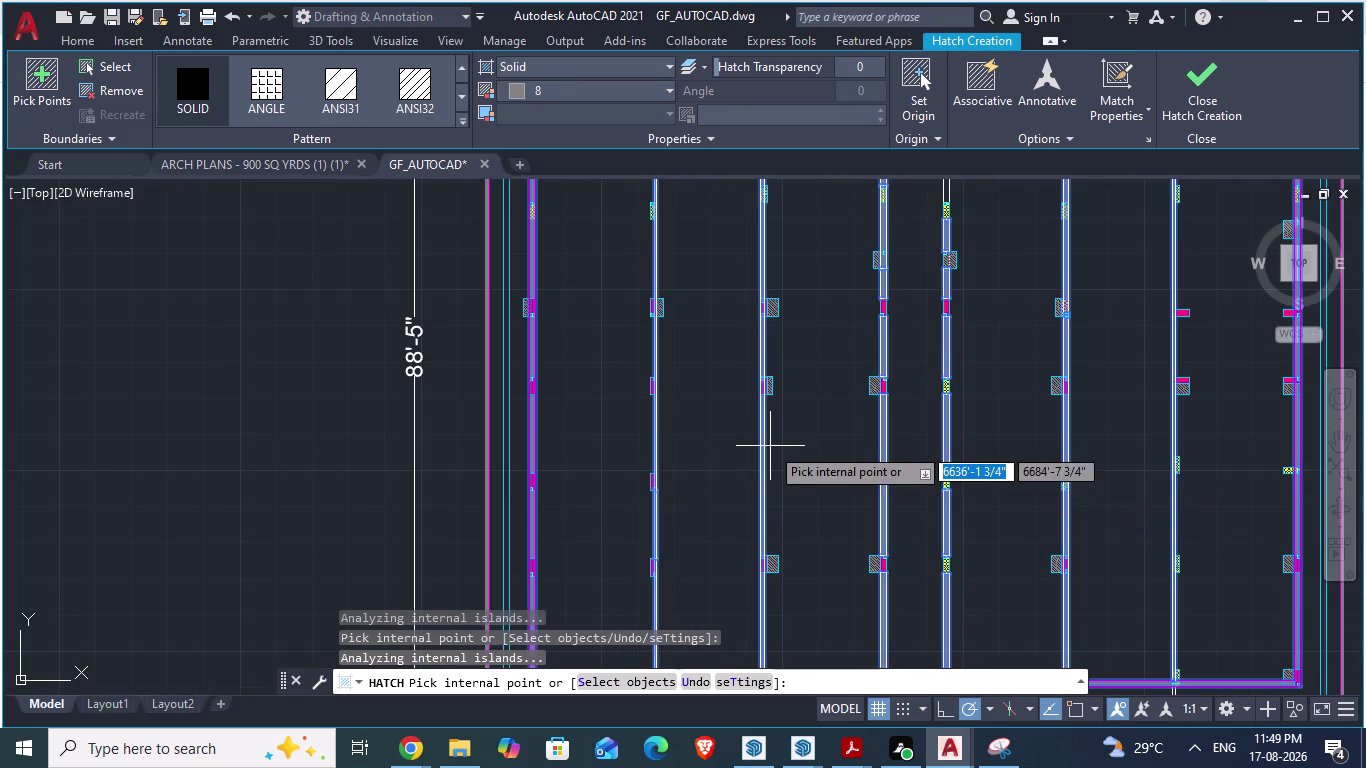
scroll(down, 3)
scroll(up, 3)
scroll(up, 3)
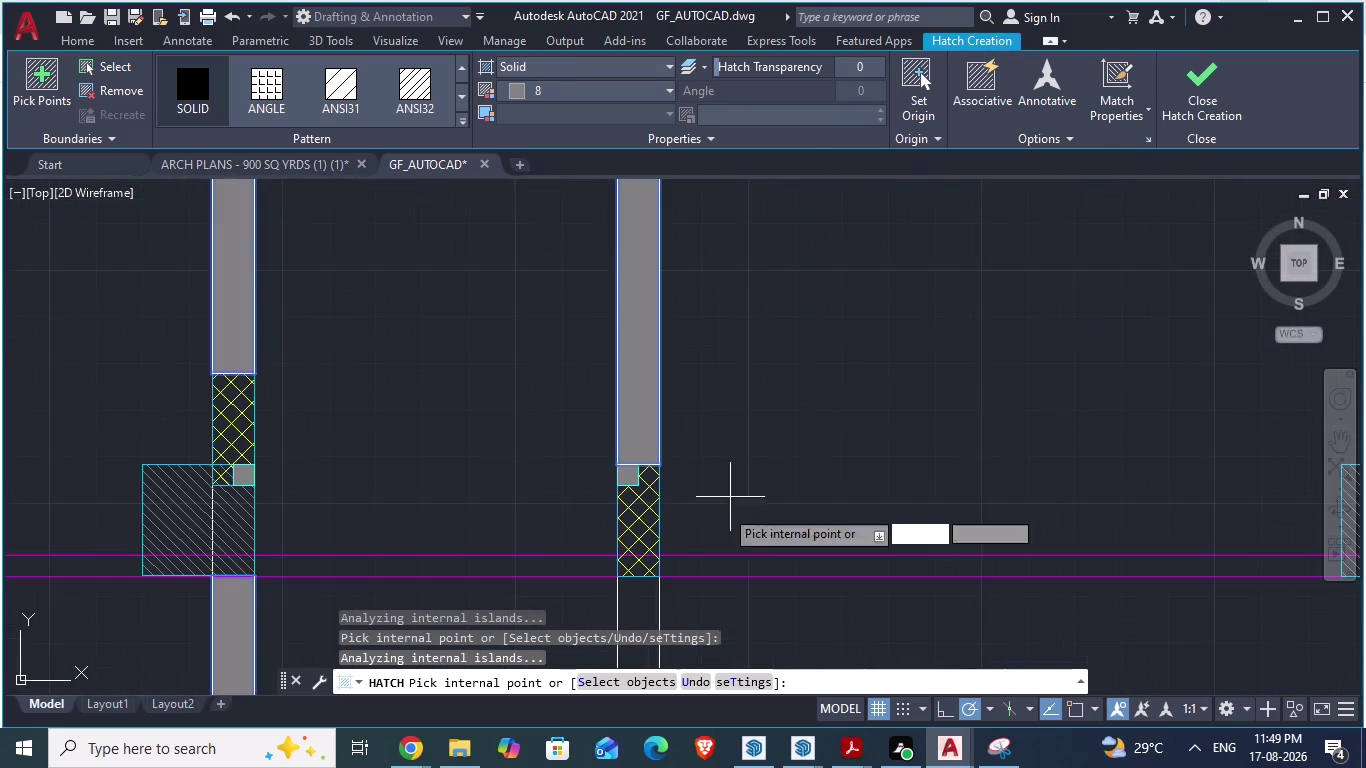
click(629, 631)
click(644, 594)
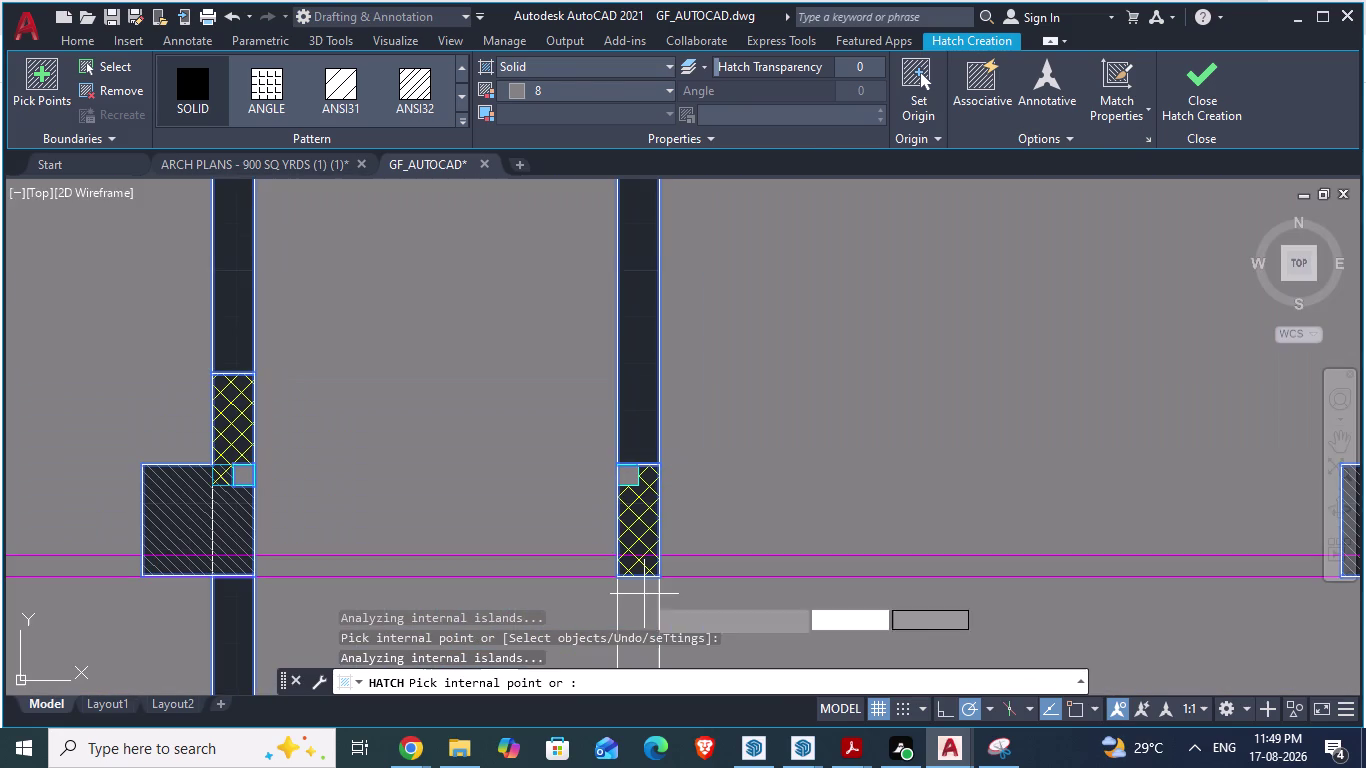
key(ctrl+z)
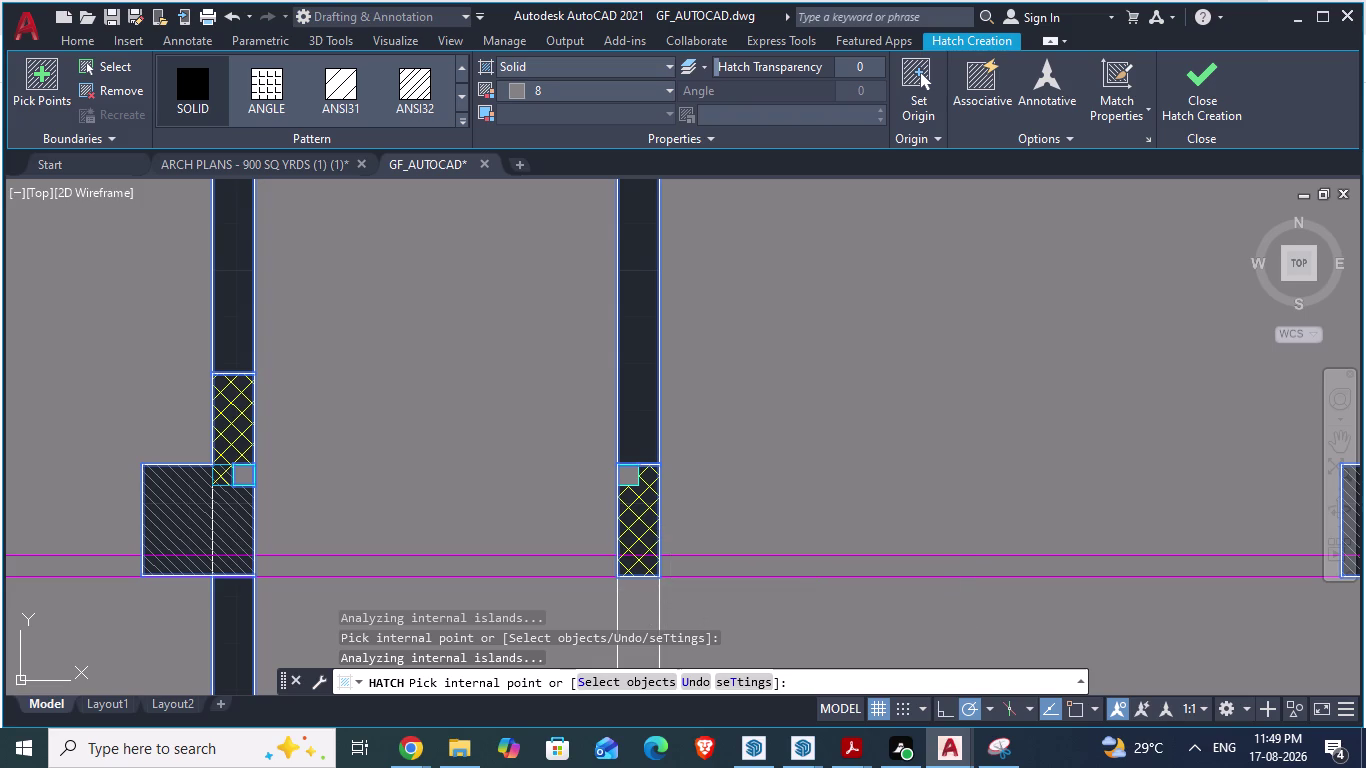
scroll(down, 3)
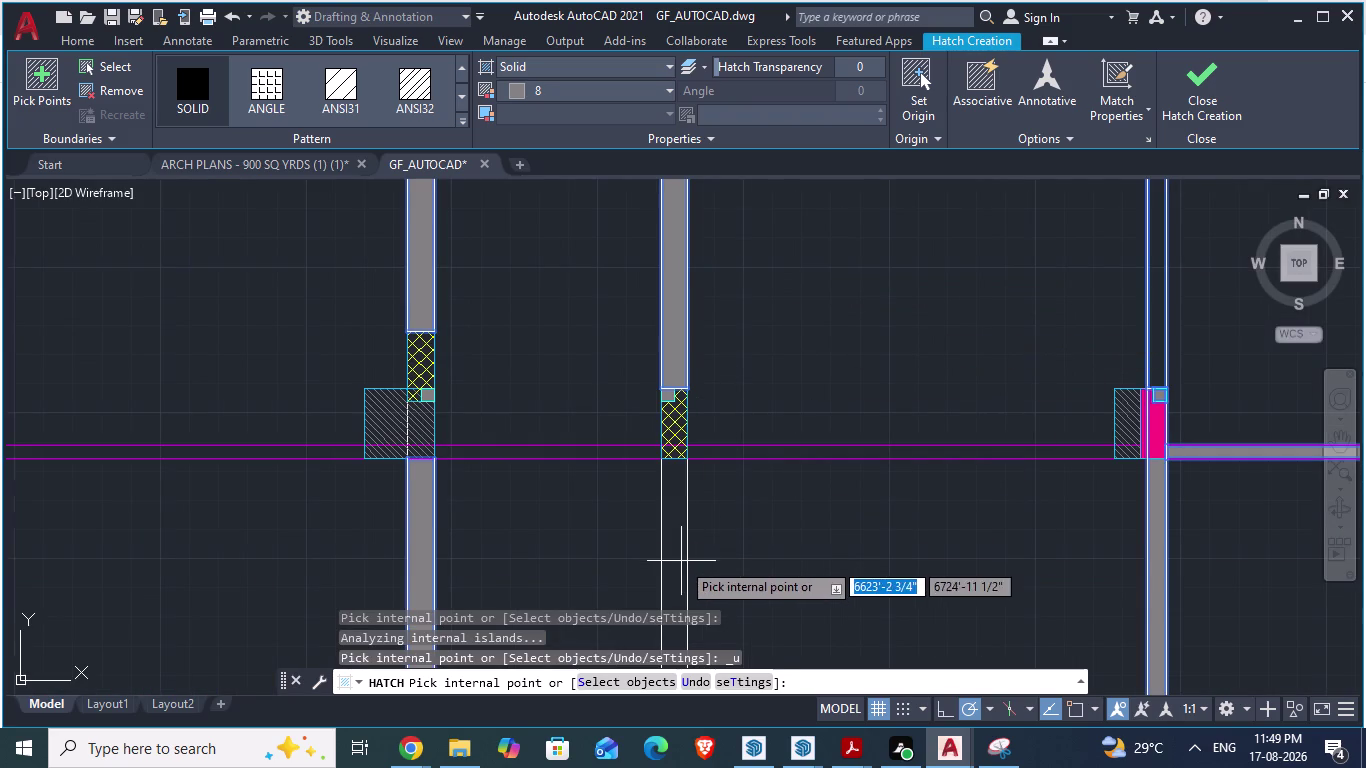
click(680, 561)
key(ctrl+z)
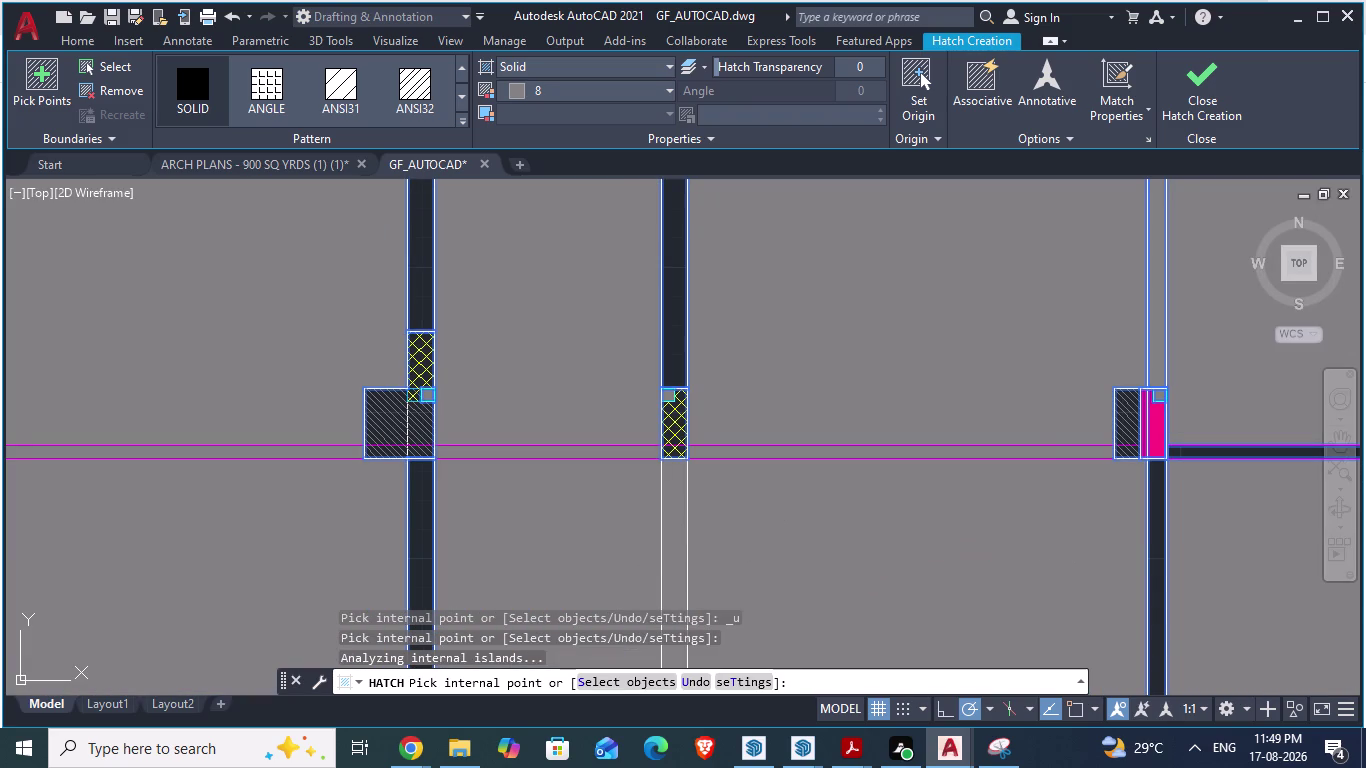
scroll(down, 3)
scroll(up, 3)
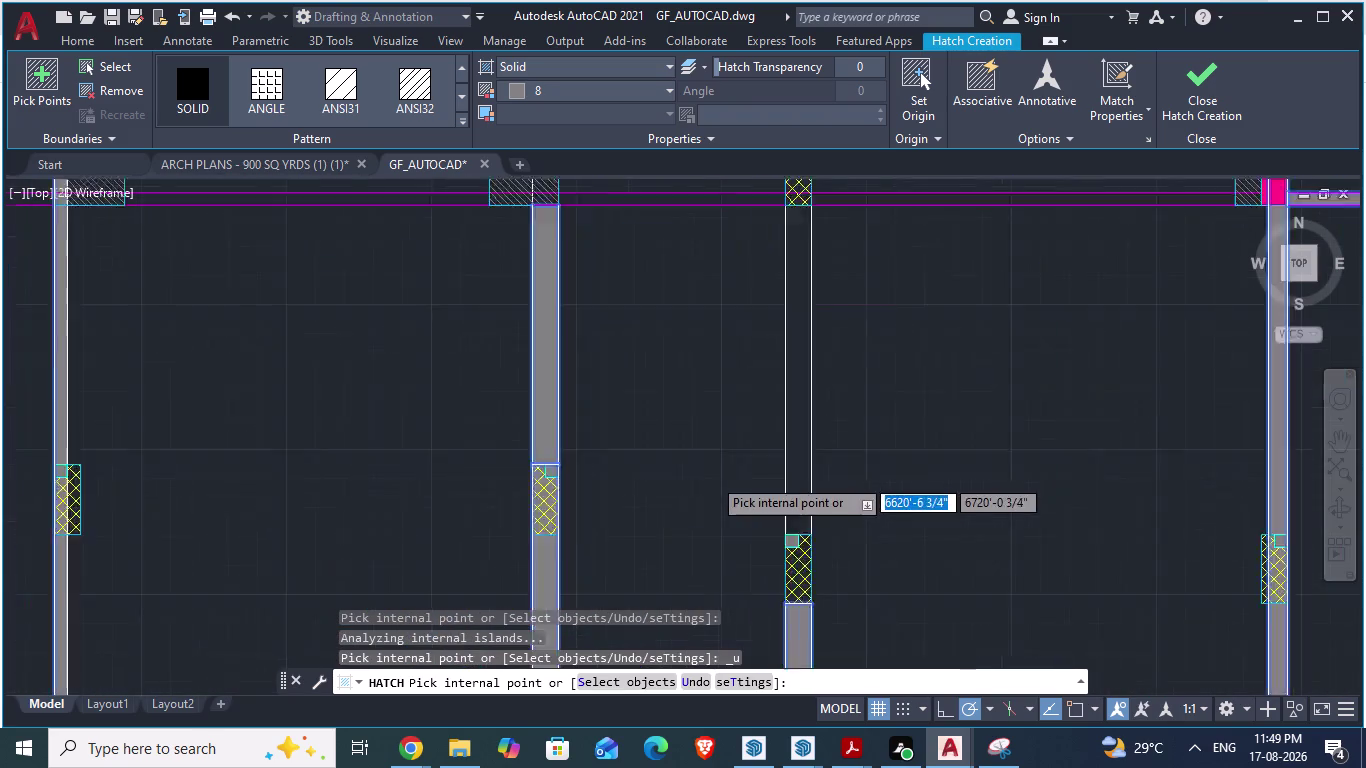
click(846, 551)
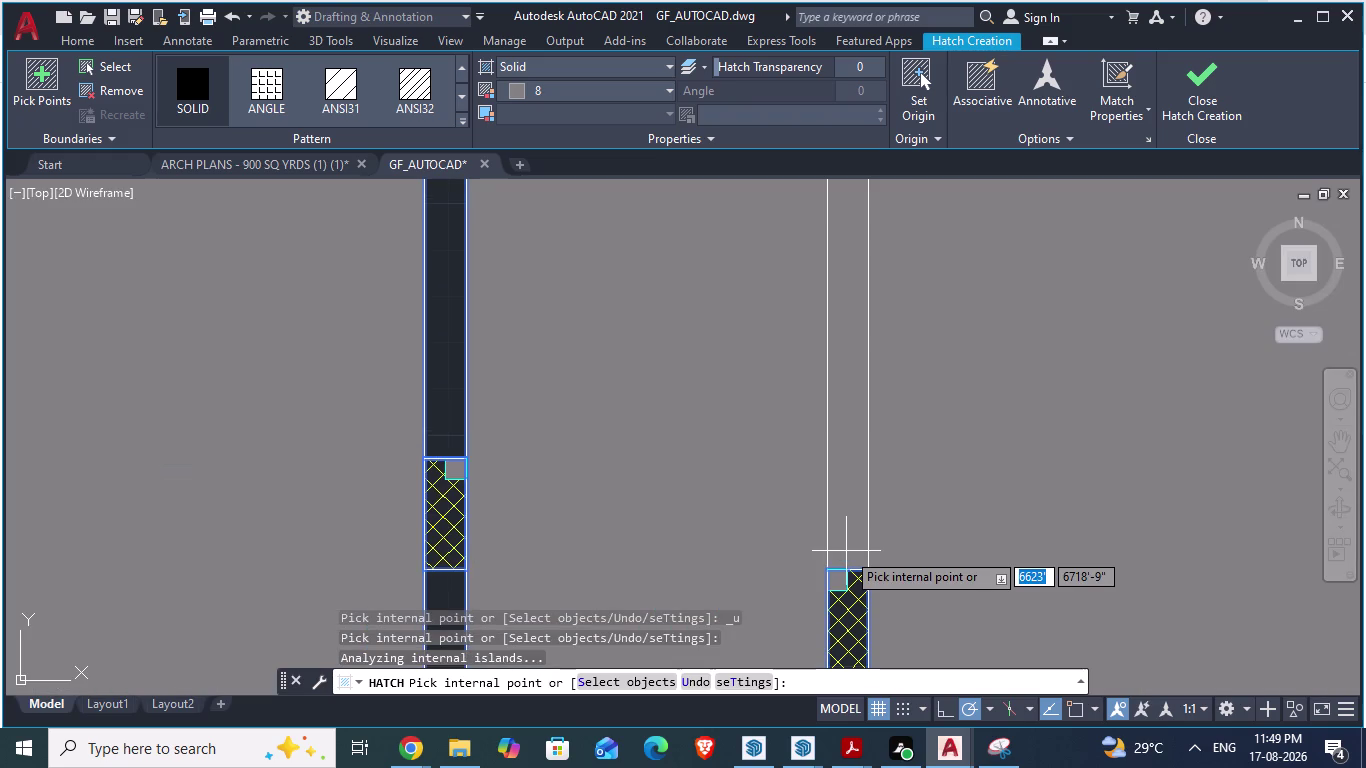
key(ctrl+z)
Save the GF_AUTOCAD drawing with Ctrl+S.
scroll(down, 3)
scroll(down, 3)
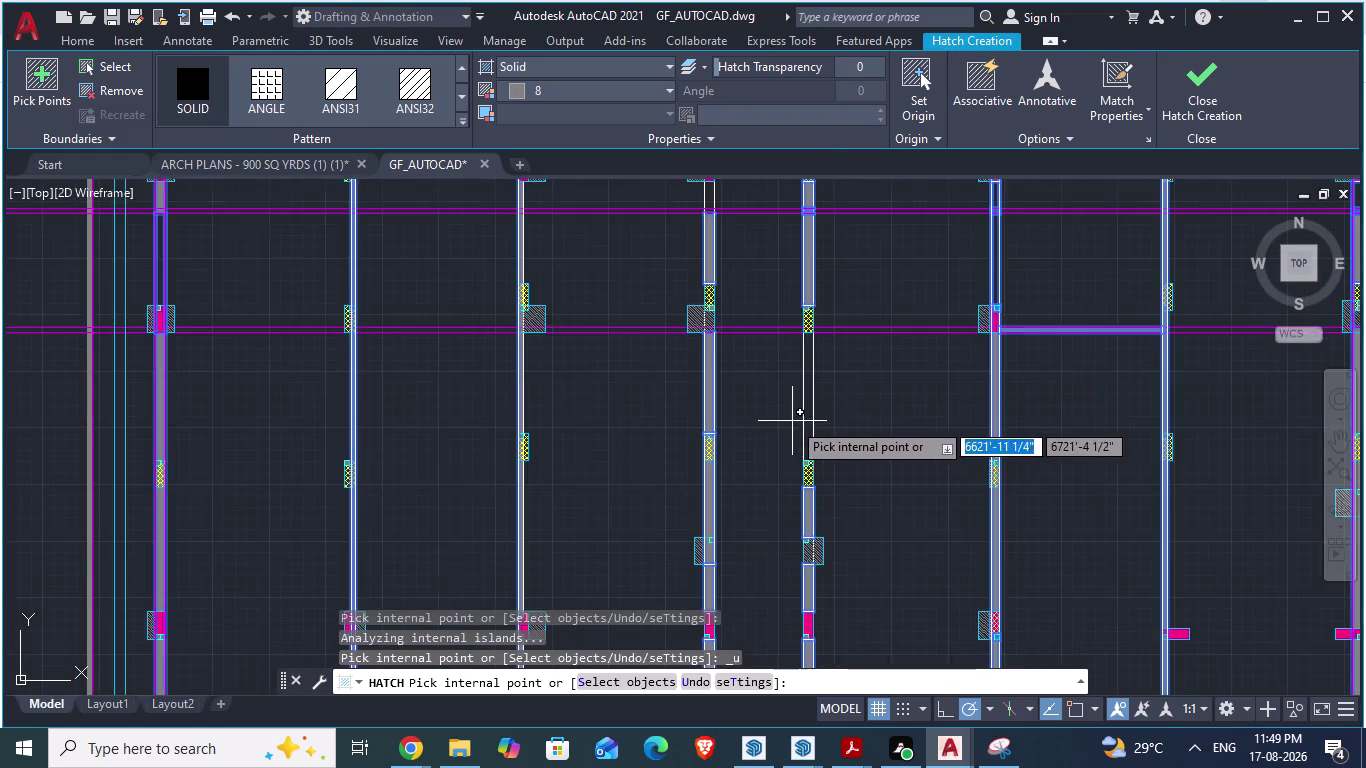
scroll(down, 3)
key(ctrl+s)
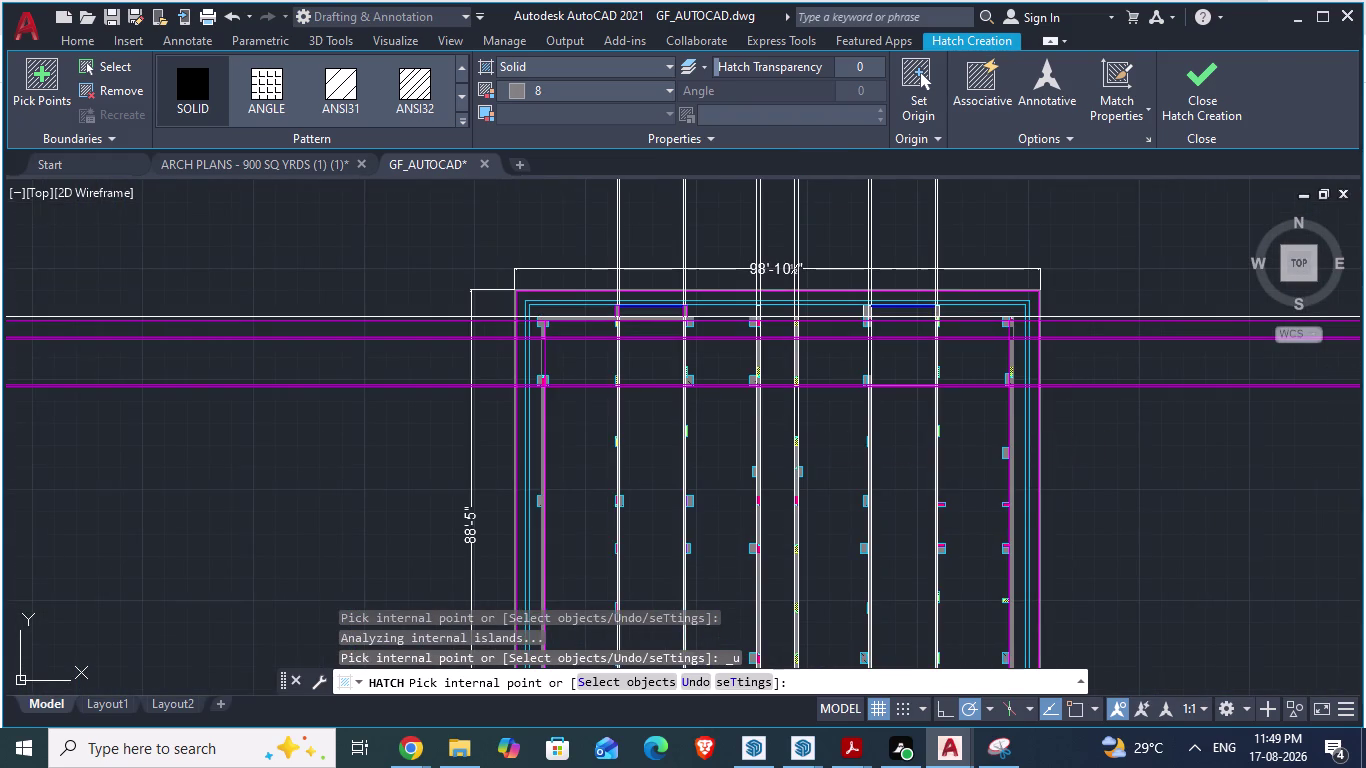
scroll(up, 3)
scroll(up, 3)
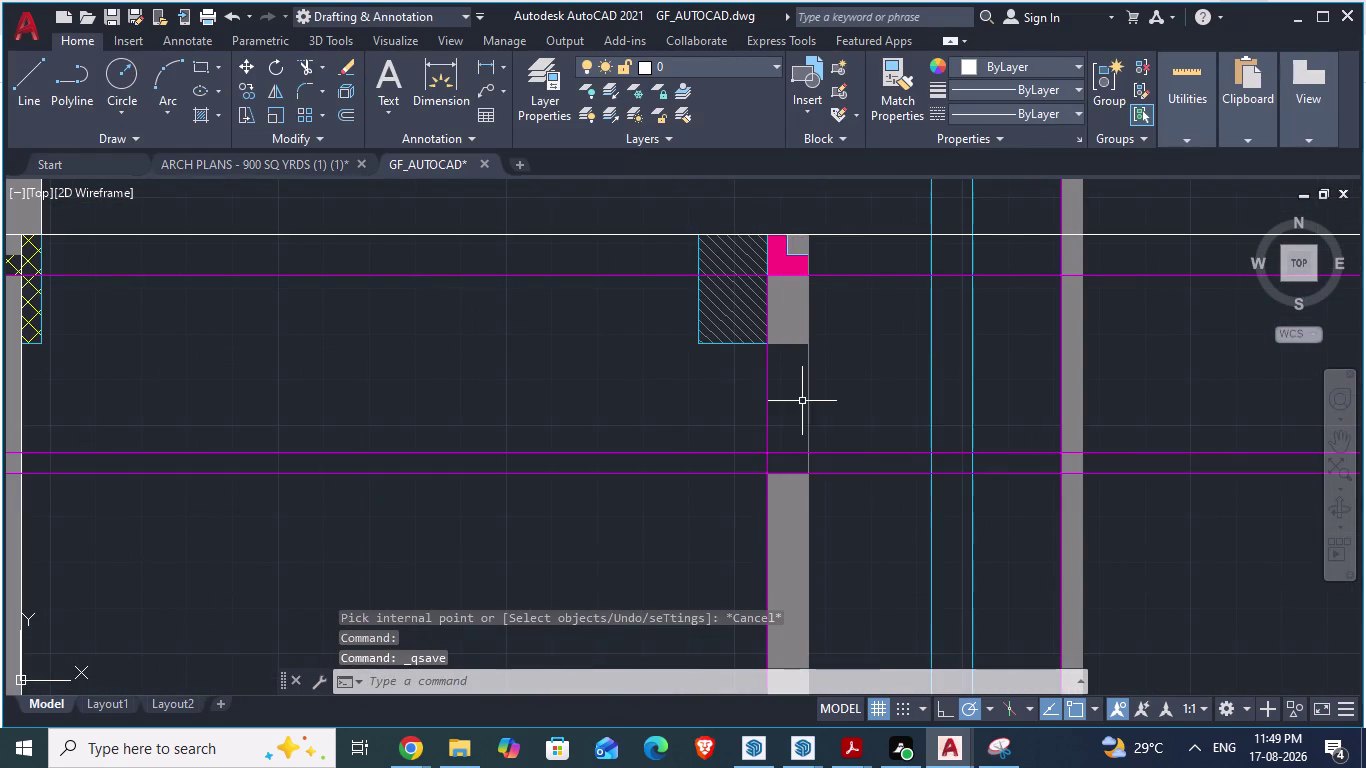
Cancel the stray selection and abandon an unfinished line drawn at the wall opening.
click(802, 401)
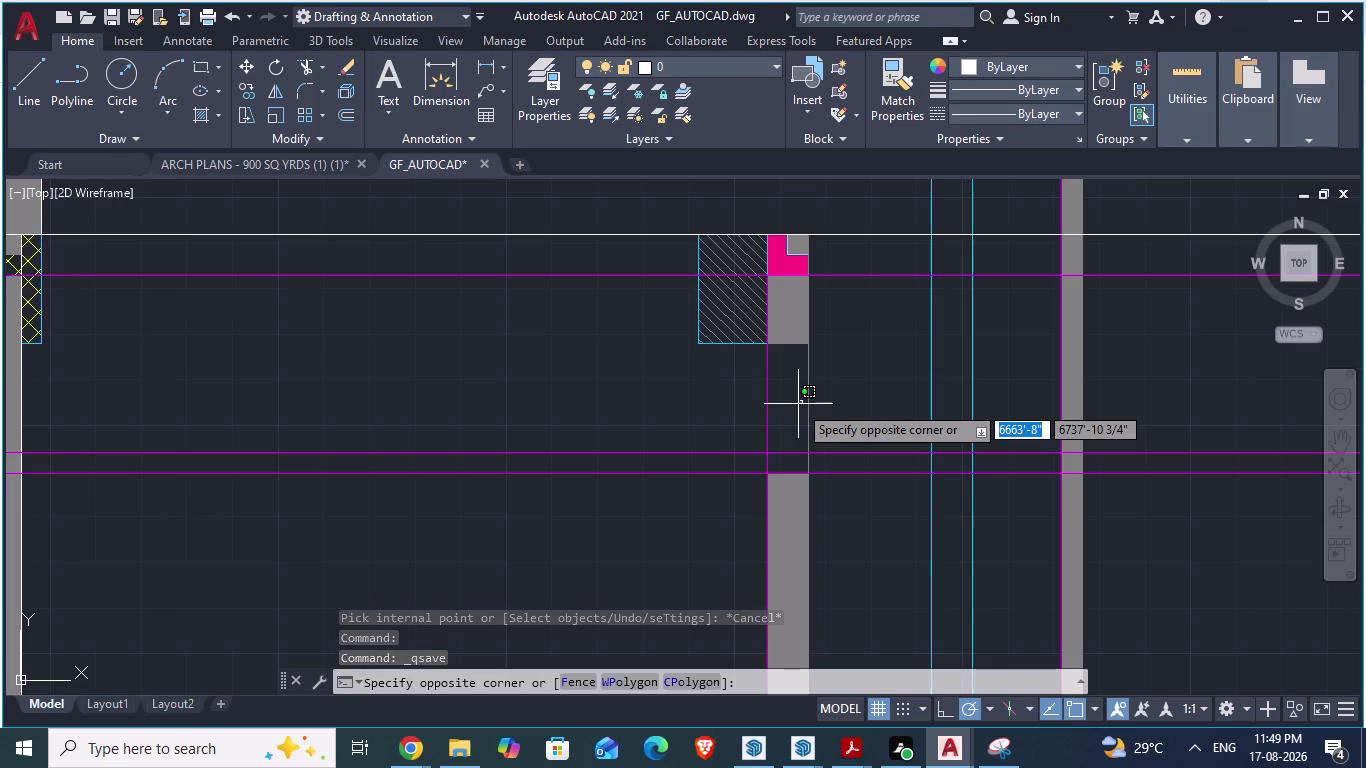
scroll(down, 3)
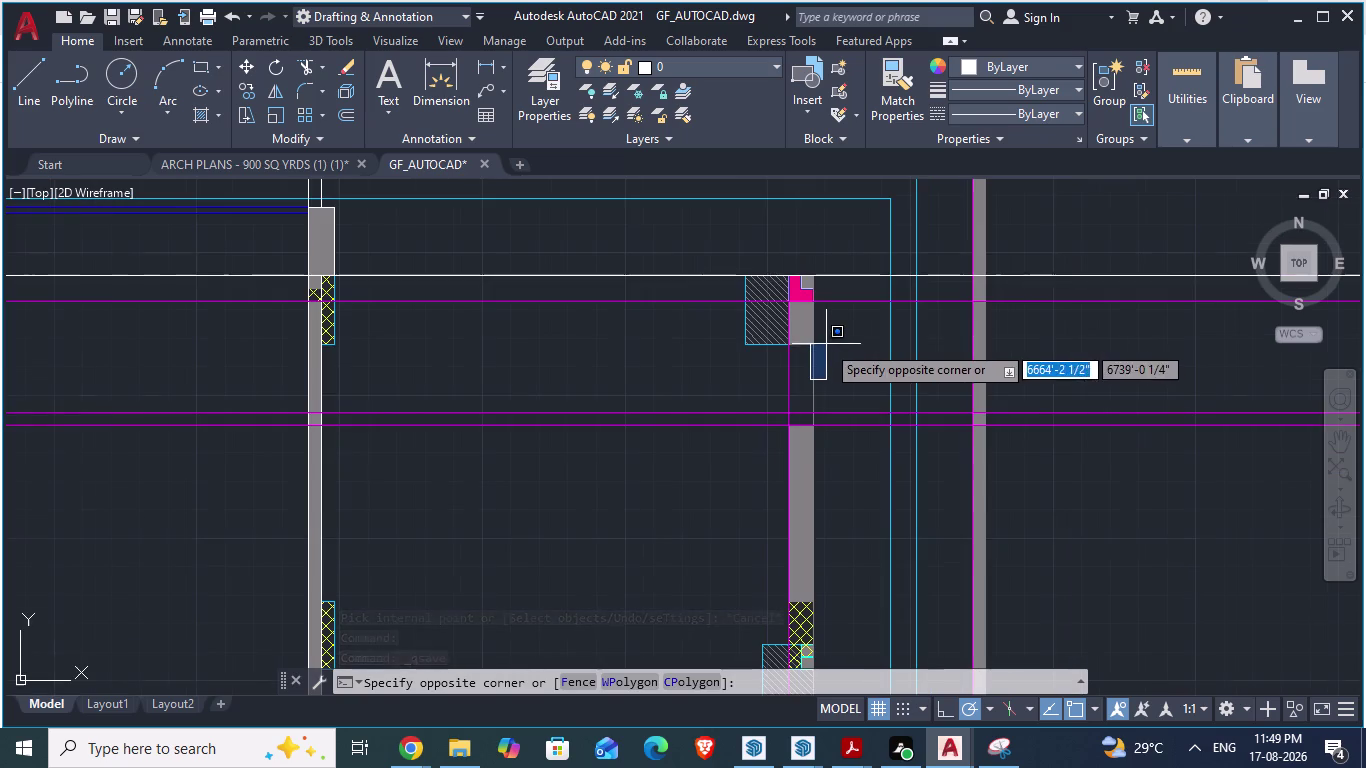
key(Escape)
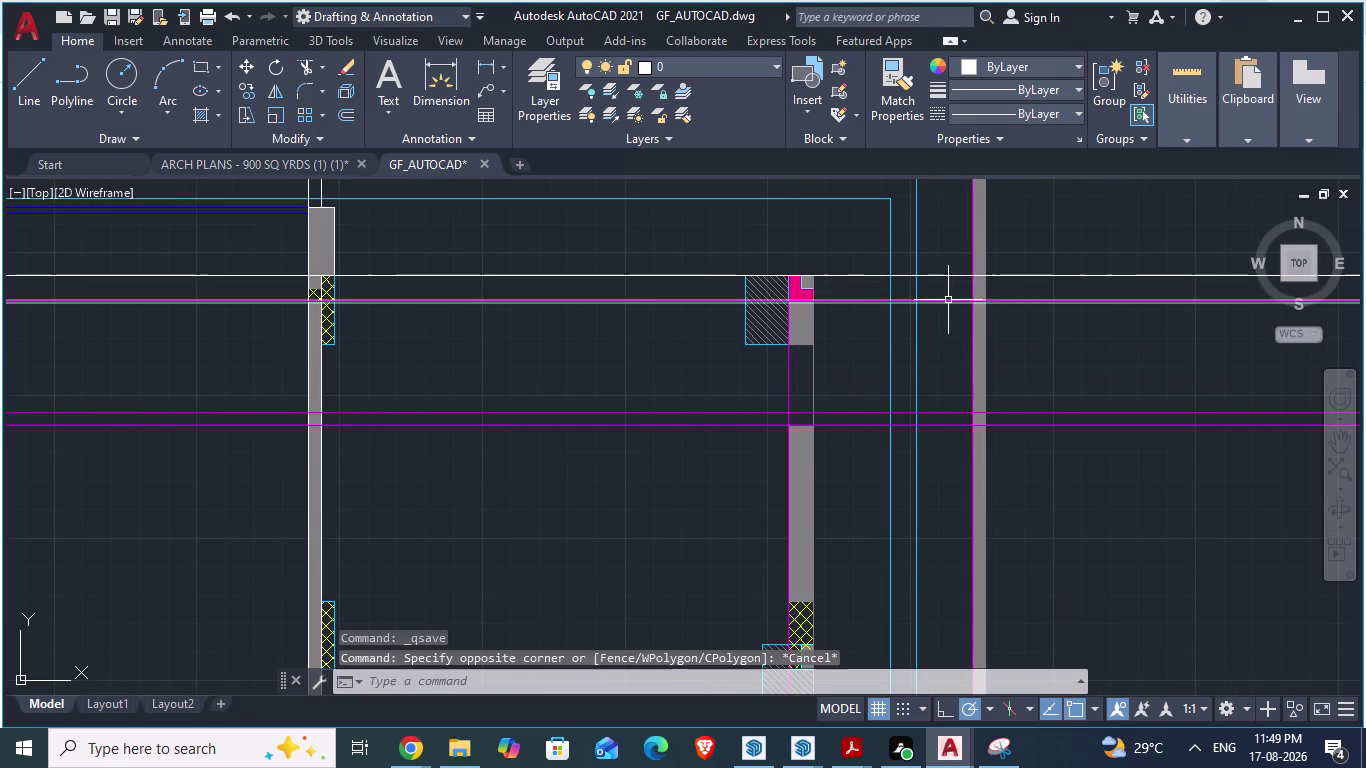
key(l)
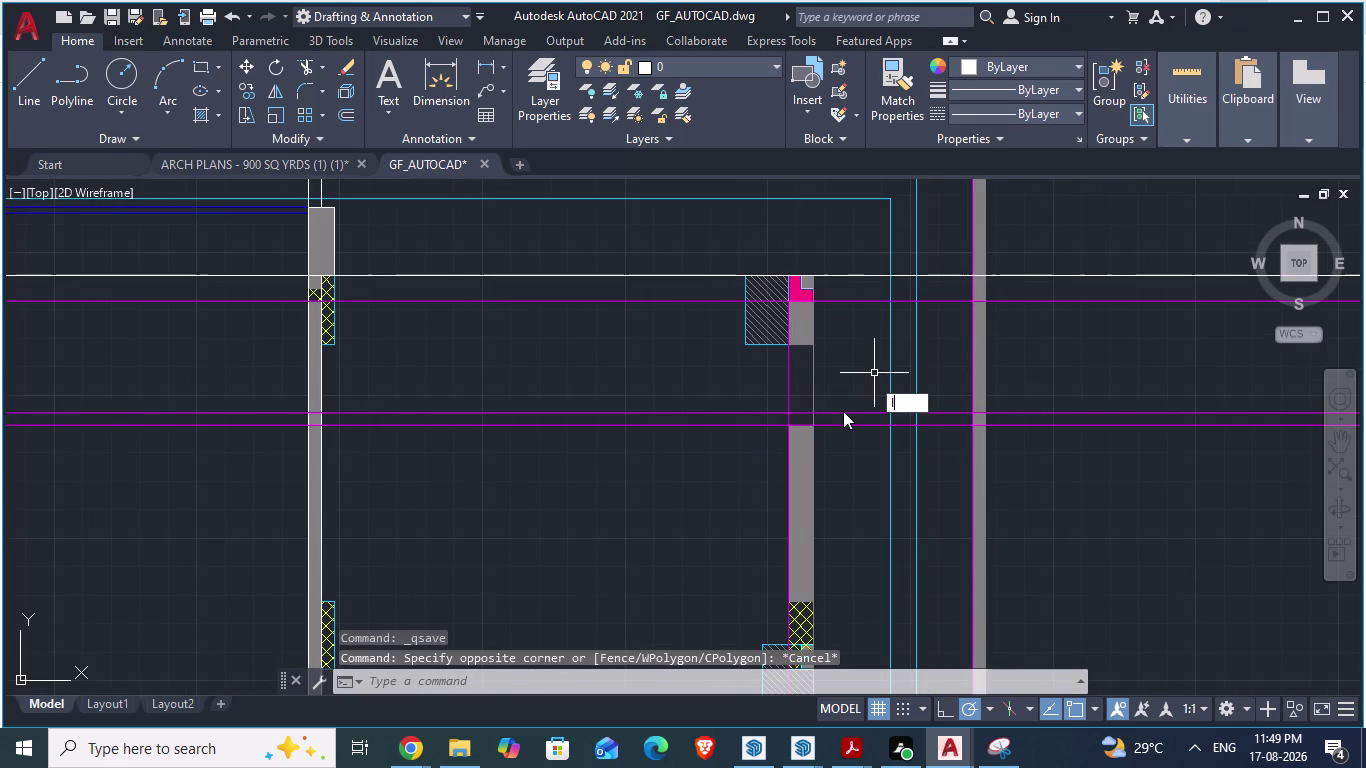
key(Return)
scroll(up, 3)
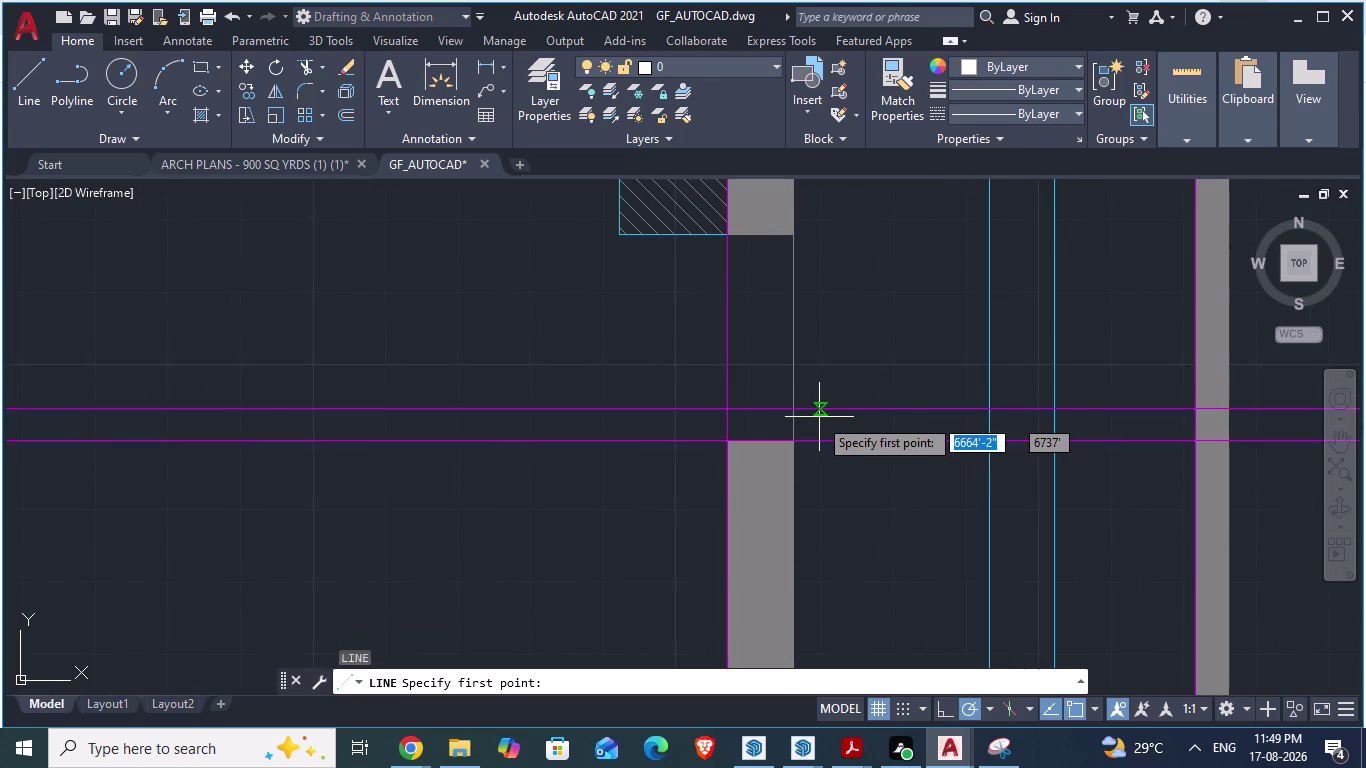
click(795, 440)
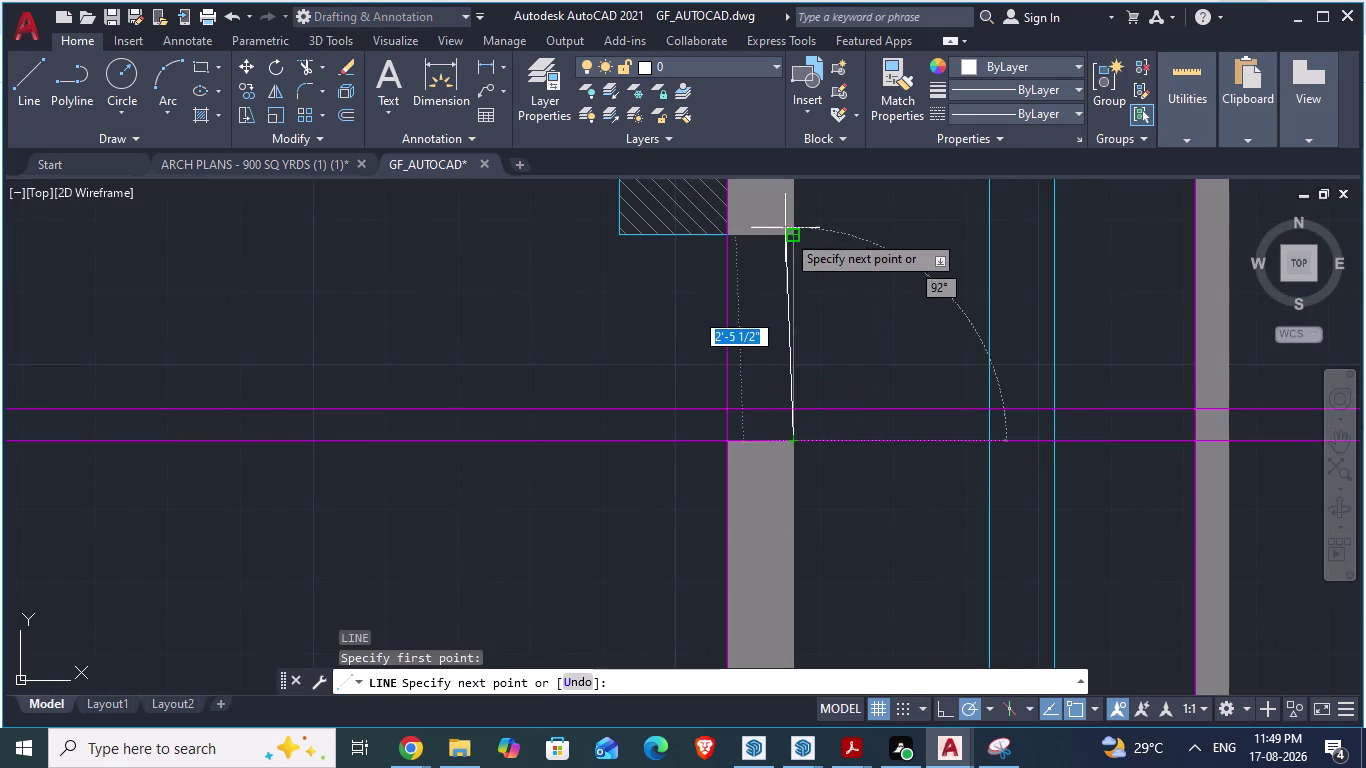
click(789, 235)
key(Escape)
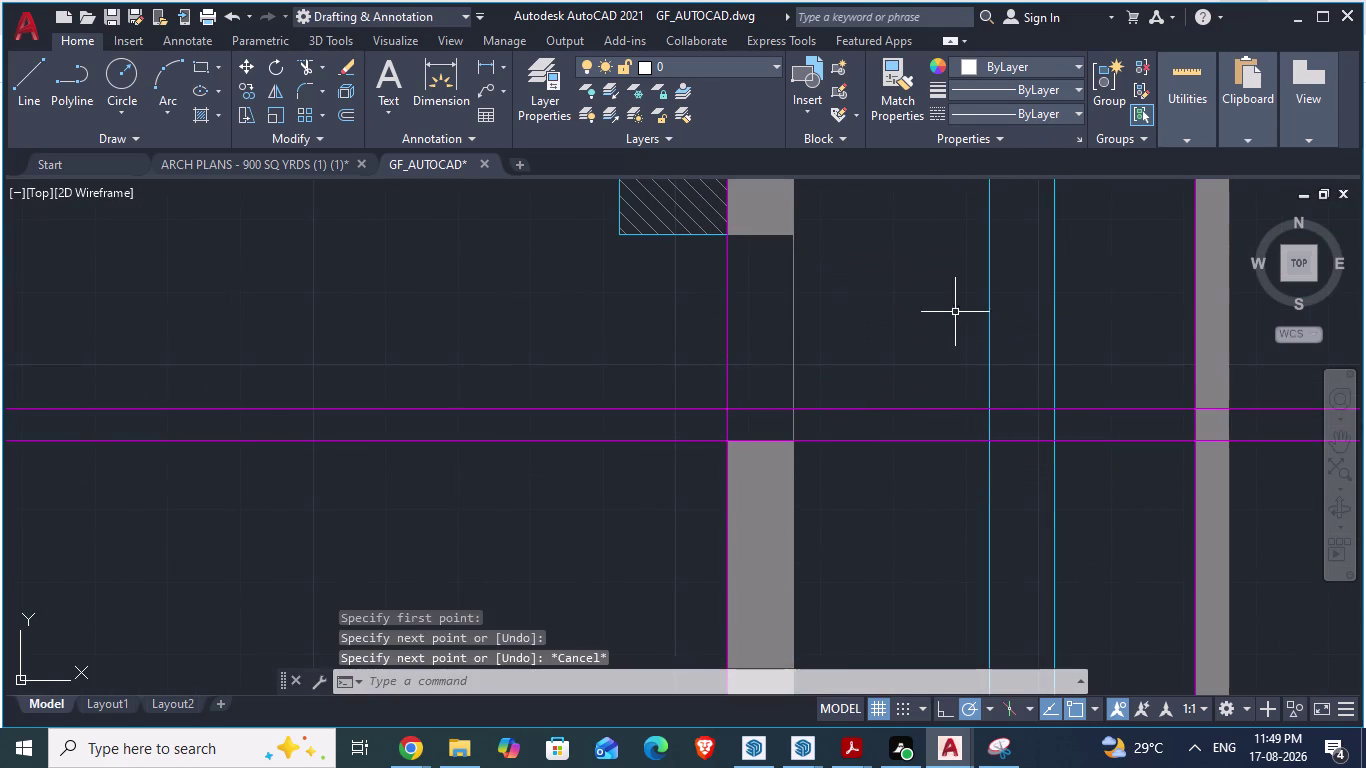
Clear another accidental selection and start a new hatch with H.
scroll(down, 3)
click(881, 321)
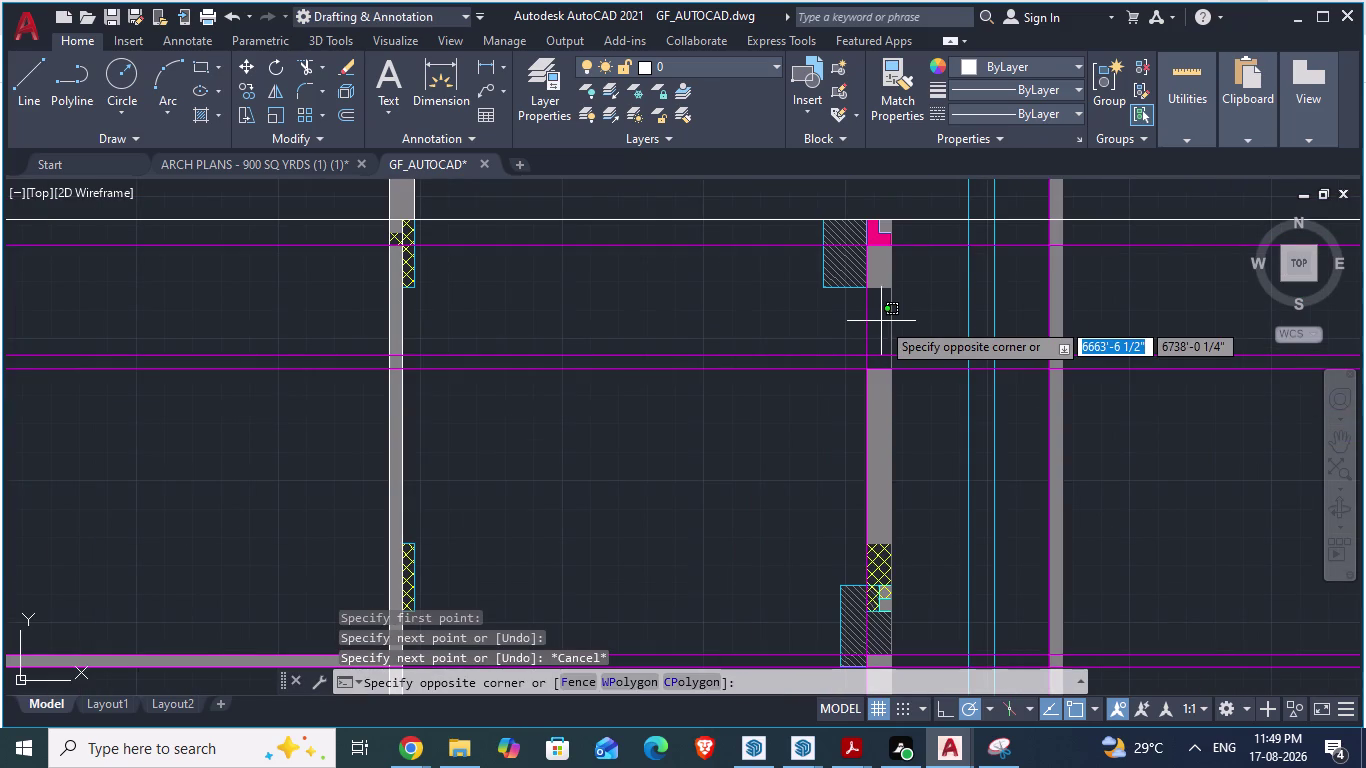
key(Escape)
scroll(down, 3)
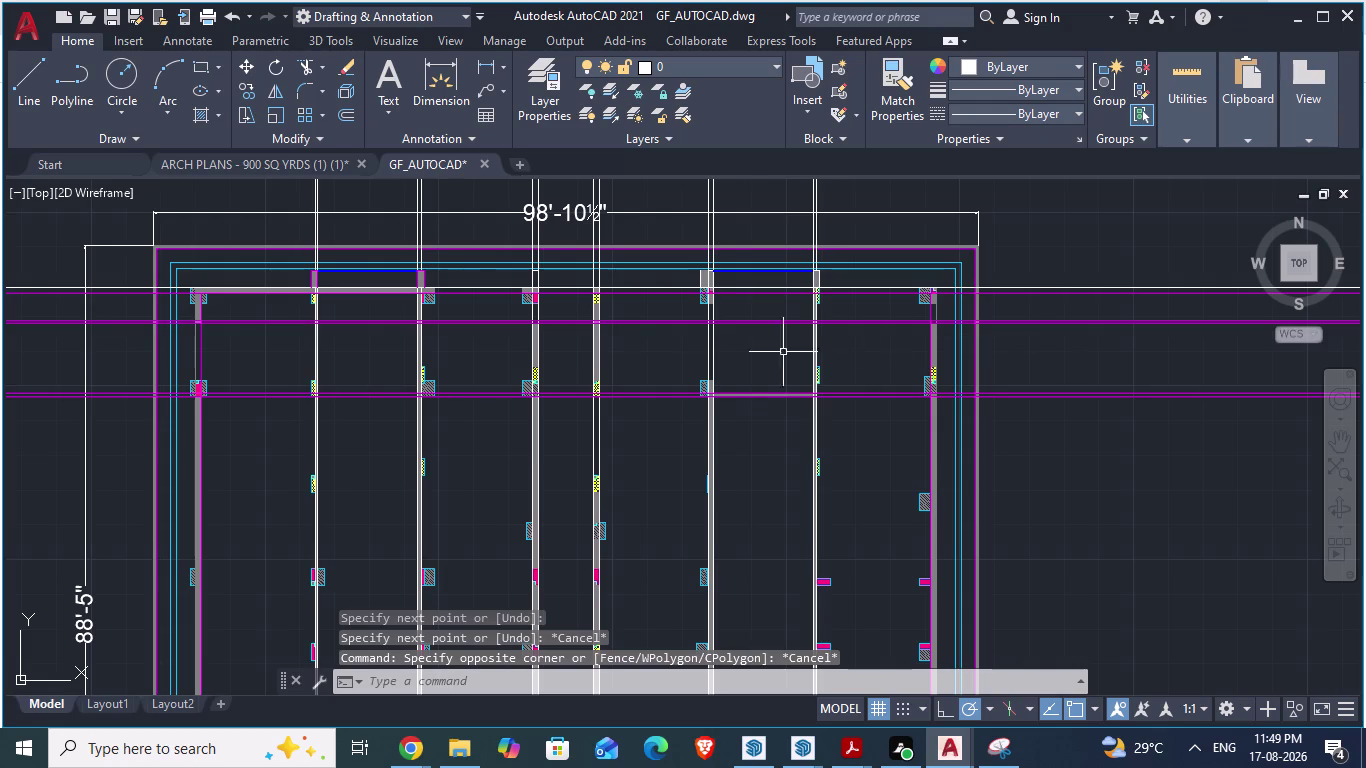
scroll(up, 3)
scroll(up, 3)
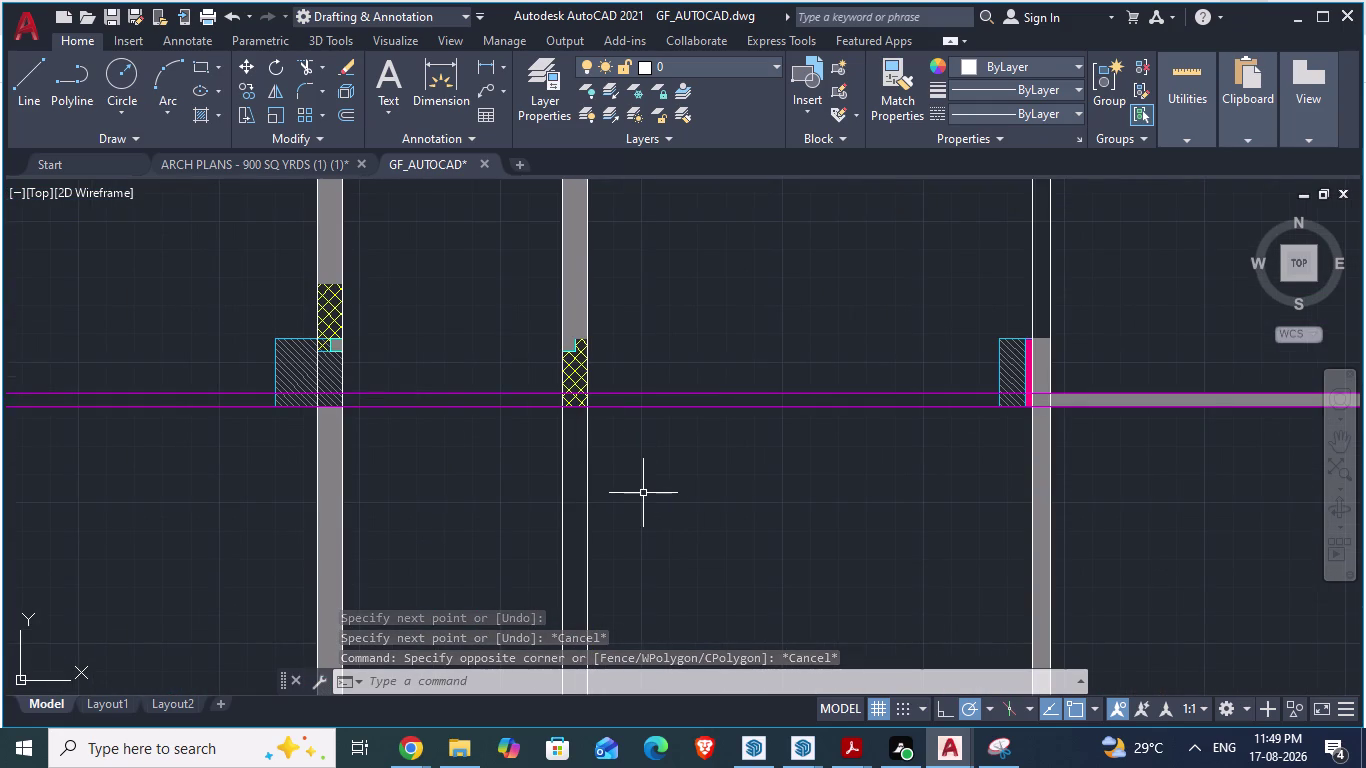
key(h)
key(Return)
scroll(up, 3)
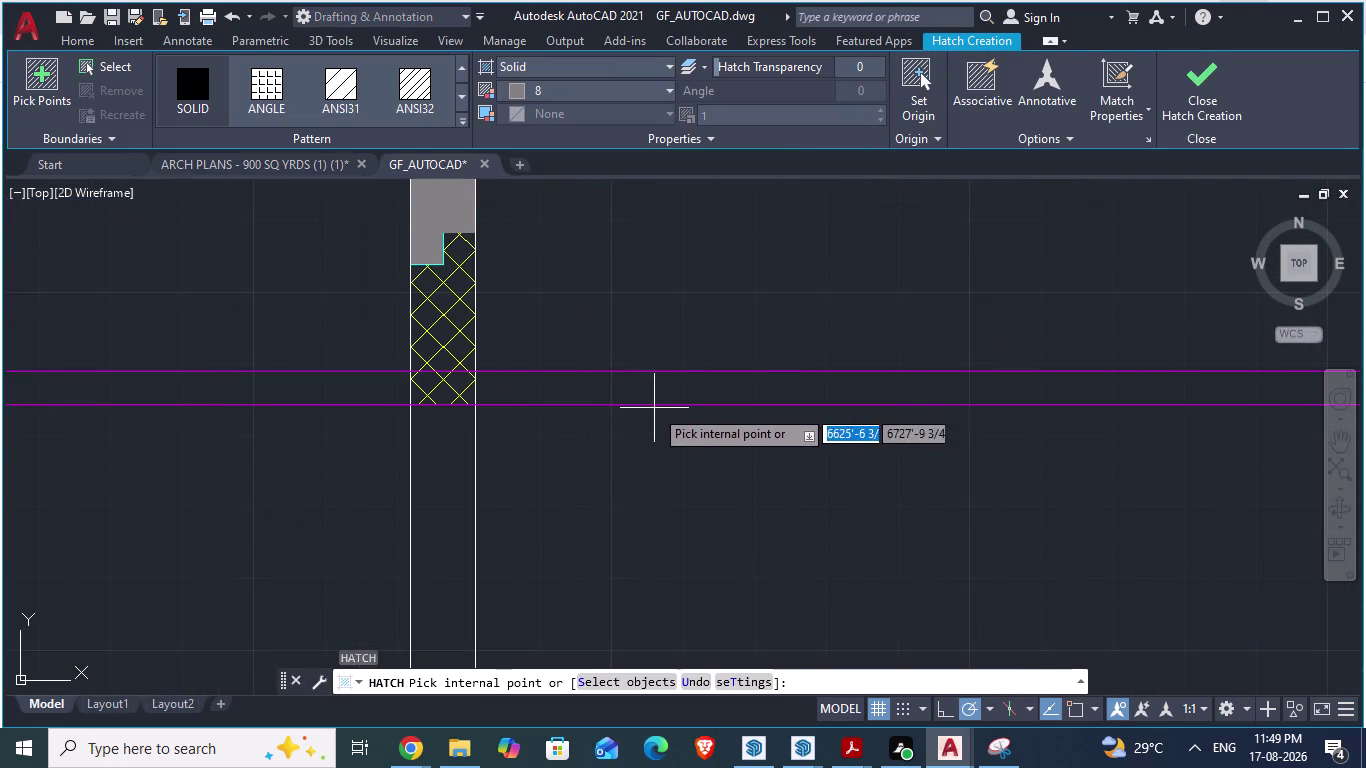
Add the first three horizontal wall strips to the solid grey hatch.
click(638, 398)
scroll(down, 3)
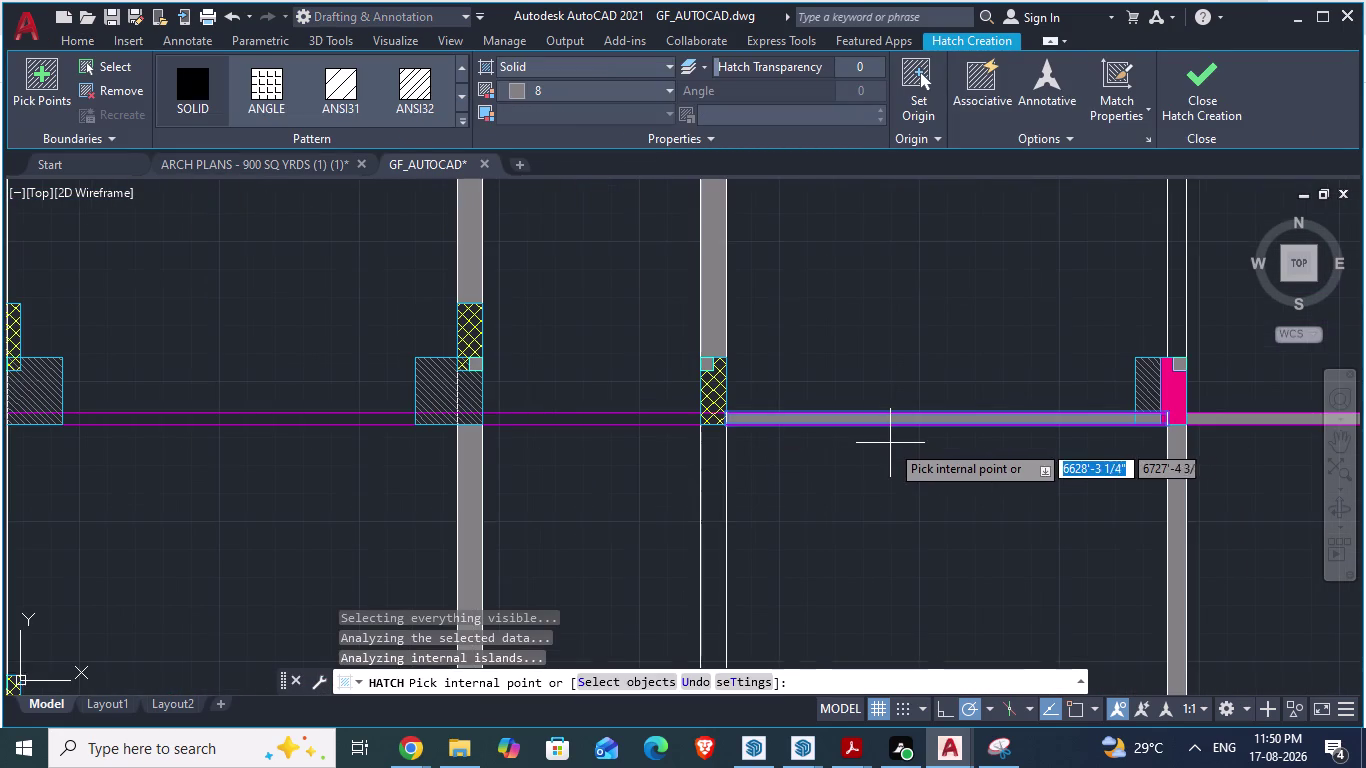
scroll(up, 3)
click(570, 409)
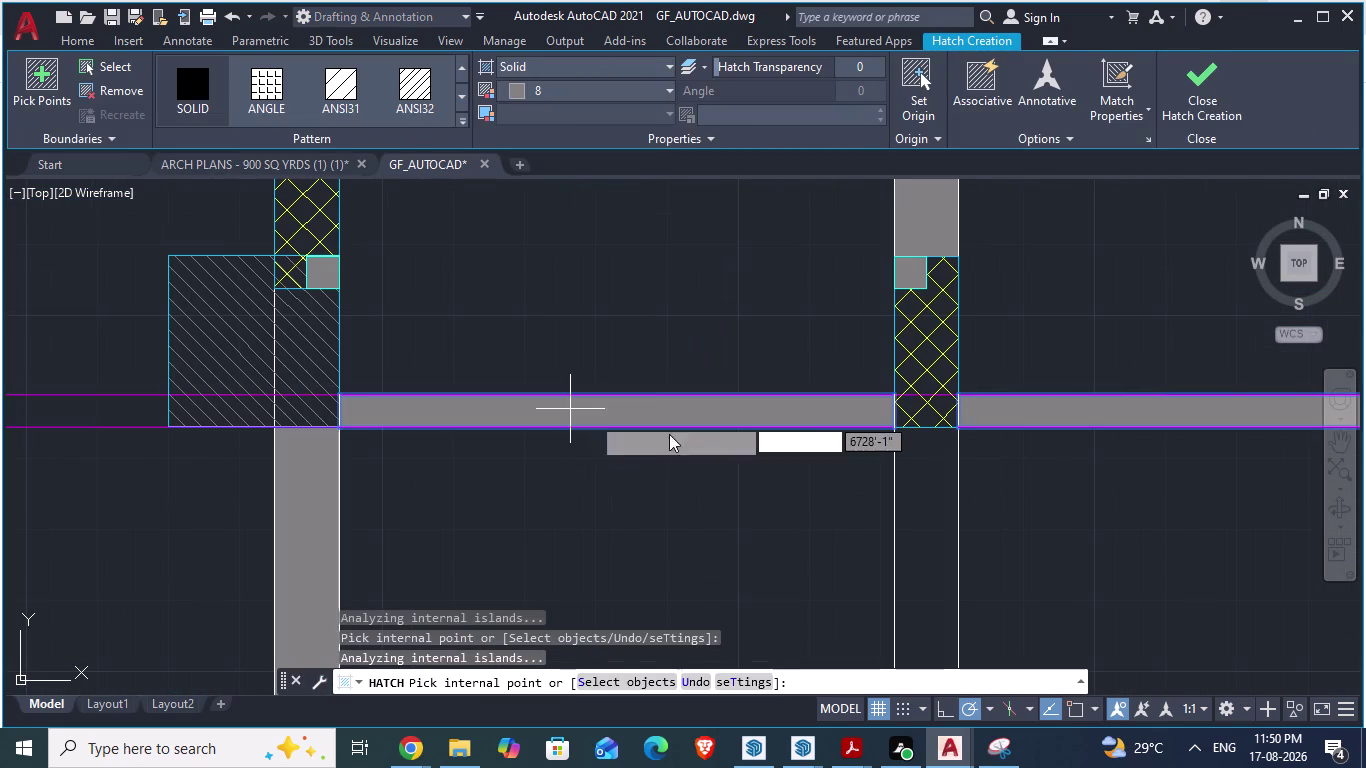
scroll(down, 3)
scroll(up, 3)
click(260, 436)
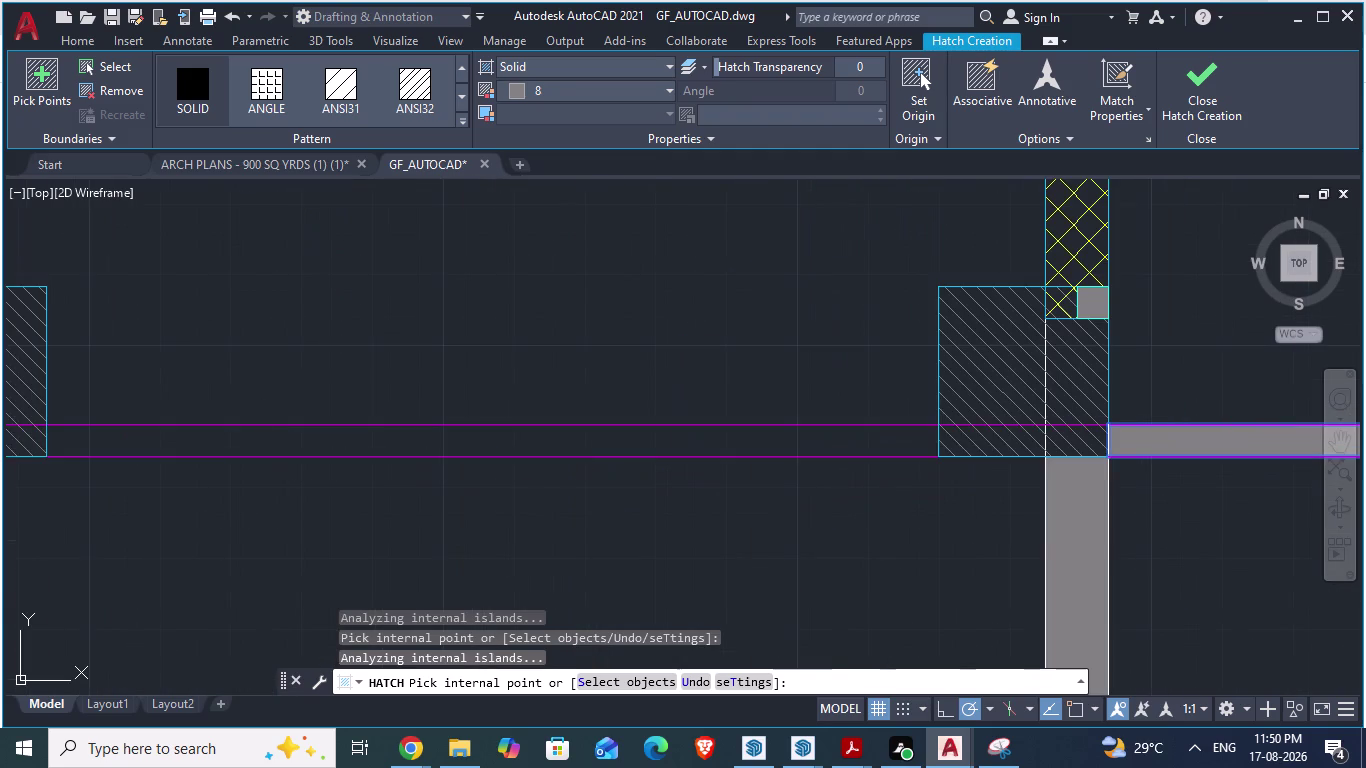
scroll(down, 3)
scroll(up, 3)
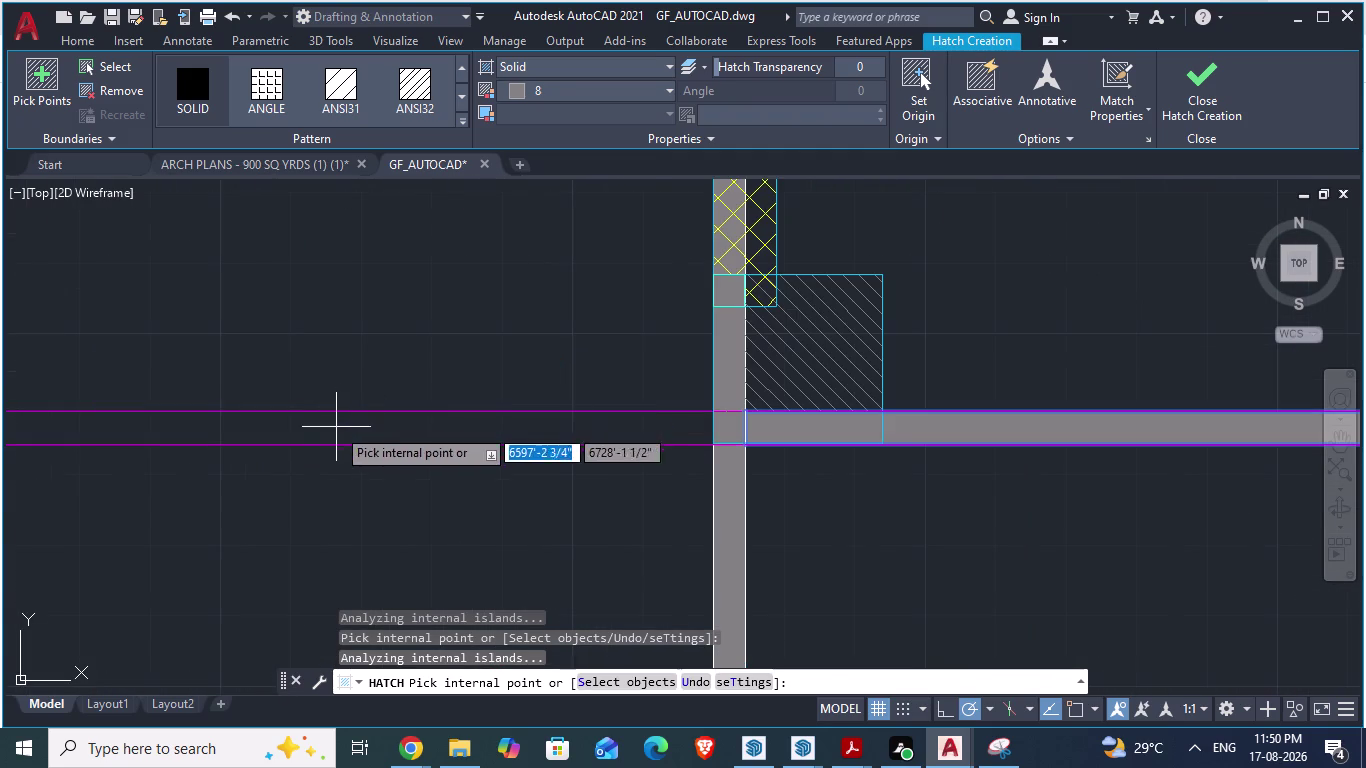
Pick three more wall areas, then an unclosed area that triggers a boundary error.
click(336, 427)
scroll(down, 3)
scroll(up, 3)
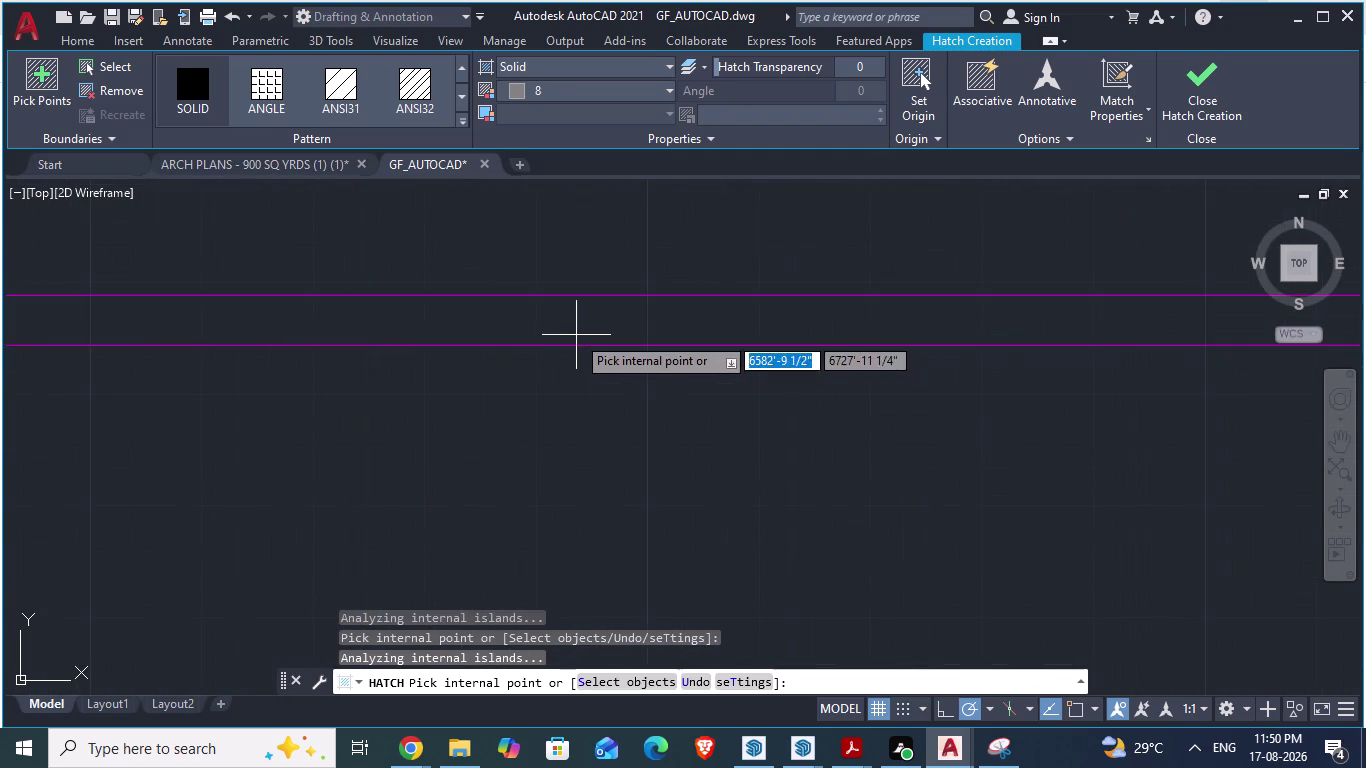
click(576, 334)
scroll(down, 3)
scroll(up, 3)
click(319, 364)
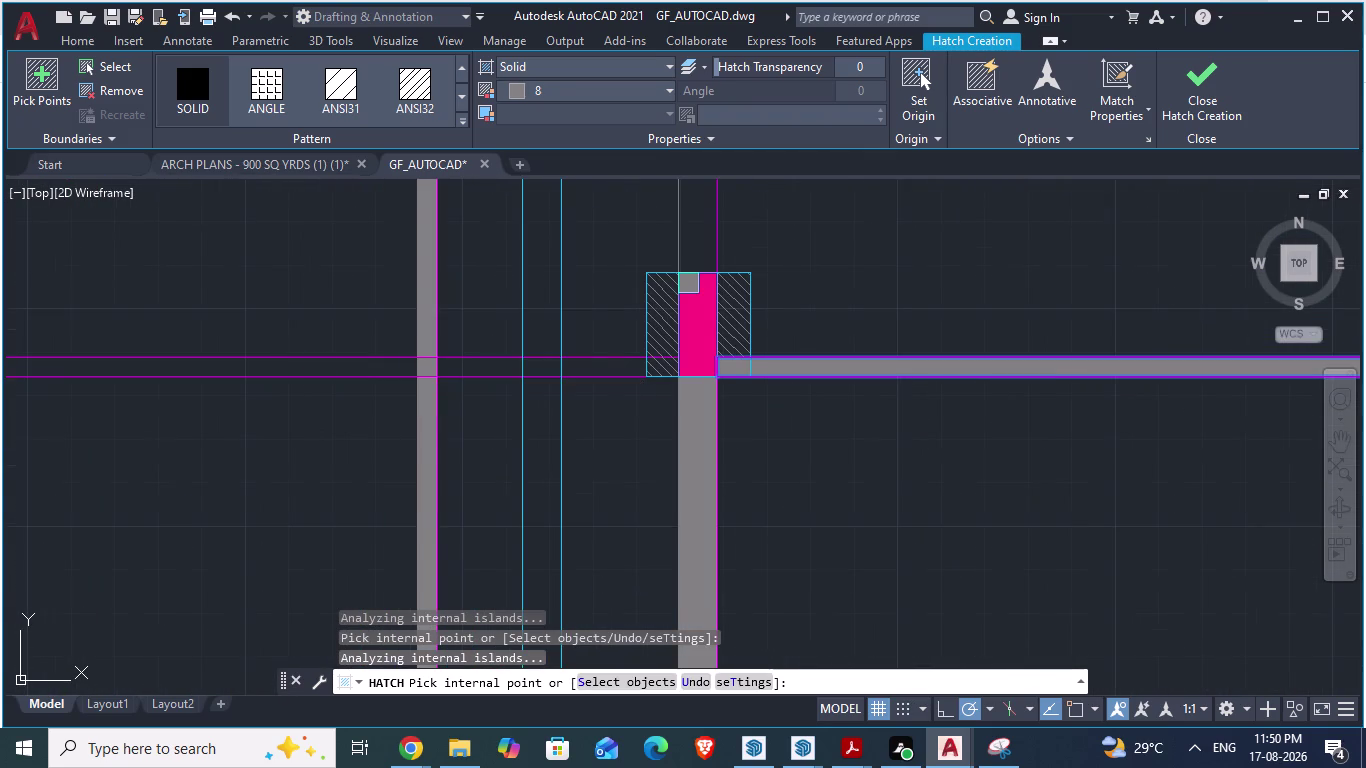
click(870, 419)
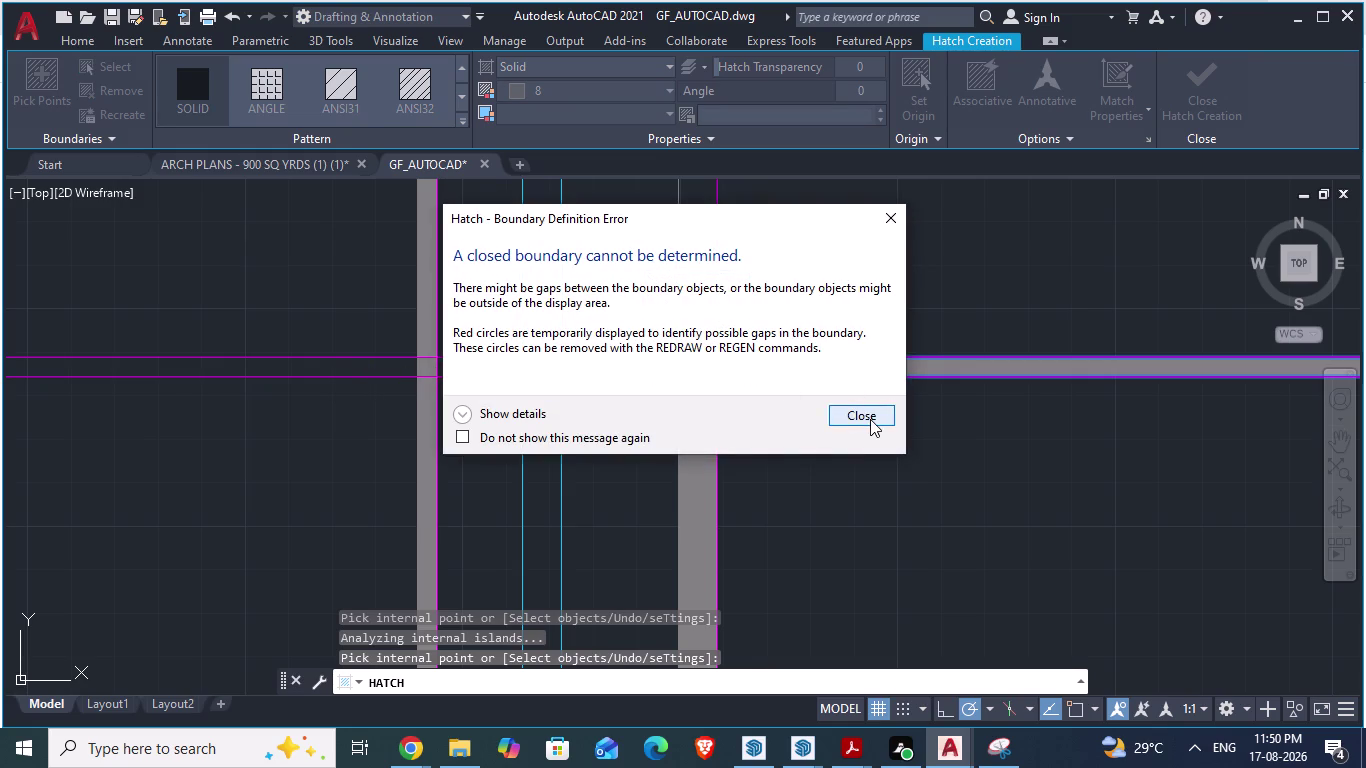
Dismiss the boundary error and fill the two wall strips between the columns.
scroll(up, 3)
click(496, 356)
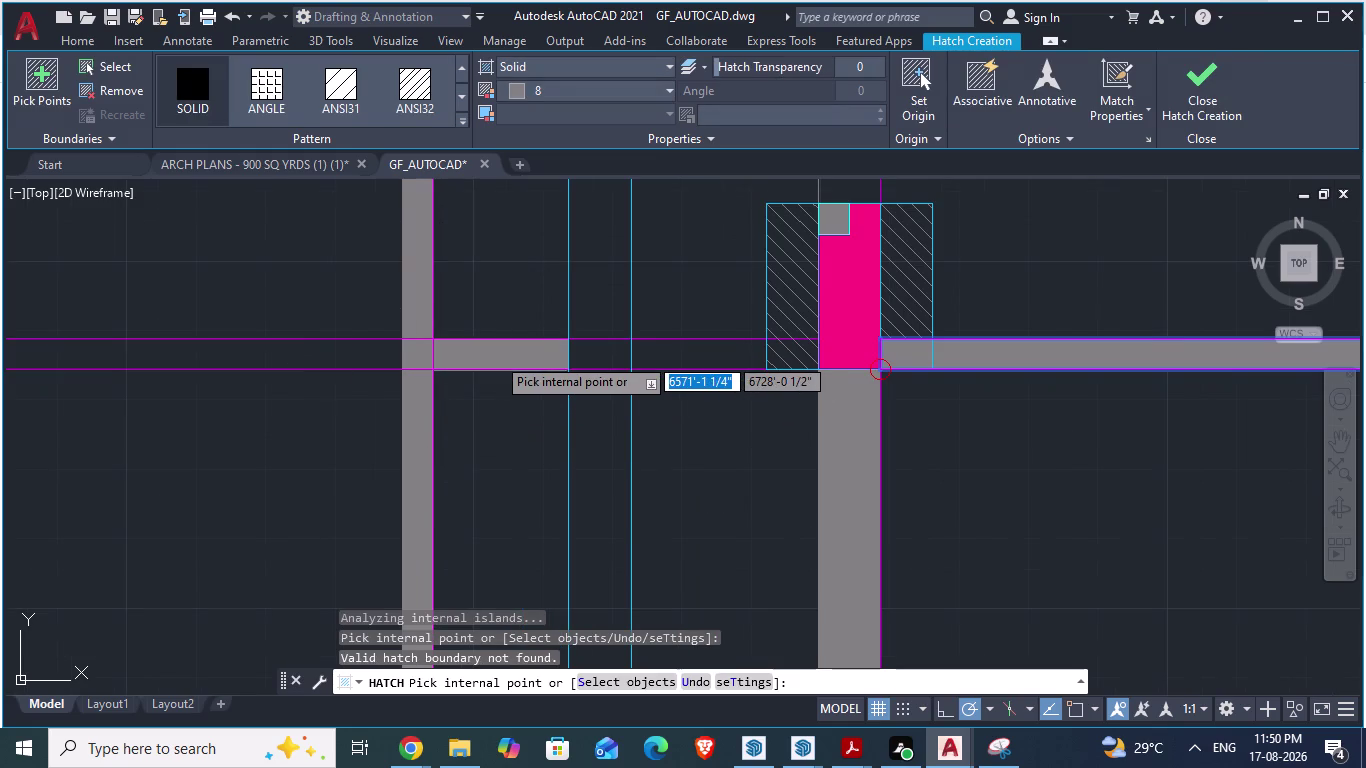
click(595, 362)
click(696, 362)
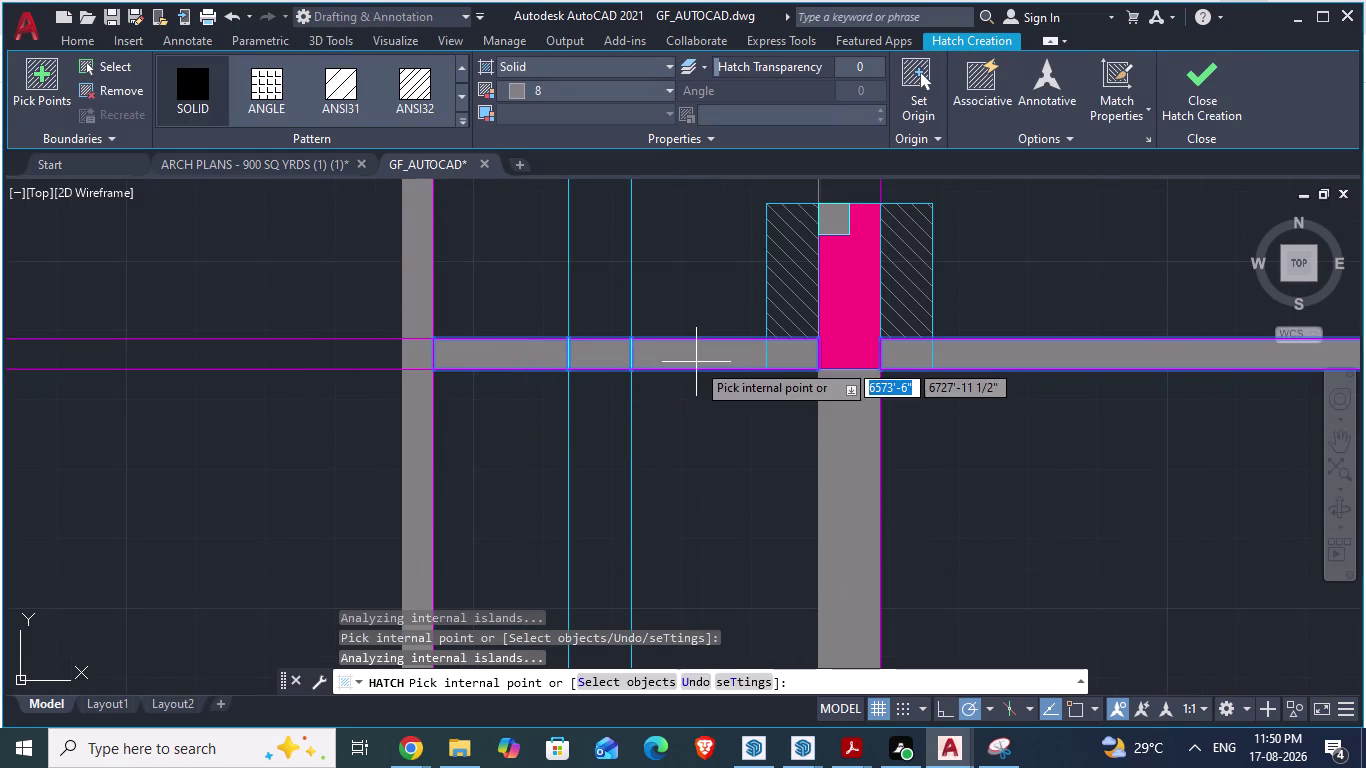
scroll(down, 3)
scroll(down, 3)
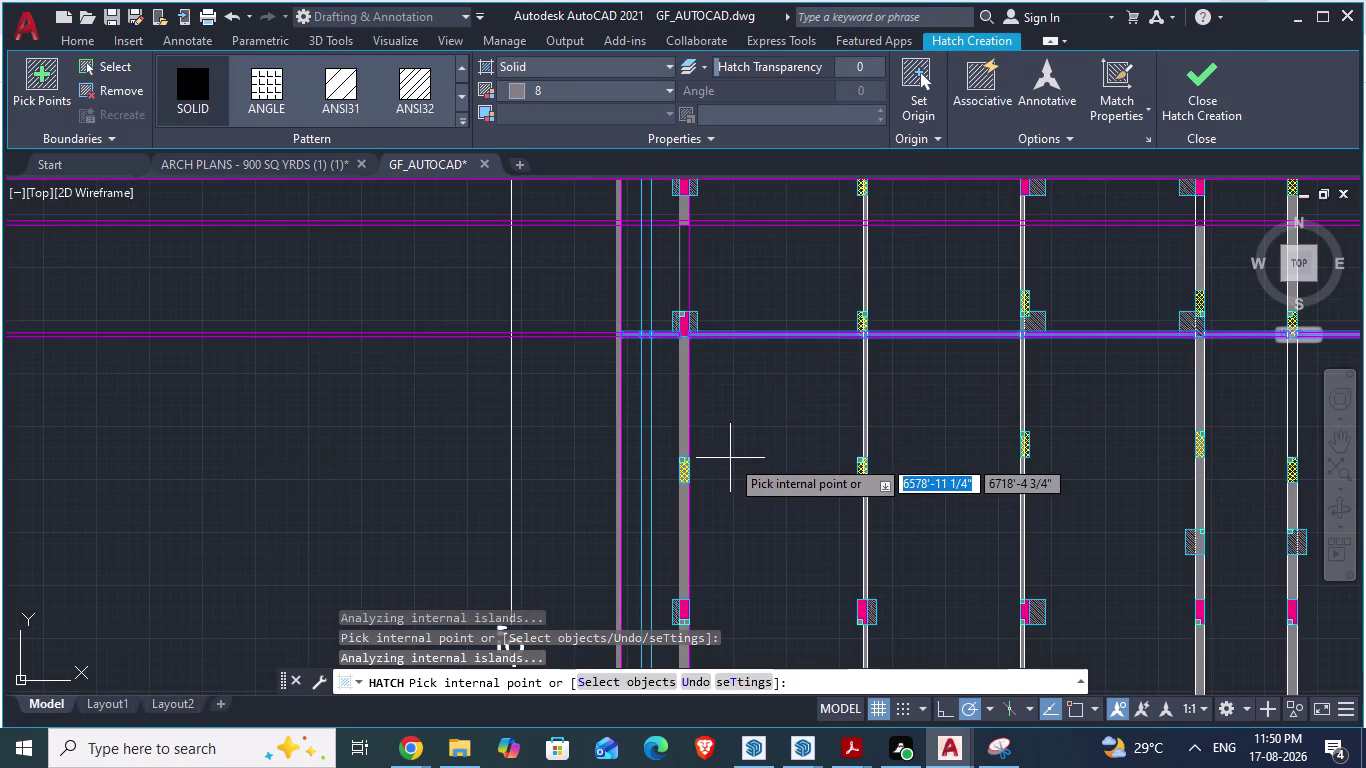
scroll(down, 3)
scroll(up, 3)
scroll(up, 3)
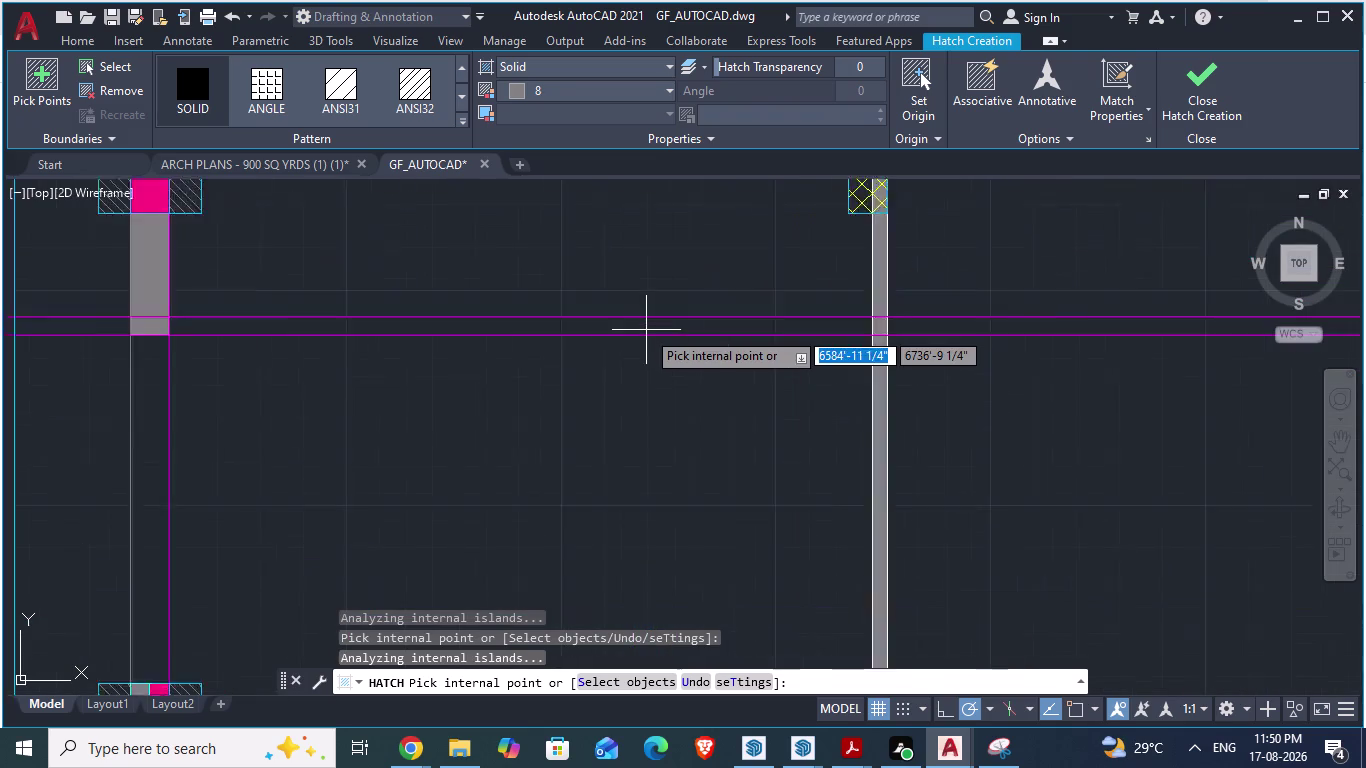
scroll(up, 3)
Add five more wall strips, including the upper wall, to the solid hatch.
click(646, 325)
scroll(down, 3)
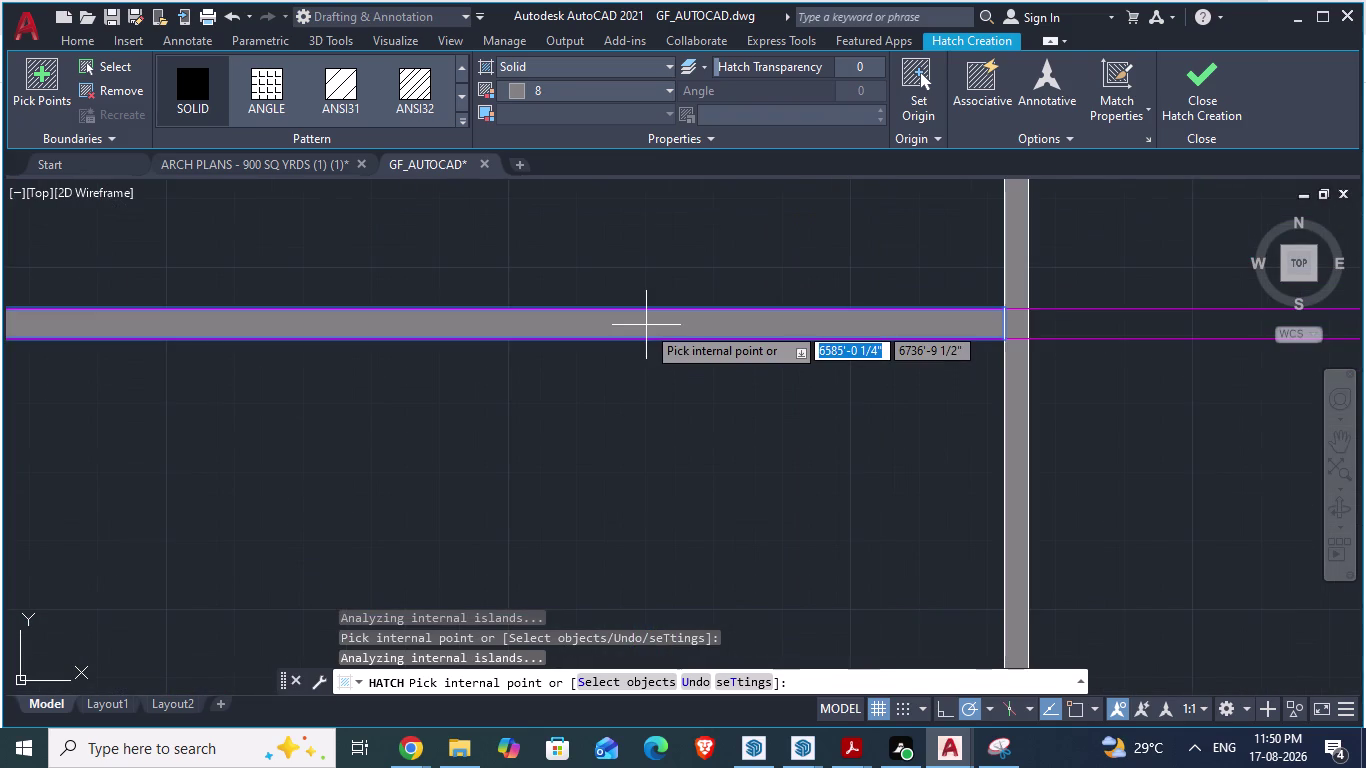
scroll(down, 3)
scroll(down, 3)
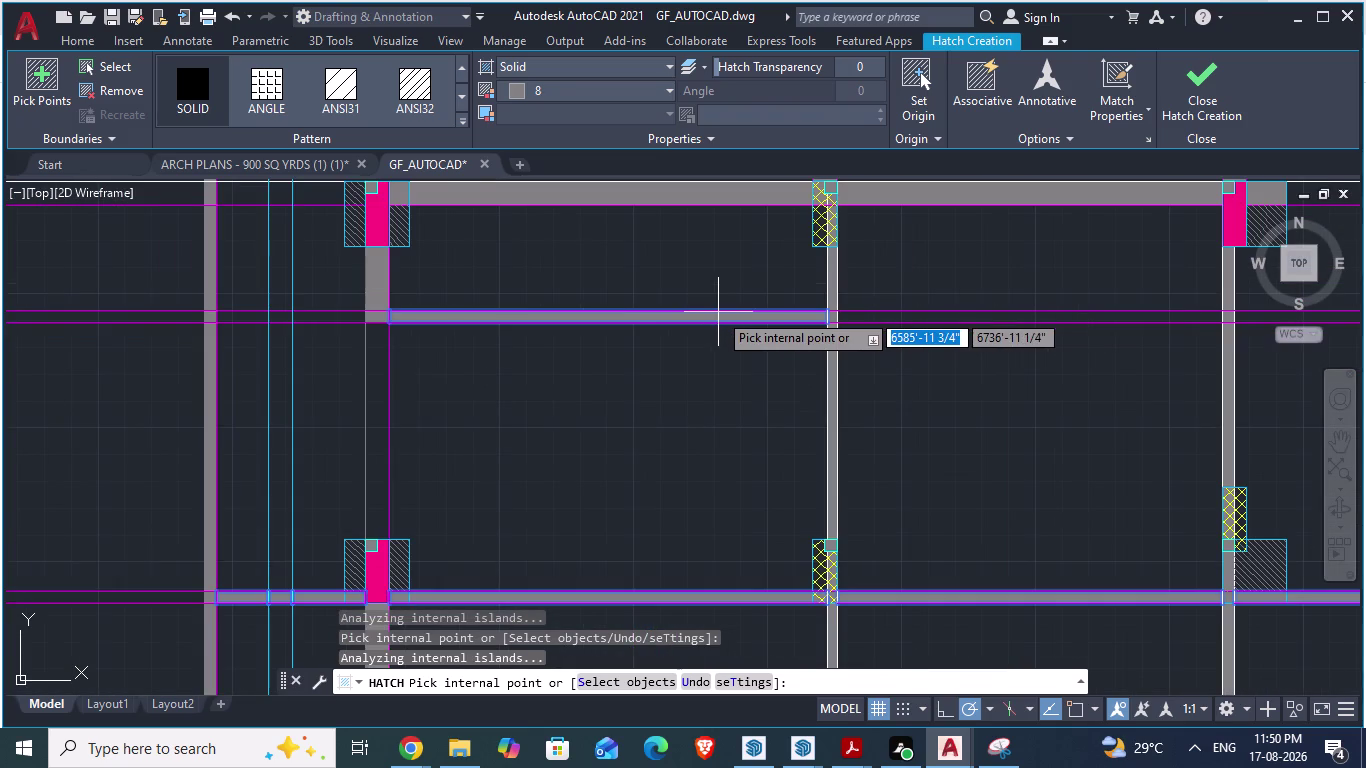
scroll(up, 3)
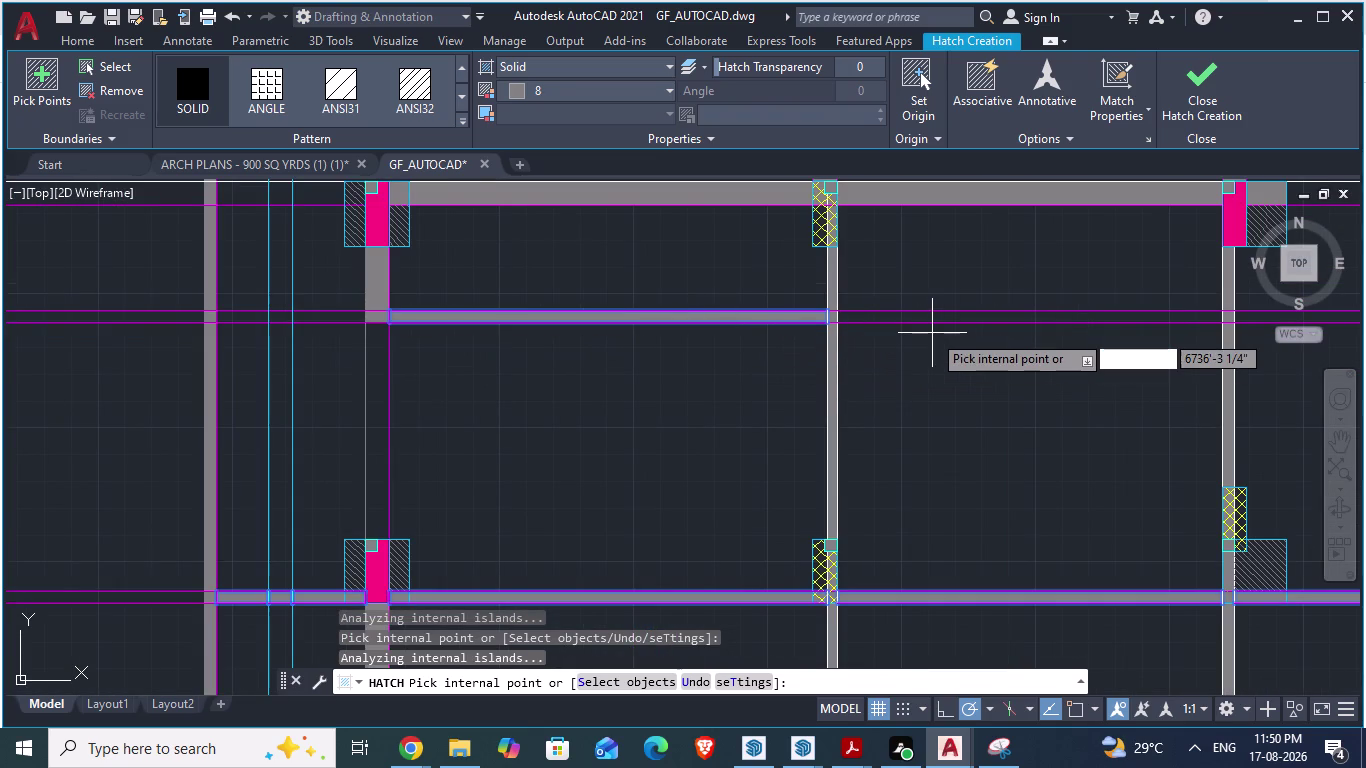
scroll(up, 3)
scroll(up, 3)
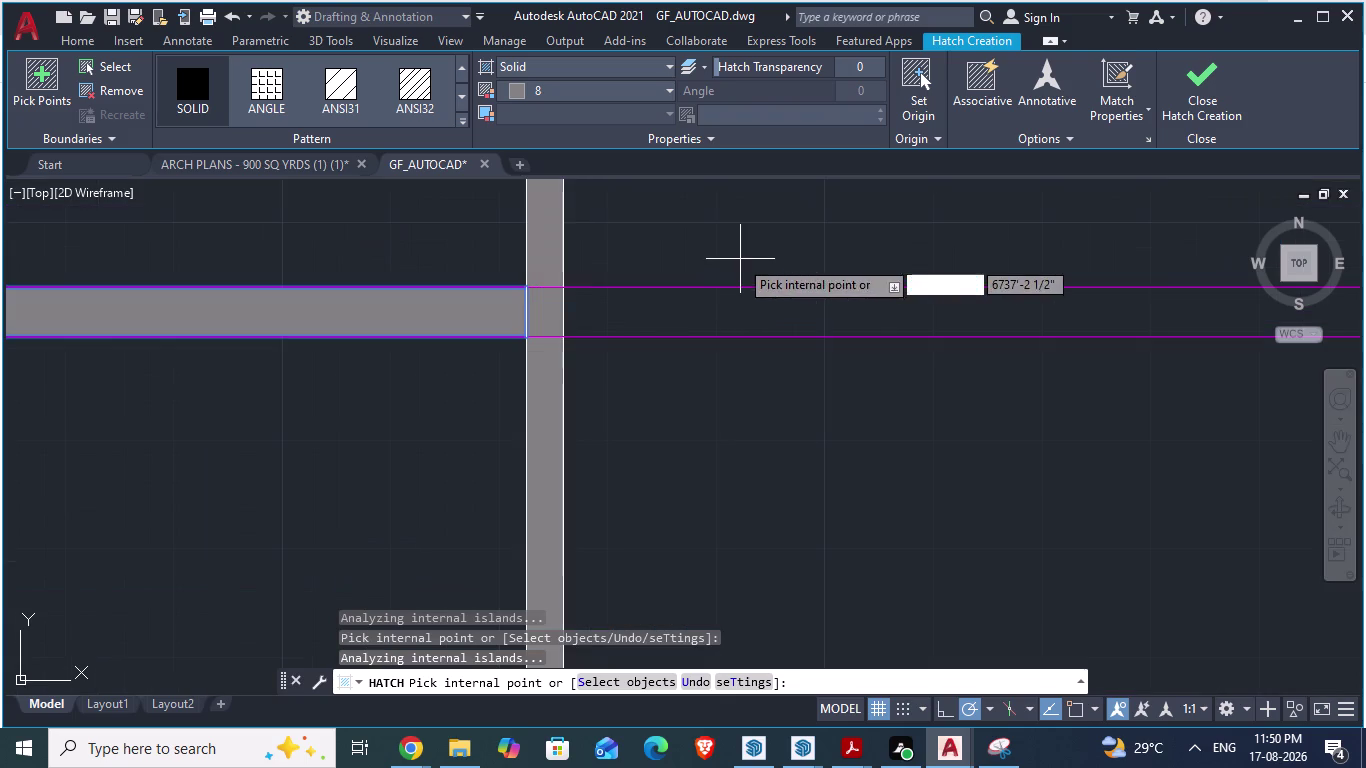
click(711, 320)
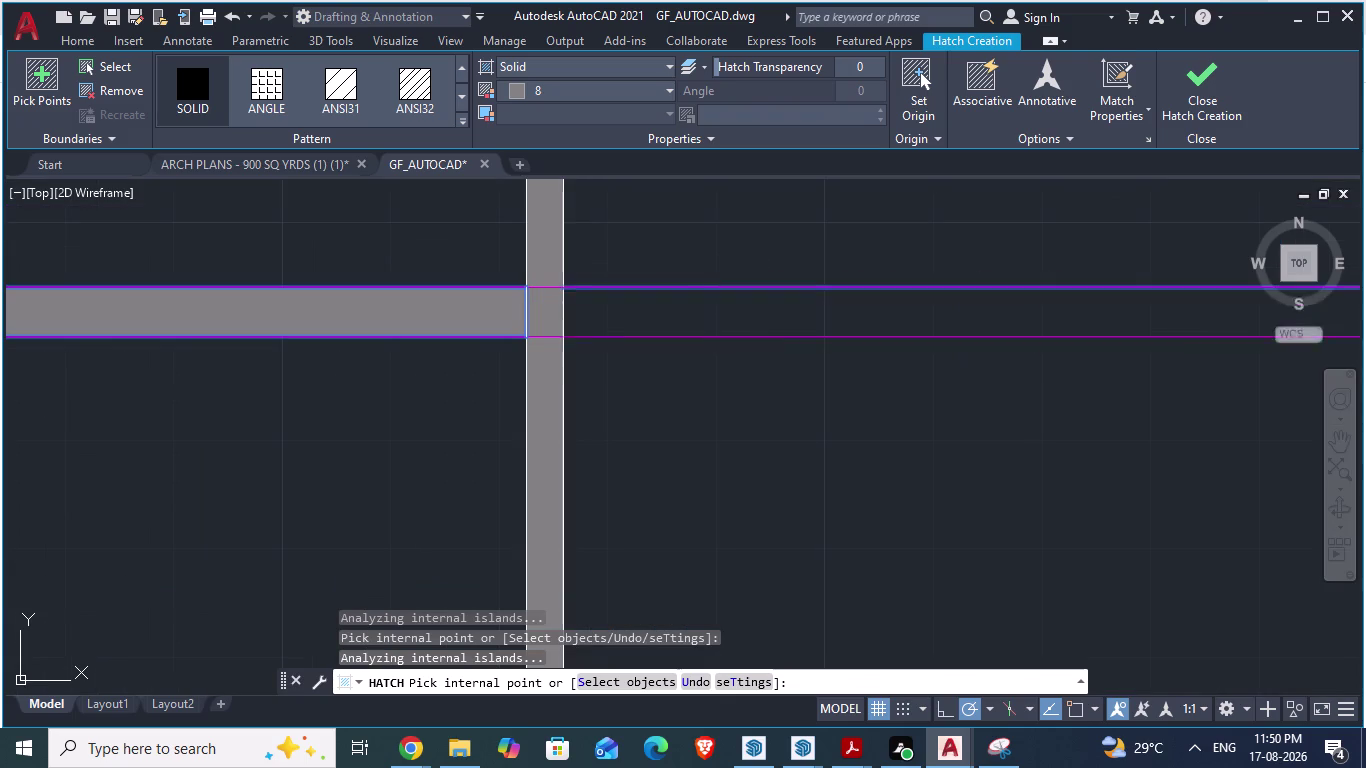
scroll(down, 3)
scroll(up, 3)
click(763, 290)
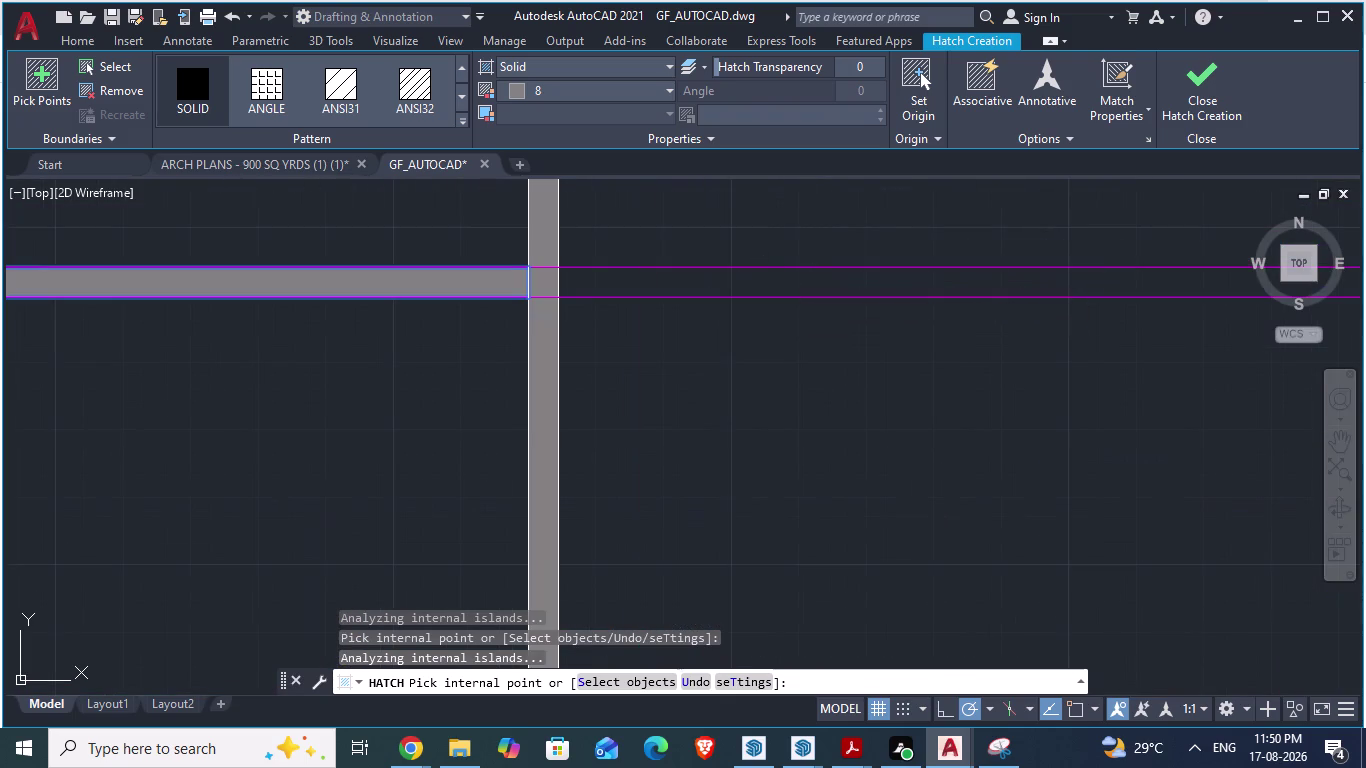
scroll(down, 3)
scroll(down, 3)
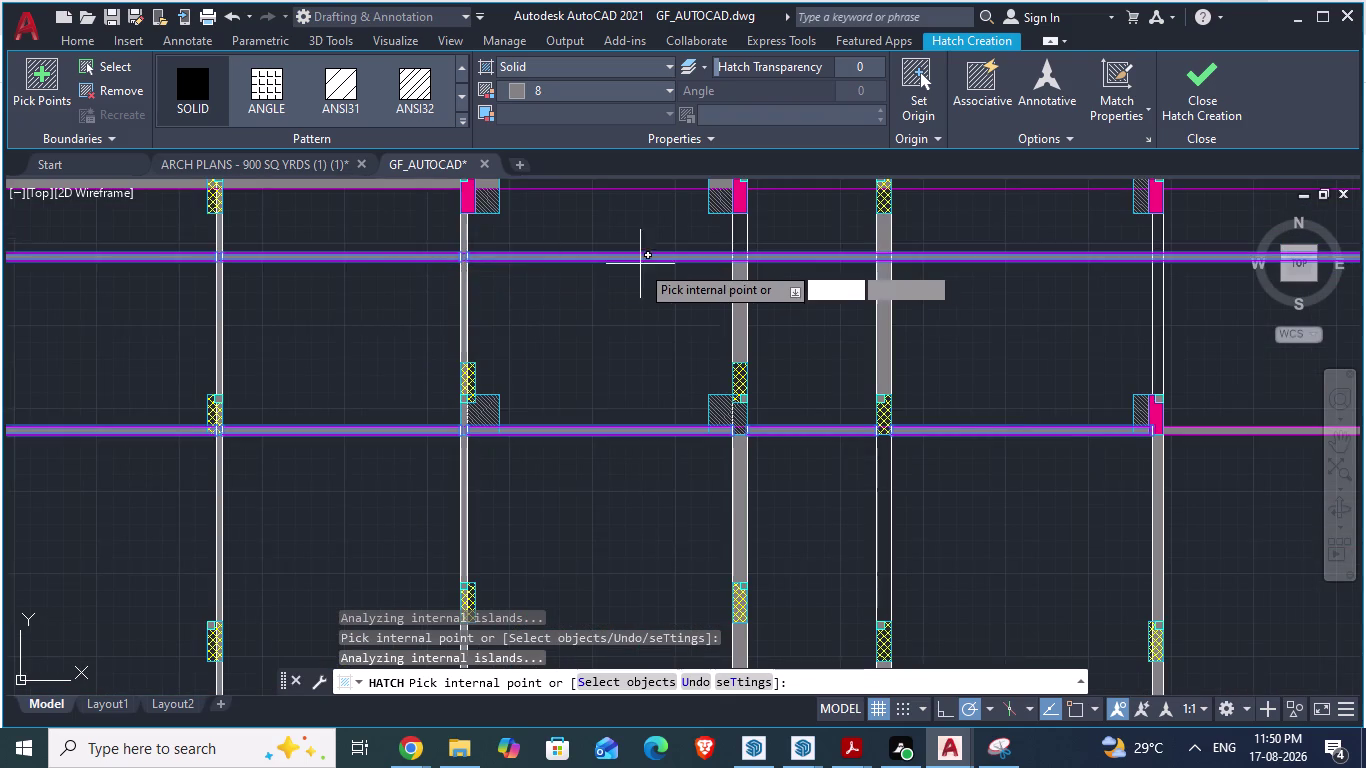
scroll(down, 3)
scroll(up, 3)
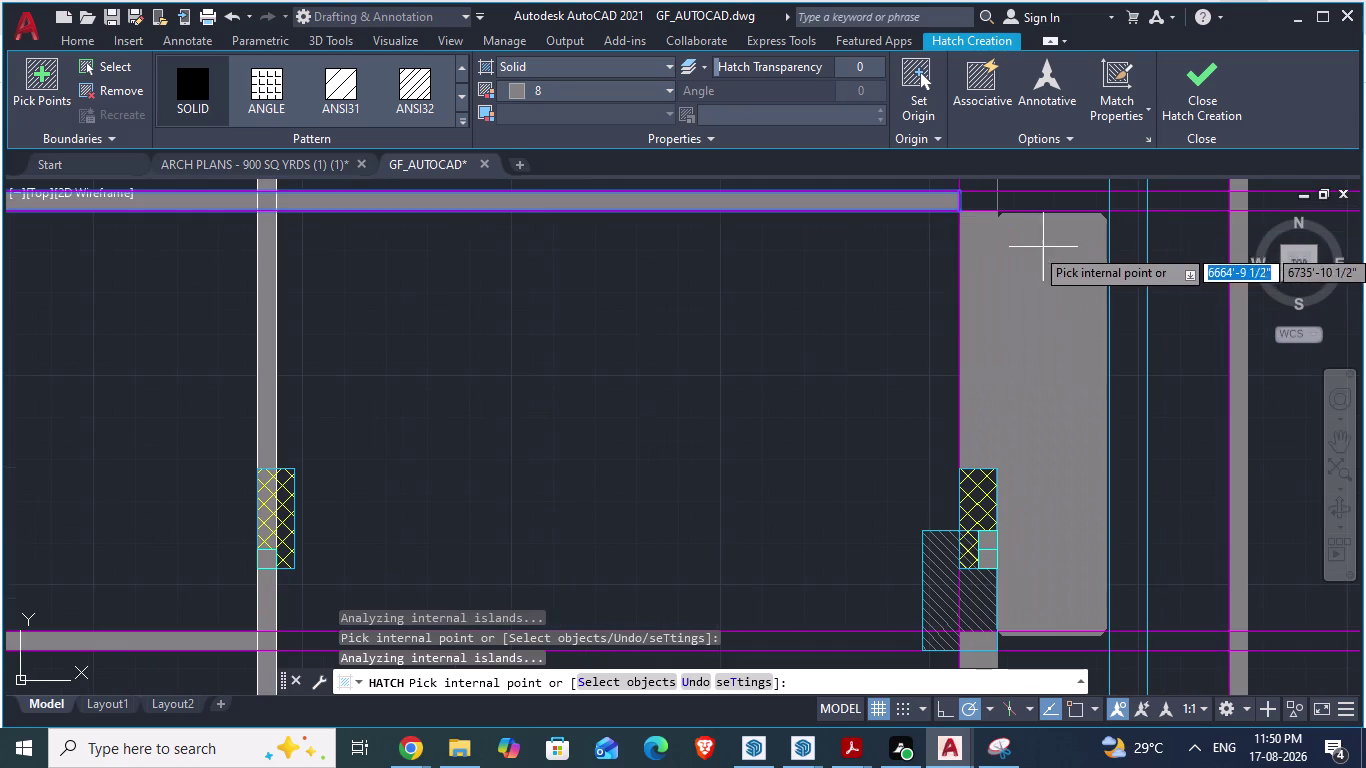
click(985, 204)
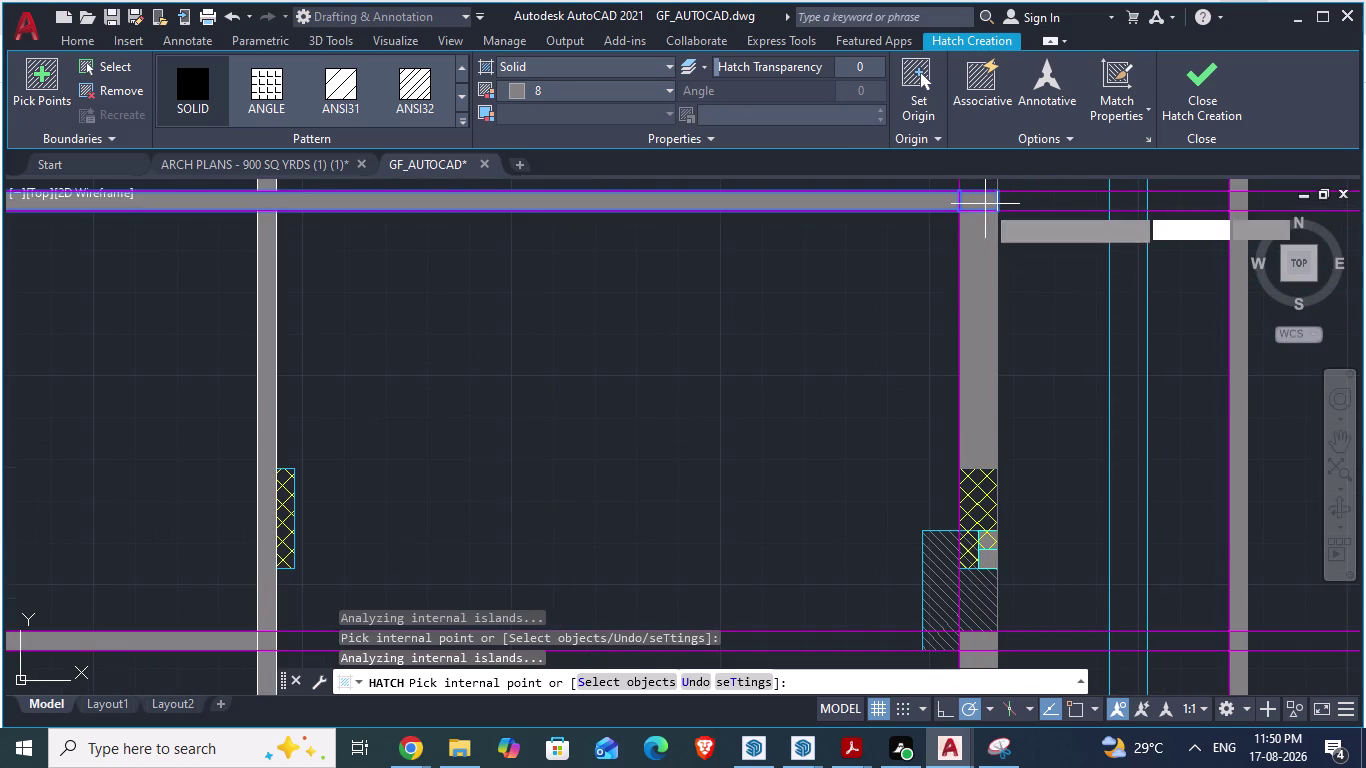
click(1023, 209)
scroll(down, 3)
scroll(down, 3)
scroll(up, 3)
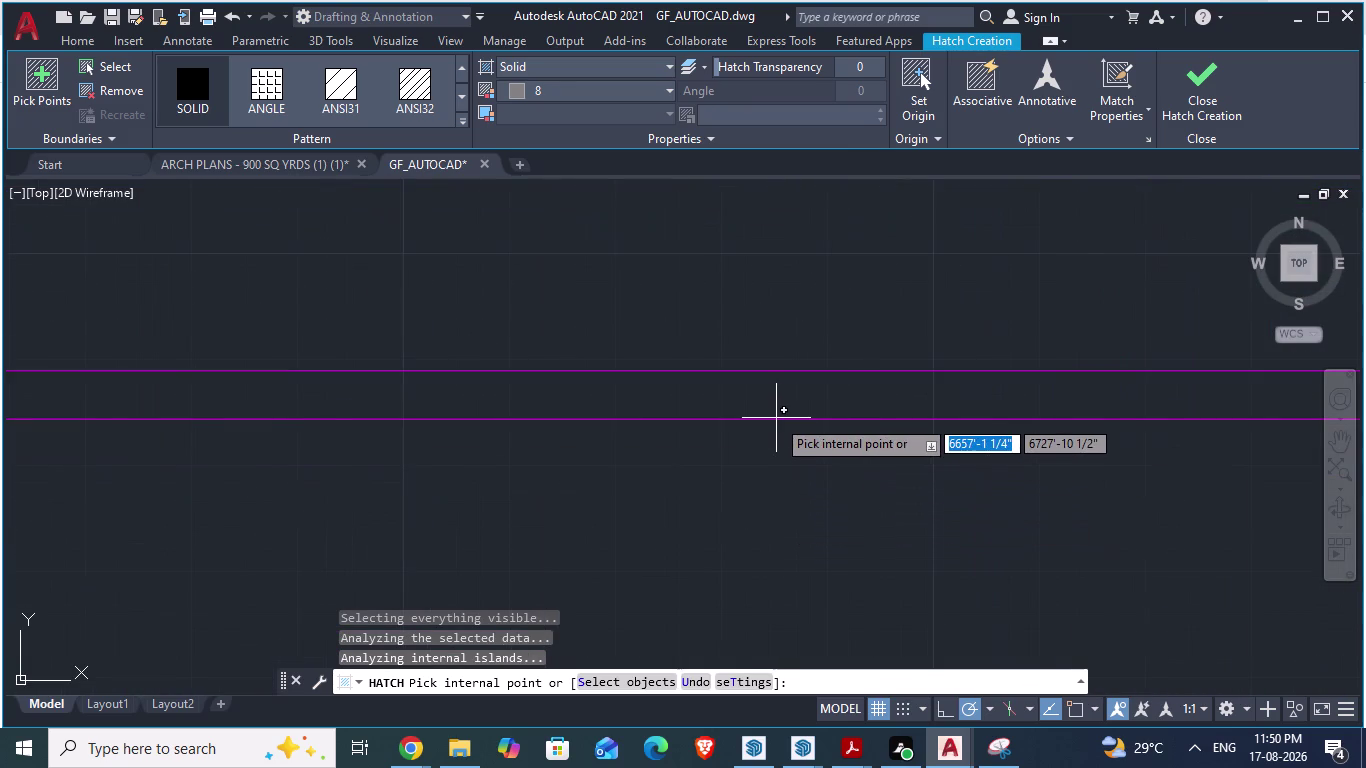
Hatch two column areas and save the ground-floor drawing.
click(776, 410)
scroll(down, 3)
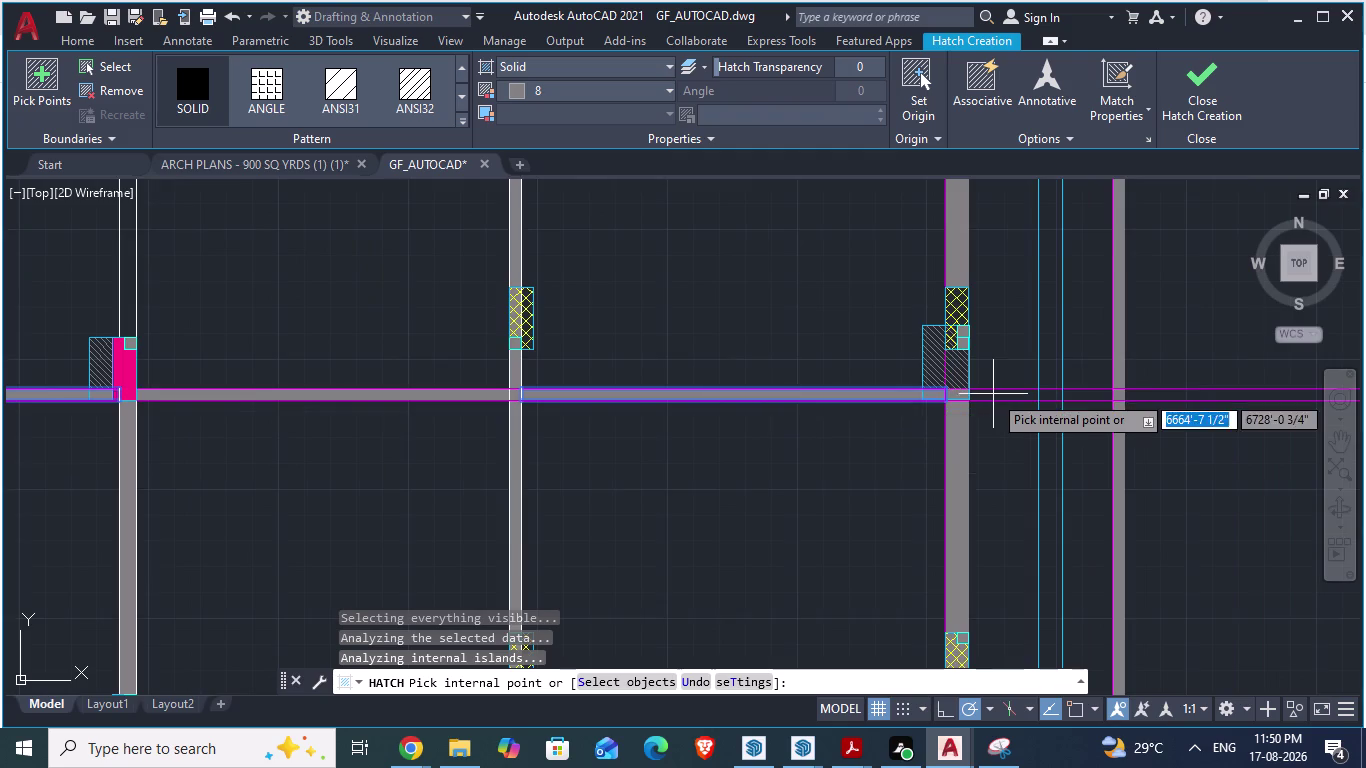
scroll(up, 3)
click(991, 398)
scroll(down, 3)
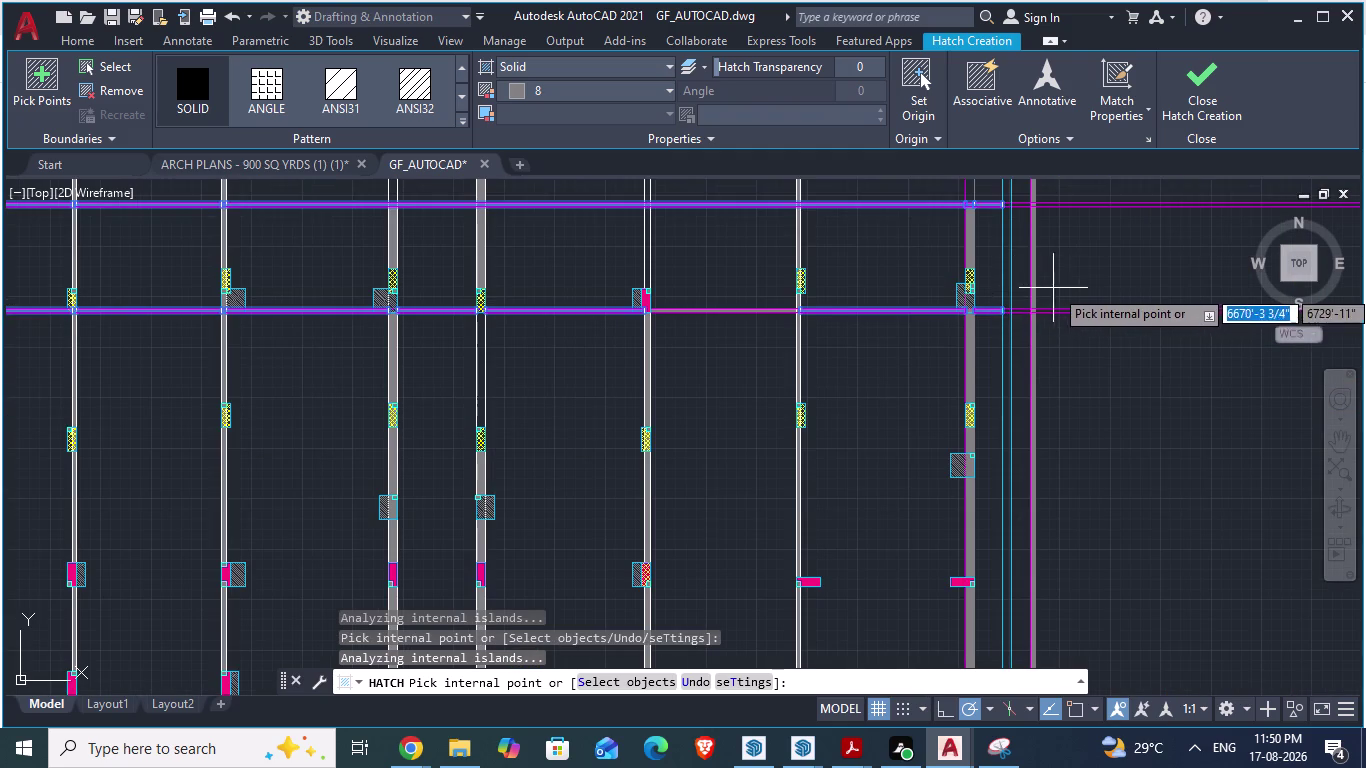
scroll(down, 3)
scroll(up, 3)
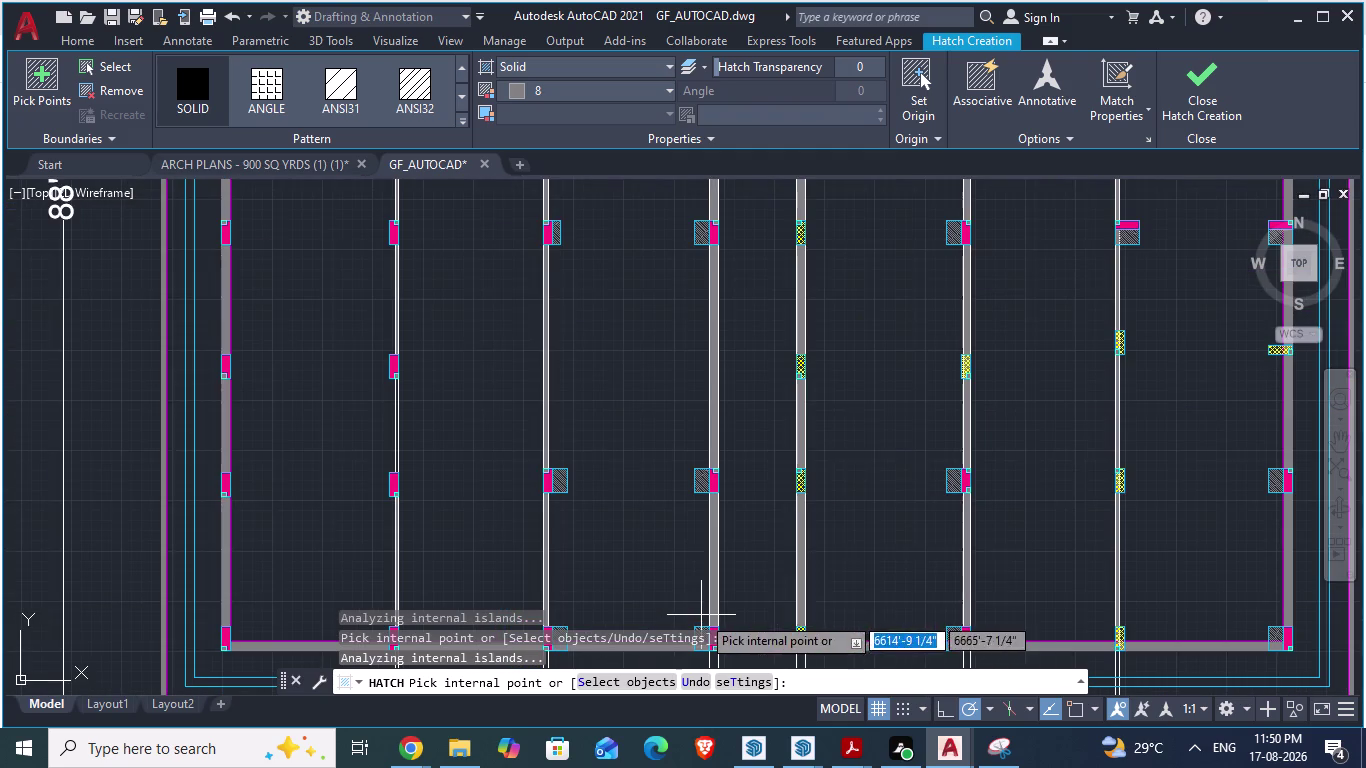
key(ctrl+s)
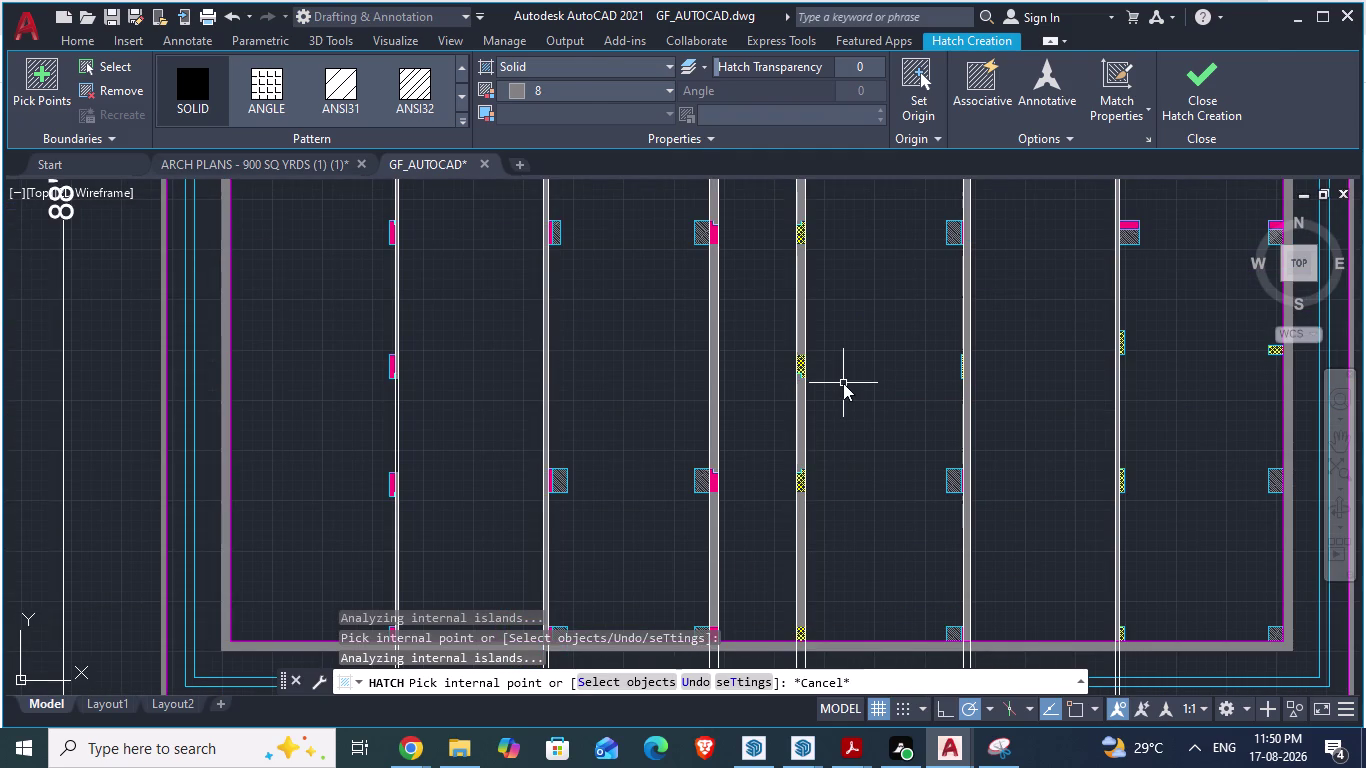
key(space)
Cancel a stray selection window, hatch the remaining column box, and save again.
scroll(down, 3)
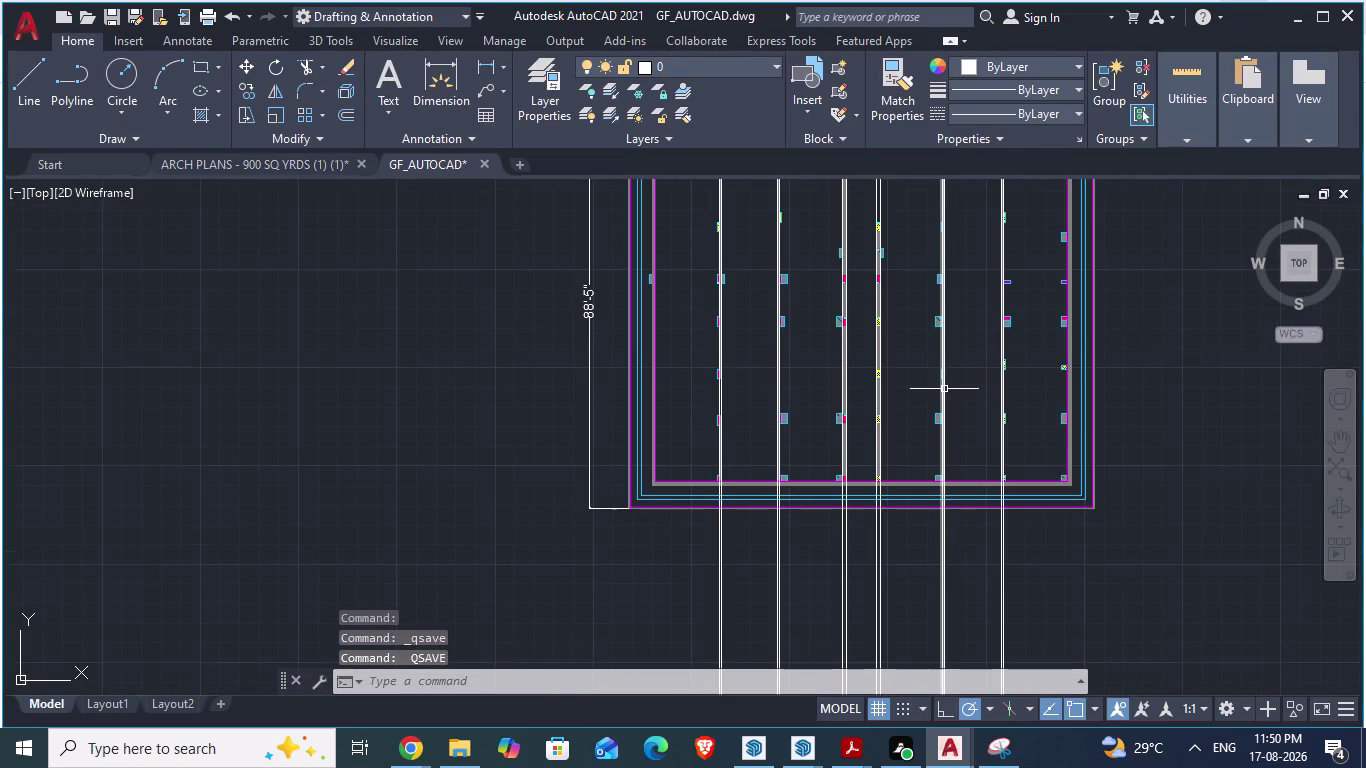
scroll(down, 3)
scroll(up, 3)
scroll(up, 3)
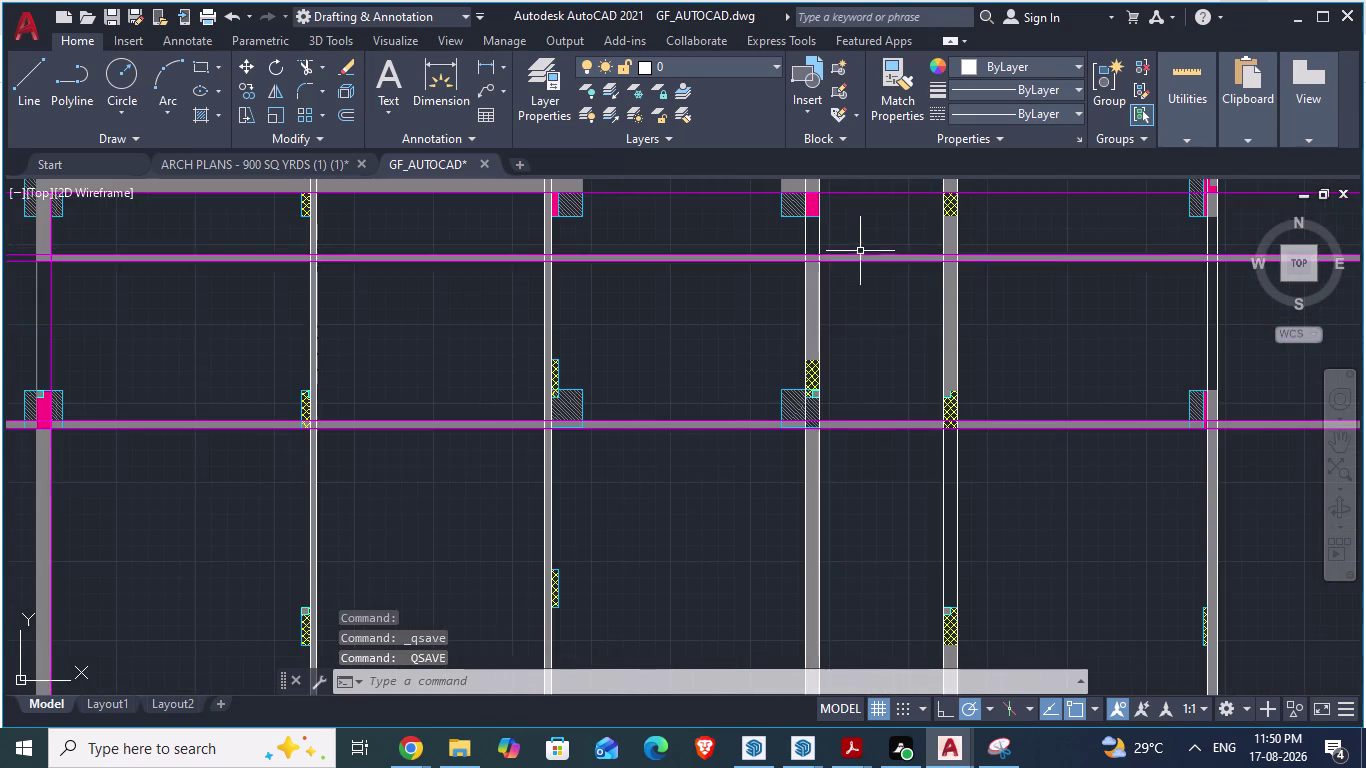
scroll(down, 3)
scroll(up, 3)
scroll(up, 3)
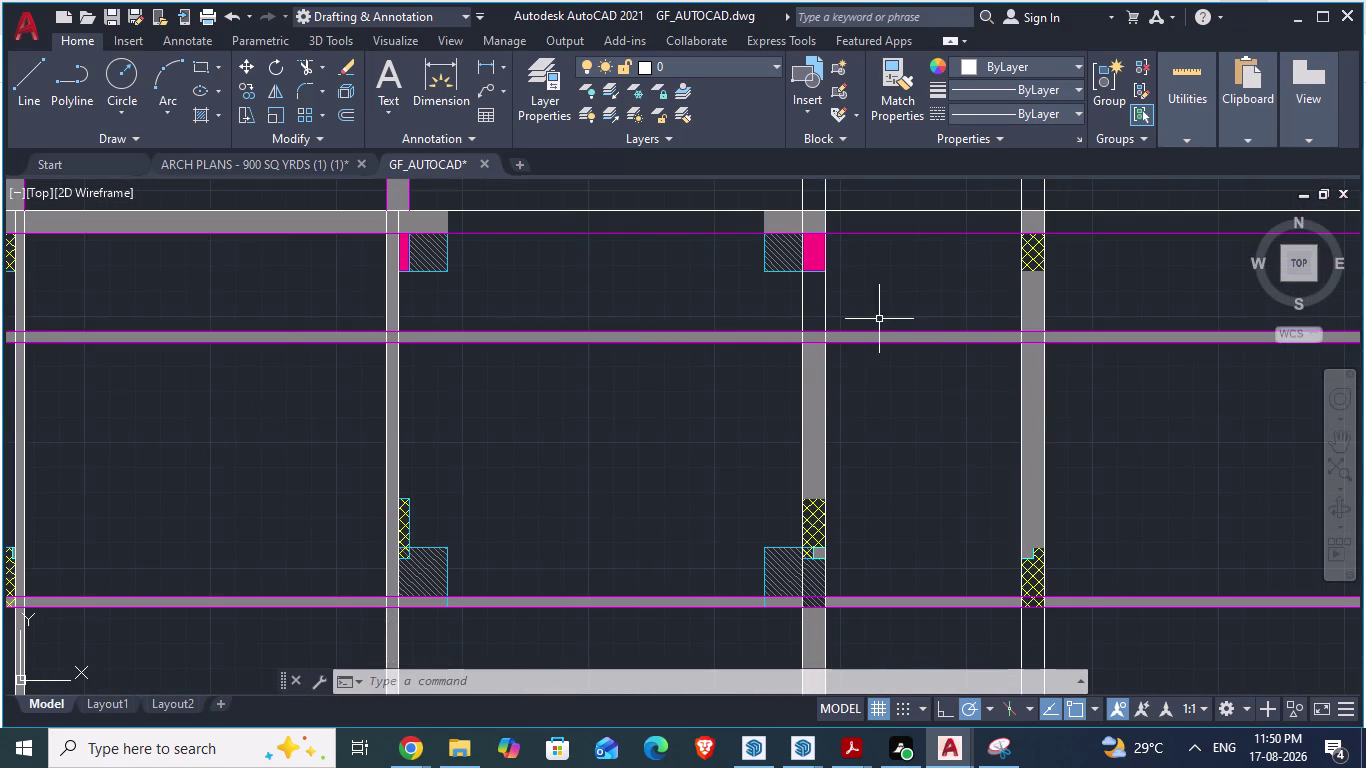
click(810, 310)
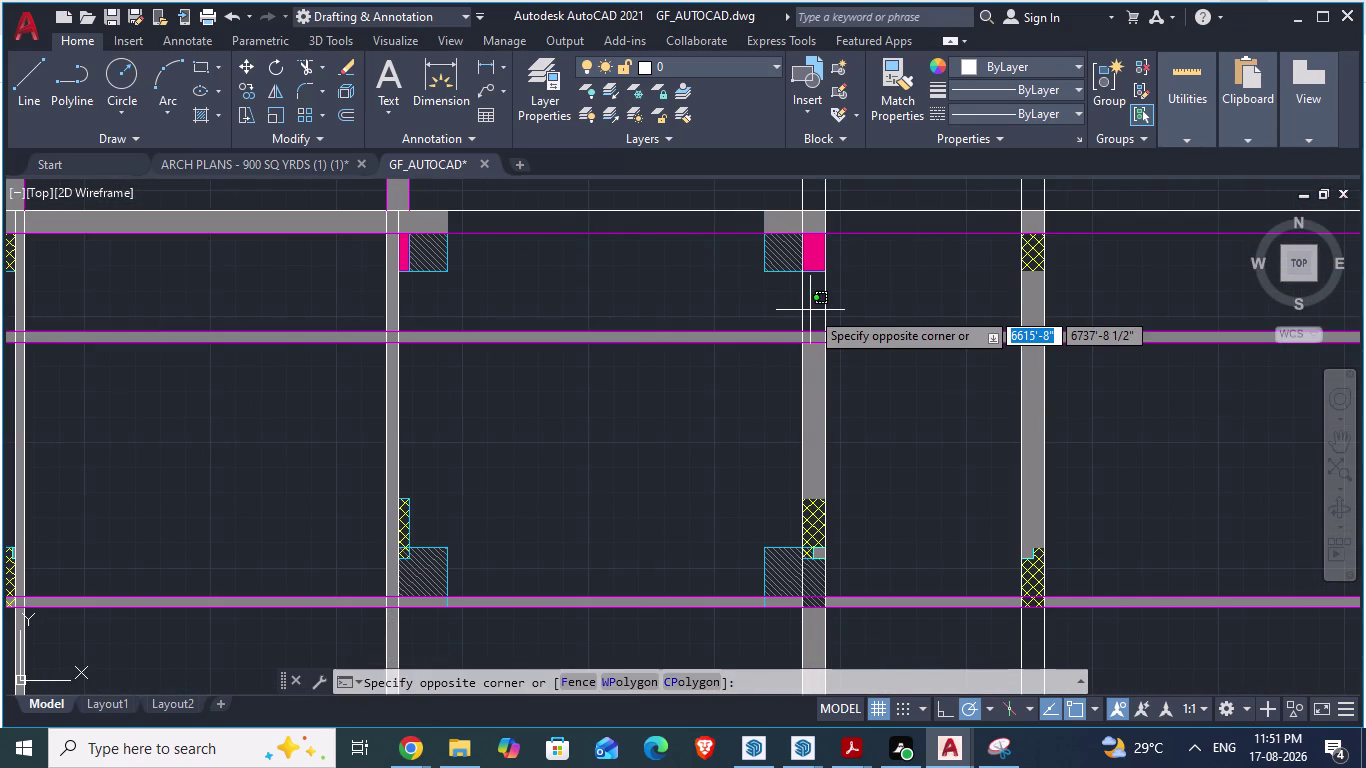
key(Escape)
key(h)
key(Return)
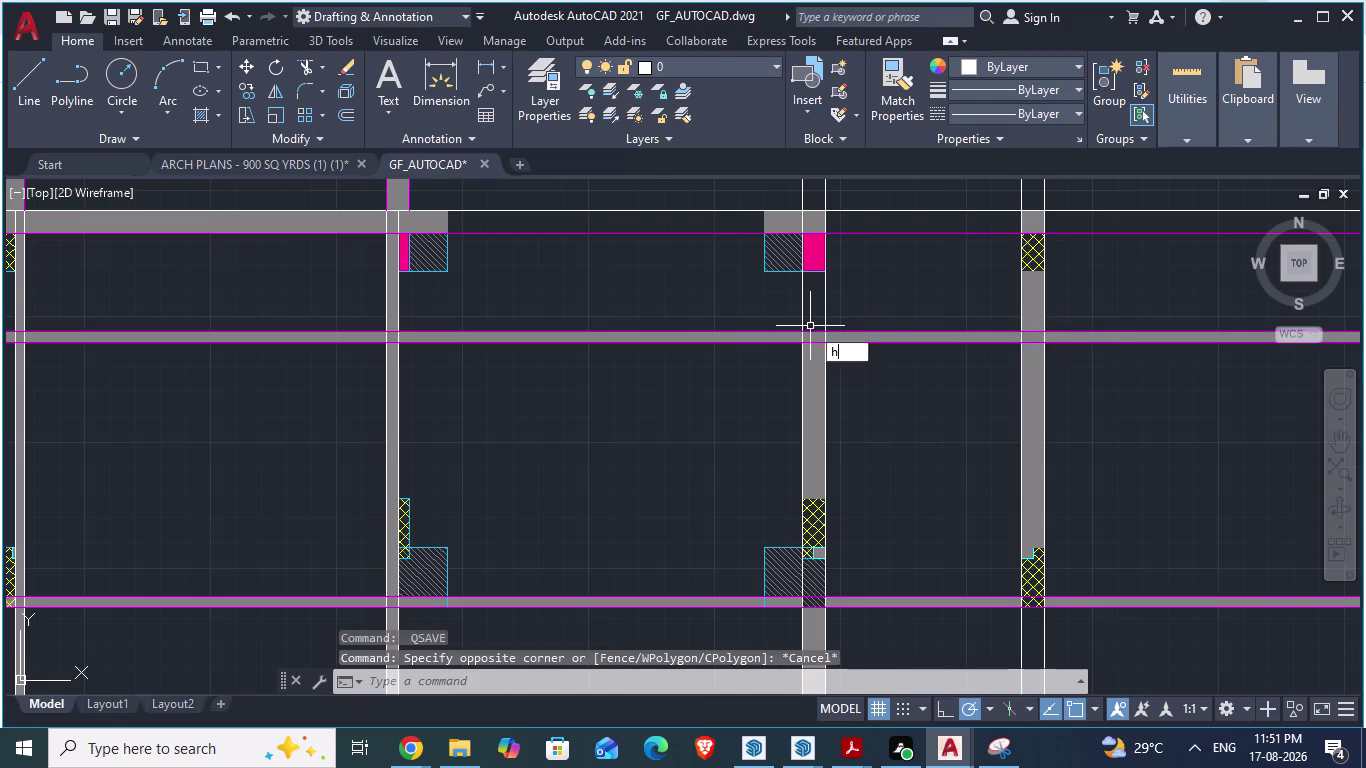
click(819, 301)
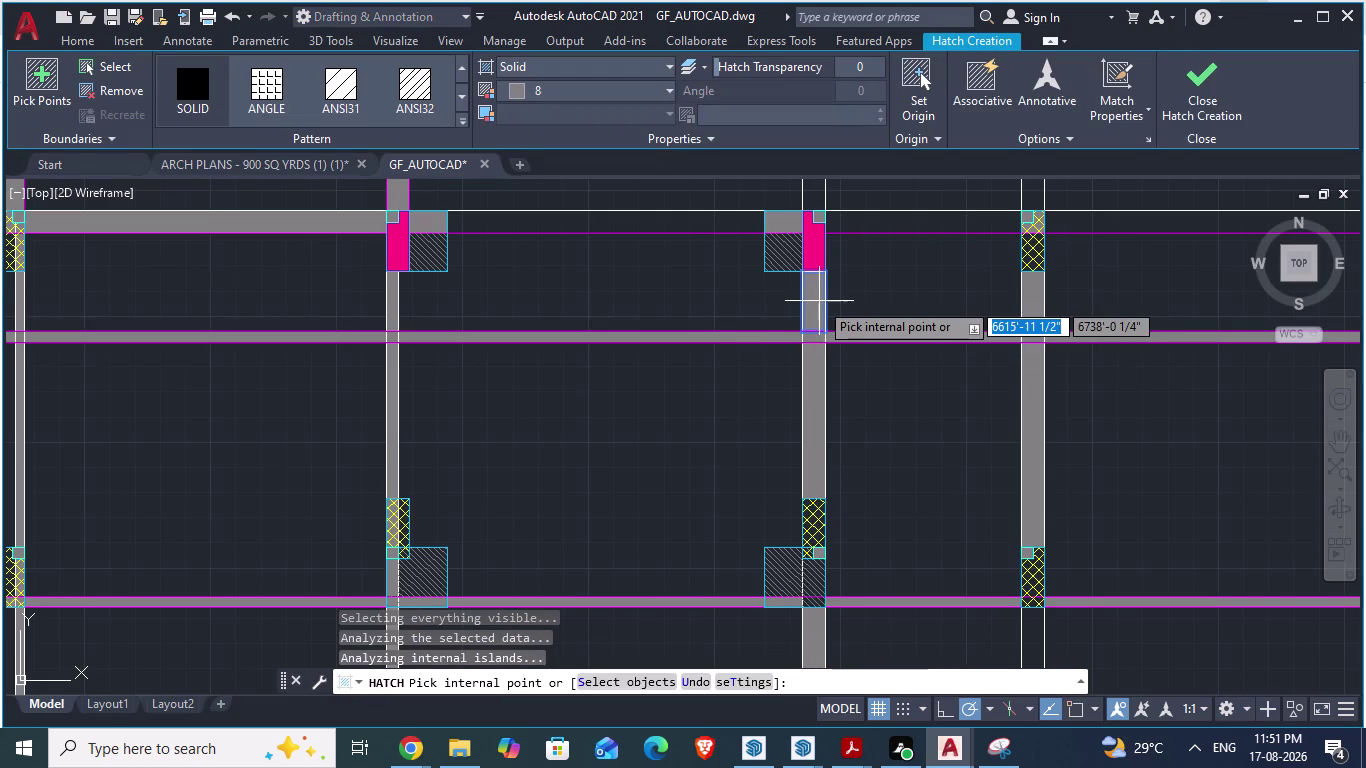
key(ctrl+s)
key(space)
Switch to the ARCH PLANS reference drawing tab.
scroll(down, 3)
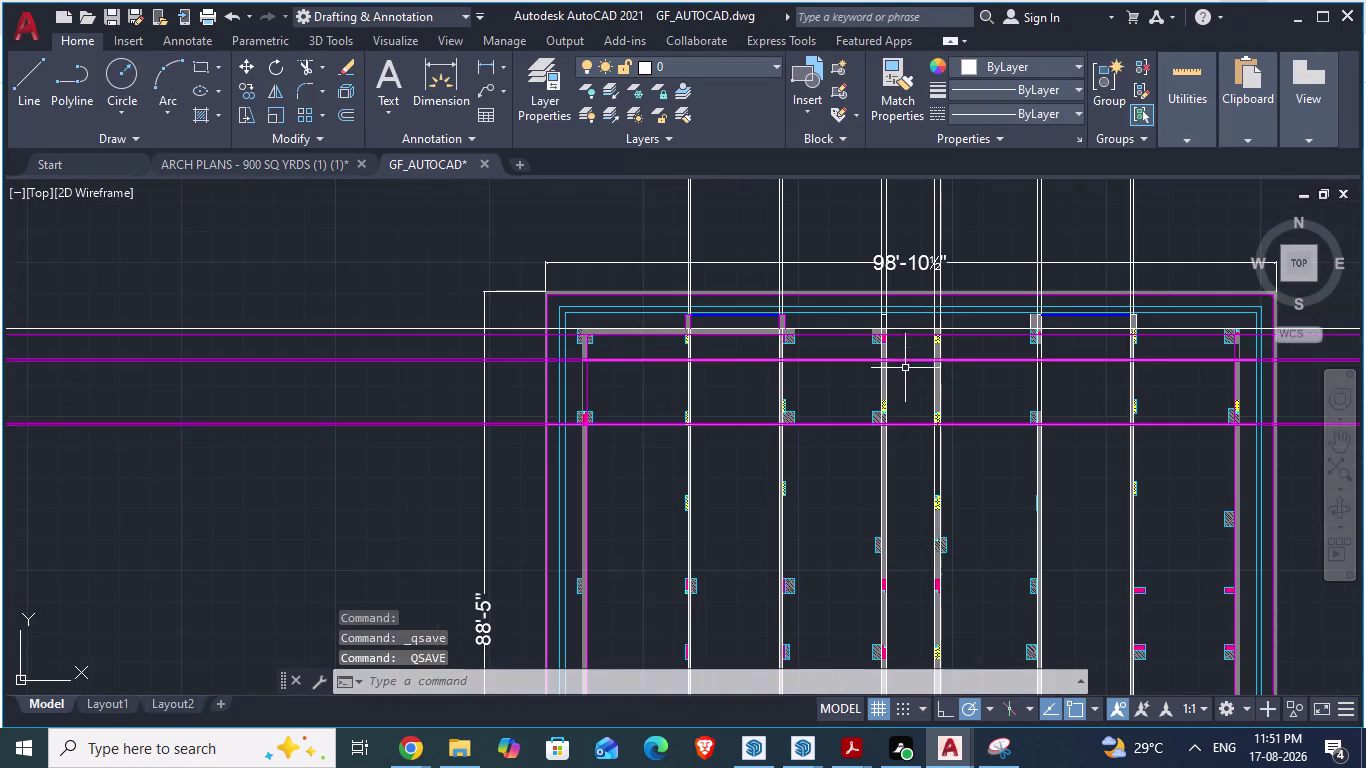
scroll(up, 3)
scroll(down, 3)
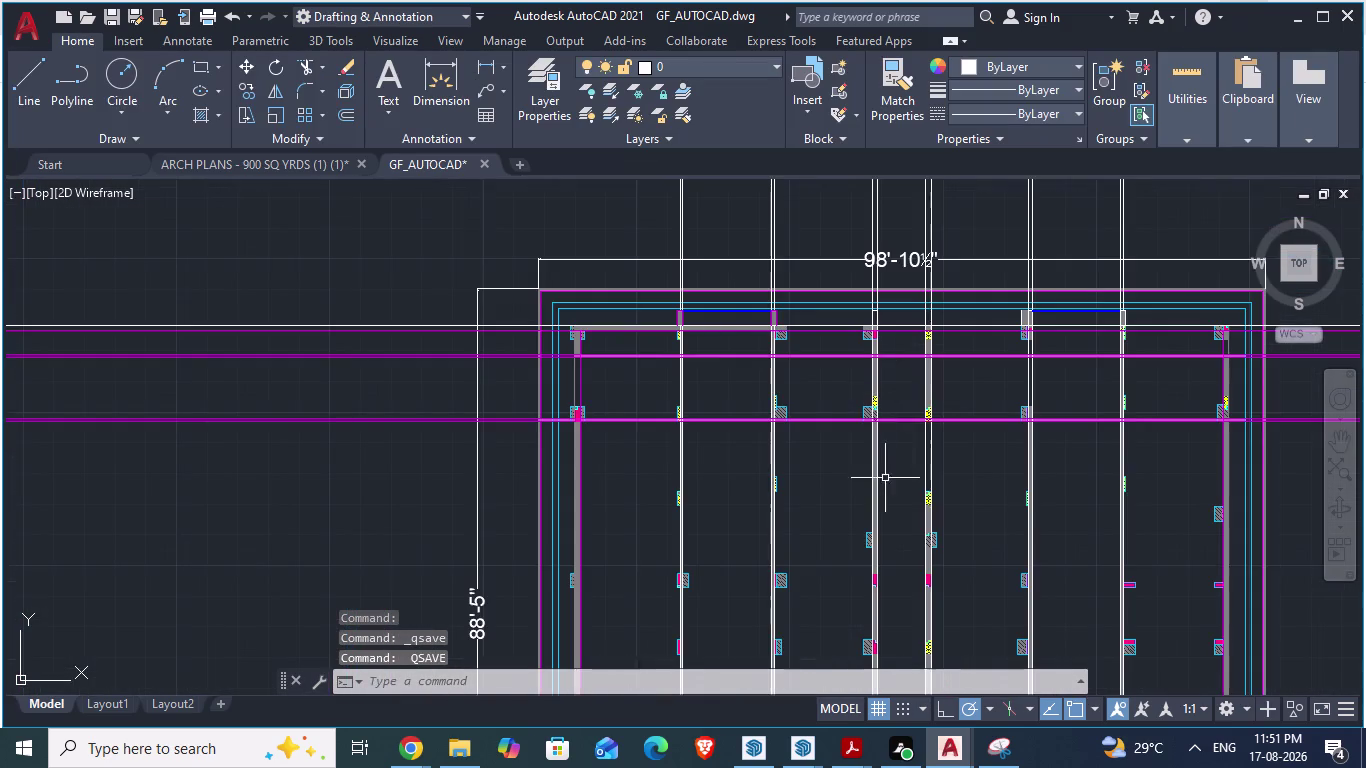
scroll(up, 3)
click(297, 161)
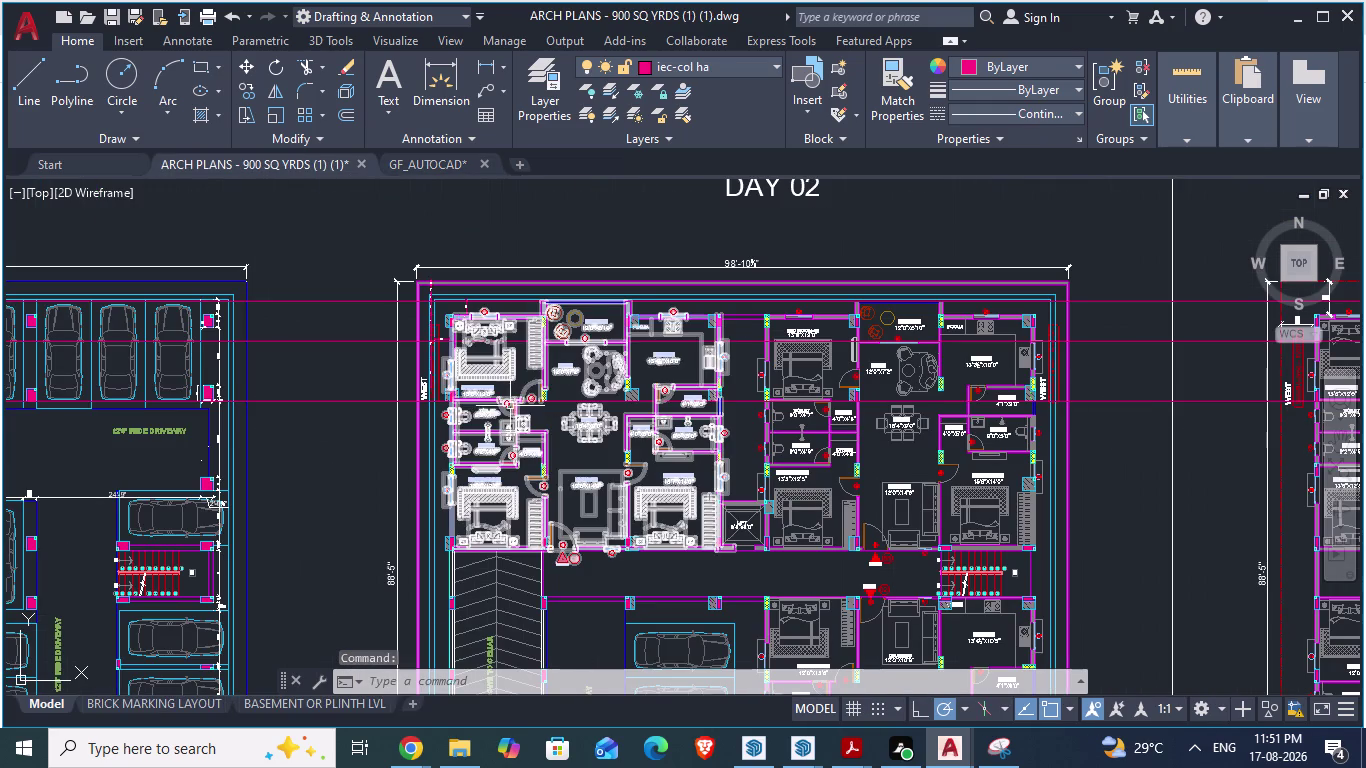
Delete a stray horizontal line on the reference plan and survey the layout.
click(347, 402)
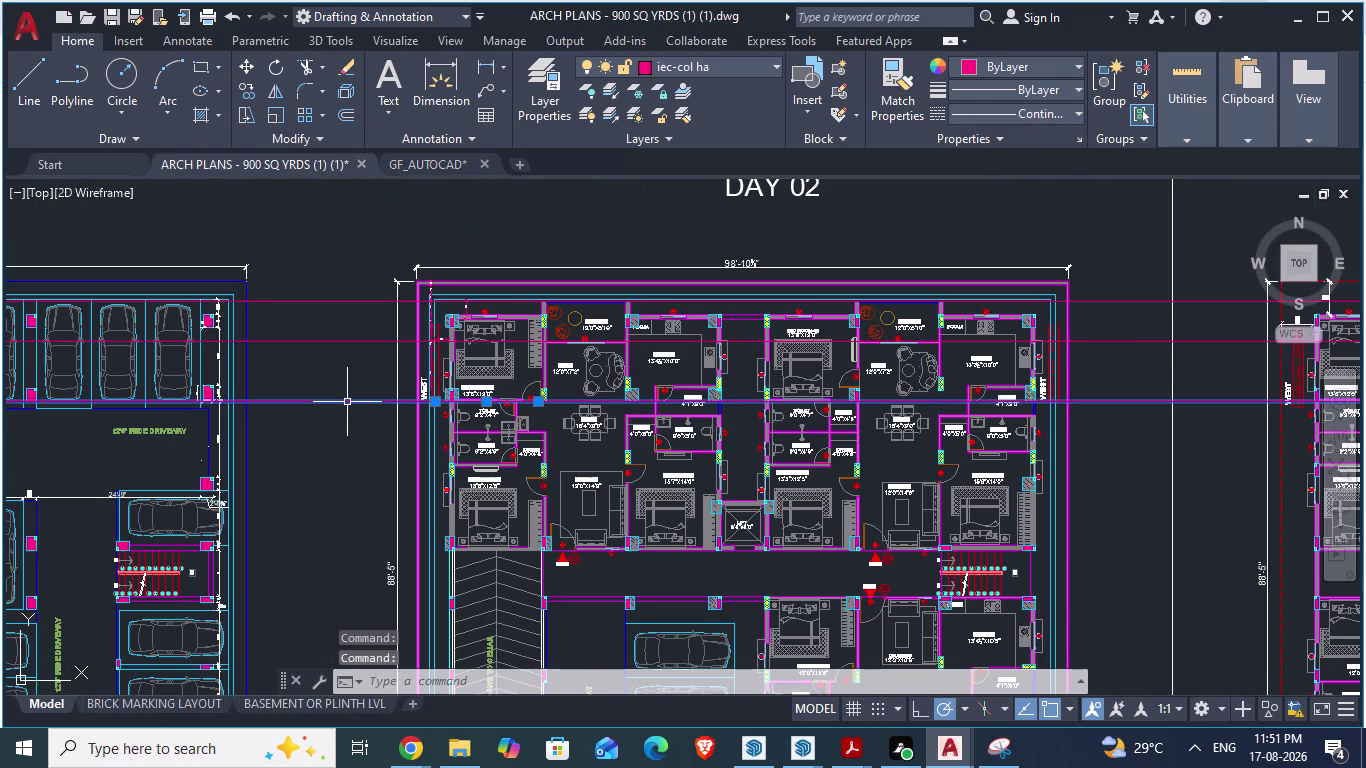
key(Delete)
scroll(up, 3)
scroll(down, 3)
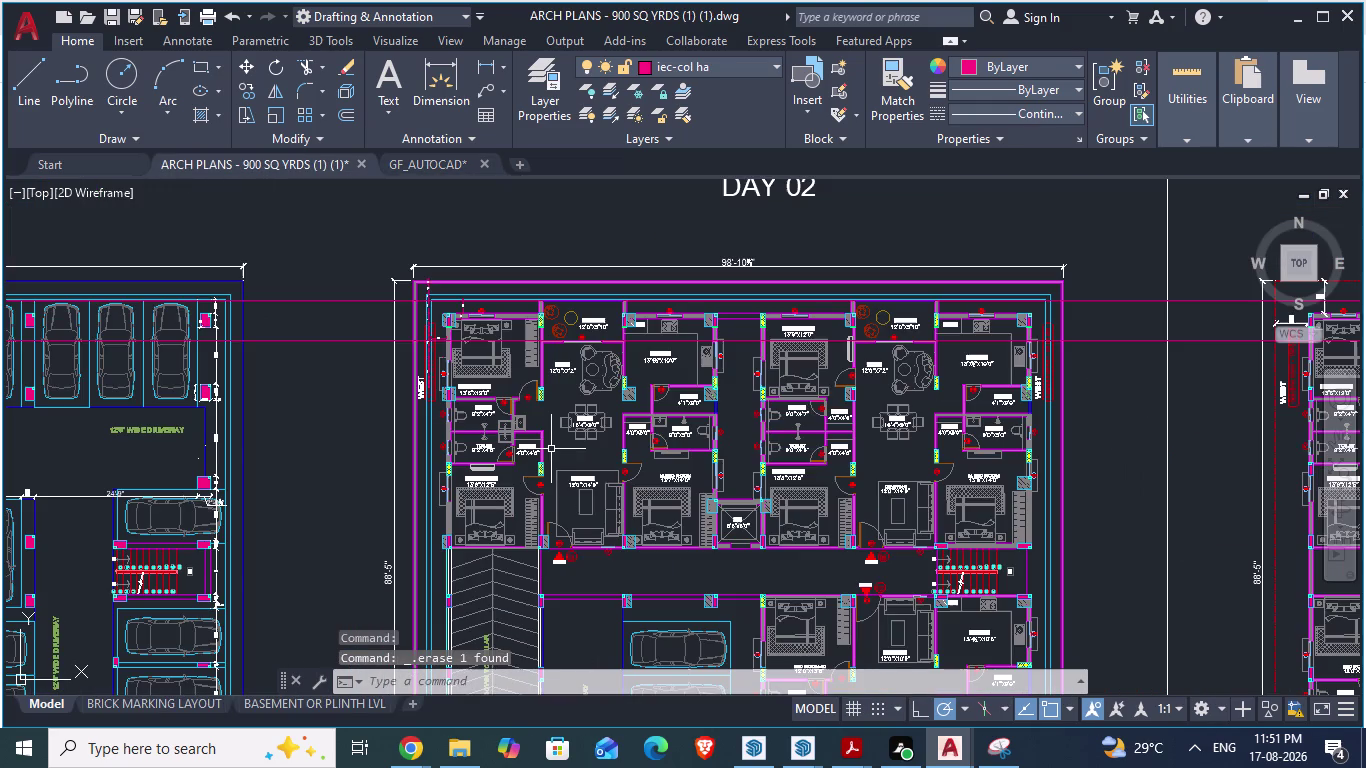
scroll(up, 3)
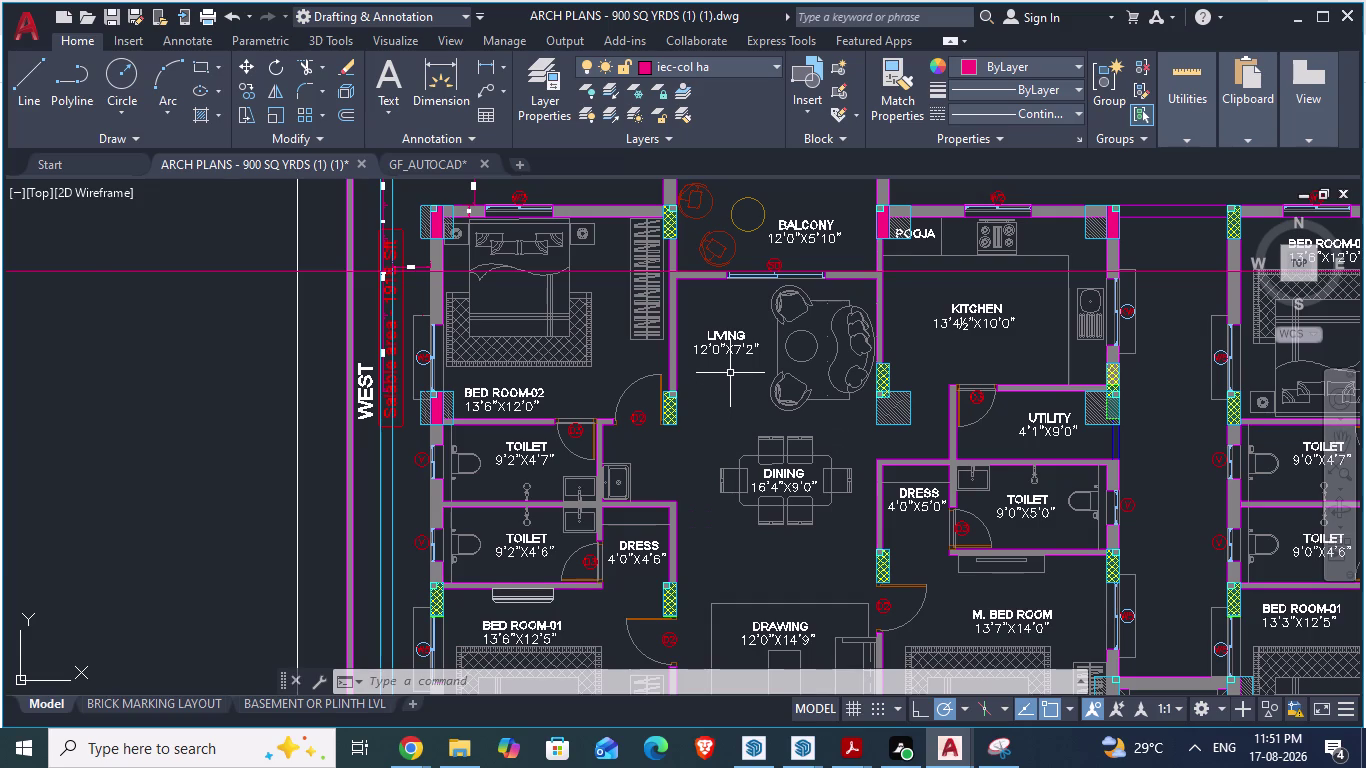
scroll(down, 3)
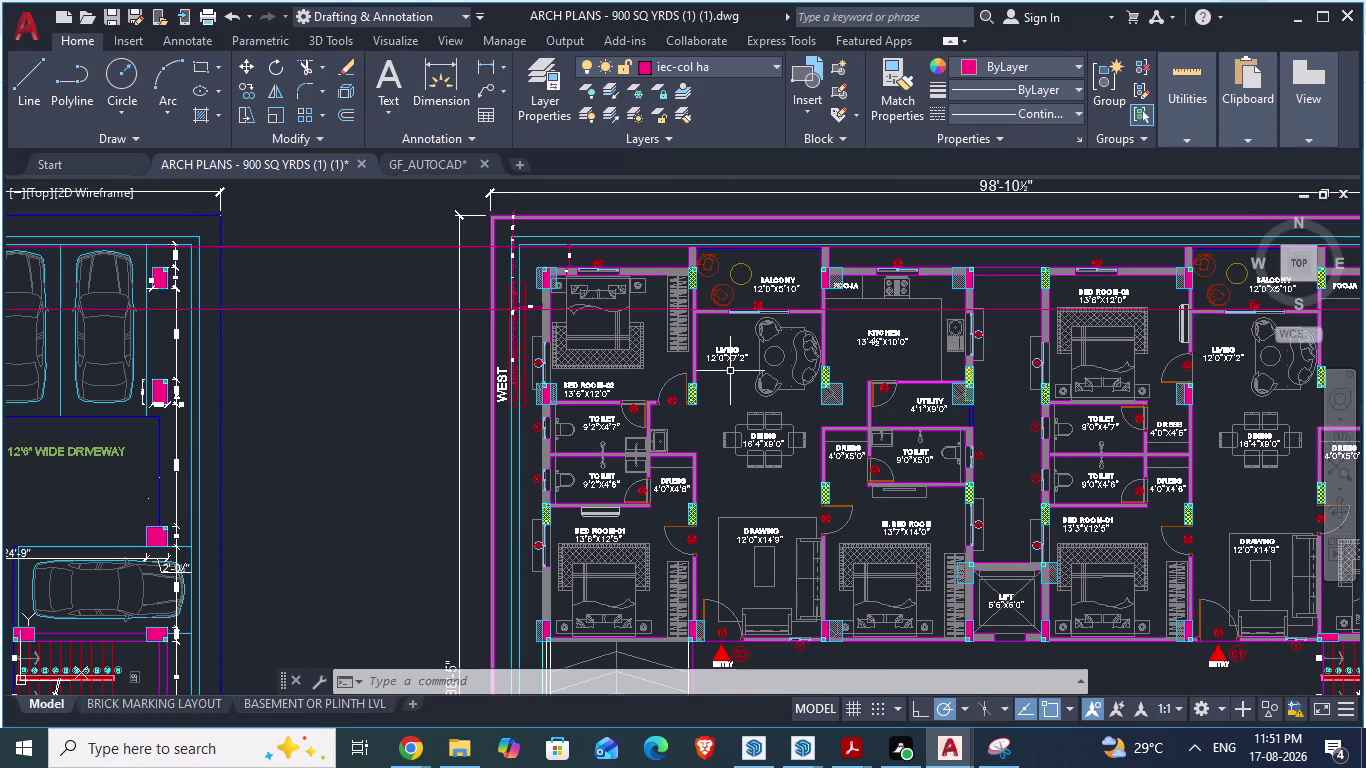
scroll(down, 3)
scroll(down, 3)
scroll(up, 3)
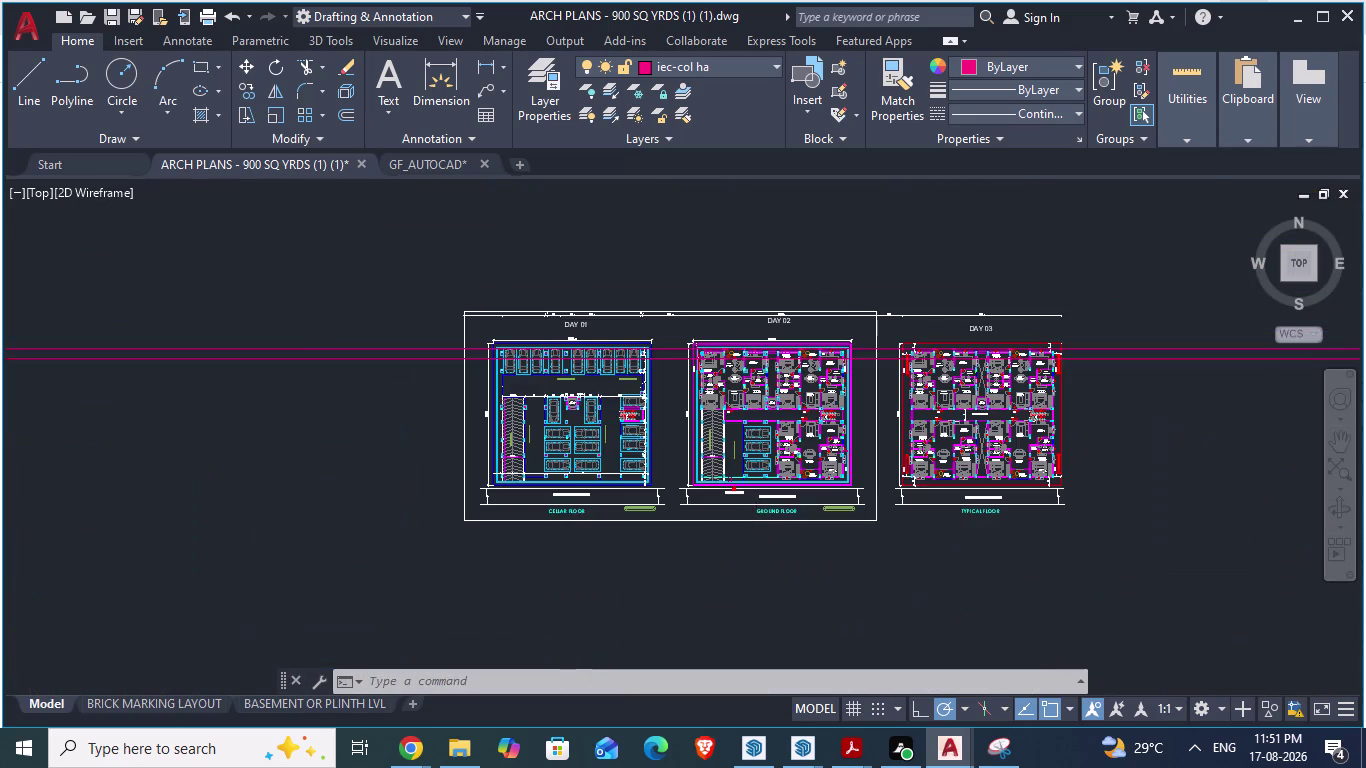
scroll(up, 3)
scroll(down, 3)
scroll(down, 3)
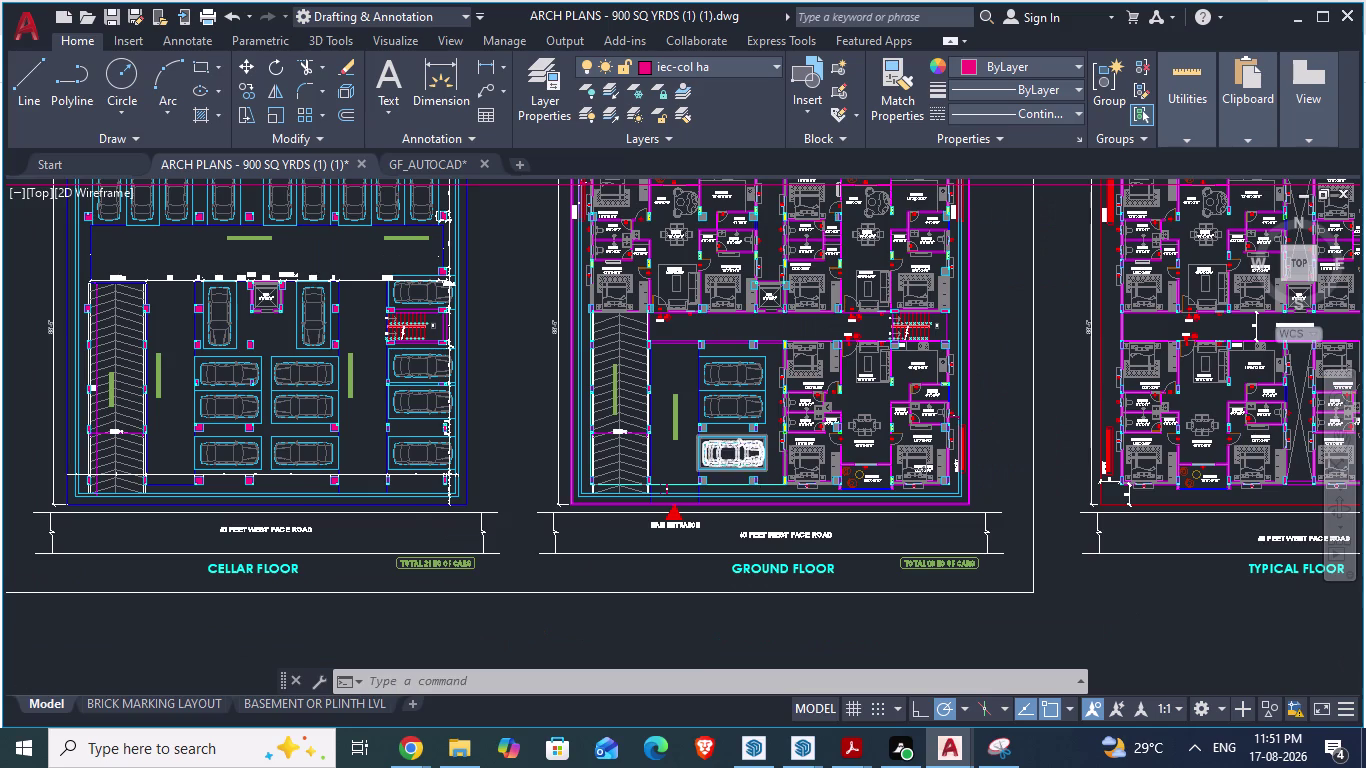
scroll(up, 3)
scroll(up, 3)
scroll(up, 3)
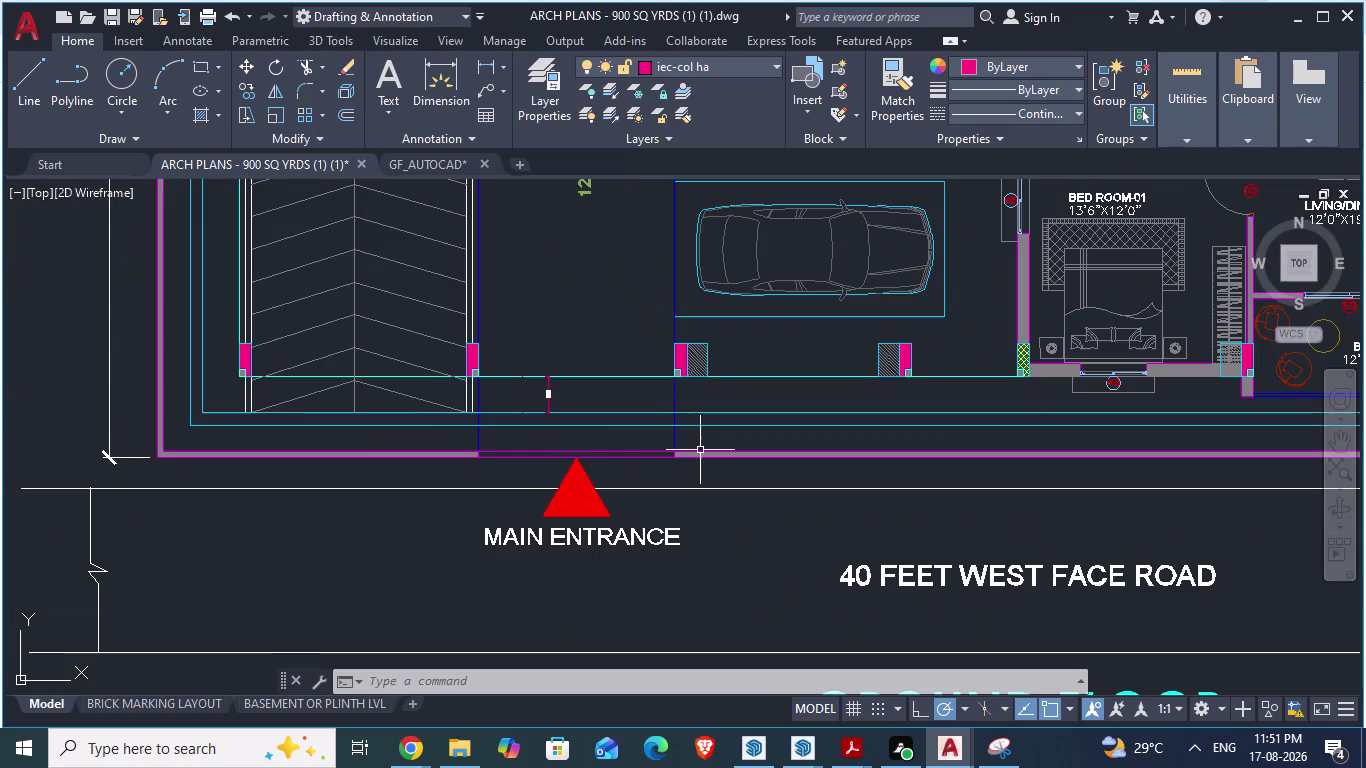
scroll(down, 3)
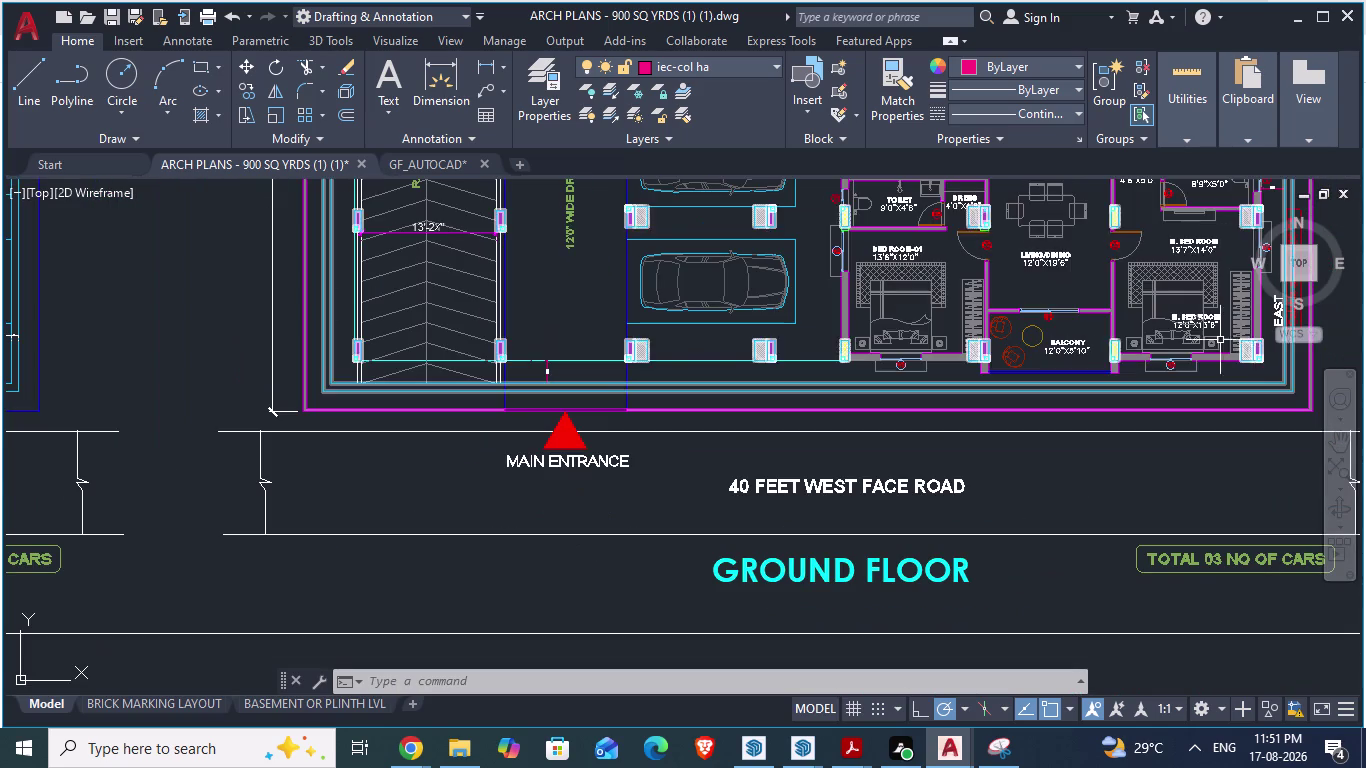
scroll(up, 3)
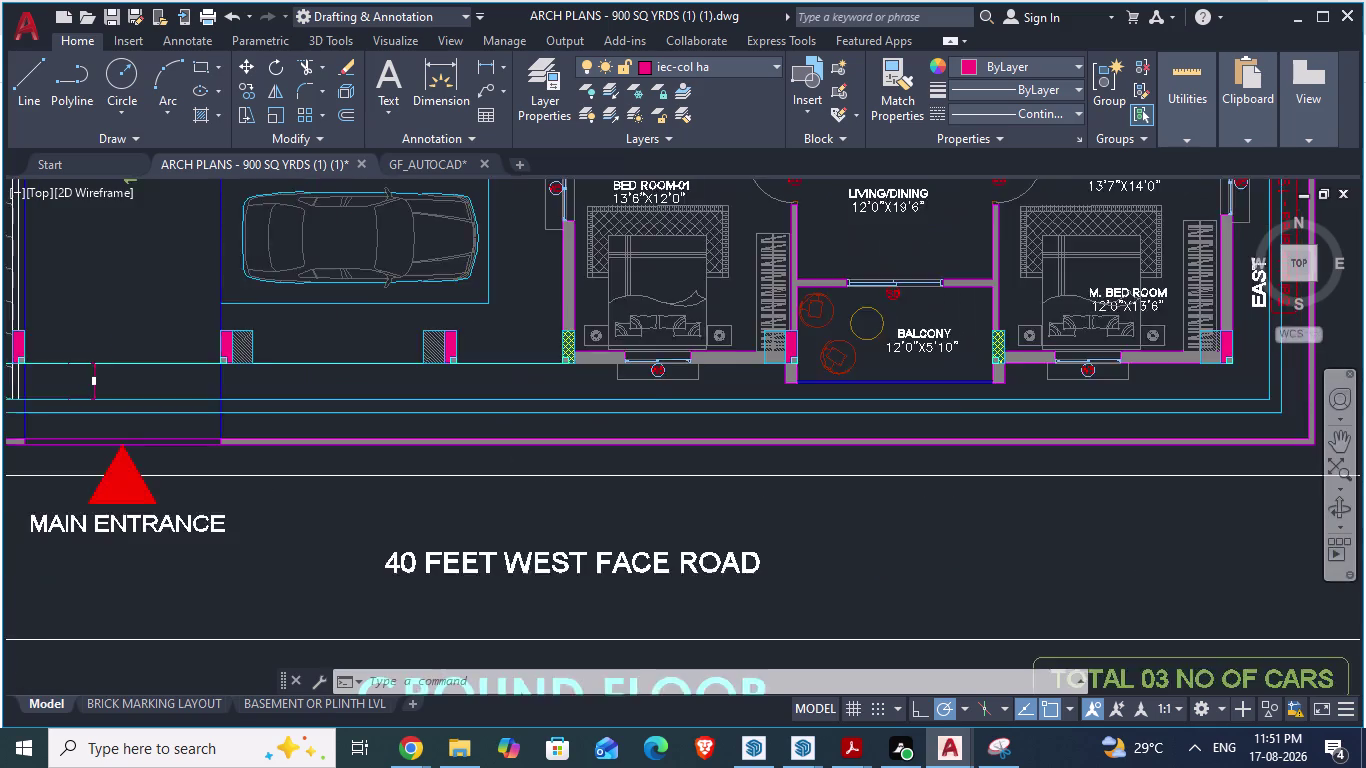
scroll(up, 3)
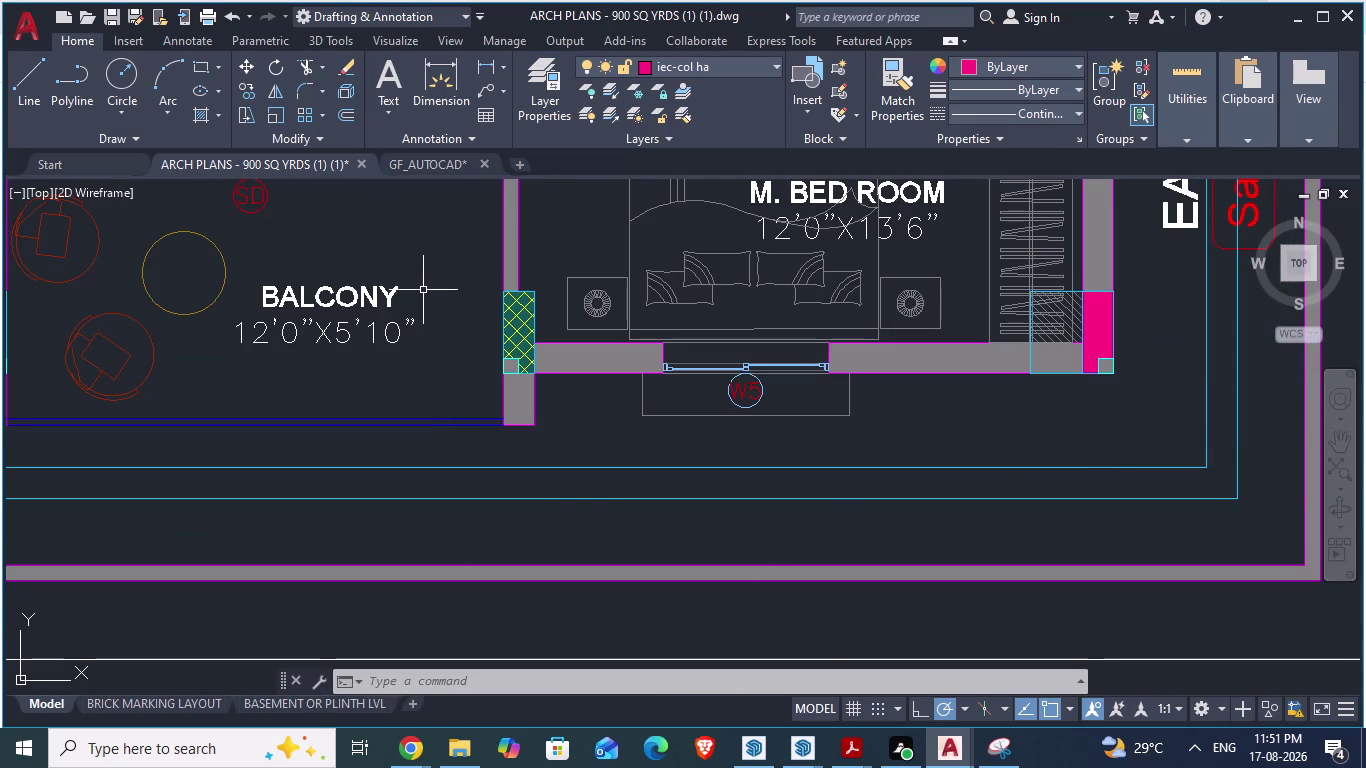
Start aligned dimensions (DA) at the column corners, cancelling each attempt.
text(da)
key(Return)
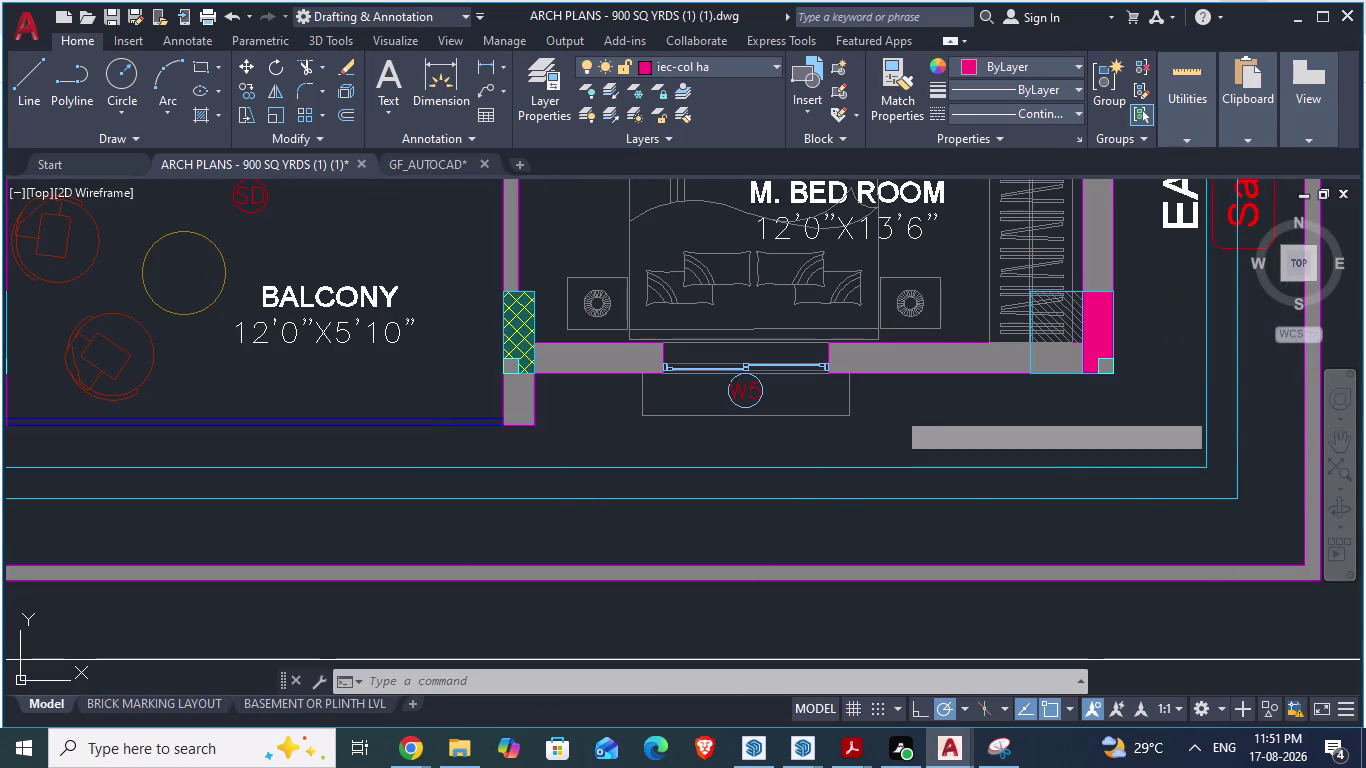
click(990, 373)
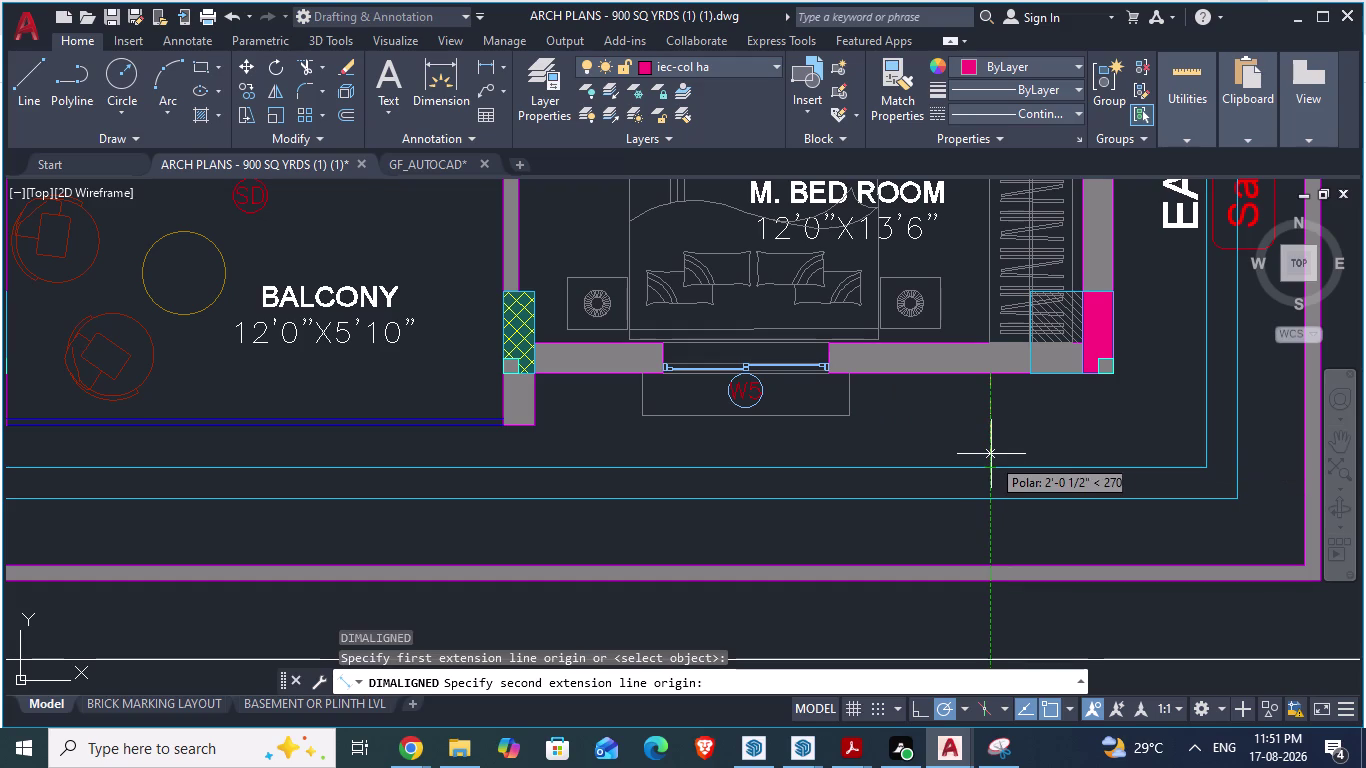
key(Escape)
key(space)
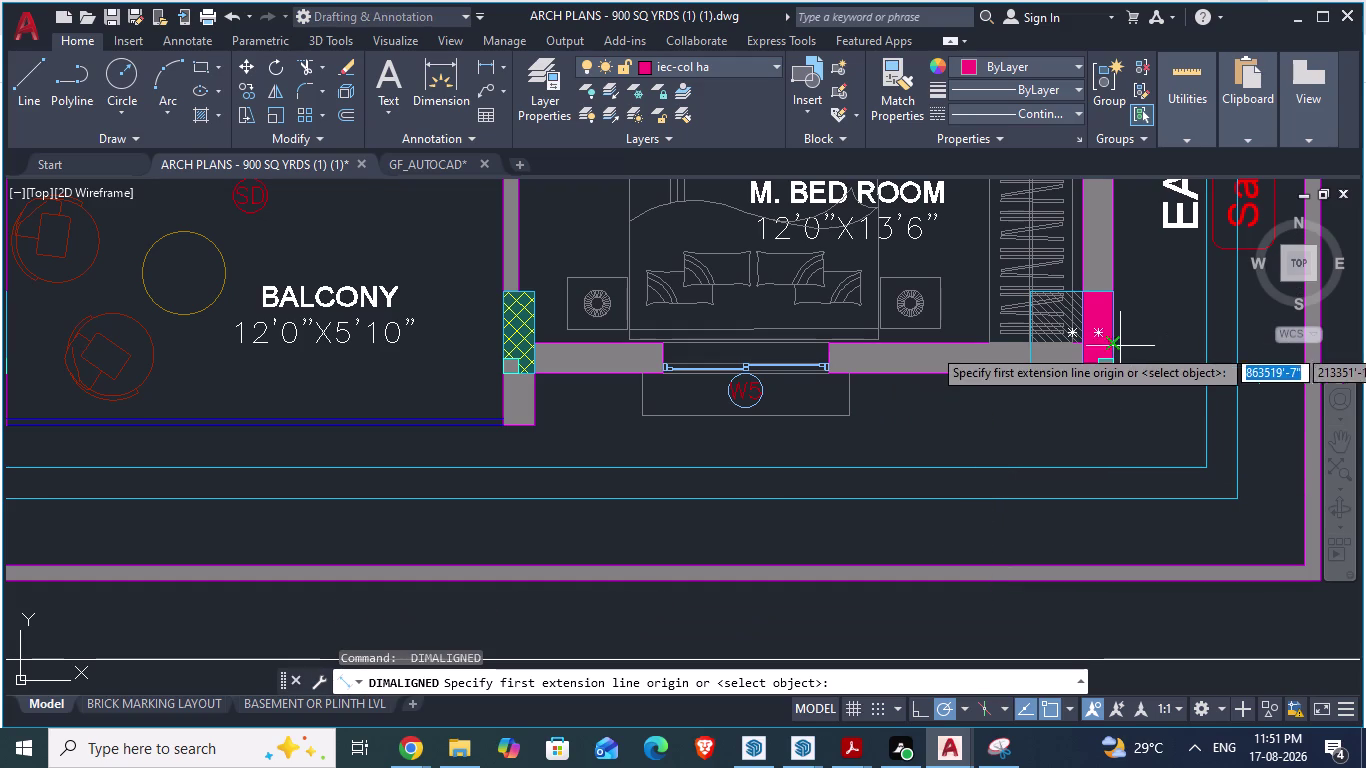
scroll(up, 3)
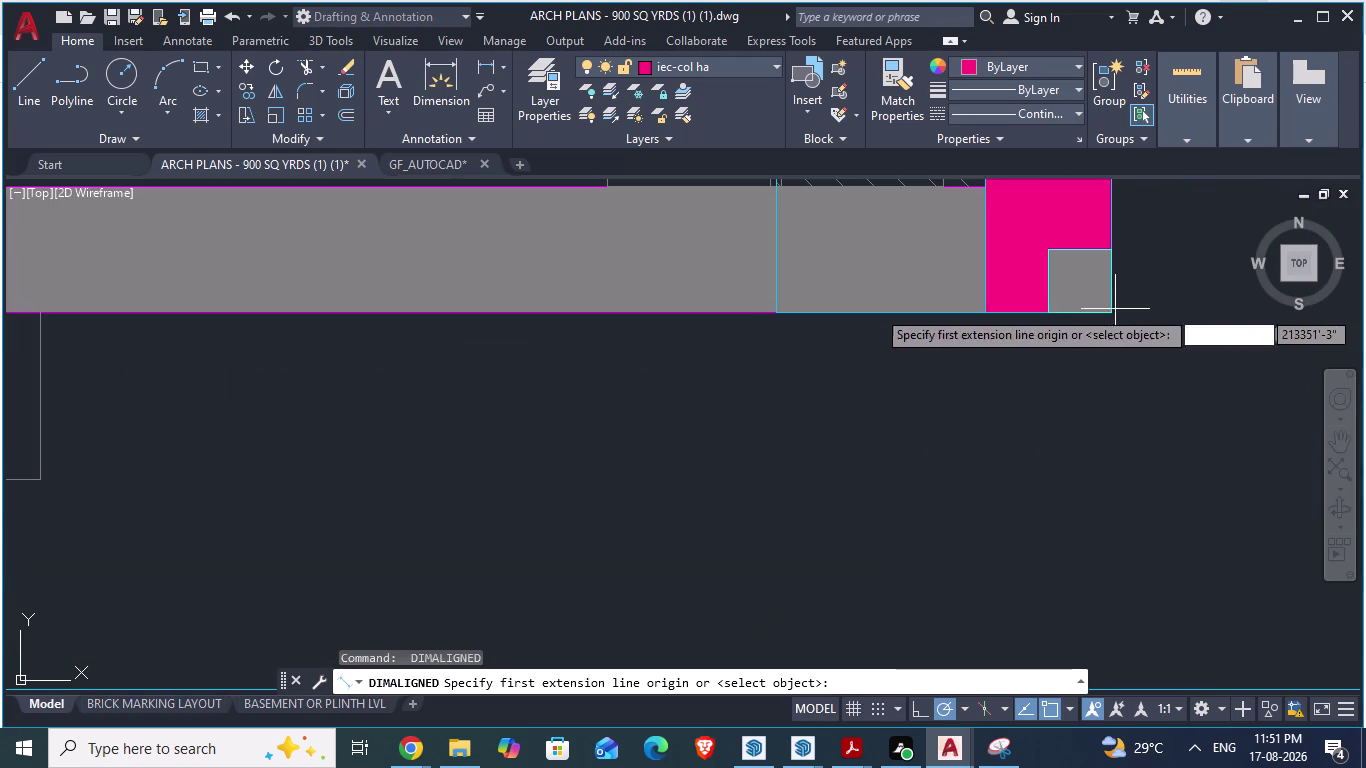
click(1113, 308)
scroll(down, 3)
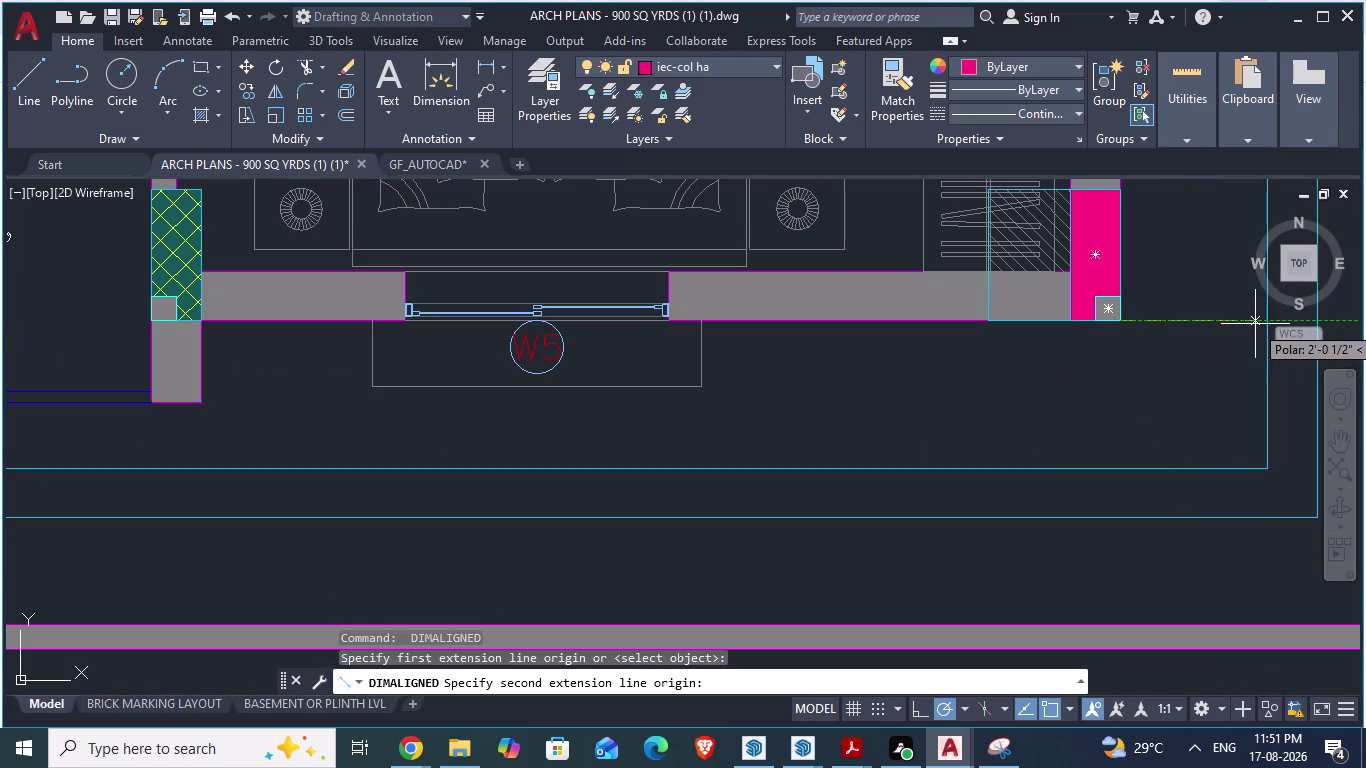
key(Escape)
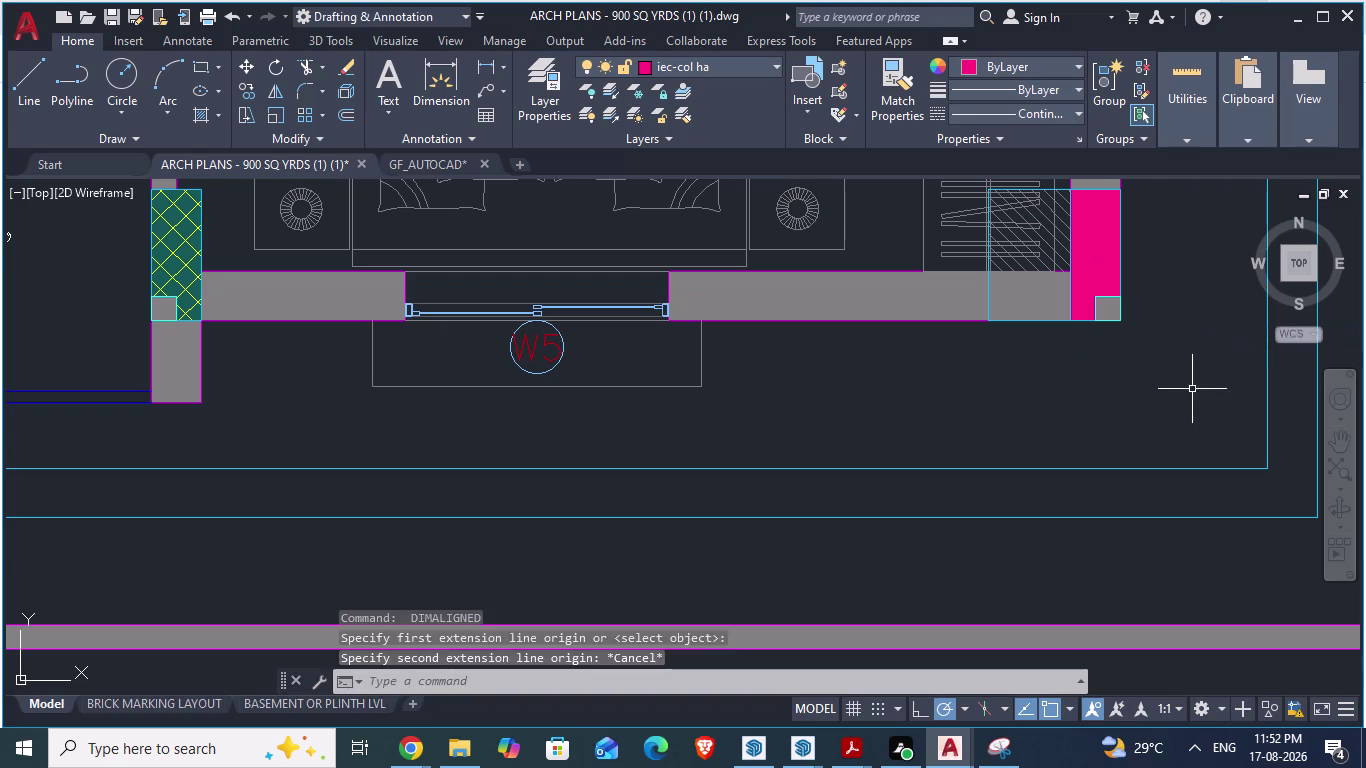
Try one more aligned dimension on the column, cancel it, and return to GF_AUTOCAD.
scroll(down, 3)
scroll(down, 3)
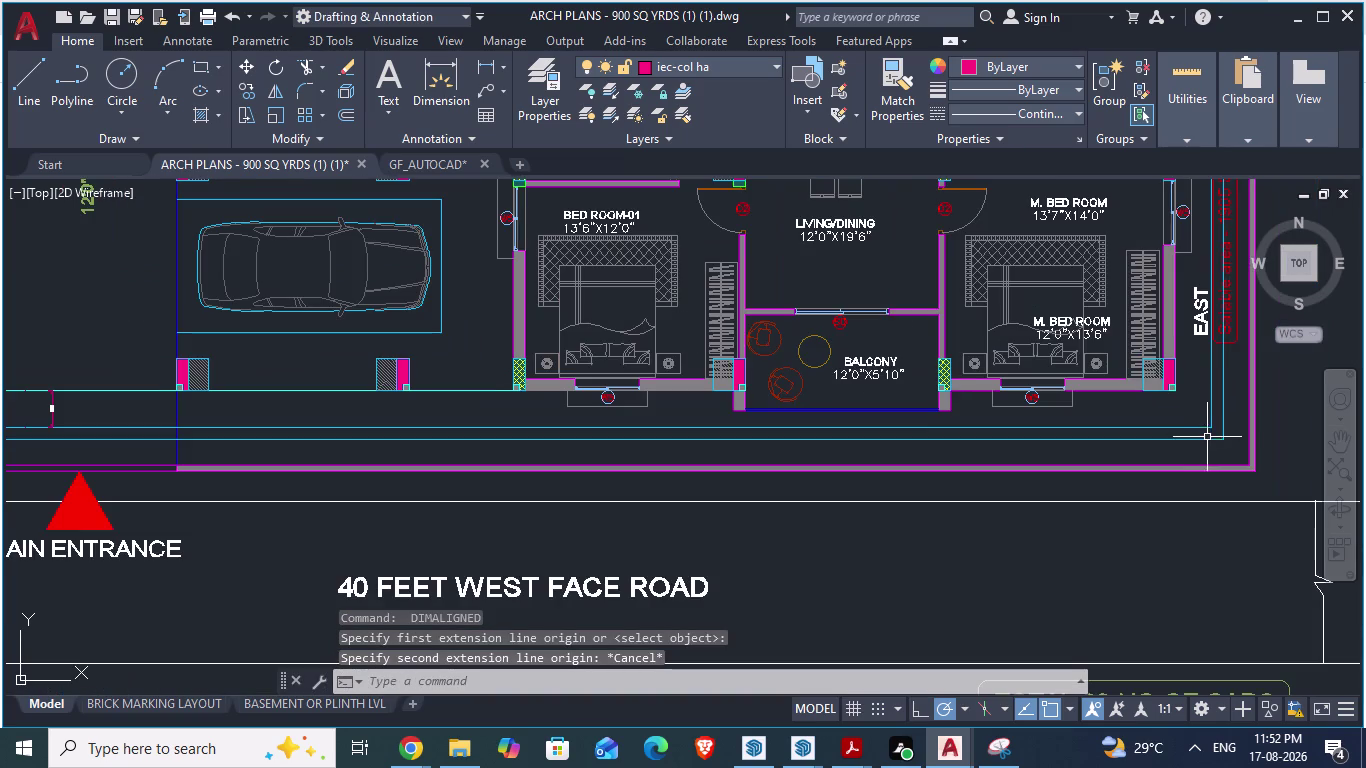
scroll(down, 3)
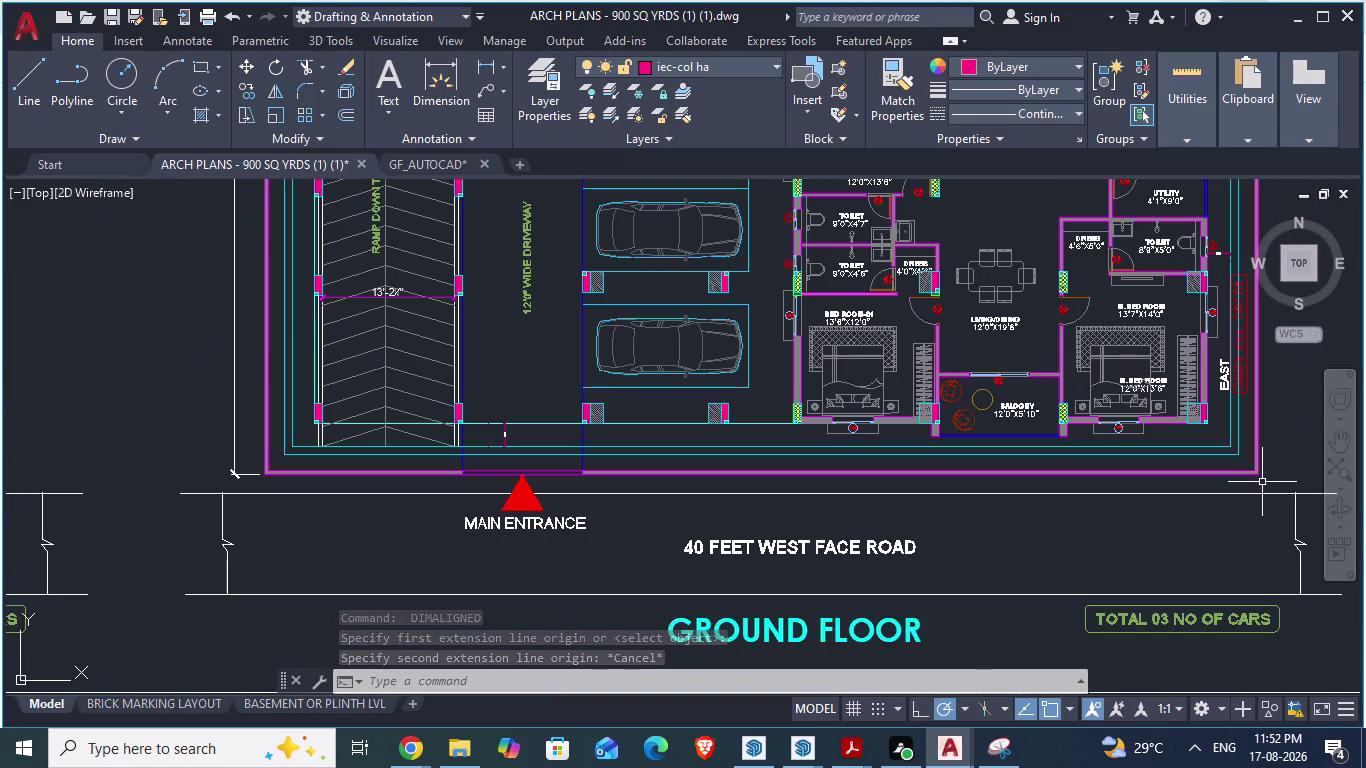
scroll(up, 3)
scroll(up, 3)
scroll(down, 3)
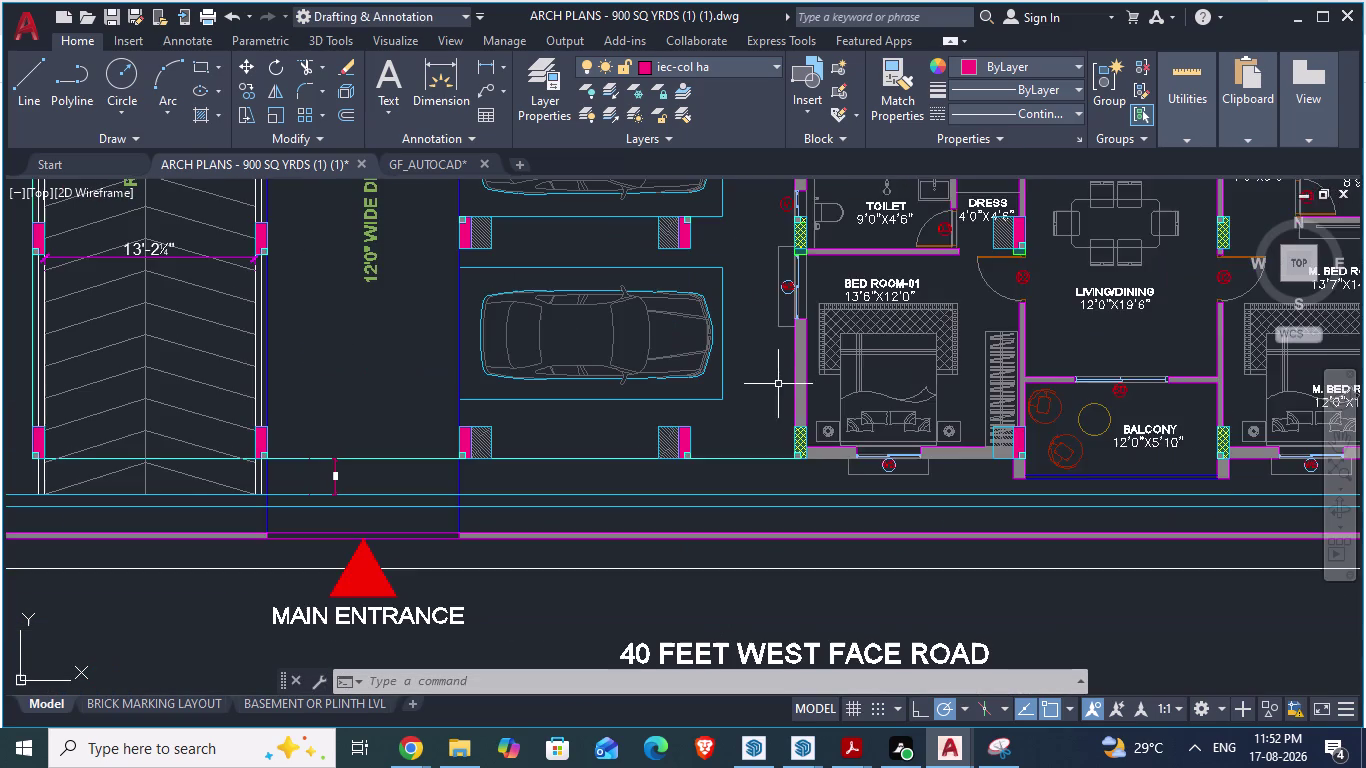
scroll(up, 3)
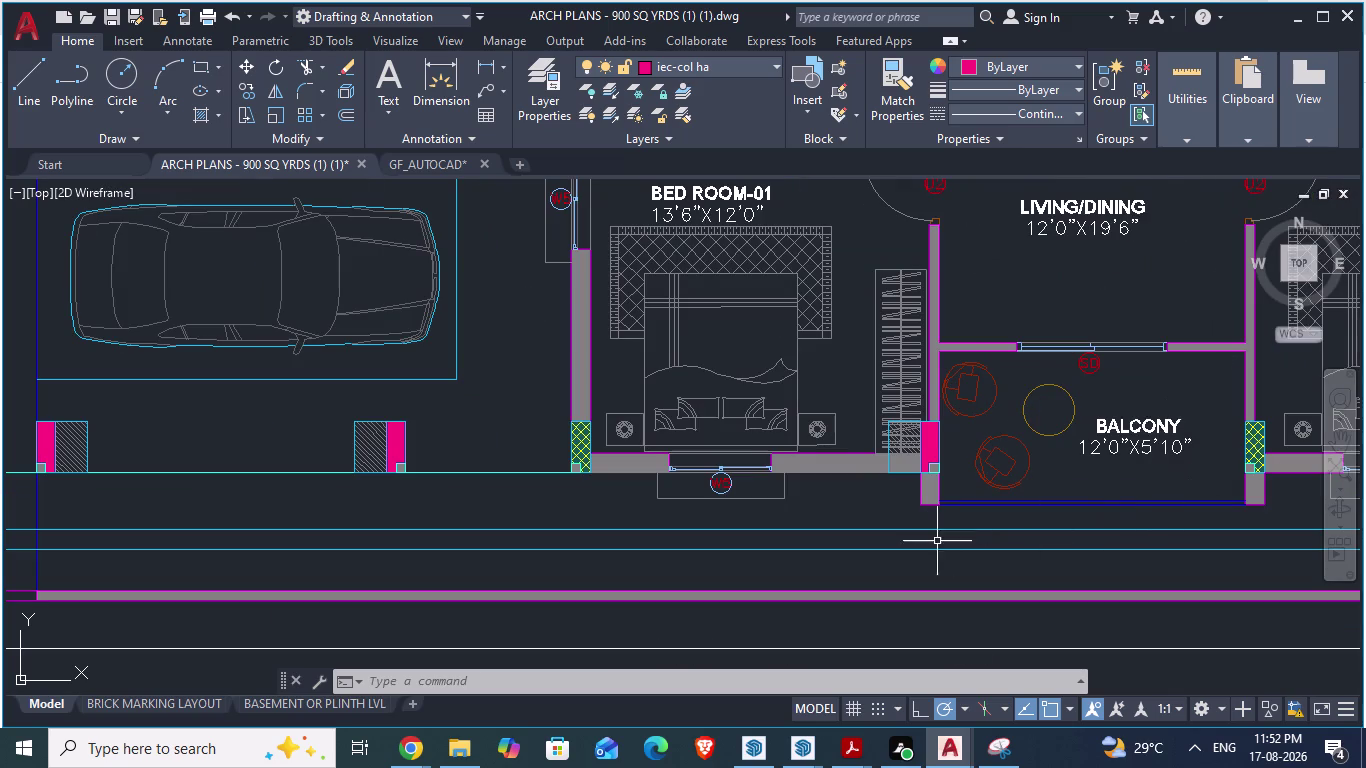
scroll(up, 3)
key(space)
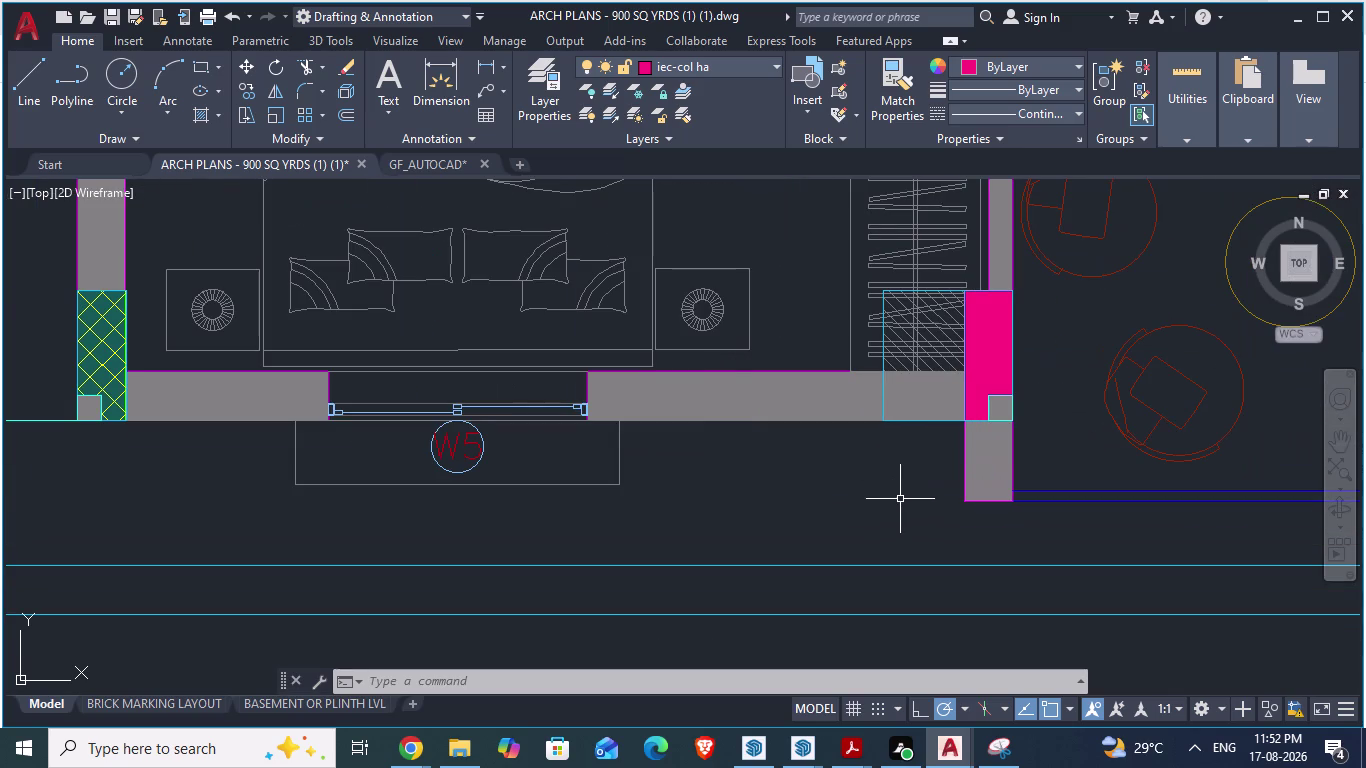
click(964, 422)
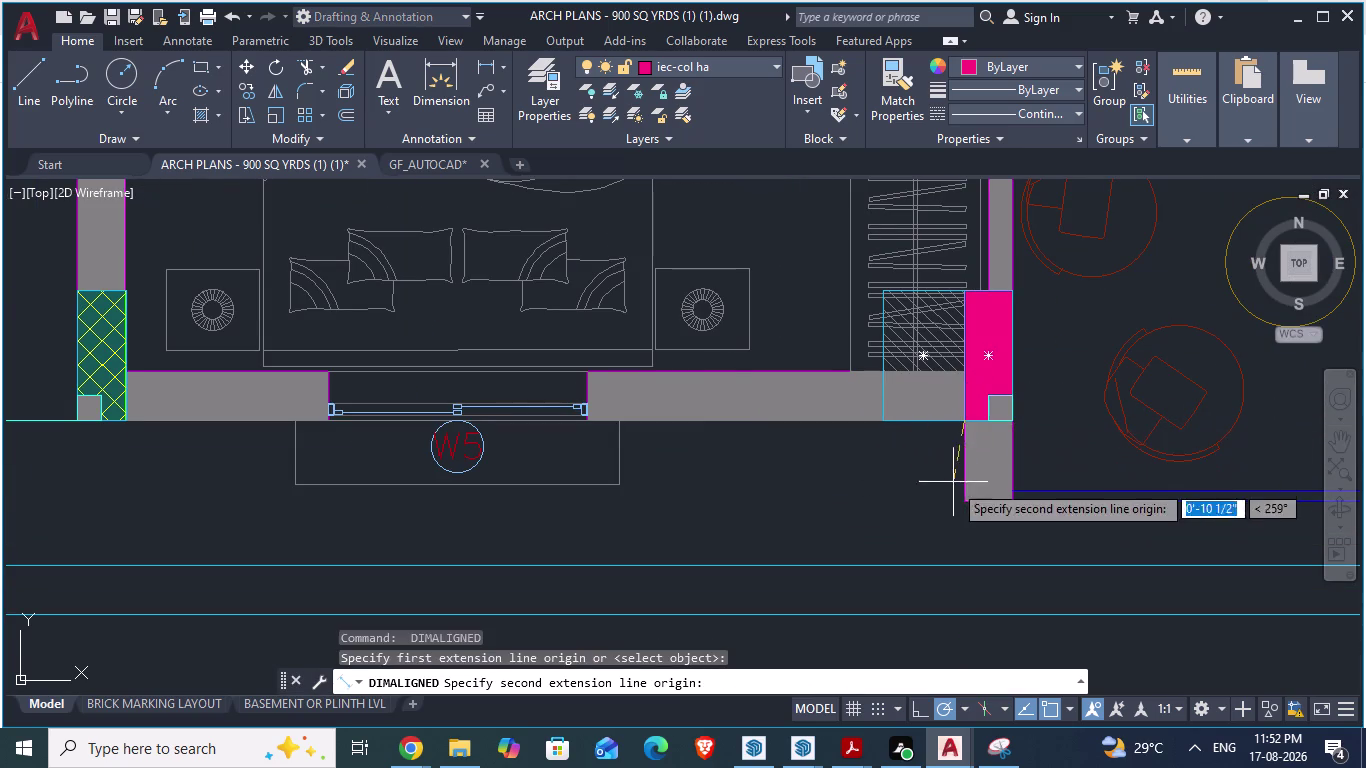
key(Escape)
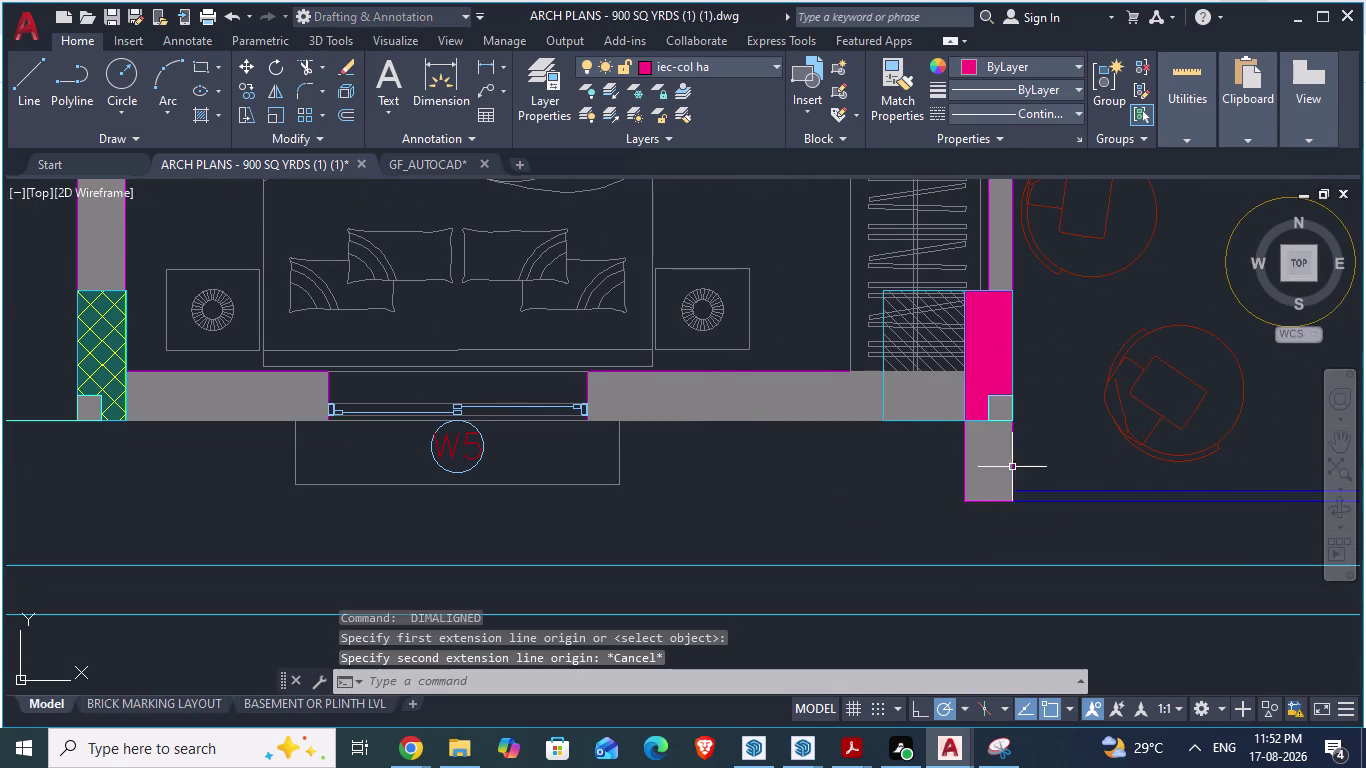
scroll(down, 3)
scroll(down, 3)
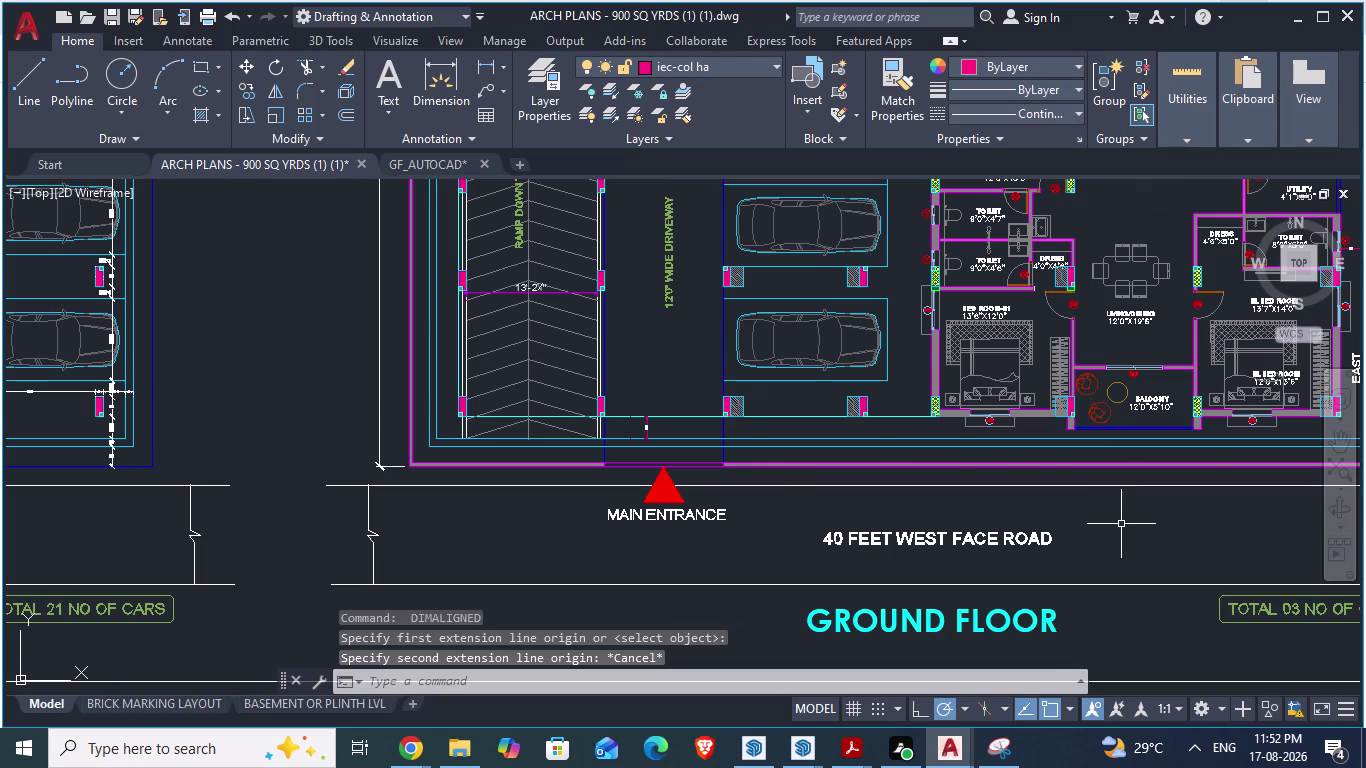
scroll(down, 3)
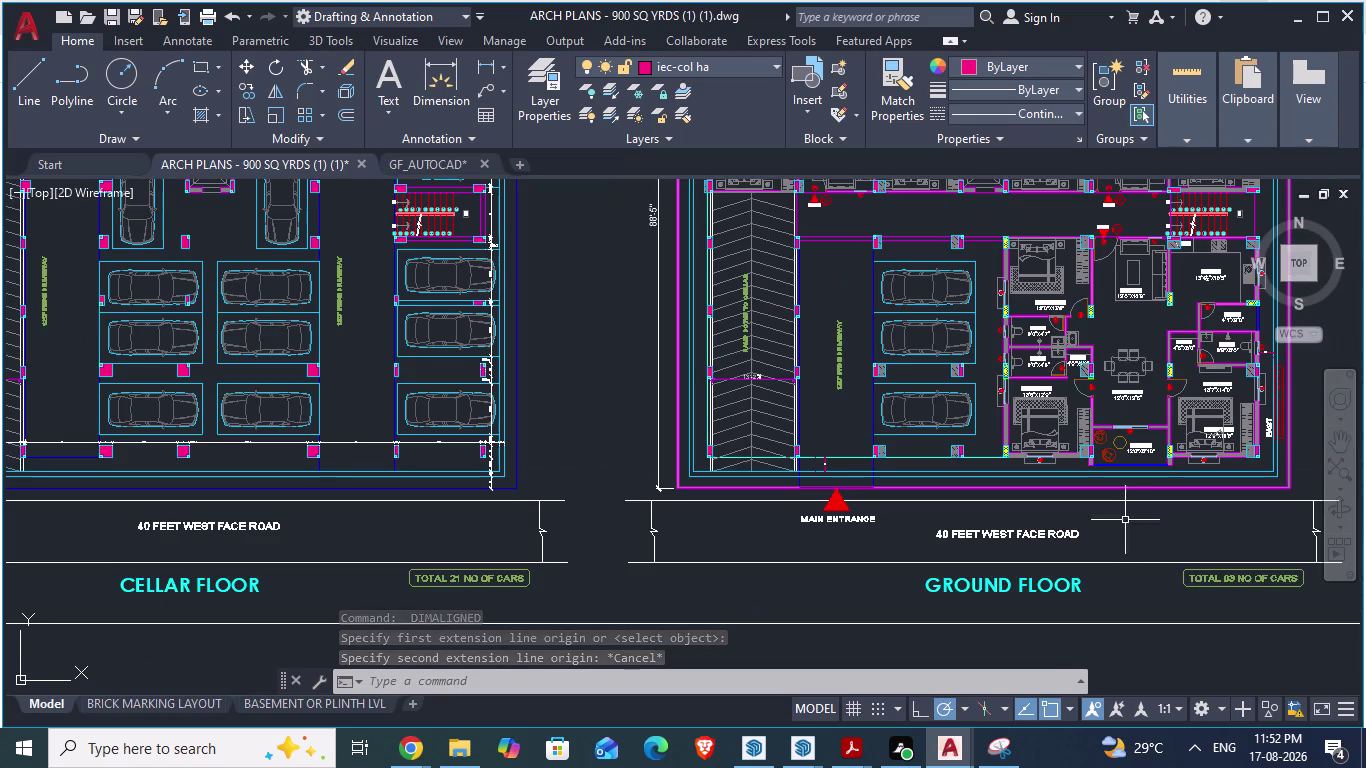
click(453, 159)
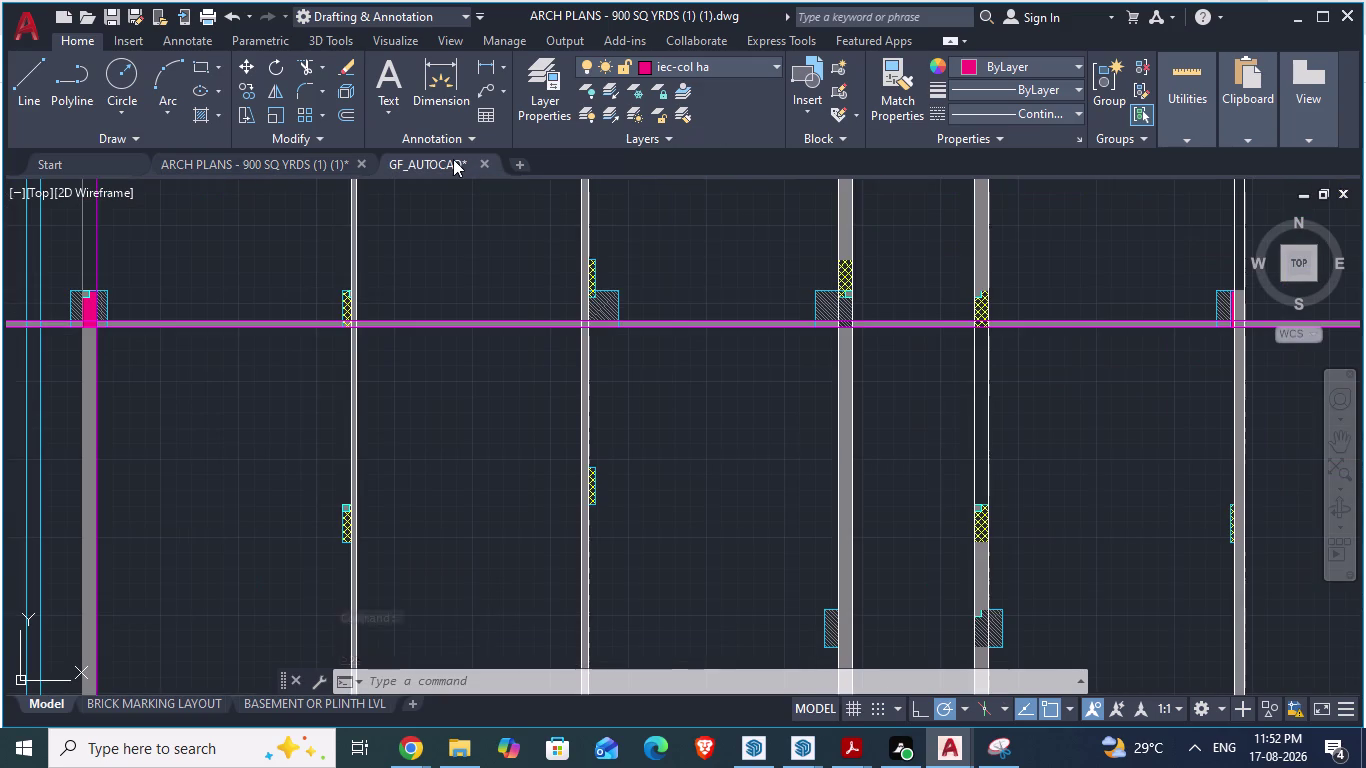
Start a line at the column corner with a 1'3" downward edge.
scroll(down, 3)
scroll(down, 3)
scroll(up, 3)
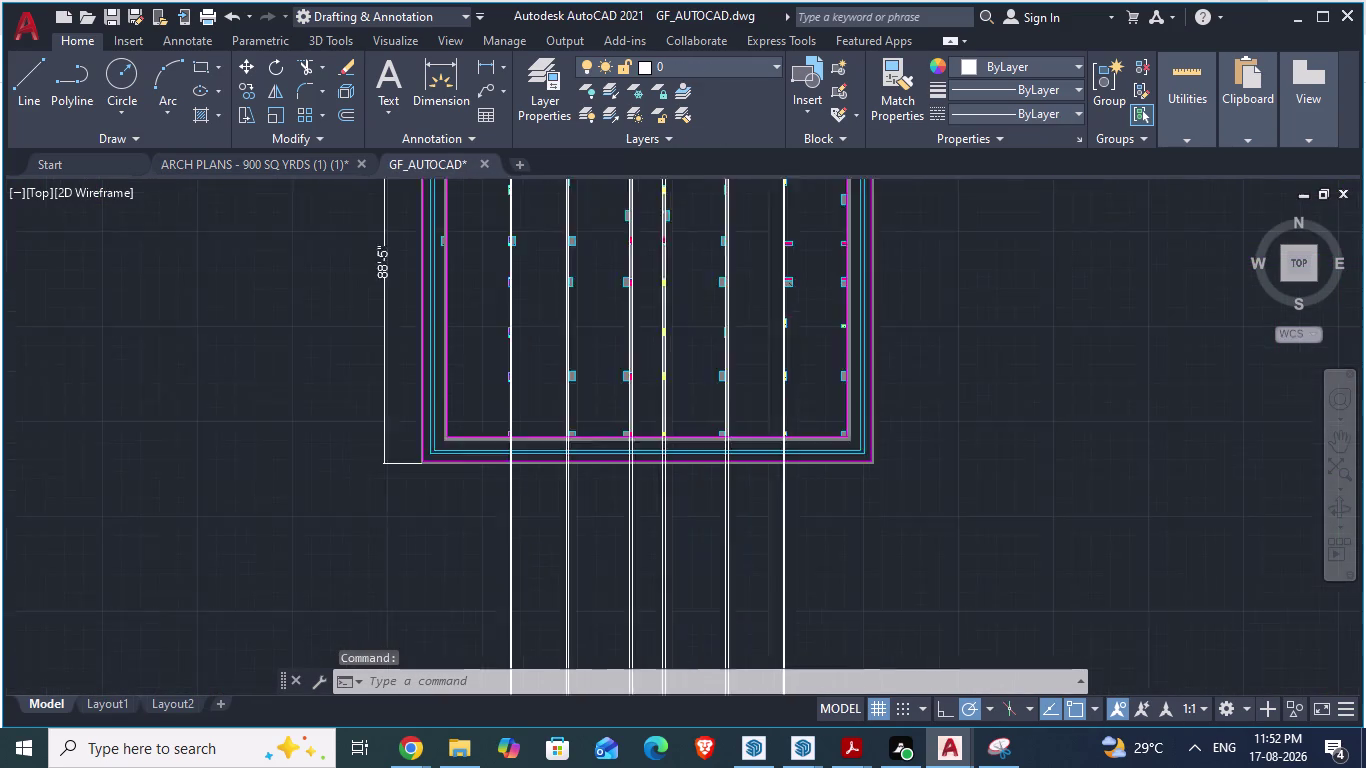
scroll(up, 3)
scroll(up, 3)
scroll(up, 3)
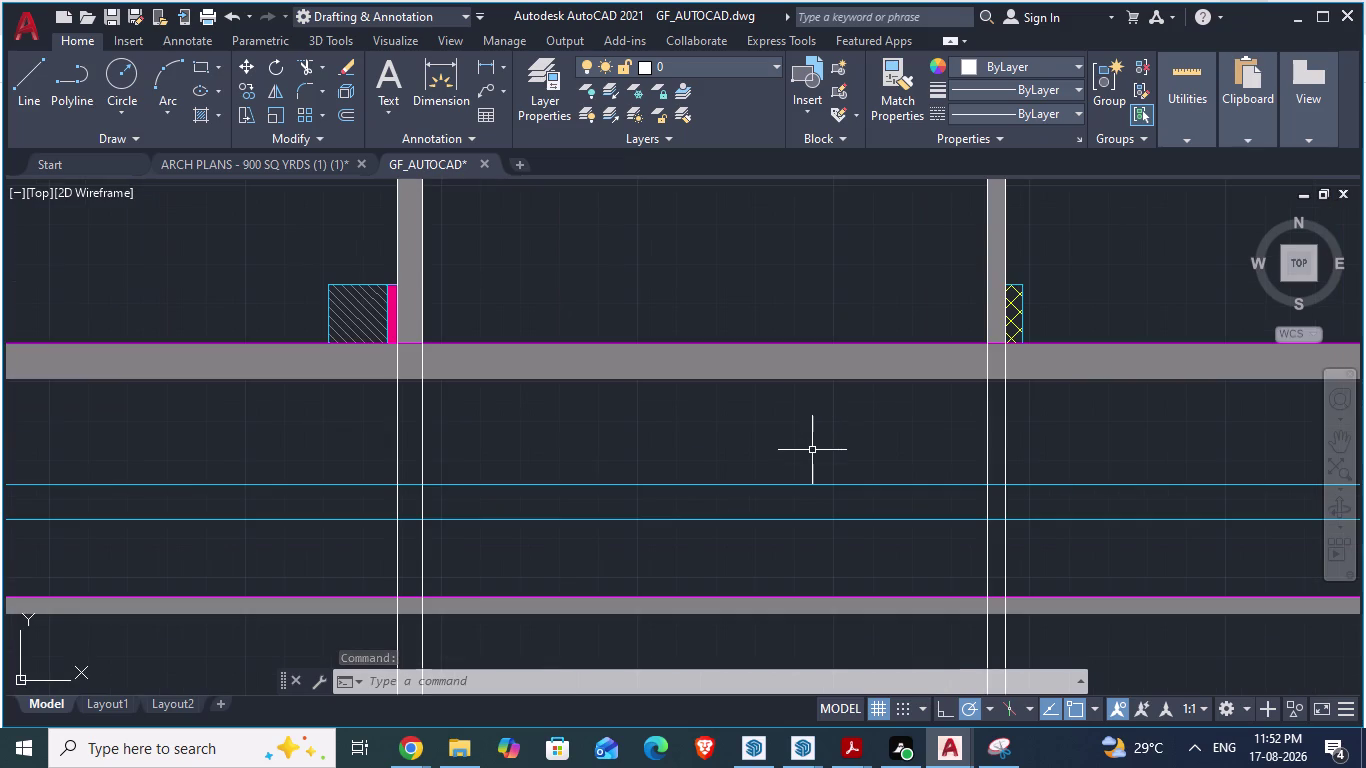
key(l)
key(Return)
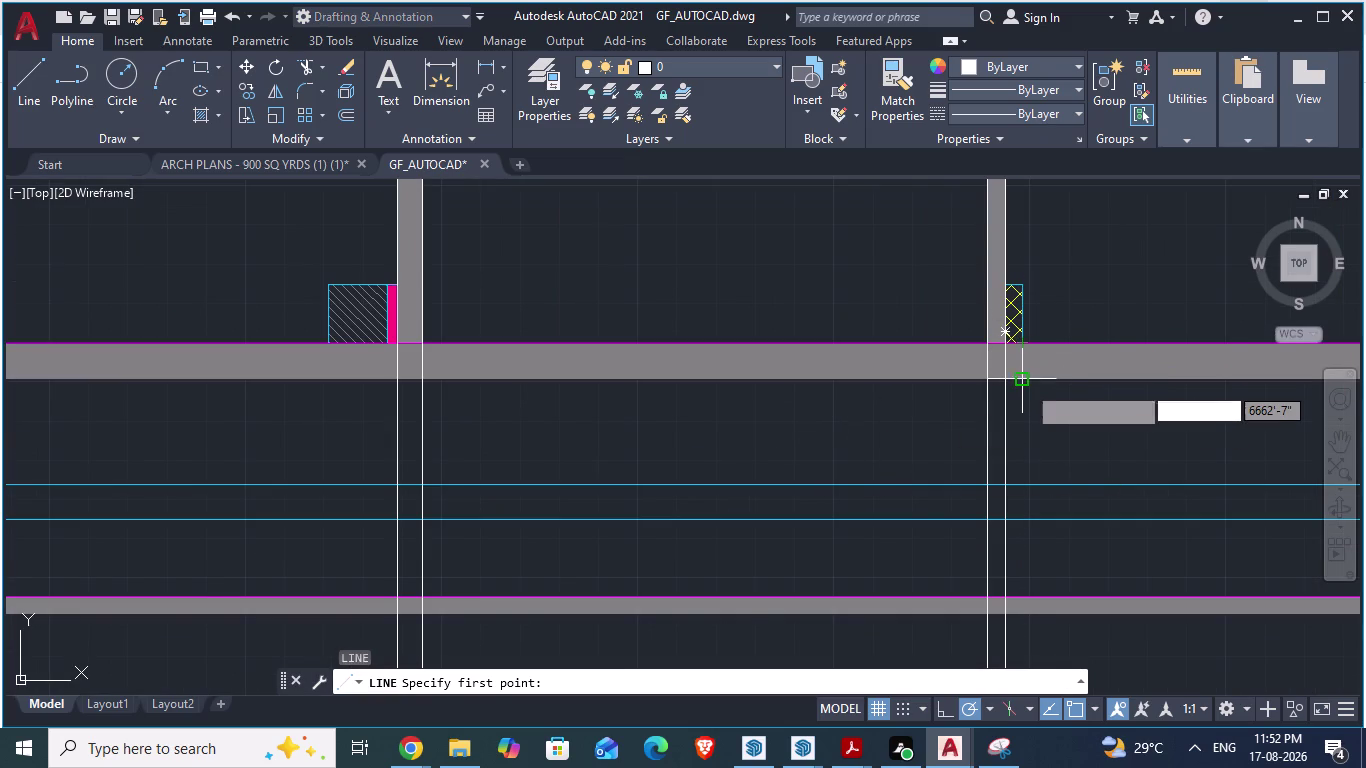
scroll(up, 3)
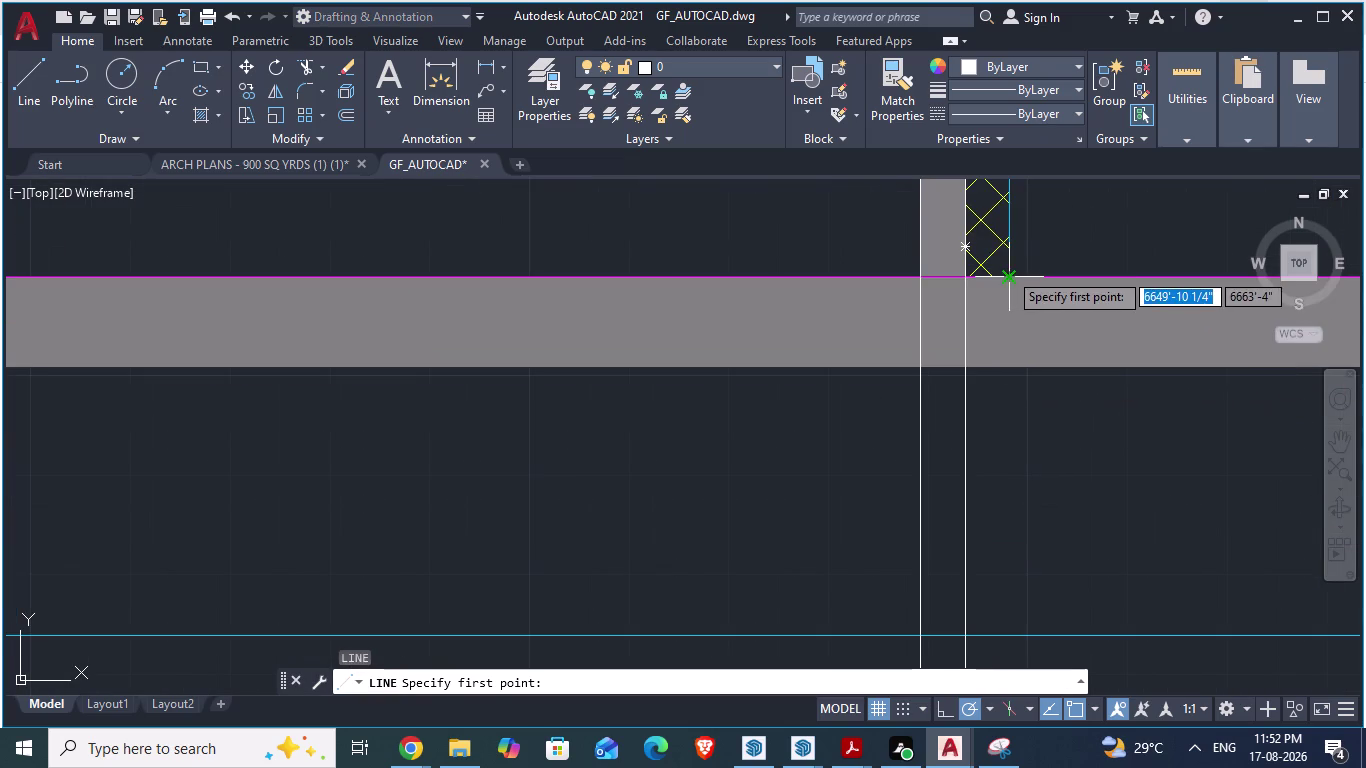
click(1010, 365)
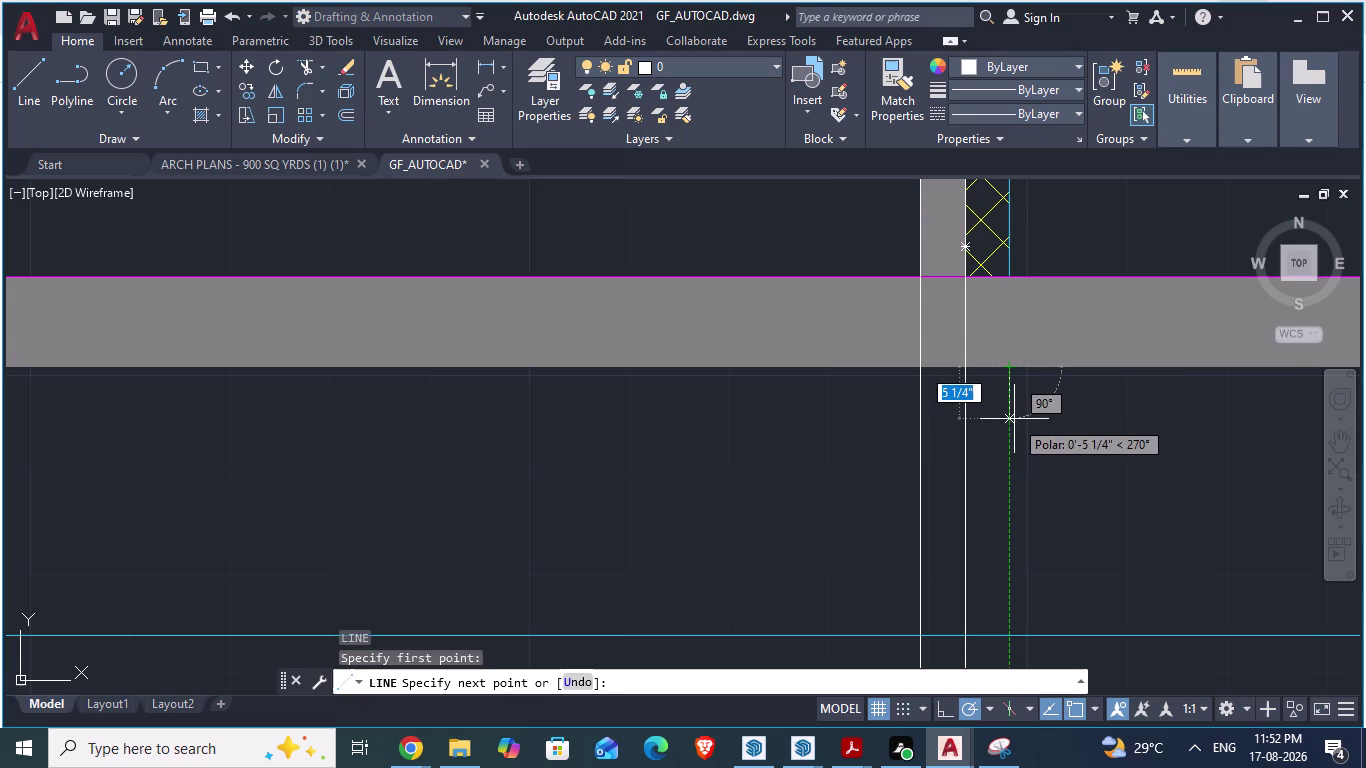
text(1')
key(3)
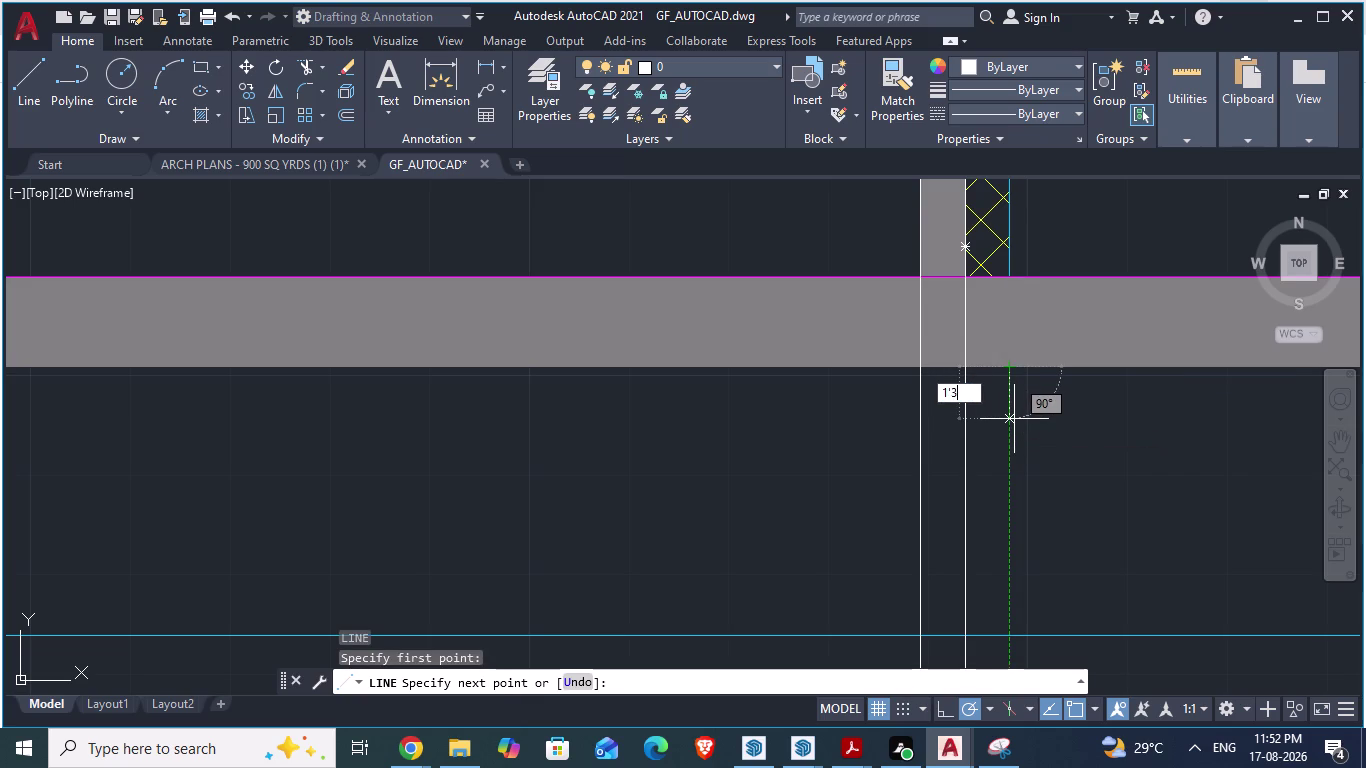
key(shift+quotedbl)
key(Return)
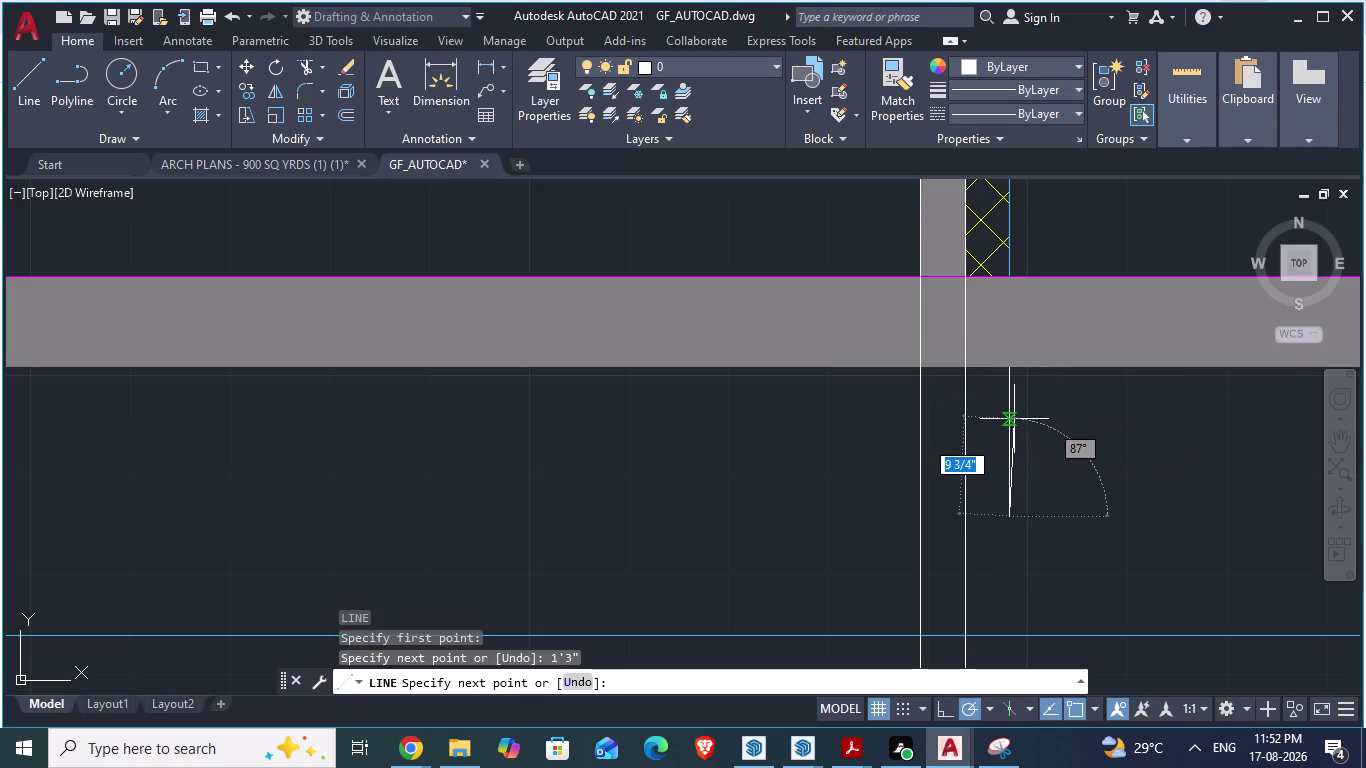
Draw the bottom edge and the side back up to the wall, closing the outline.
click(924, 511)
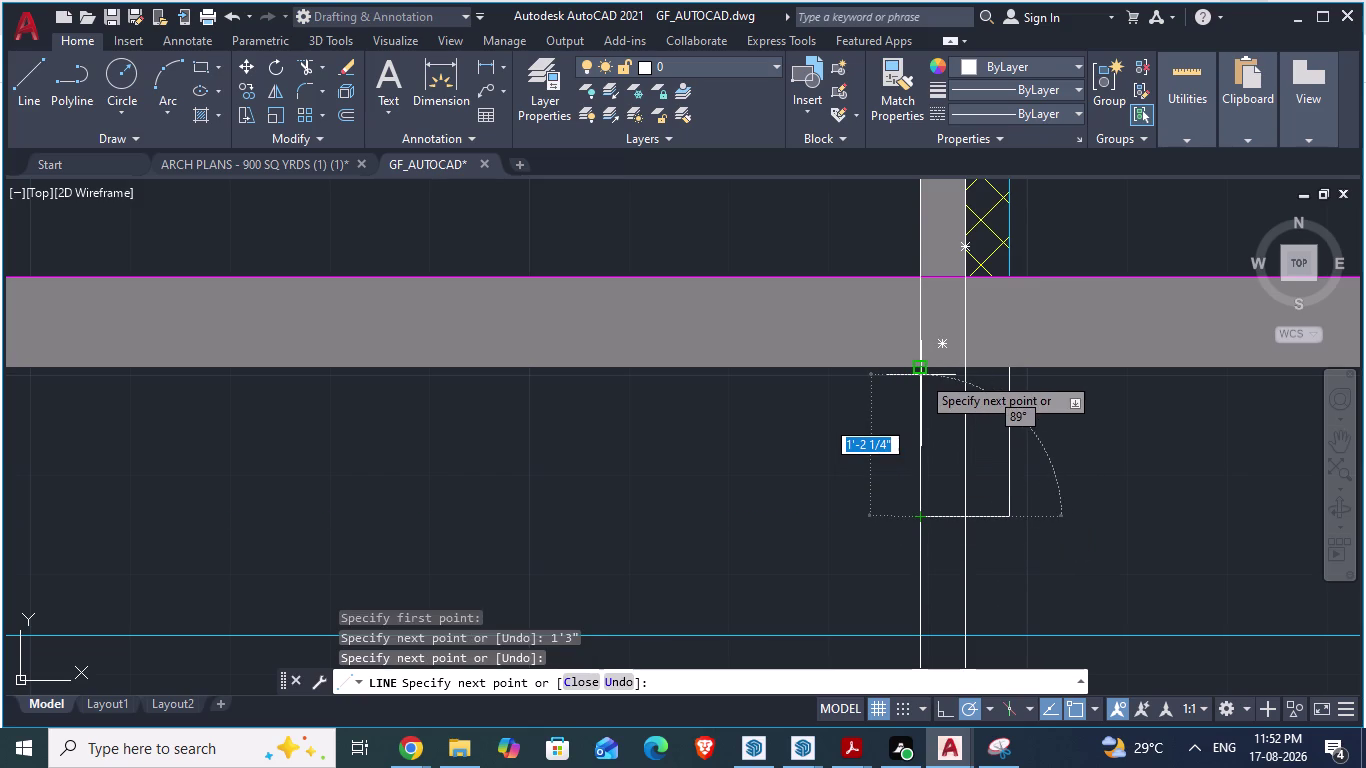
click(921, 375)
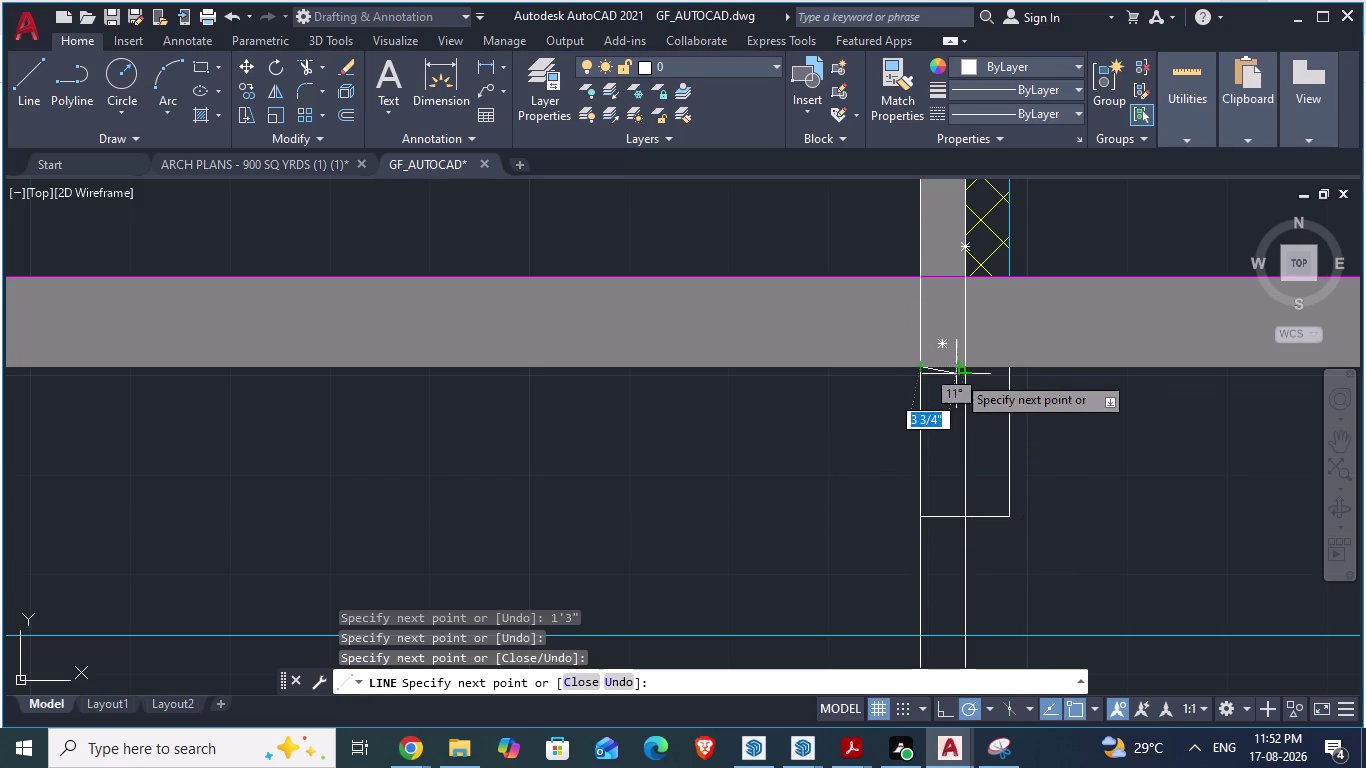
click(1005, 371)
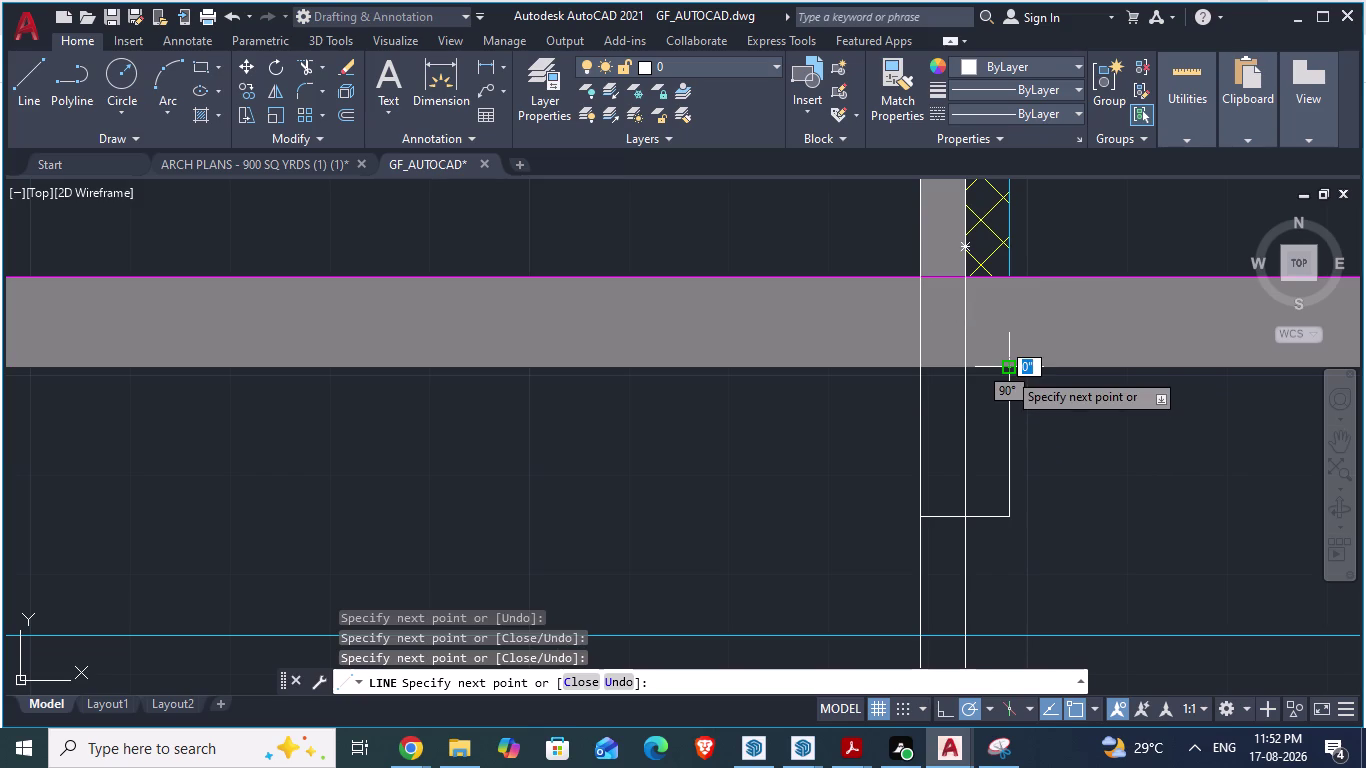
key(Escape)
scroll(down, 3)
scroll(down, 3)
scroll(down, 3)
scroll(up, 3)
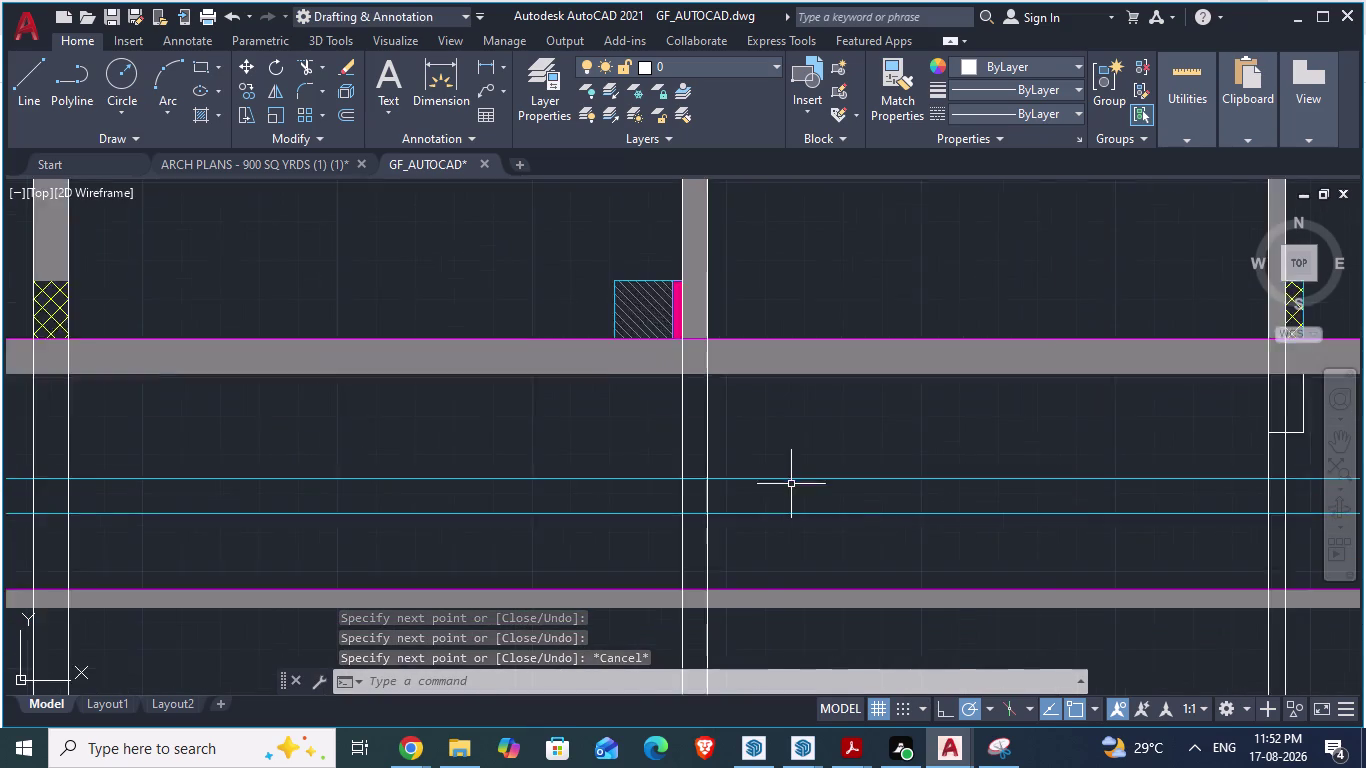
Zoom to the next column and start the HATCH command (H).
scroll(up, 3)
scroll(down, 3)
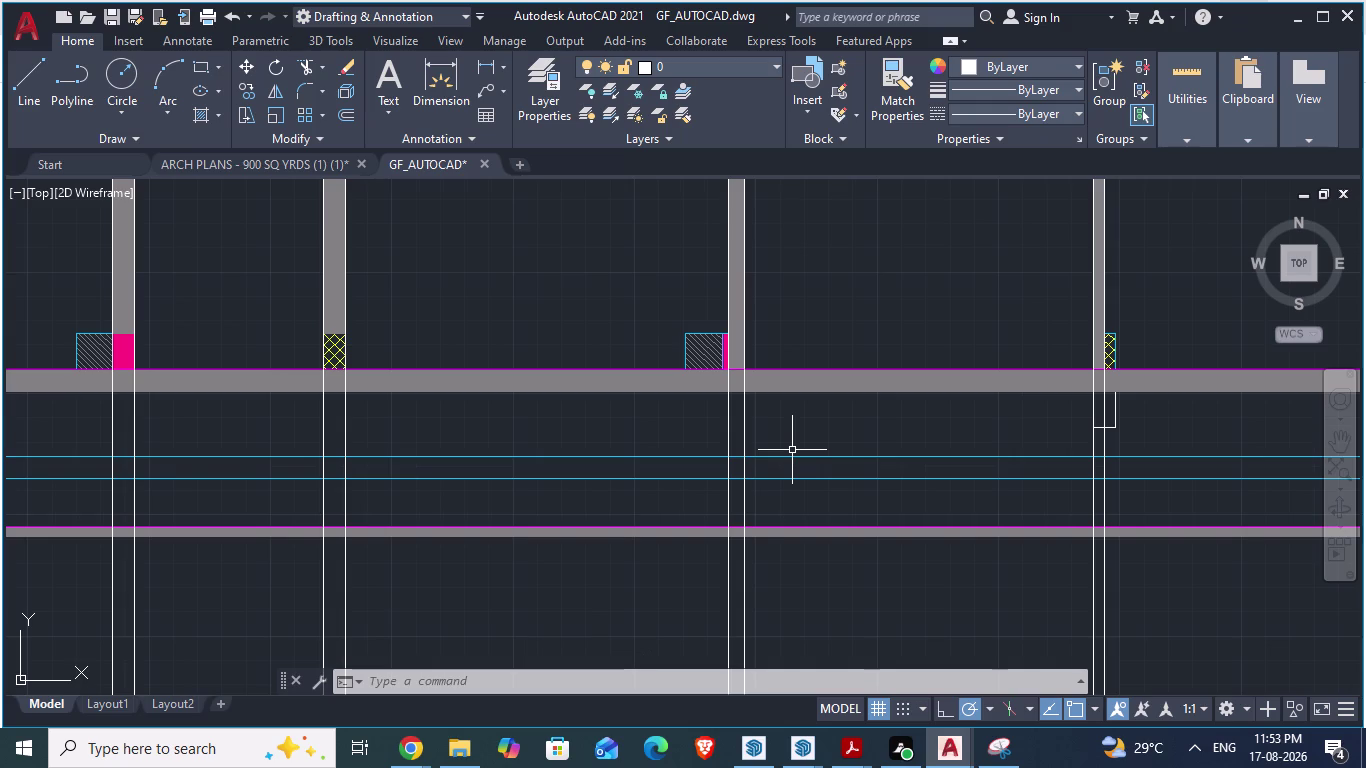
scroll(up, 3)
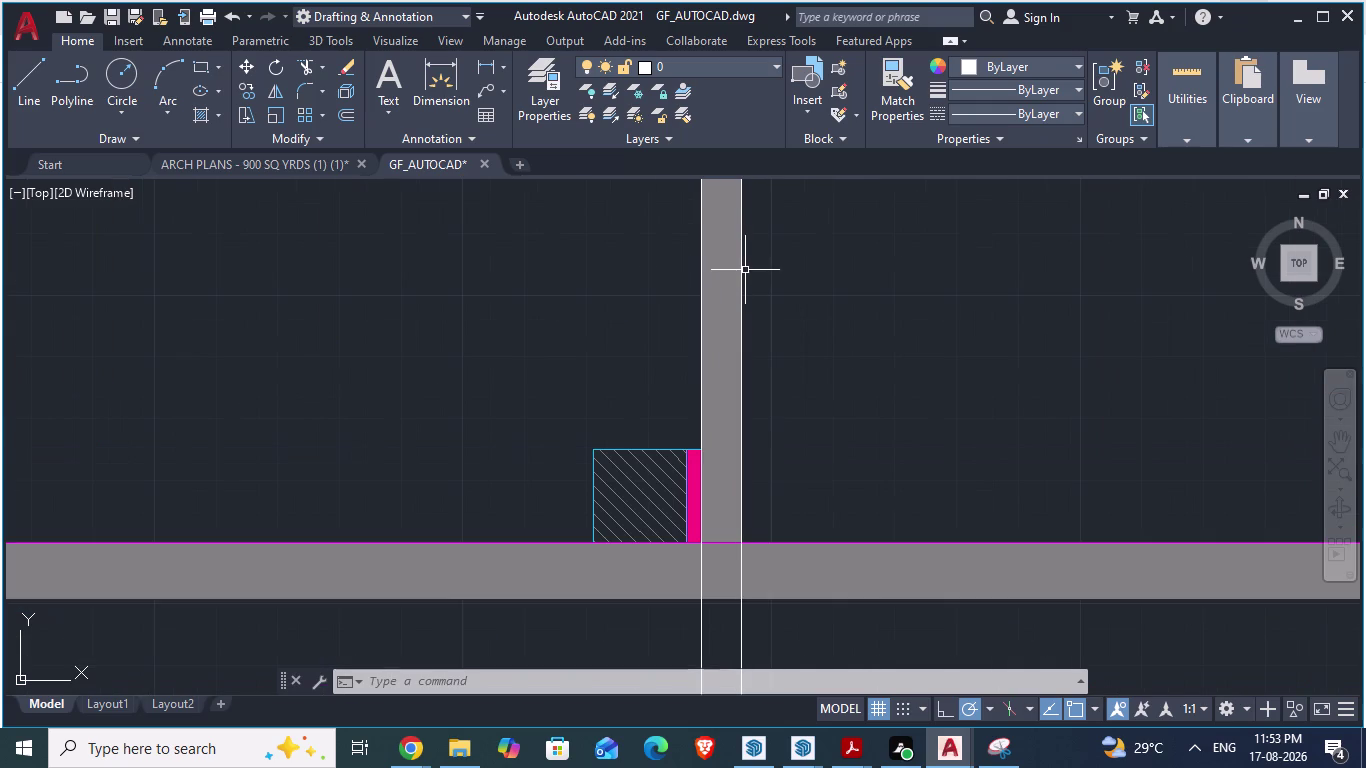
key(h)
key(Return)
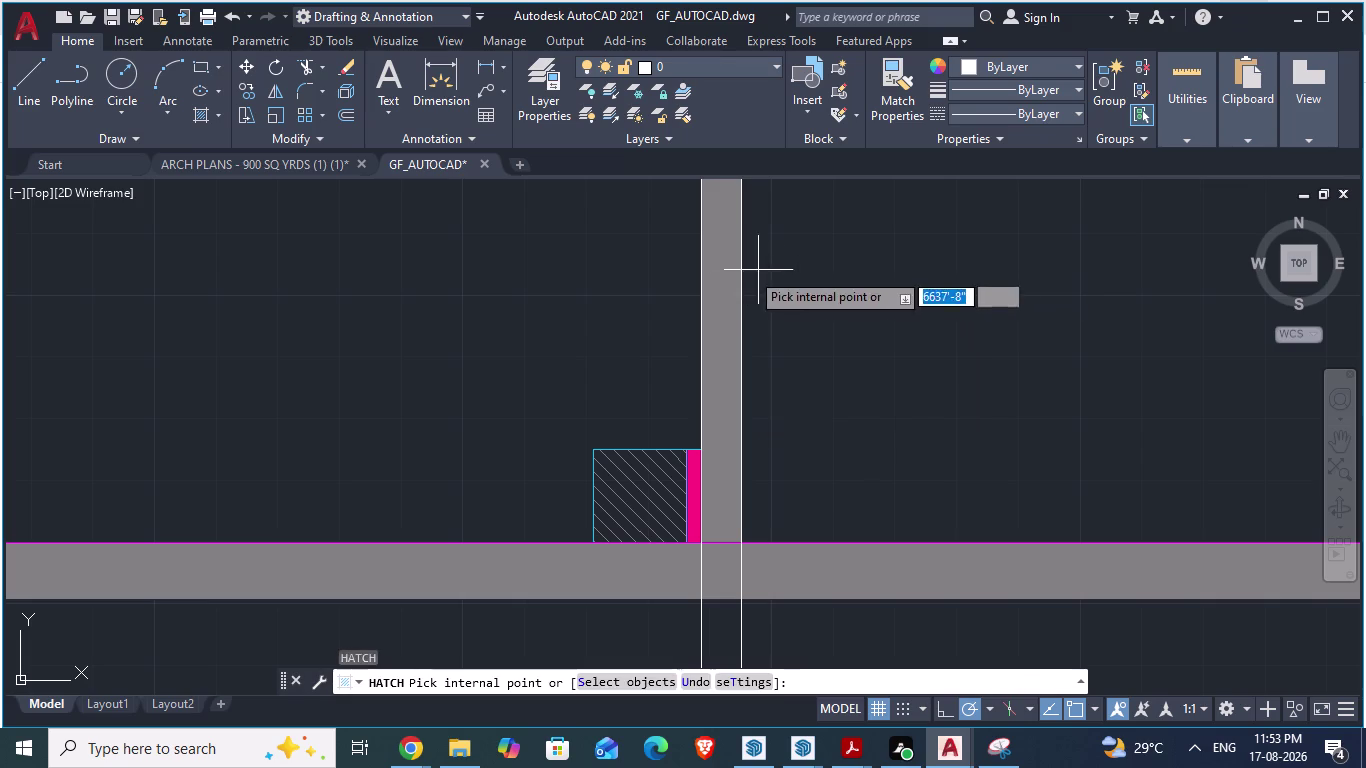
click(702, 291)
scroll(down, 3)
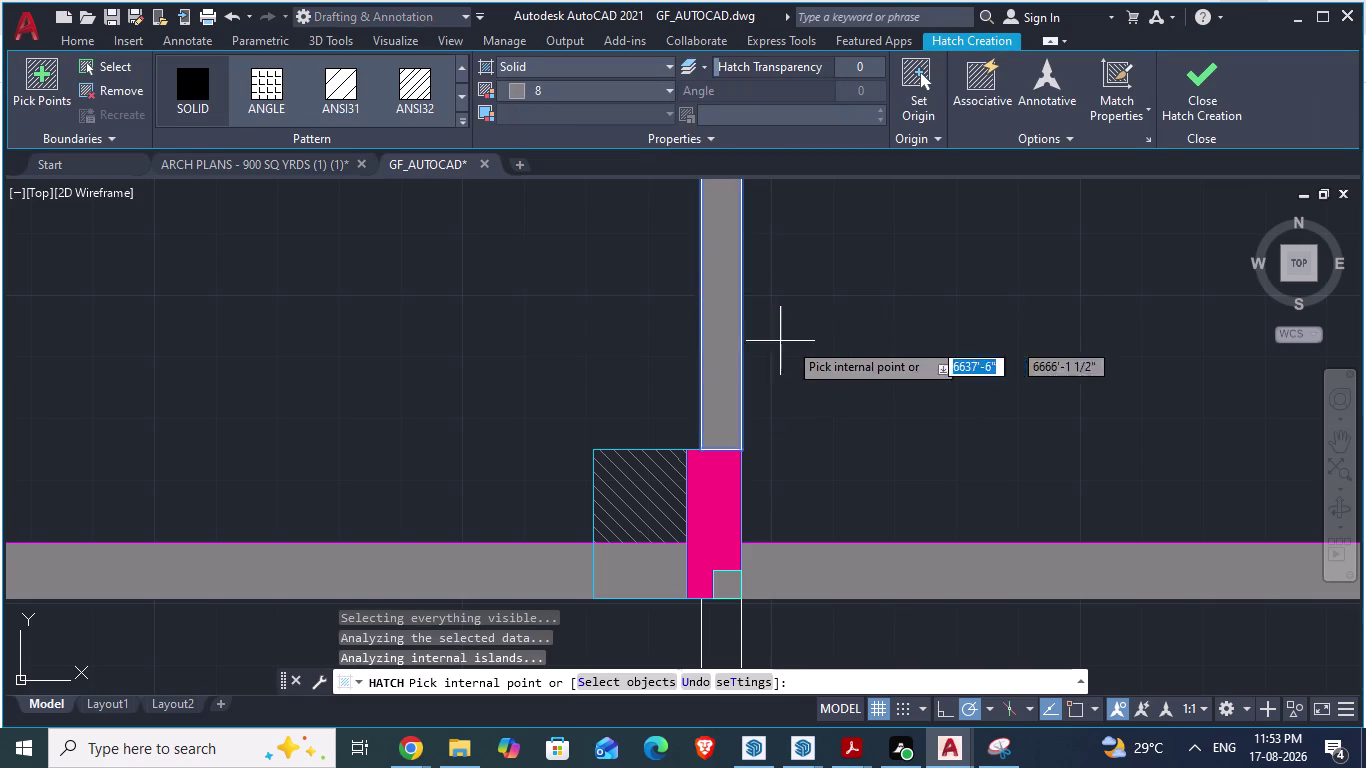
scroll(down, 3)
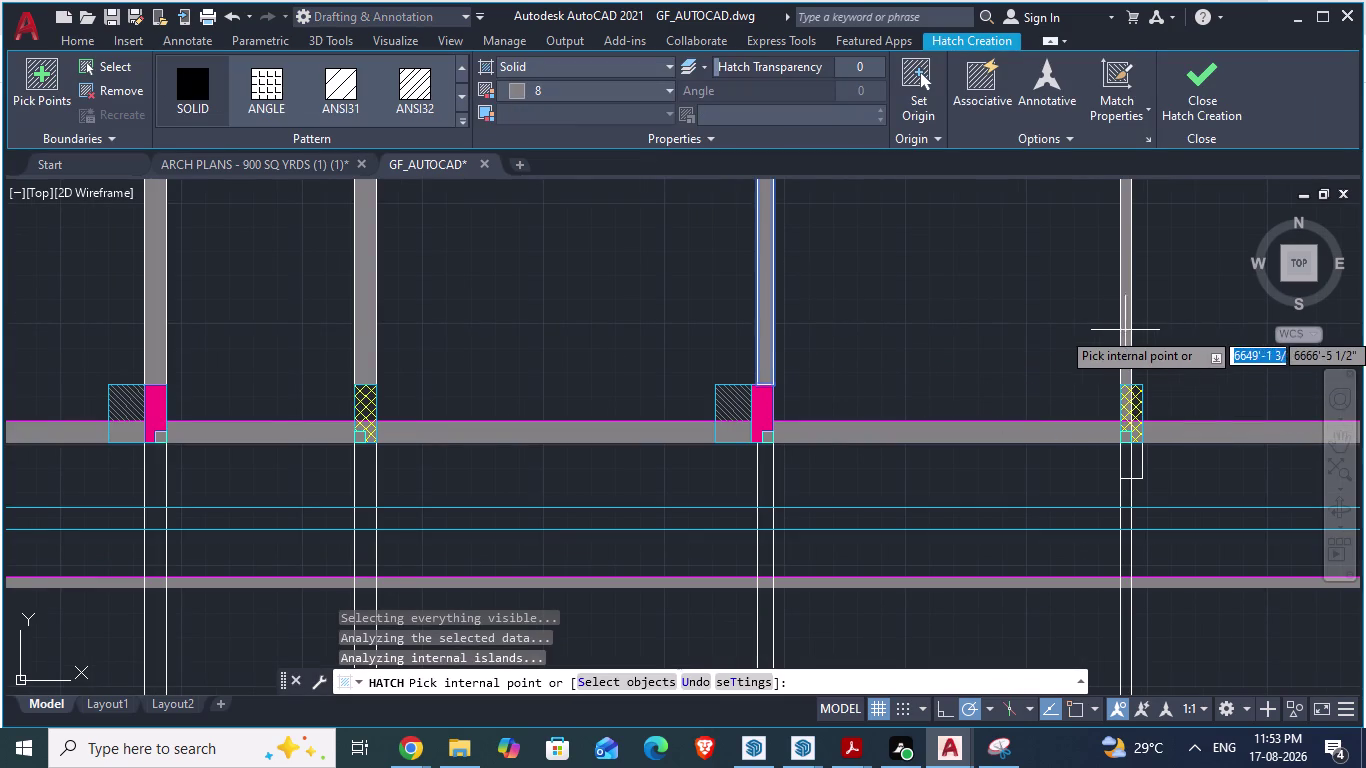
scroll(up, 3)
click(1100, 359)
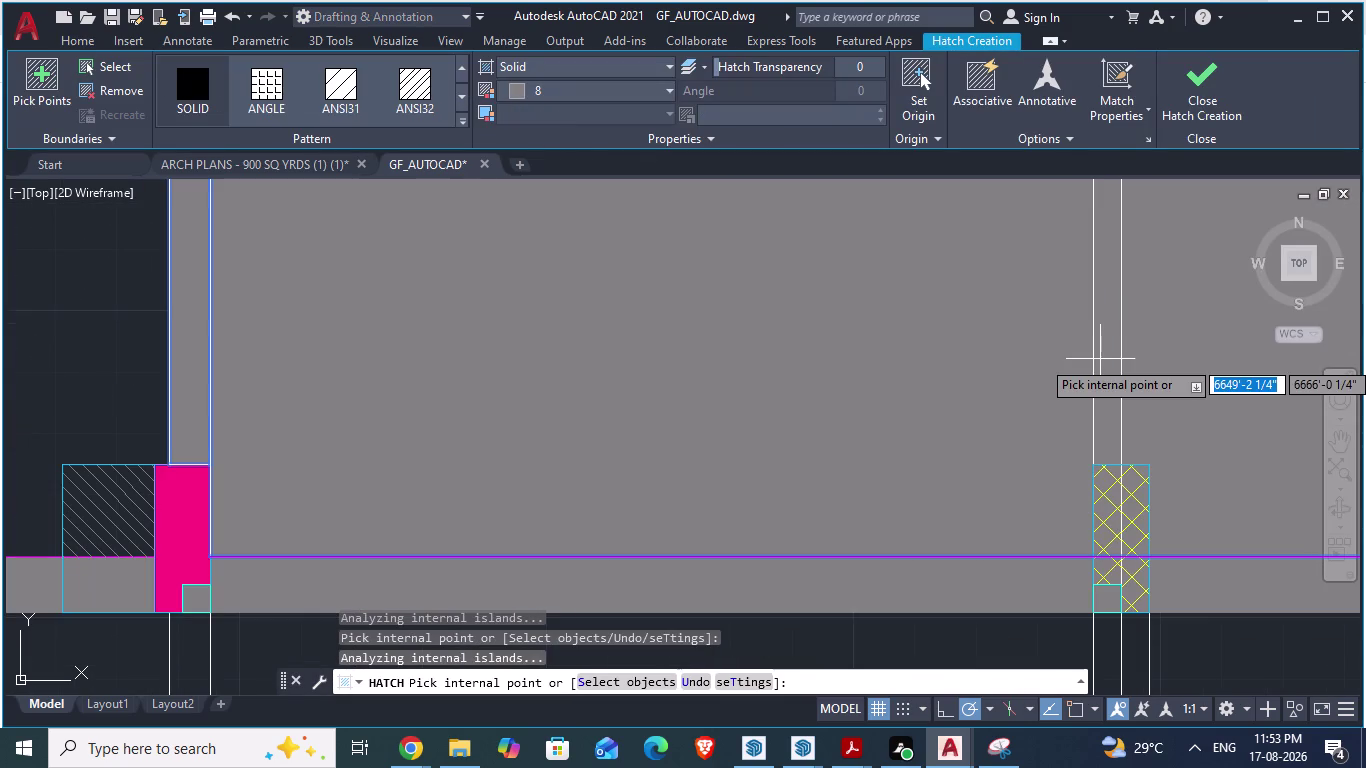
click(1110, 361)
click(961, 404)
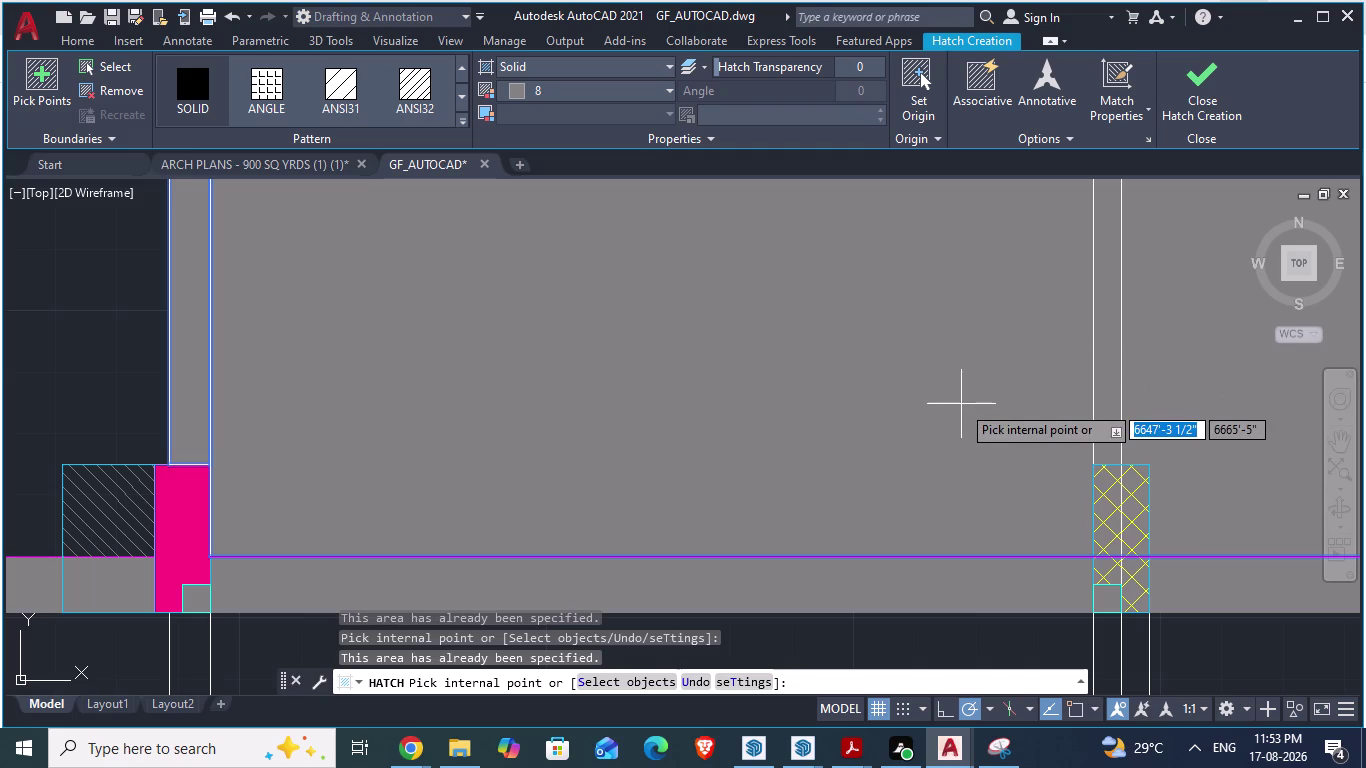
key(ctrl+z)
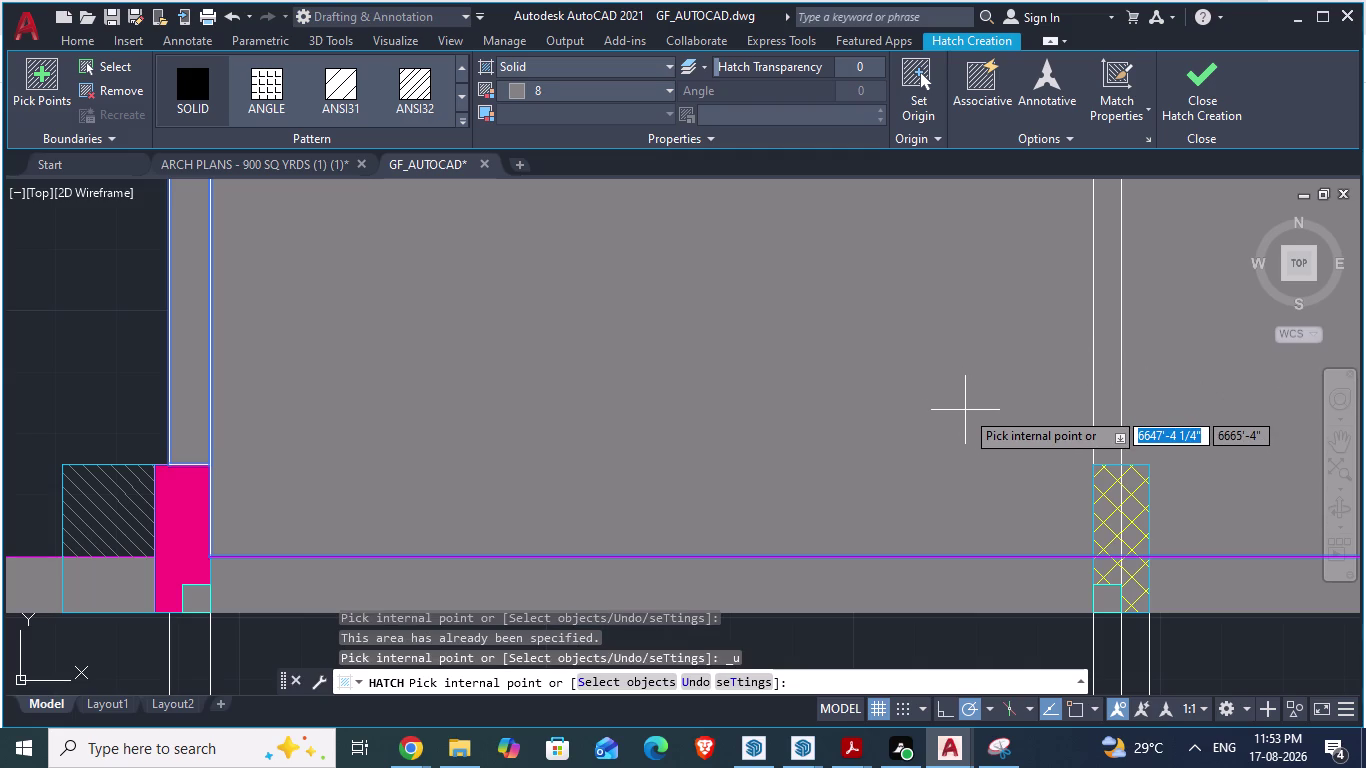
key(ctrl+z)
scroll(down, 3)
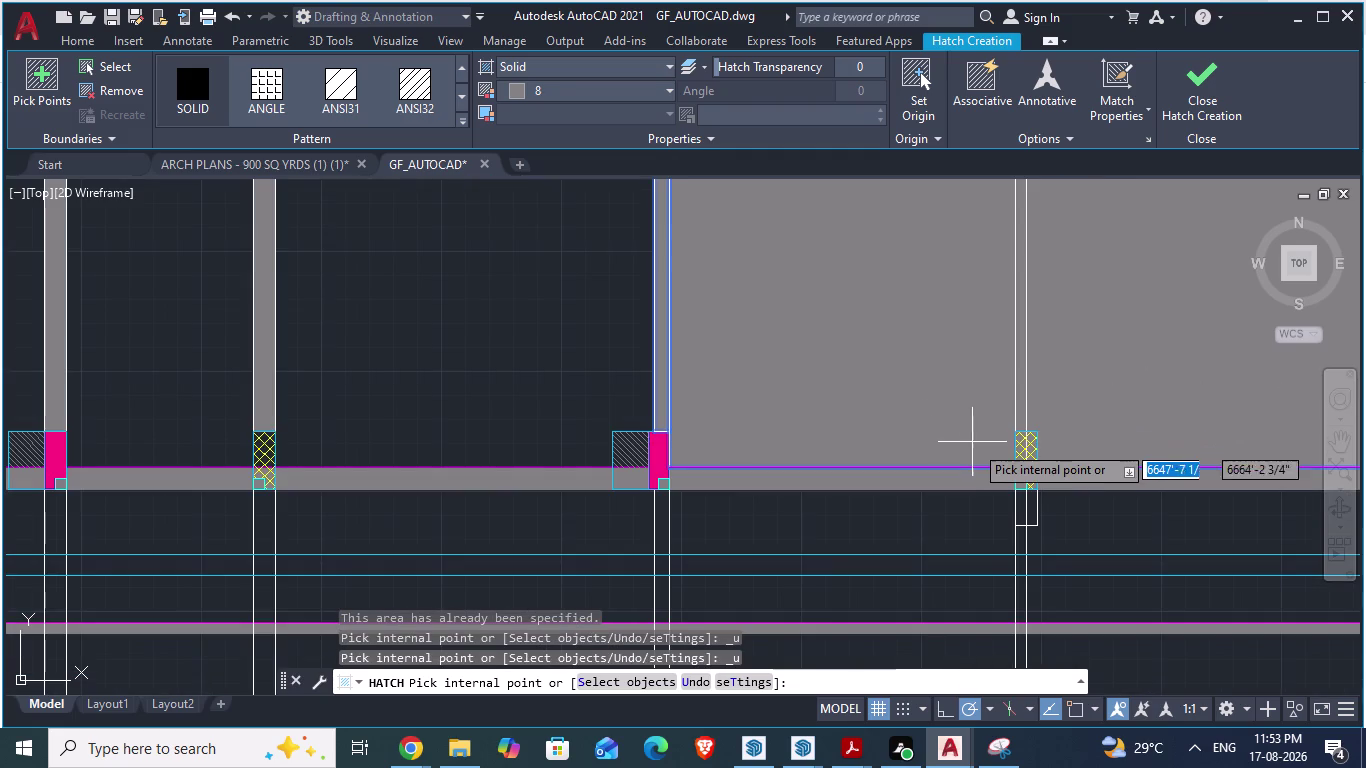
key(ctrl+z)
scroll(up, 3)
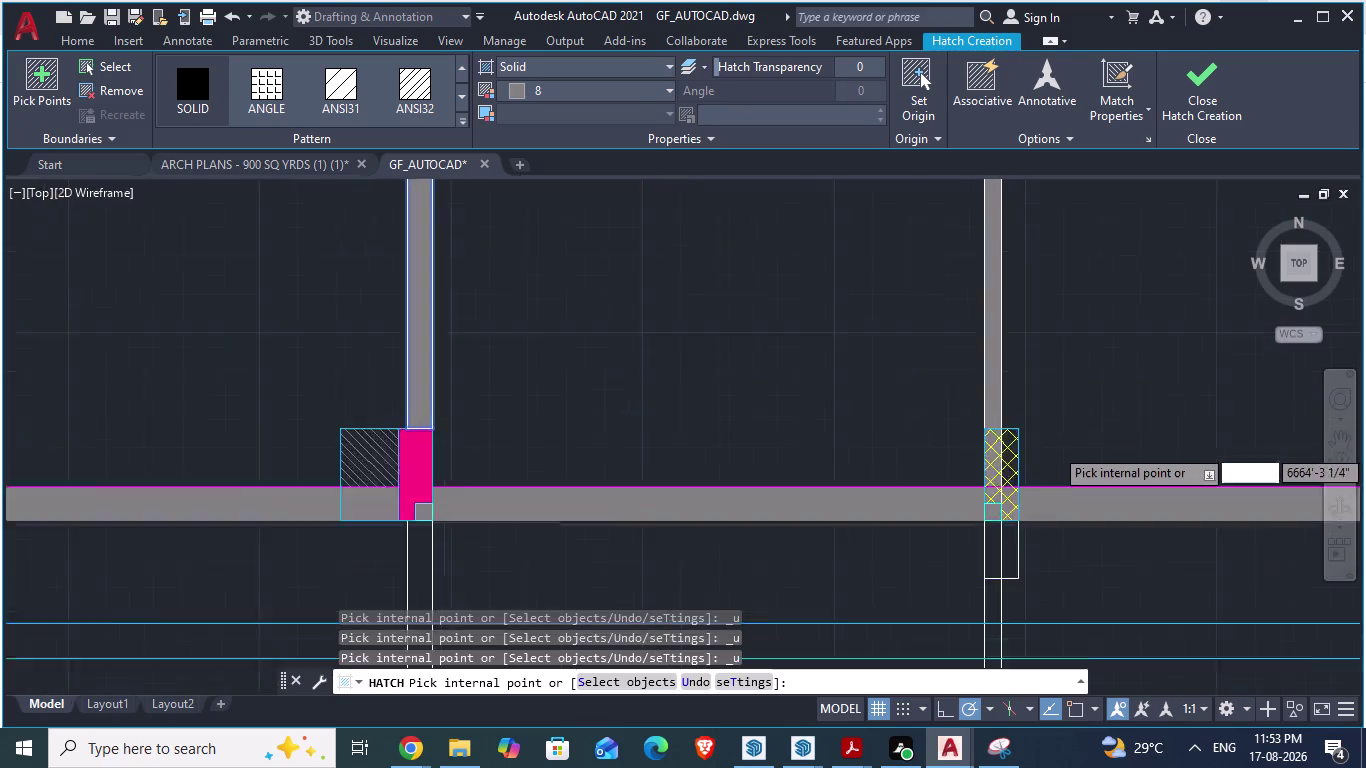
scroll(up, 3)
scroll(down, 3)
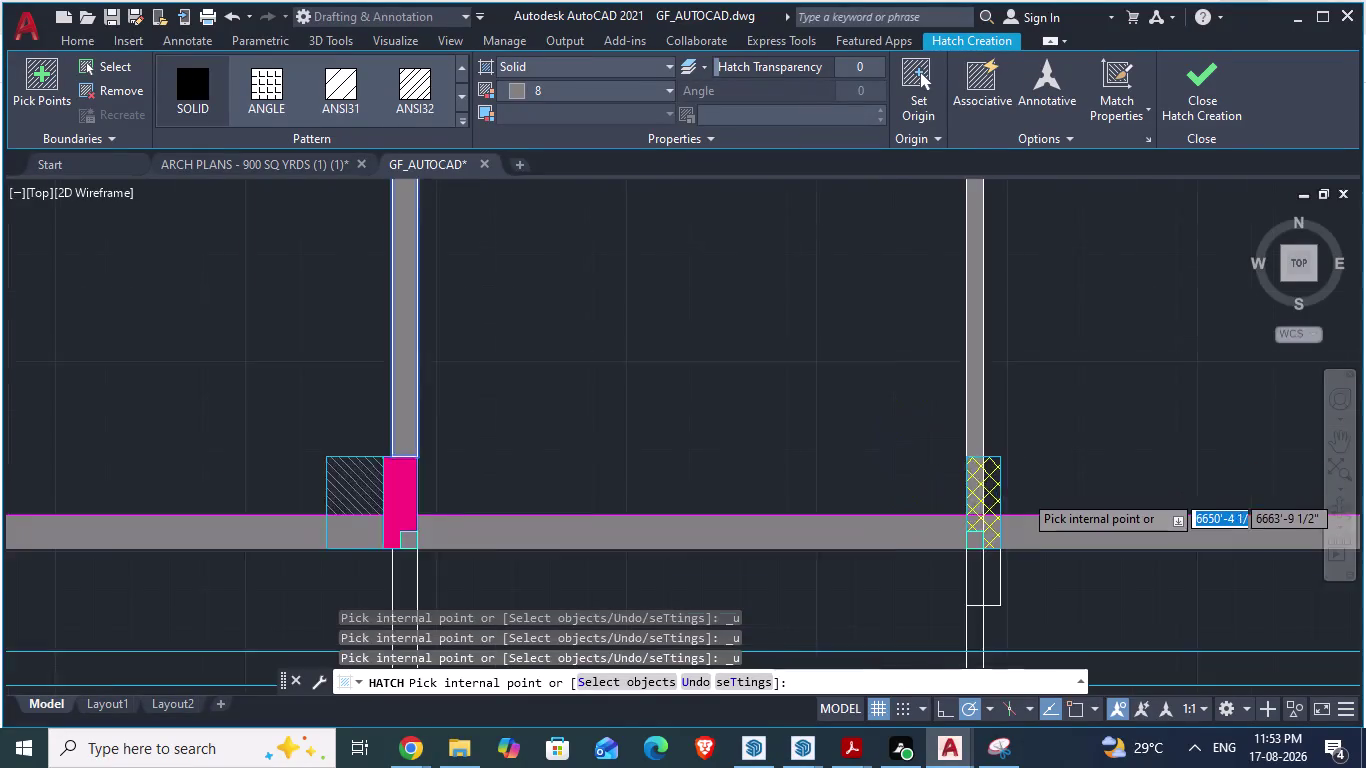
scroll(down, 3)
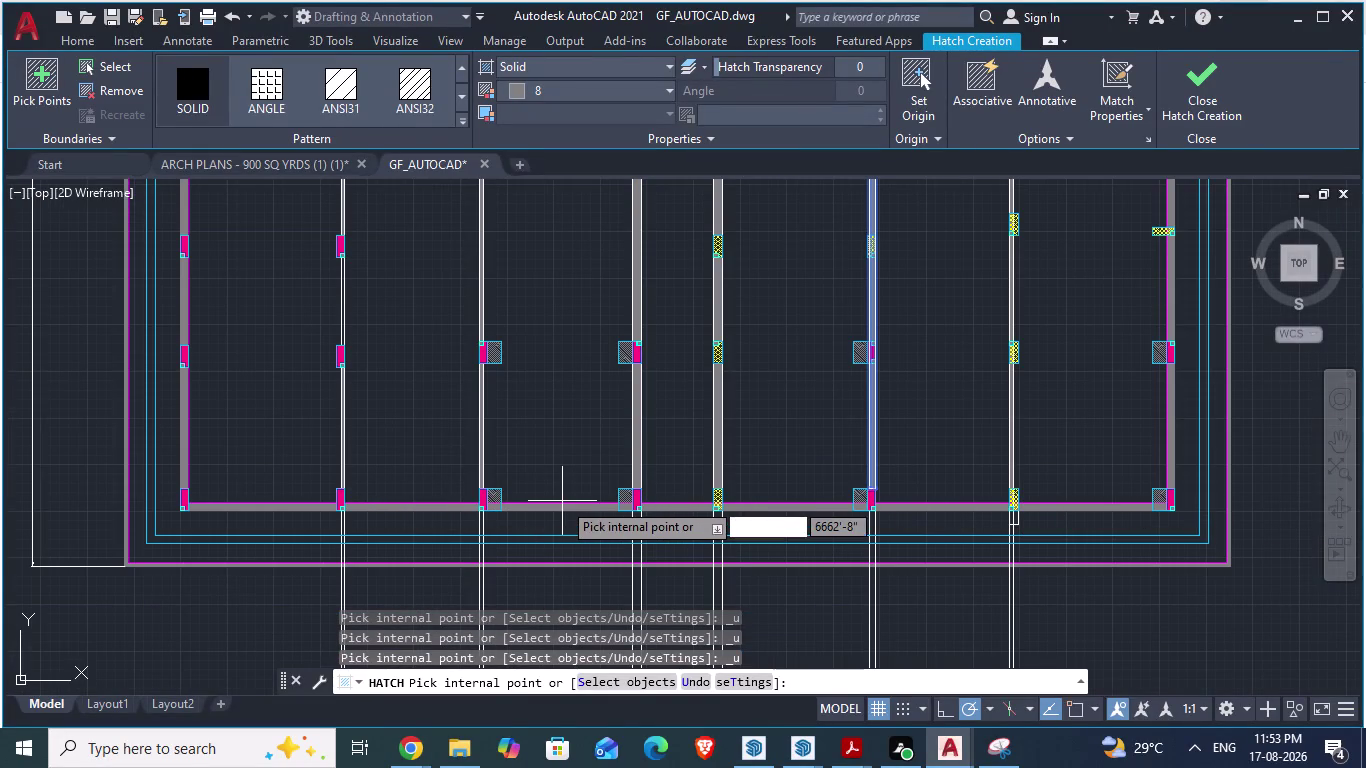
scroll(down, 3)
scroll(up, 3)
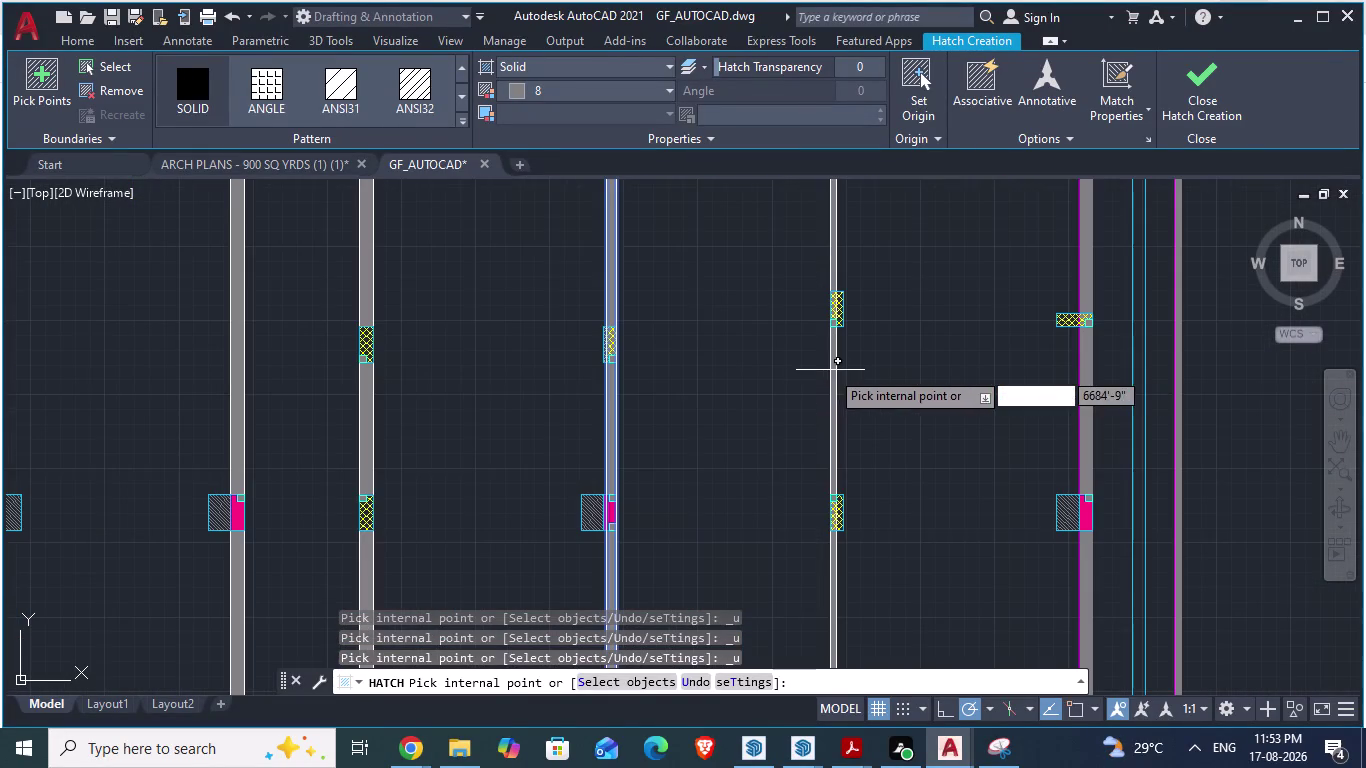
scroll(down, 3)
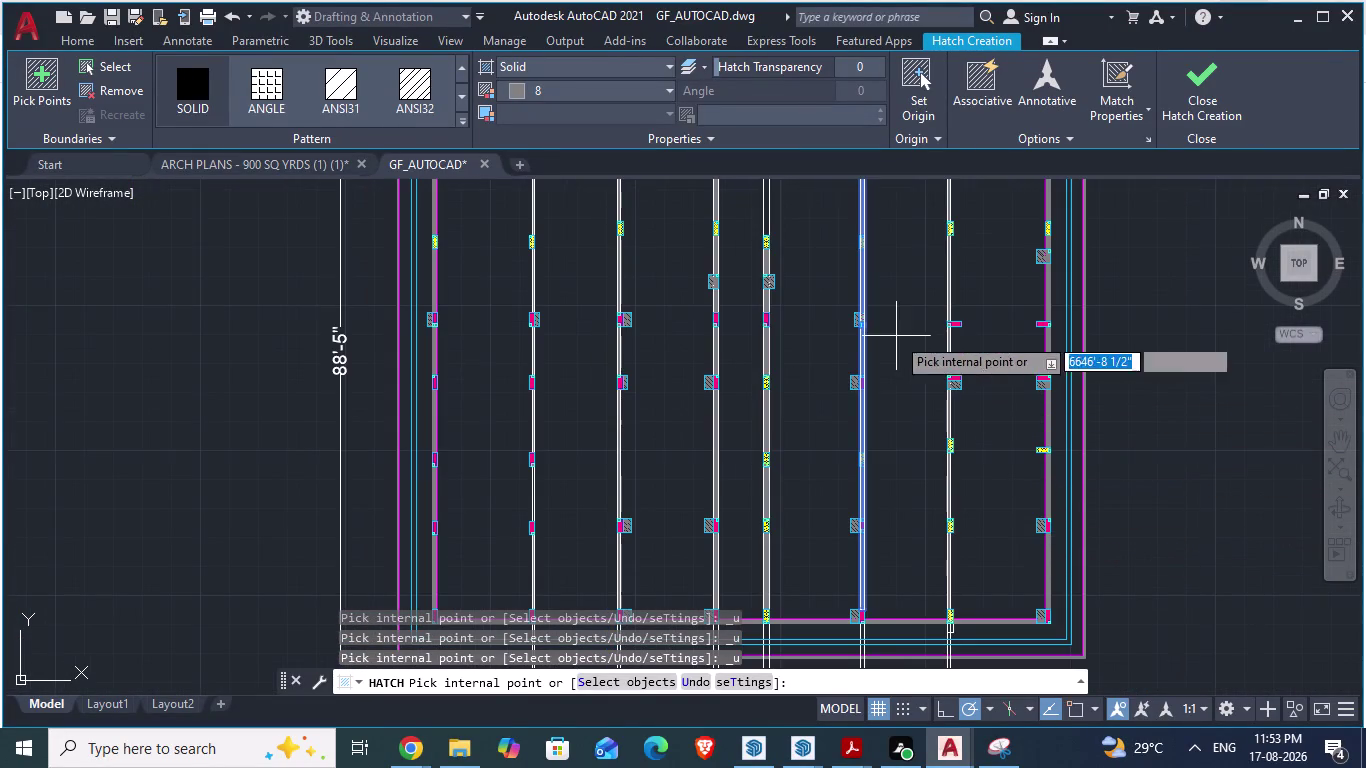
scroll(up, 3)
scroll(up, 3)
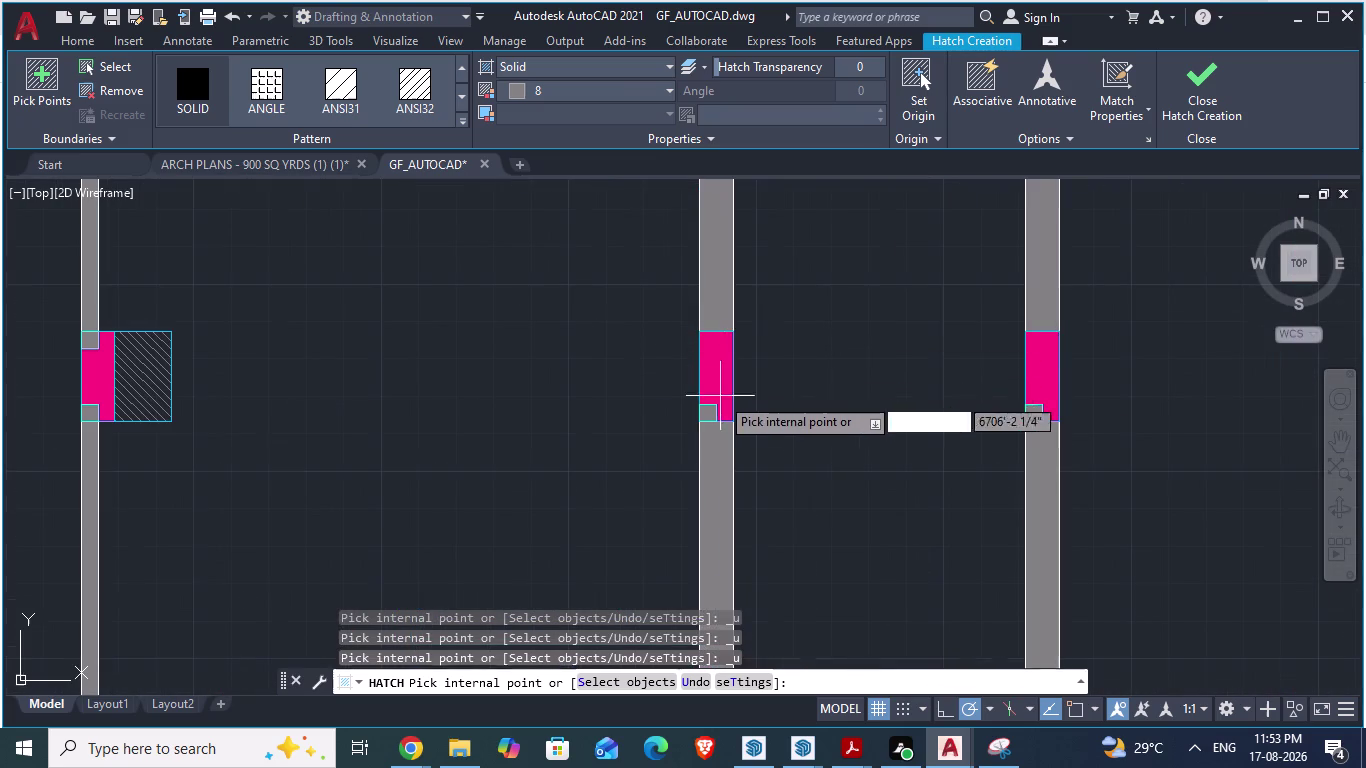
scroll(down, 3)
scroll(down, 3)
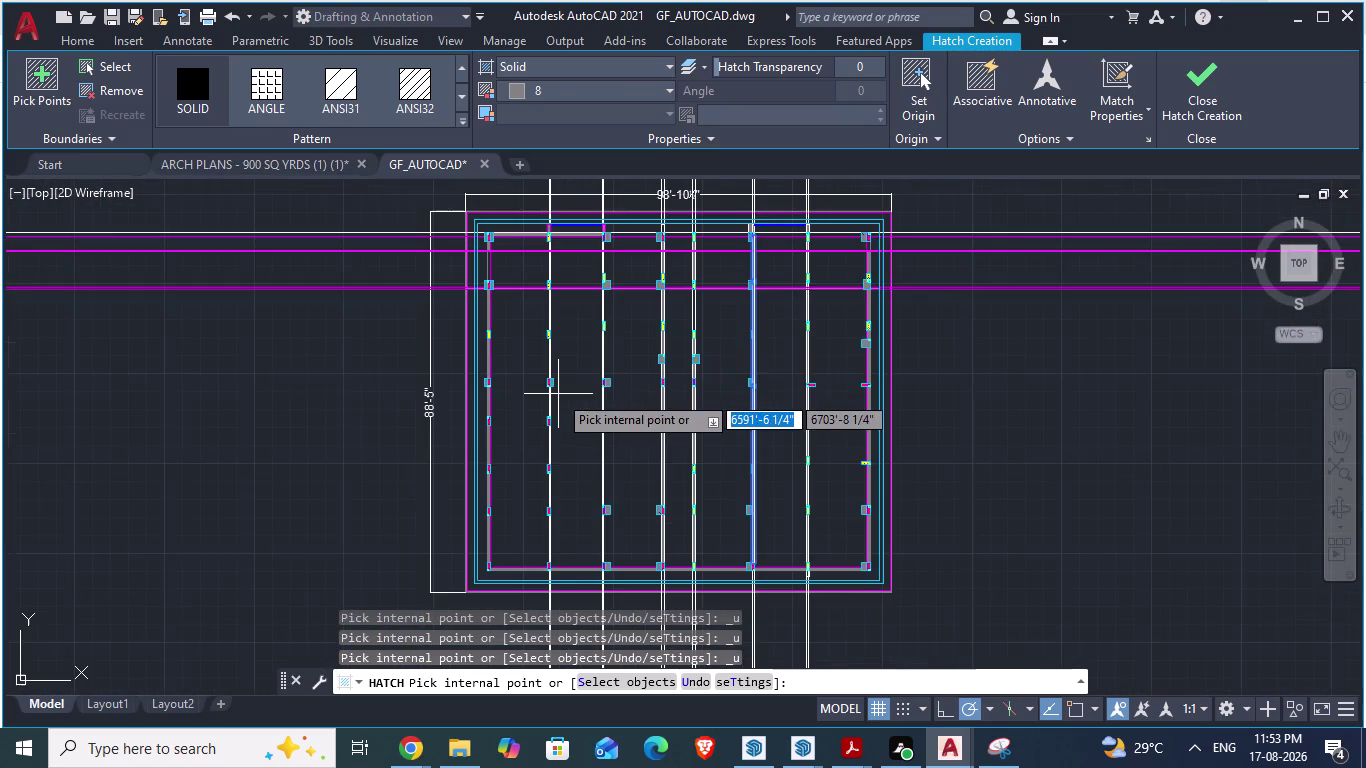
scroll(up, 3)
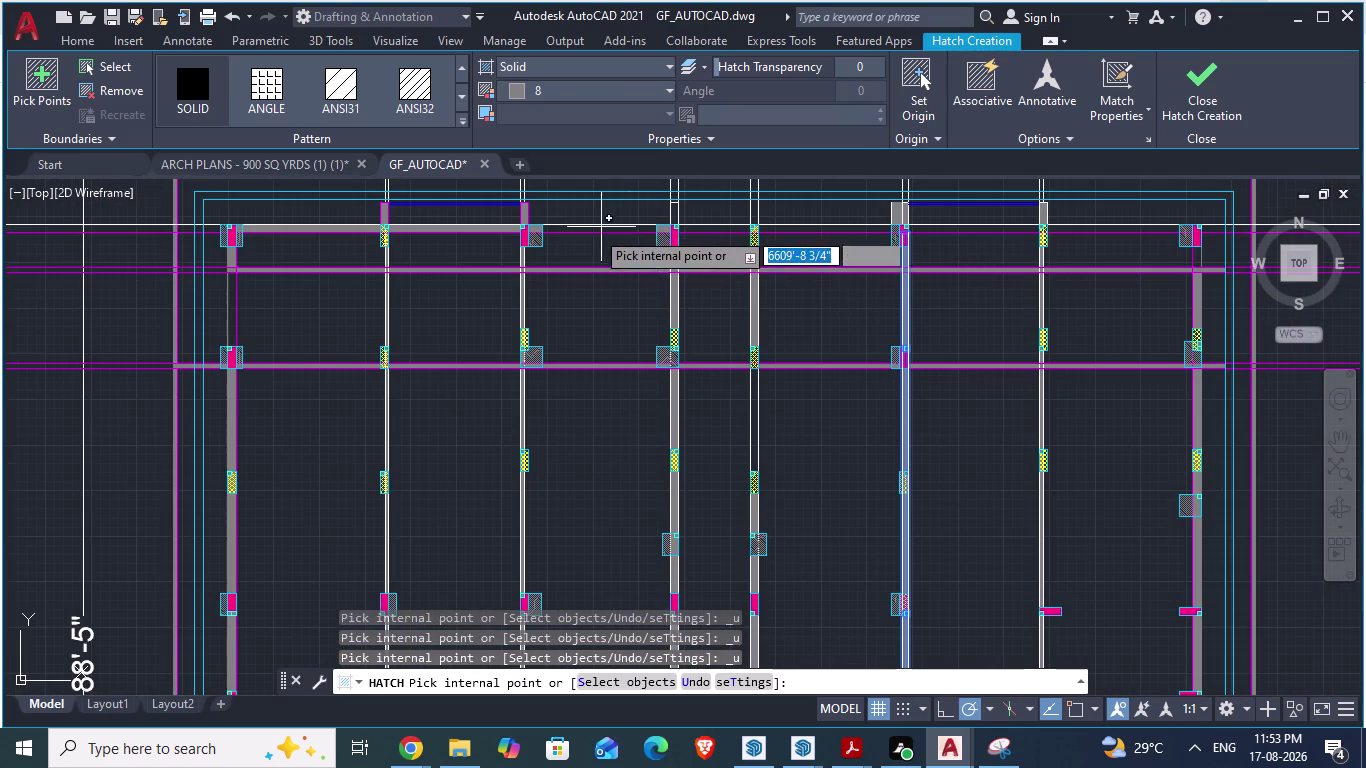
scroll(up, 3)
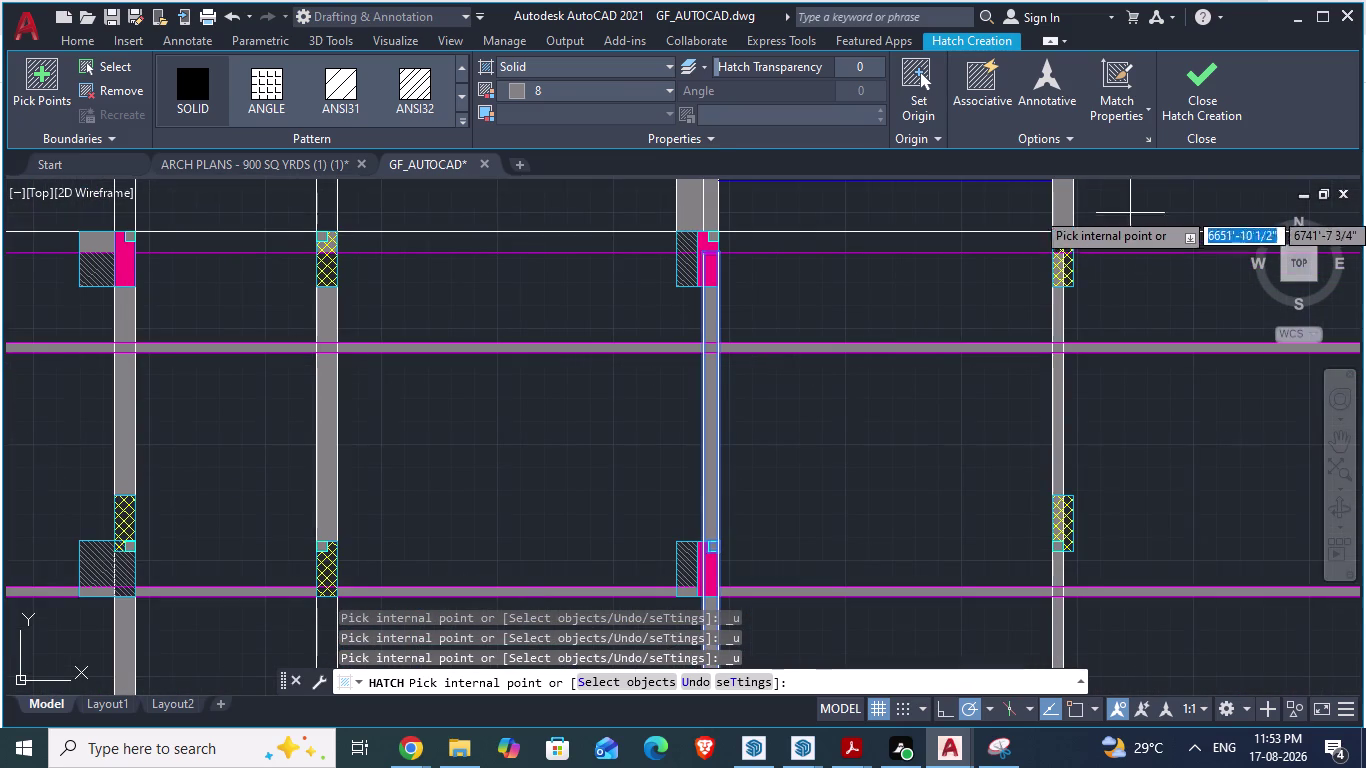
scroll(down, 3)
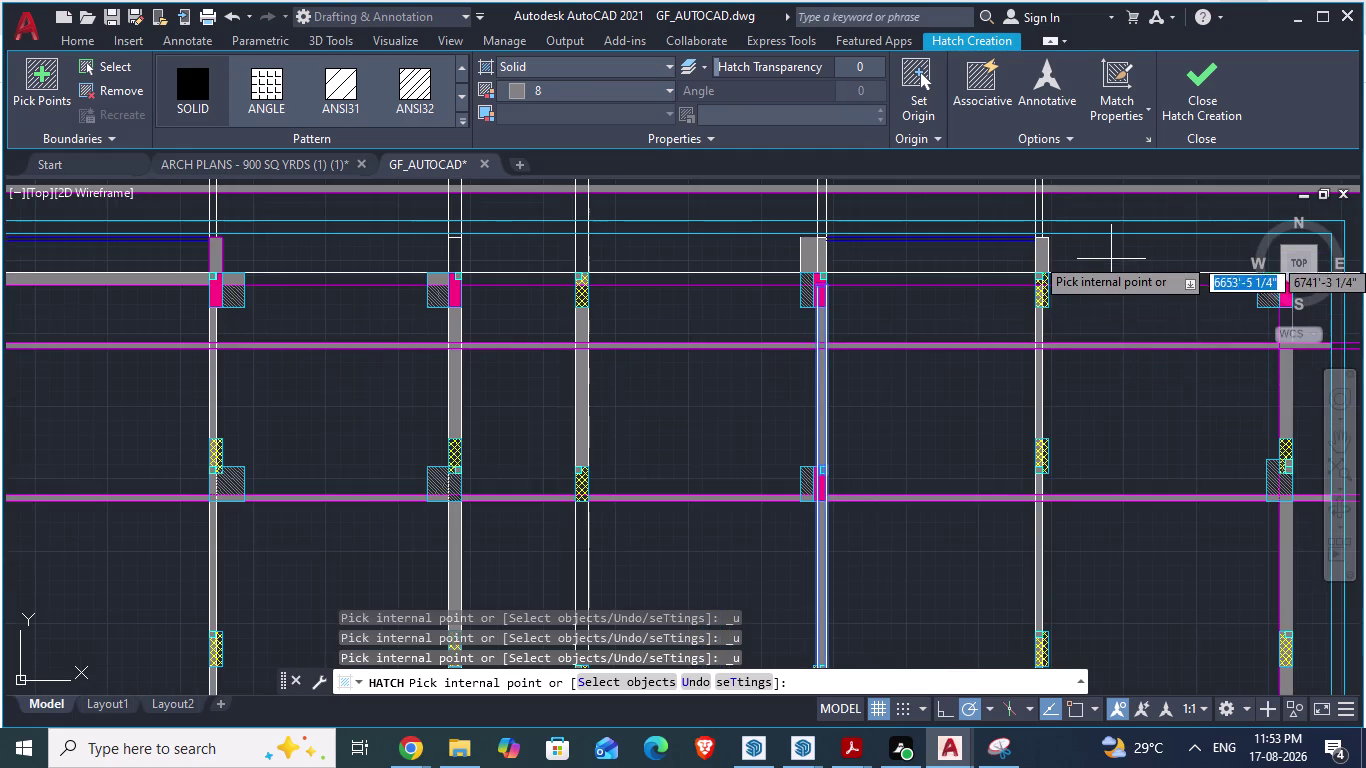
scroll(up, 3)
scroll(down, 3)
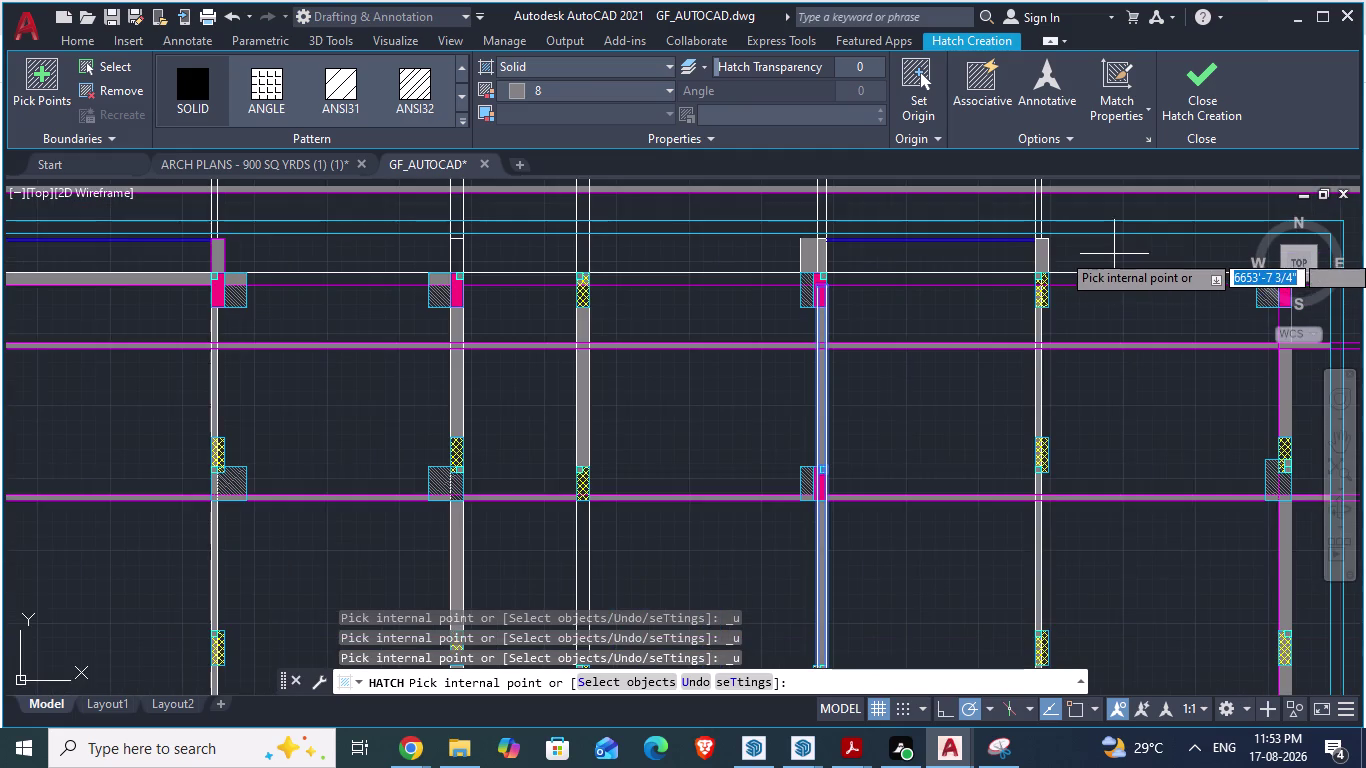
scroll(up, 3)
scroll(down, 3)
click(231, 156)
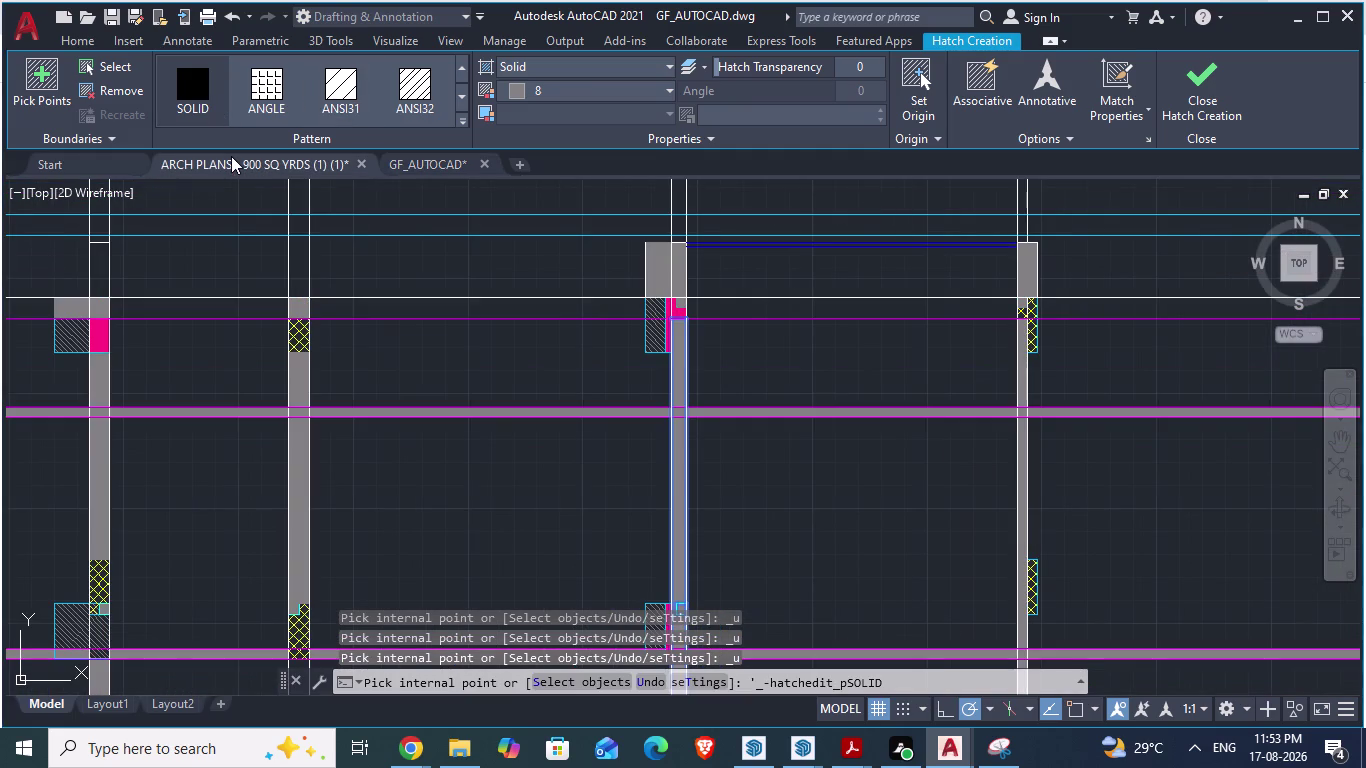
Zoom around the ARCH PLANS cellar, ground and typical floor plans.
scroll(down, 3)
scroll(down, 3)
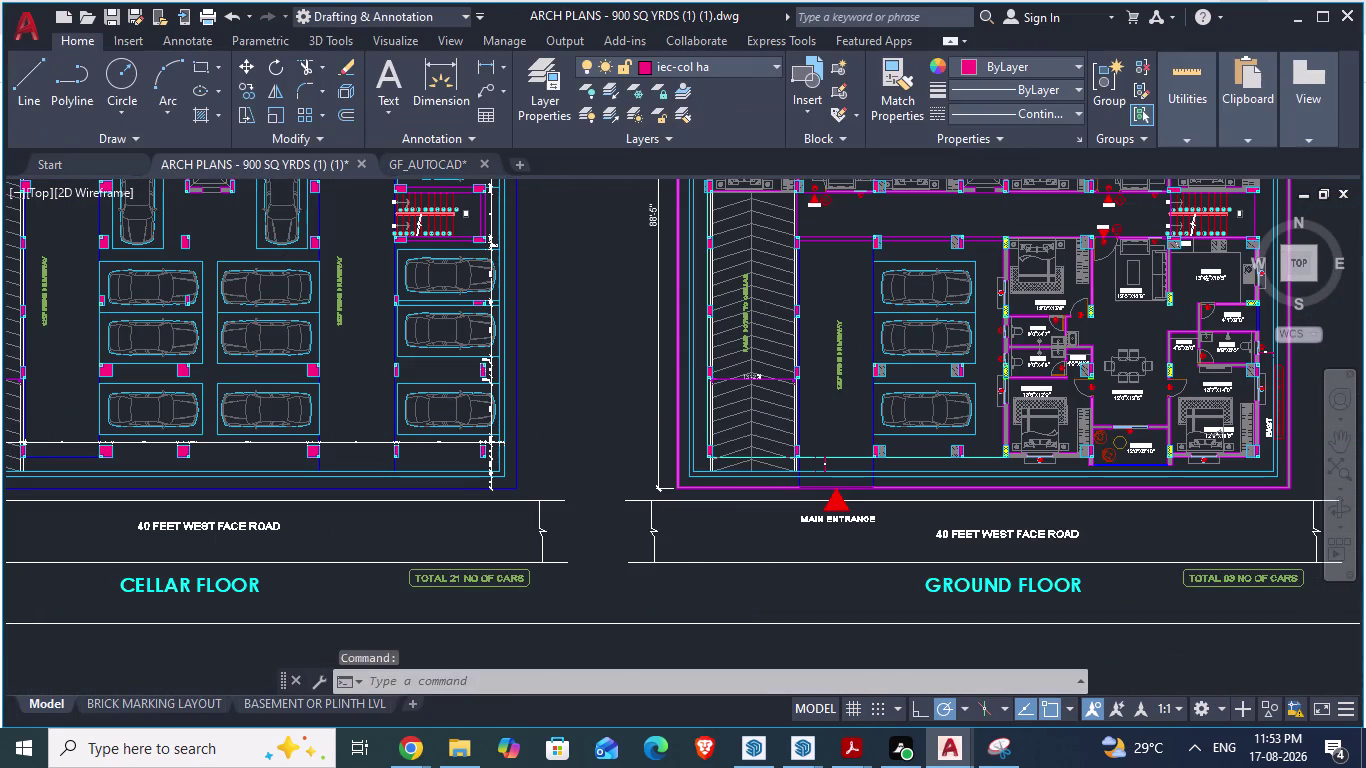
scroll(down, 3)
scroll(up, 3)
scroll(up, 3)
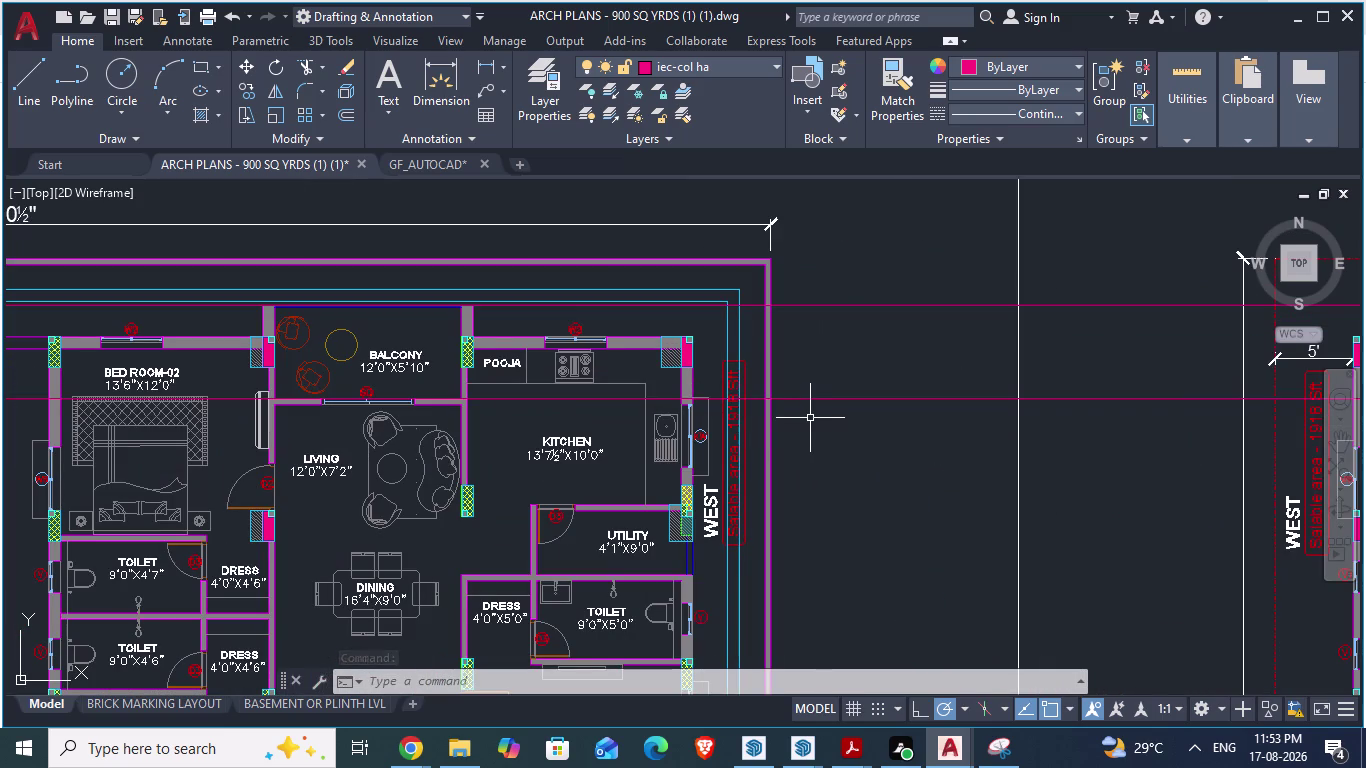
scroll(down, 3)
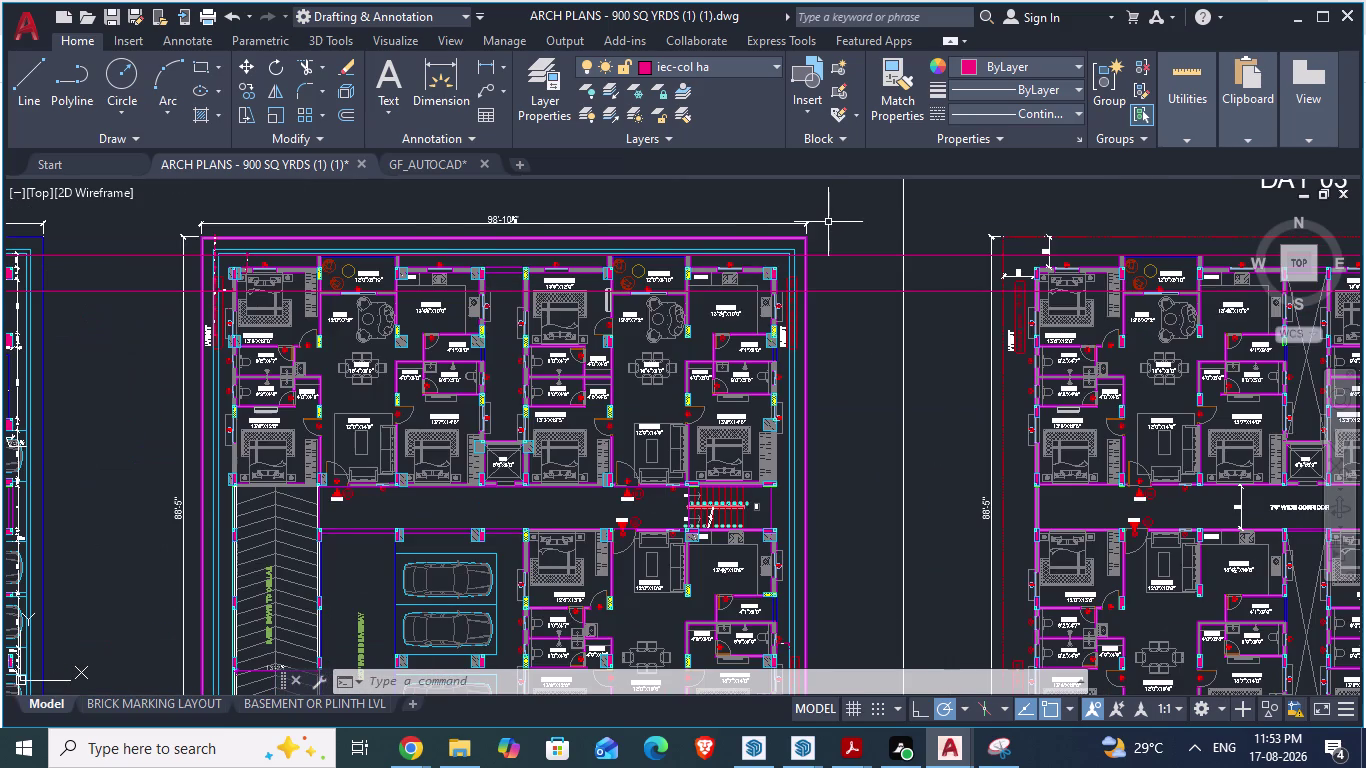
scroll(down, 3)
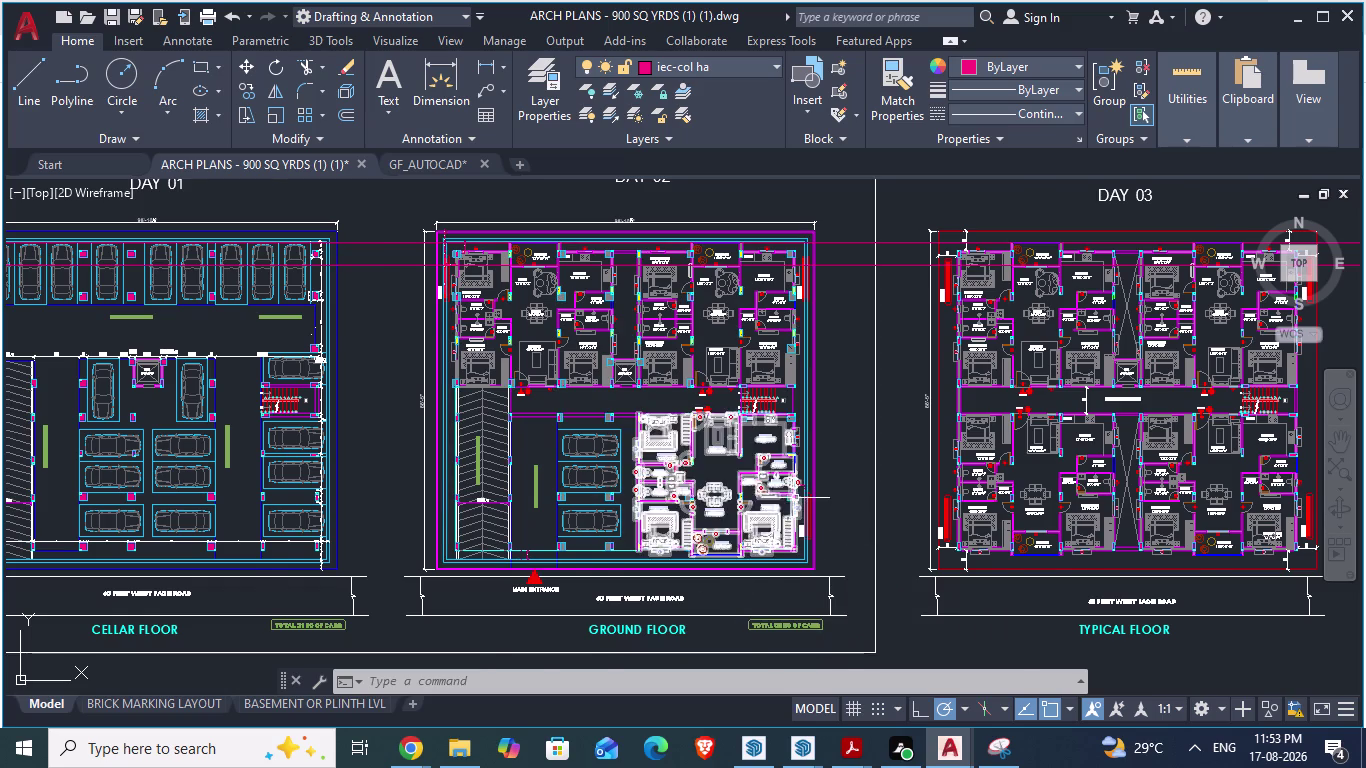
scroll(up, 3)
scroll(down, 3)
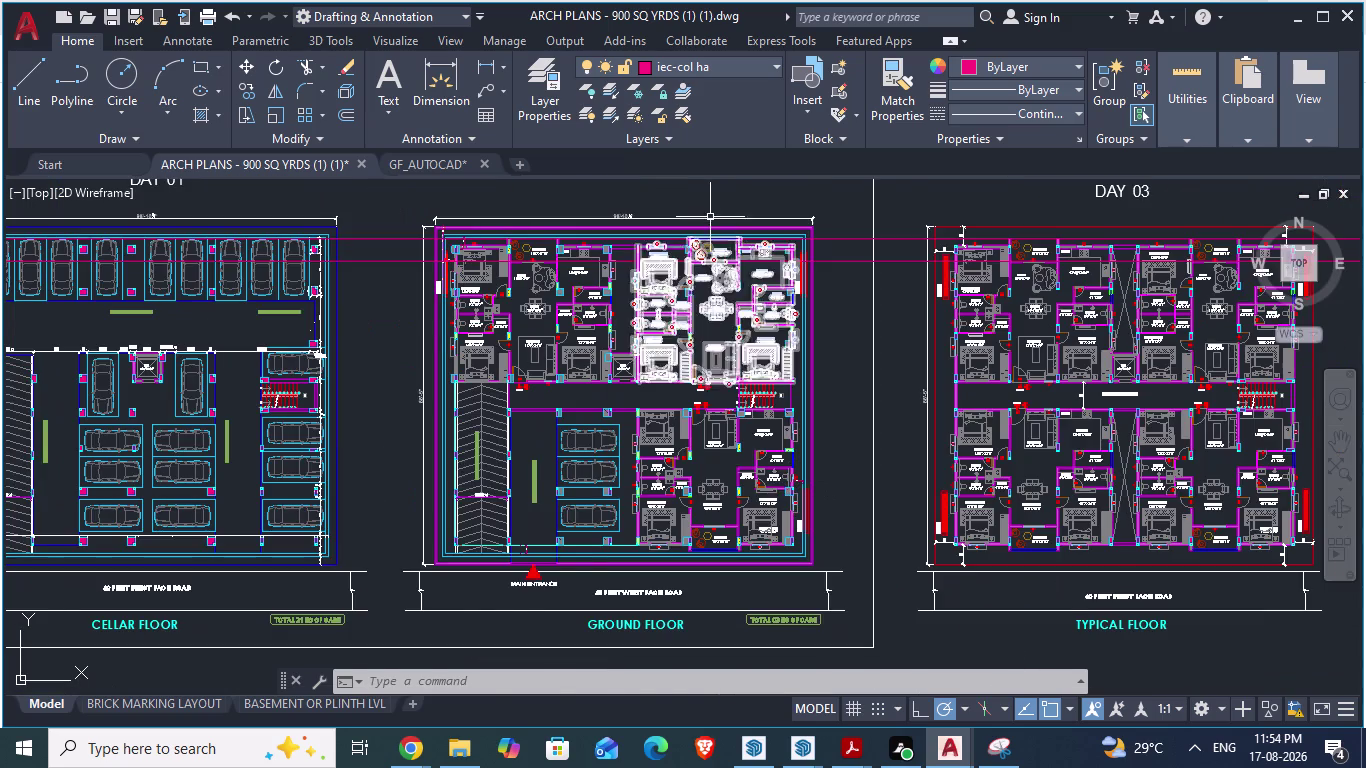
scroll(up, 3)
scroll(down, 3)
Cancel the pending command and return to the GF_AUTOCAD drawing.
key(Escape)
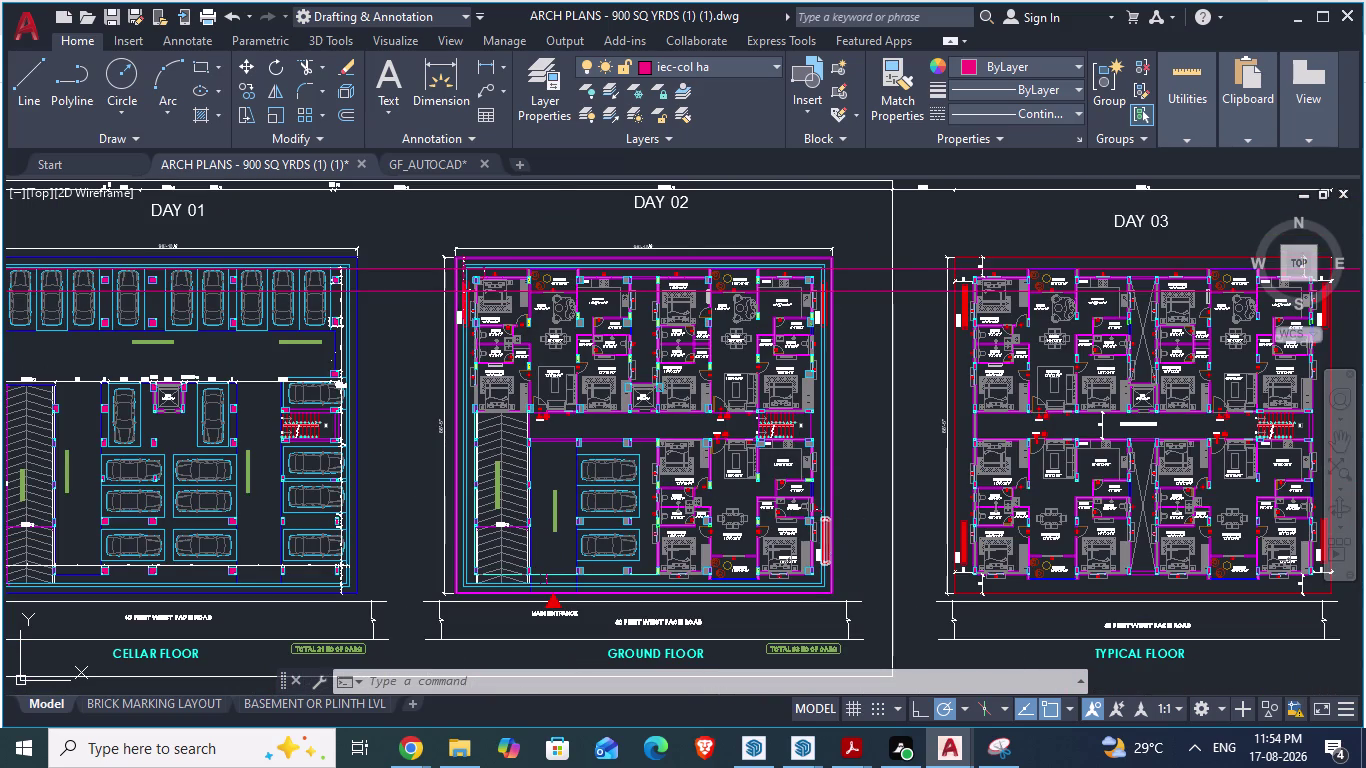
click(422, 160)
click(422, 160)
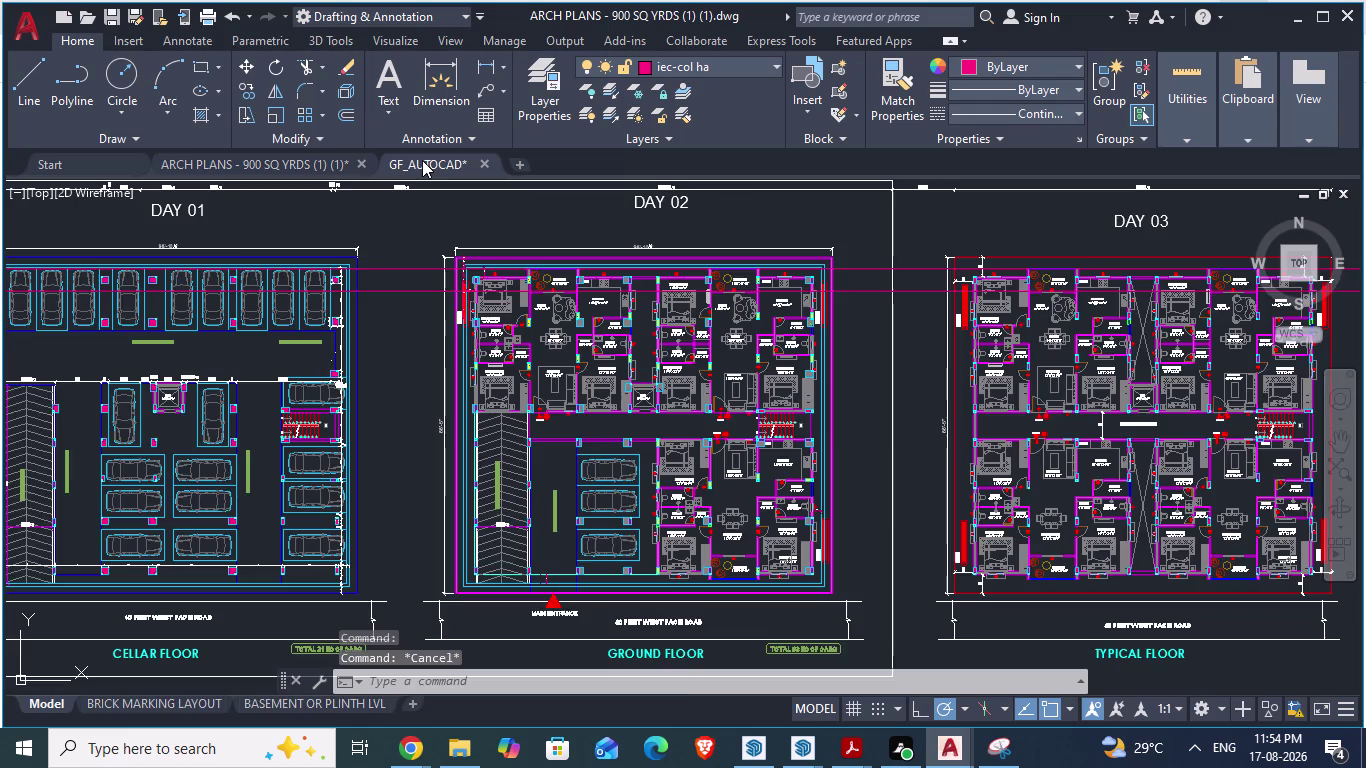
Zoom into the south wall beside the hatched column and start a LINE (L).
scroll(down, 3)
scroll(down, 3)
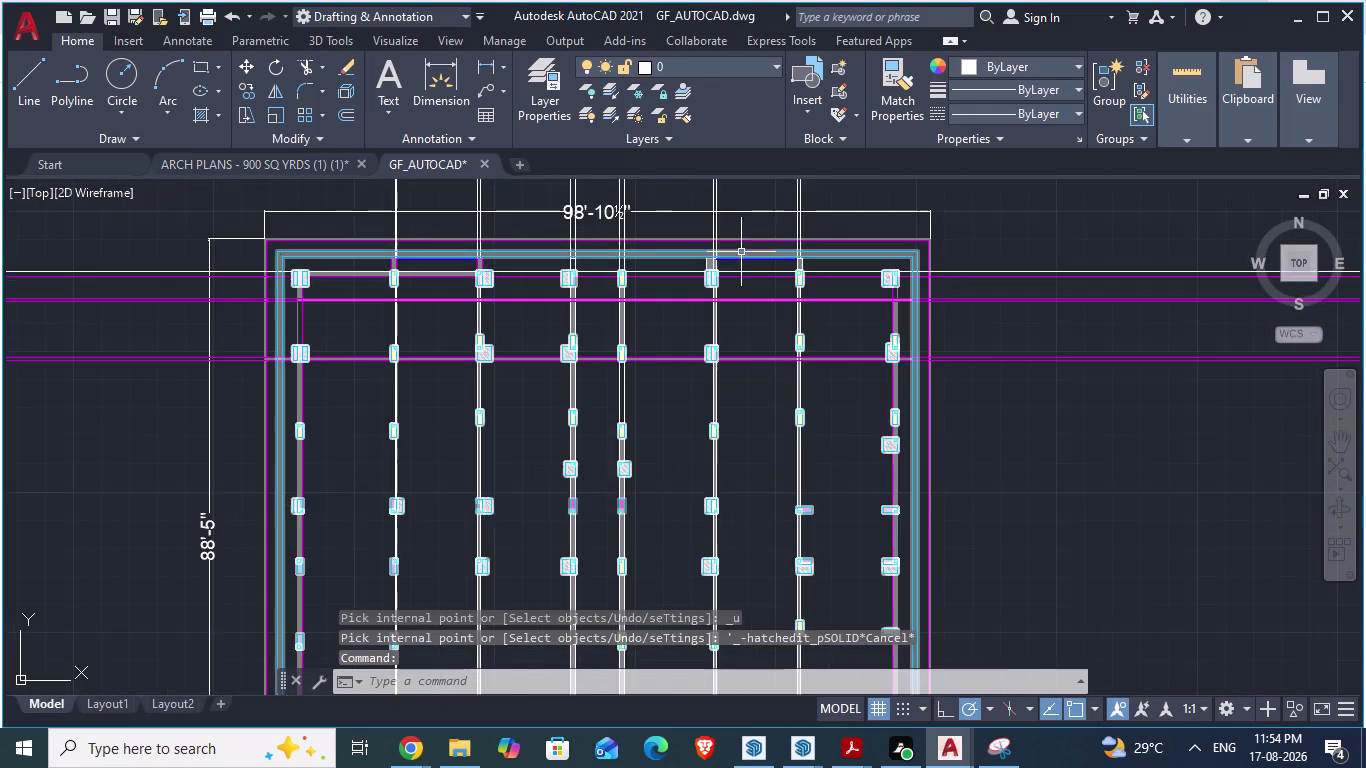
scroll(down, 3)
scroll(down, 3)
scroll(up, 3)
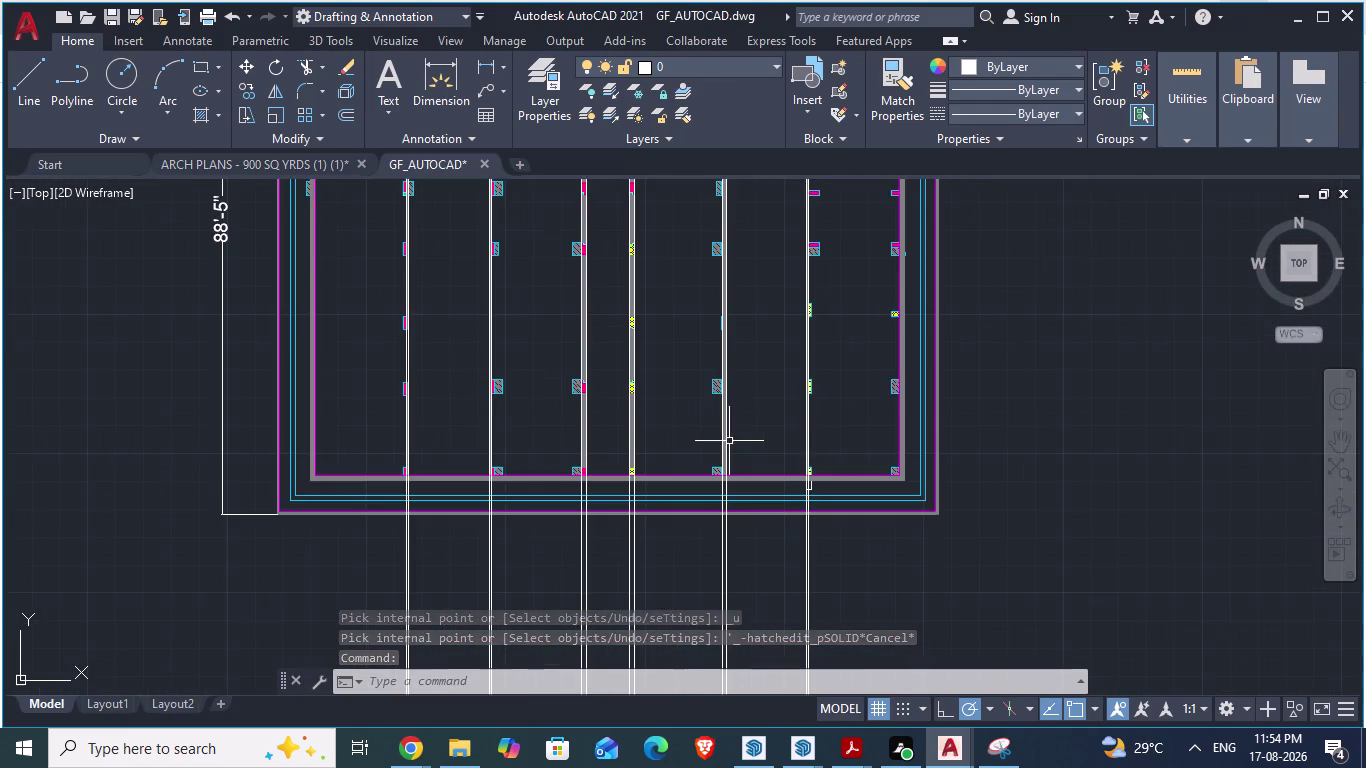
scroll(up, 3)
scroll(down, 3)
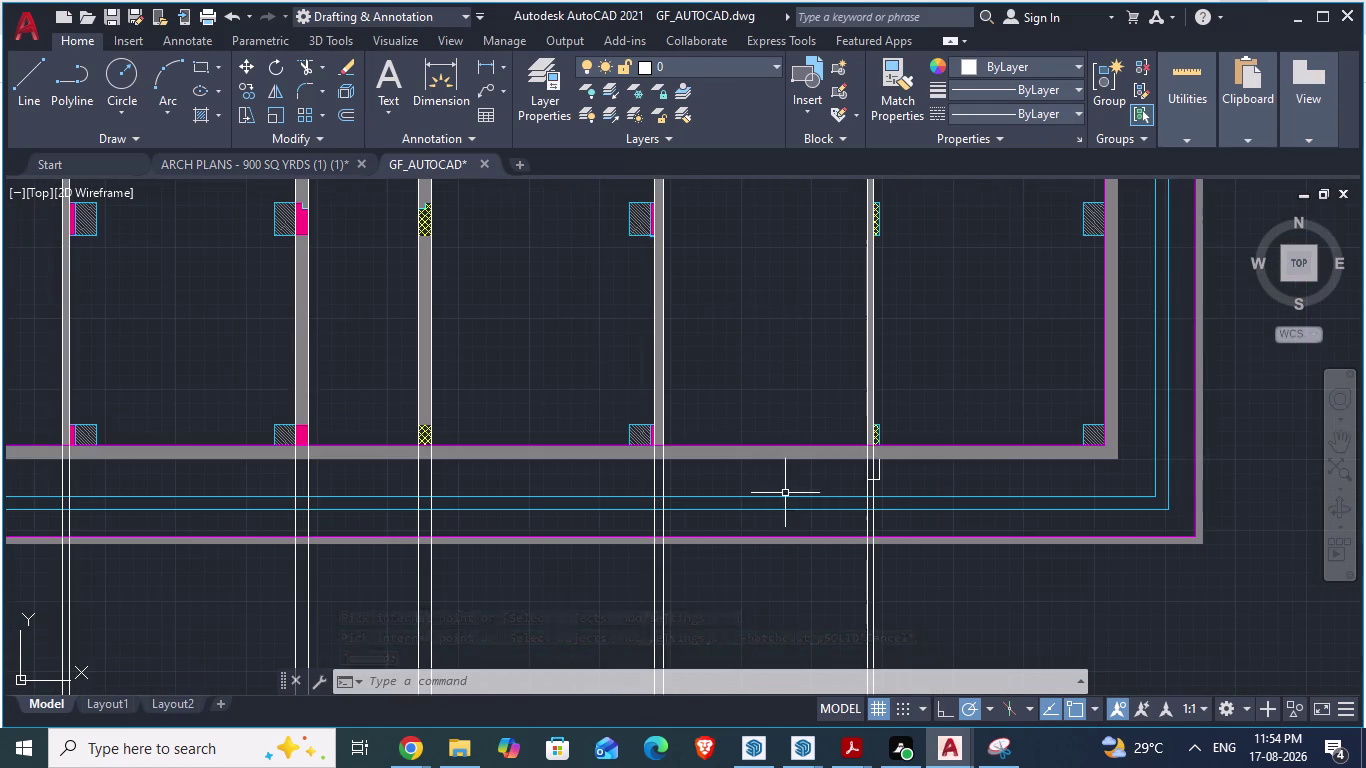
scroll(up, 3)
scroll(up, 3)
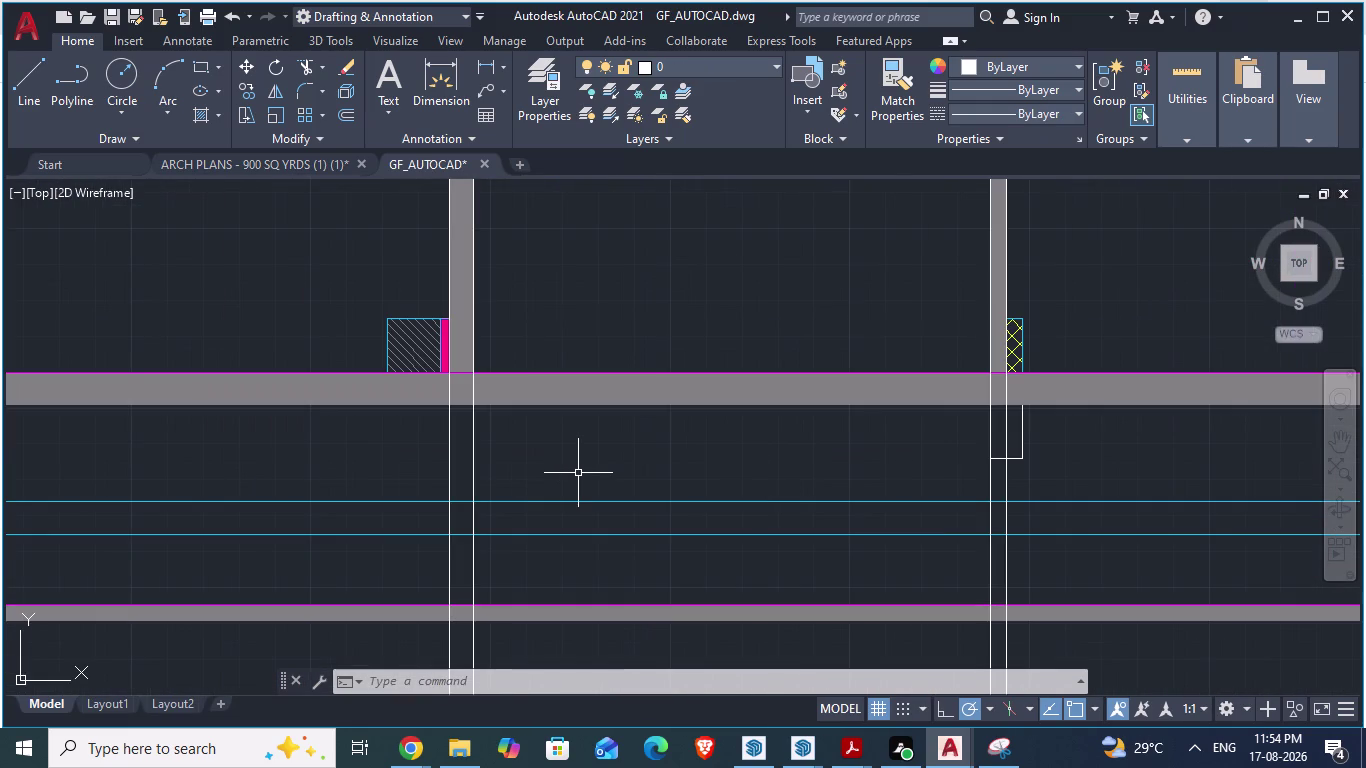
key(l)
key(Return)
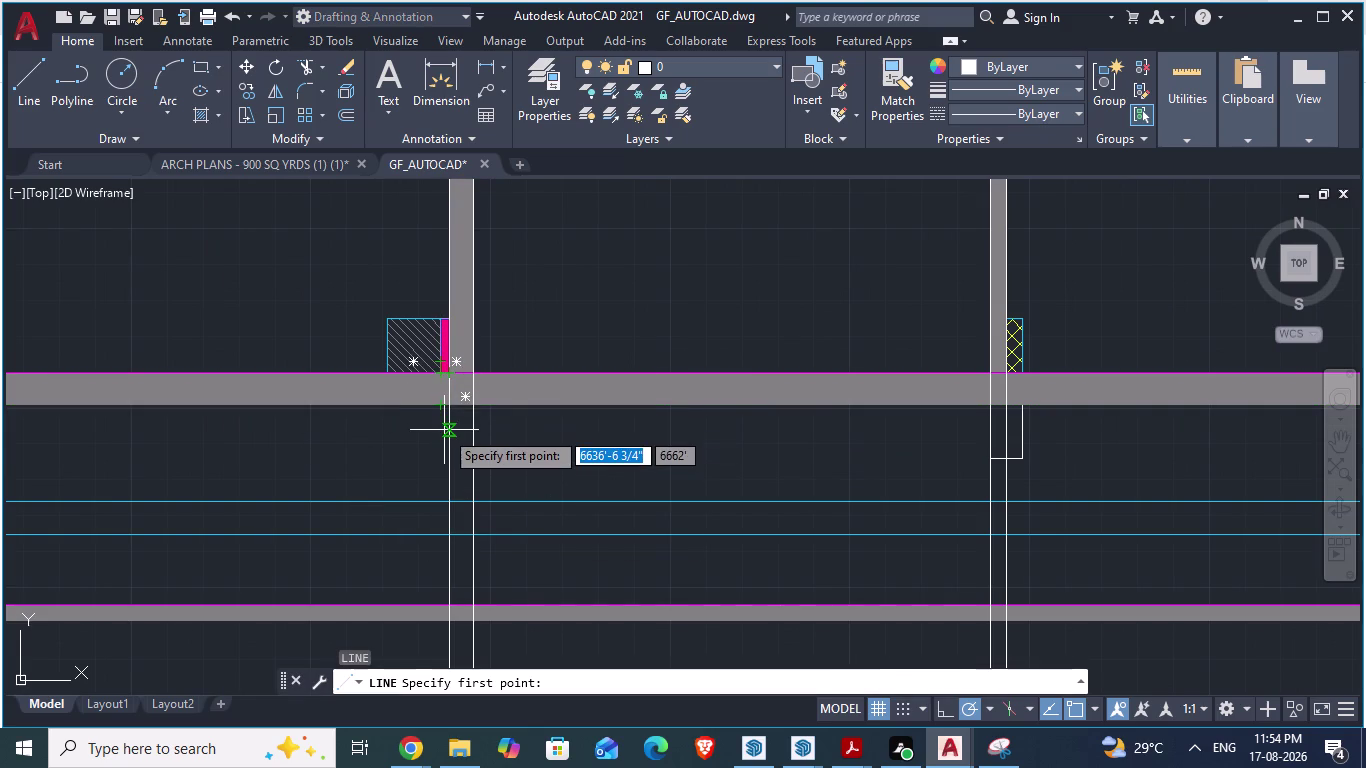
Cancel the line, then try hatching the column and wall strip and cancel.
key(Escape)
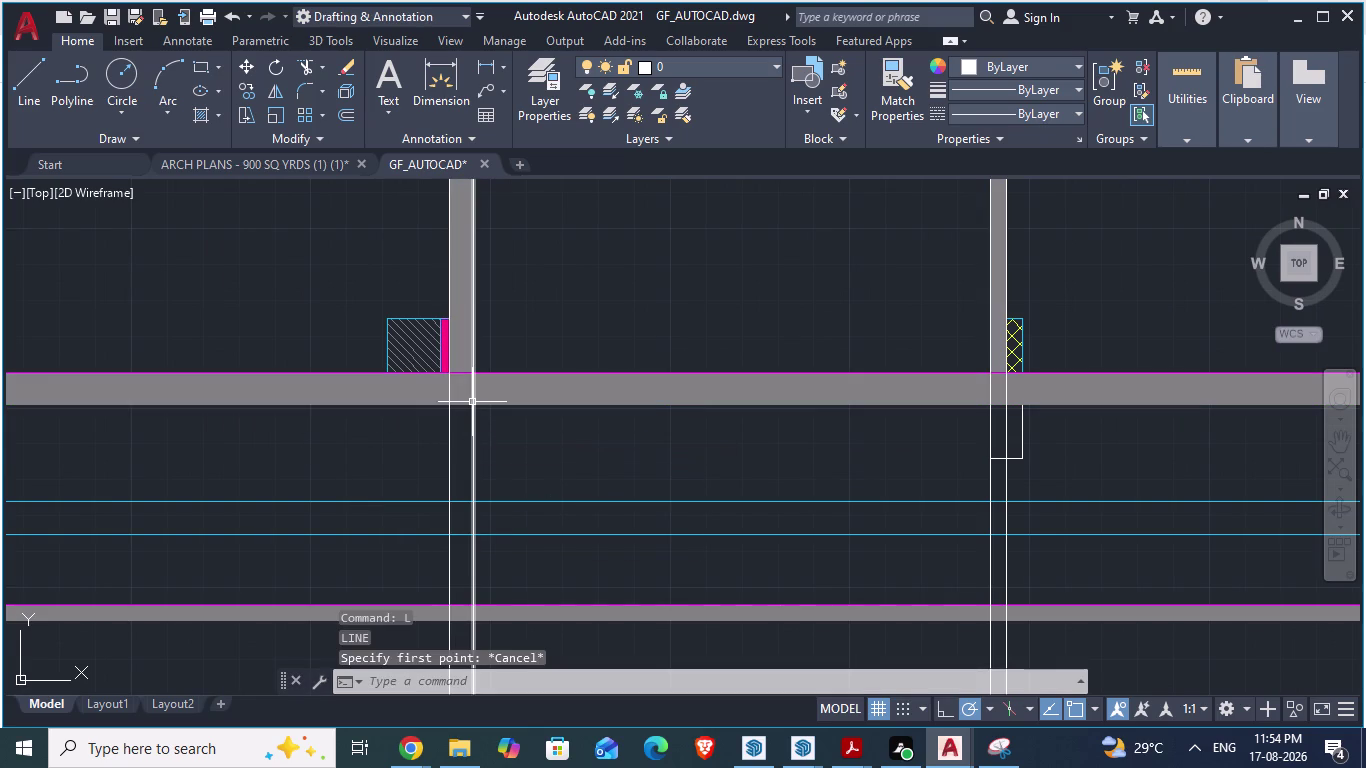
key(h)
key(Return)
click(413, 385)
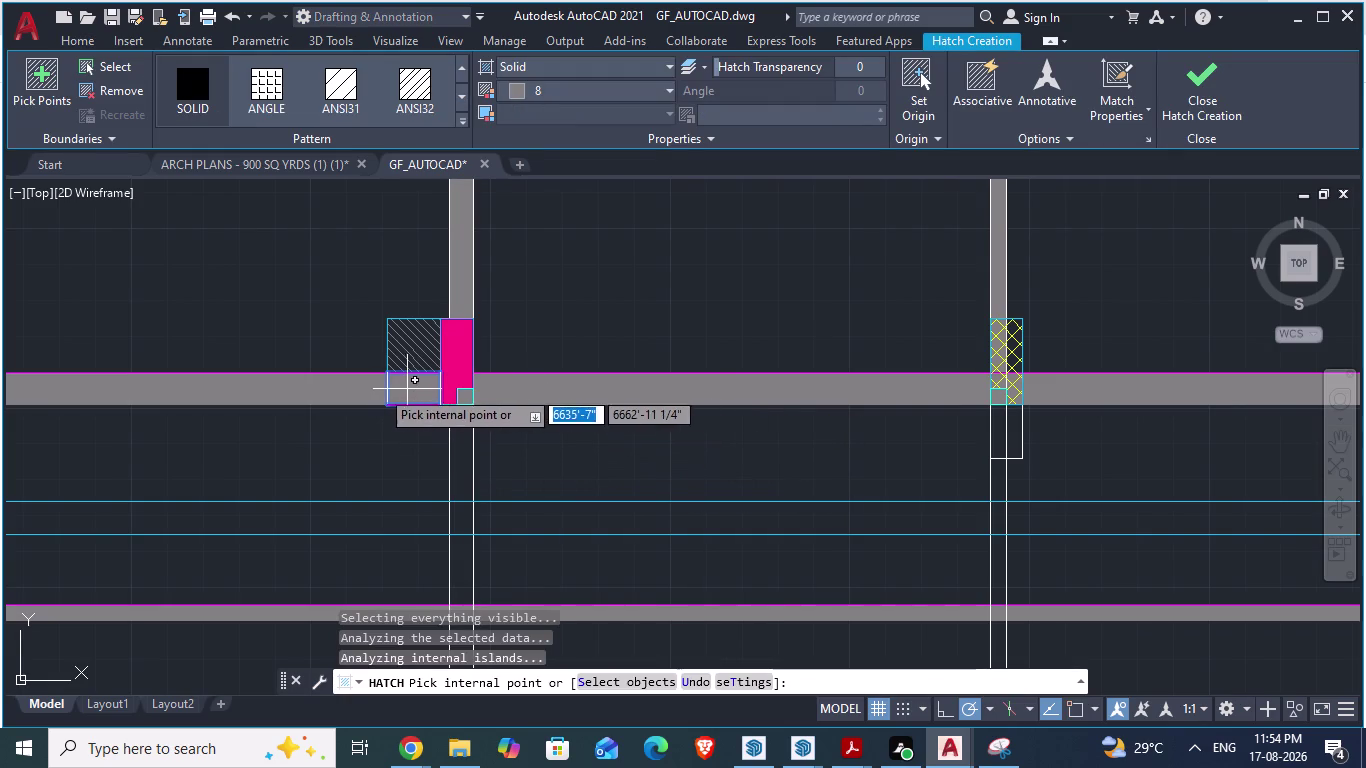
click(336, 397)
click(334, 395)
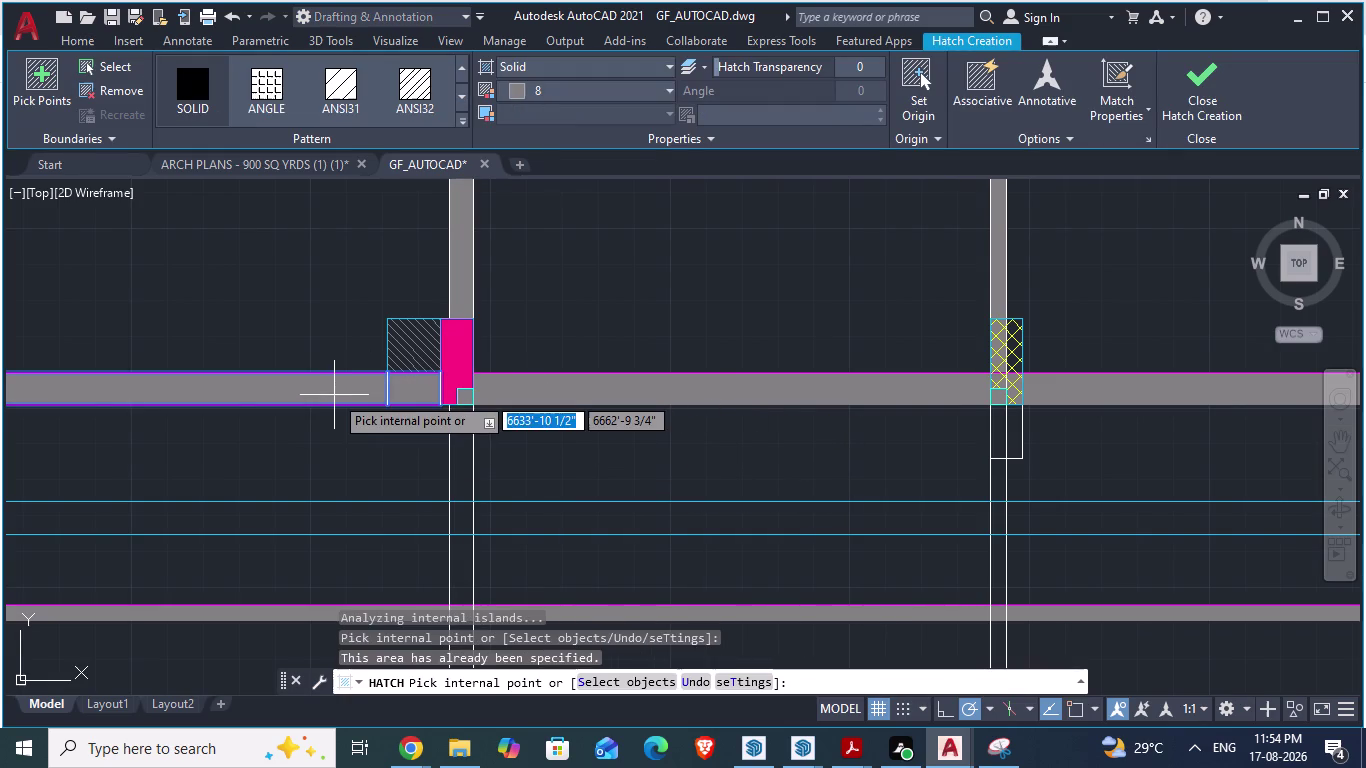
click(407, 390)
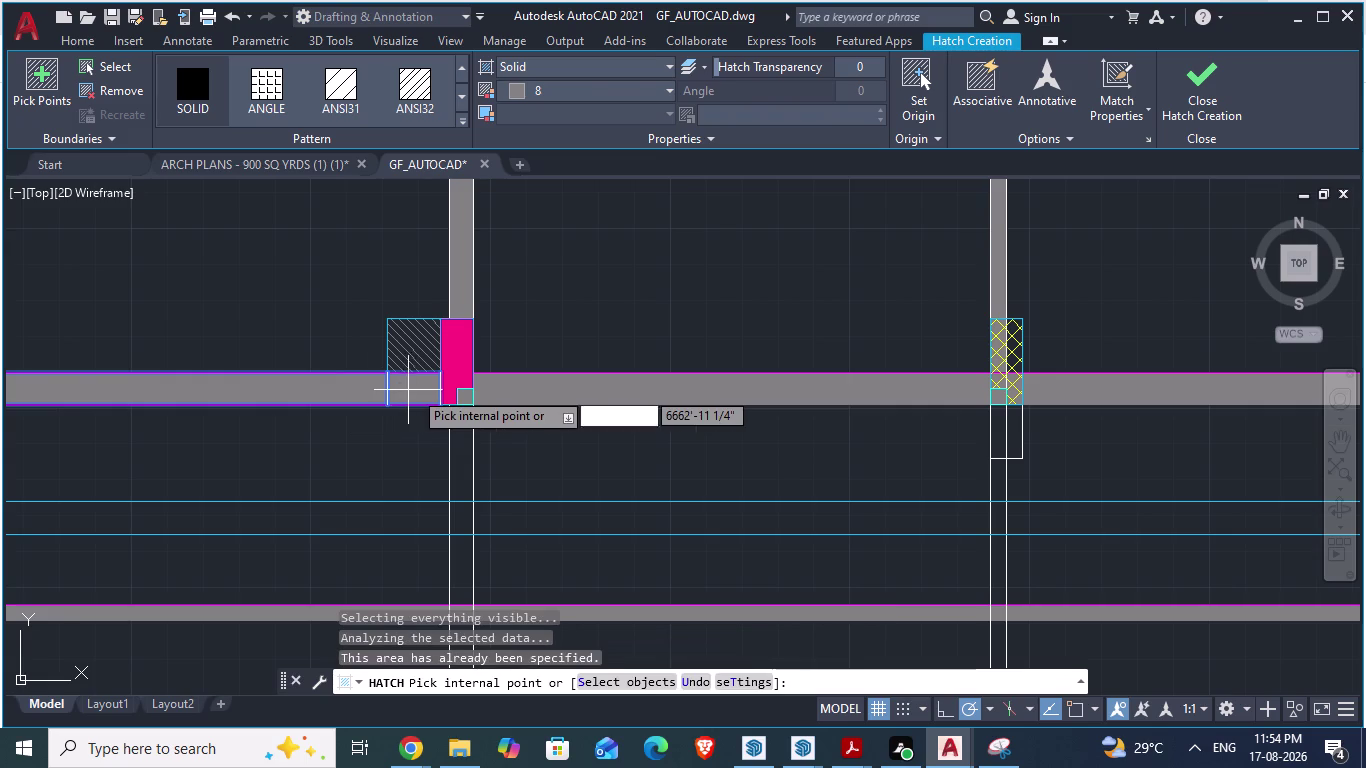
key(Escape)
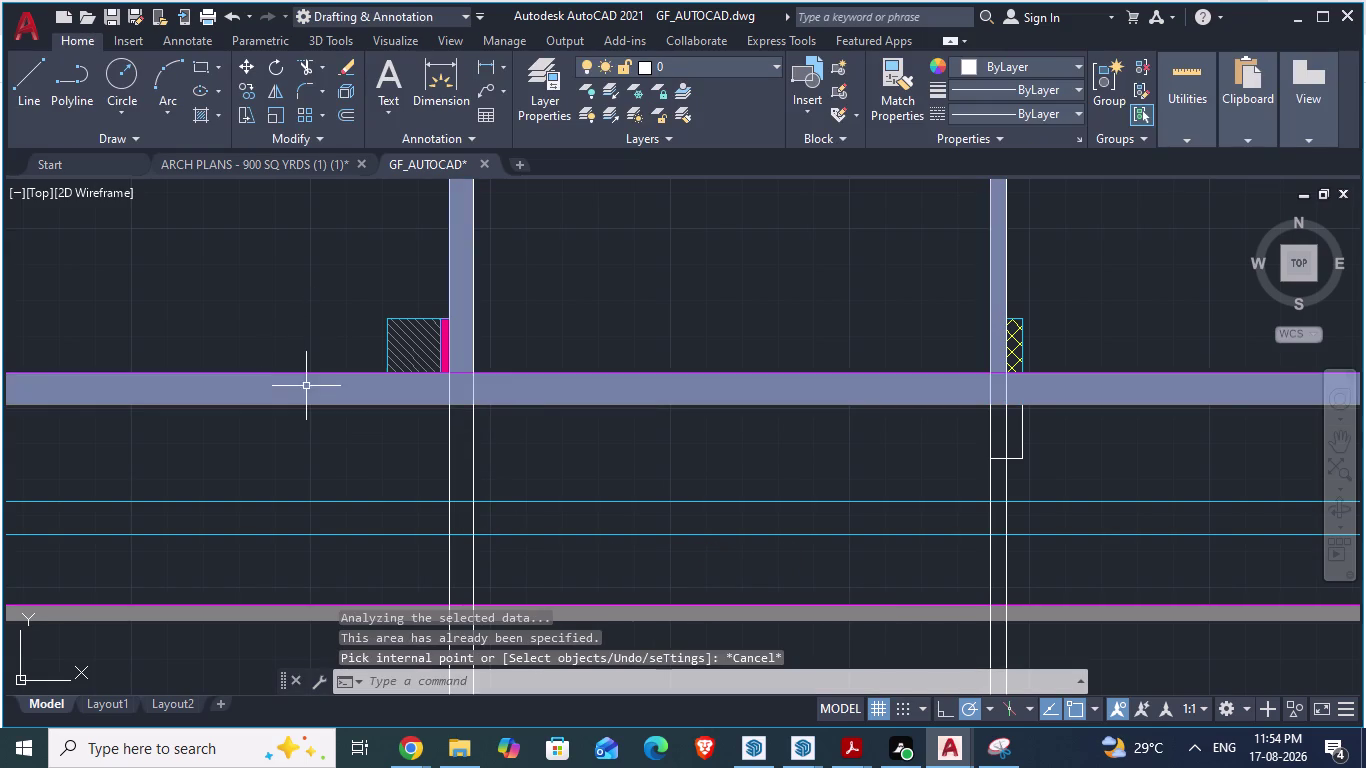
Delete the grey wall hatches on both sides of the column, then restart LINE.
click(309, 391)
key(Delete)
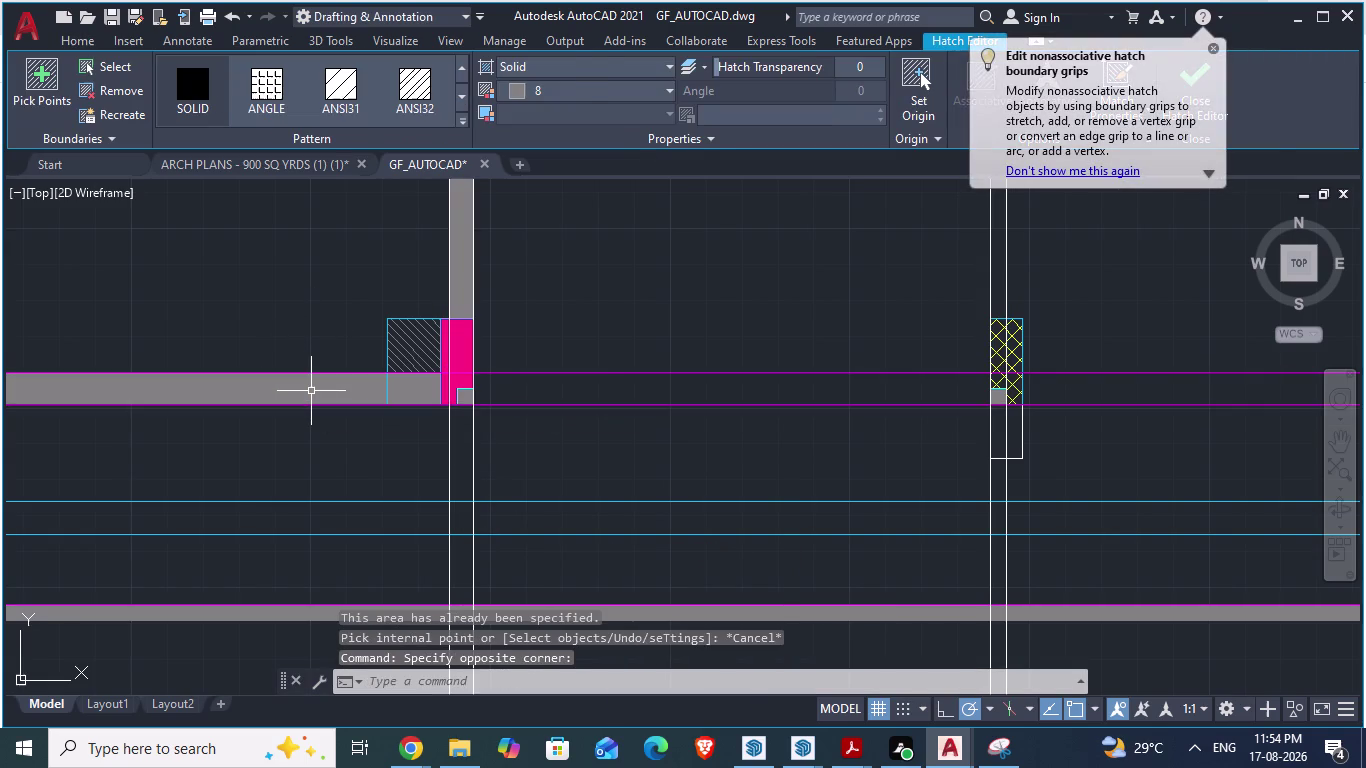
click(311, 389)
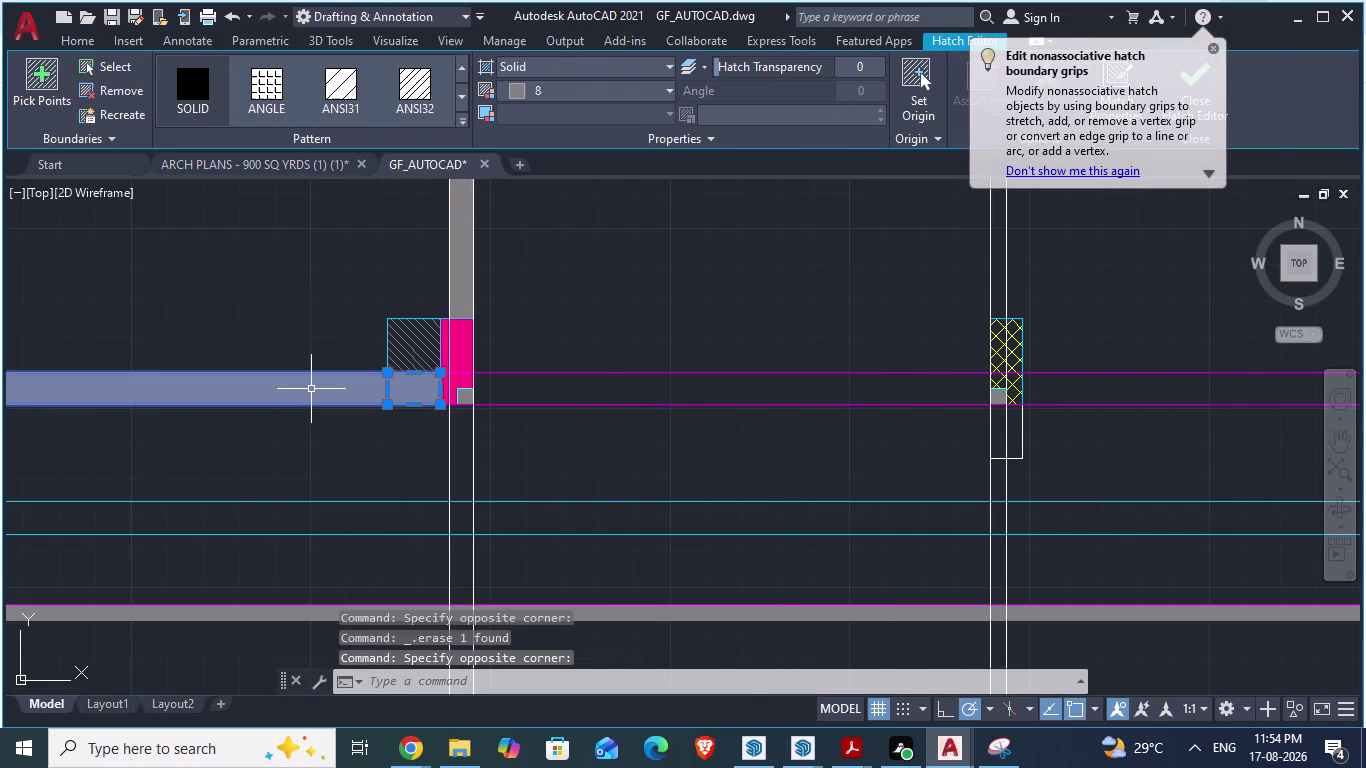
key(Delete)
scroll(up, 3)
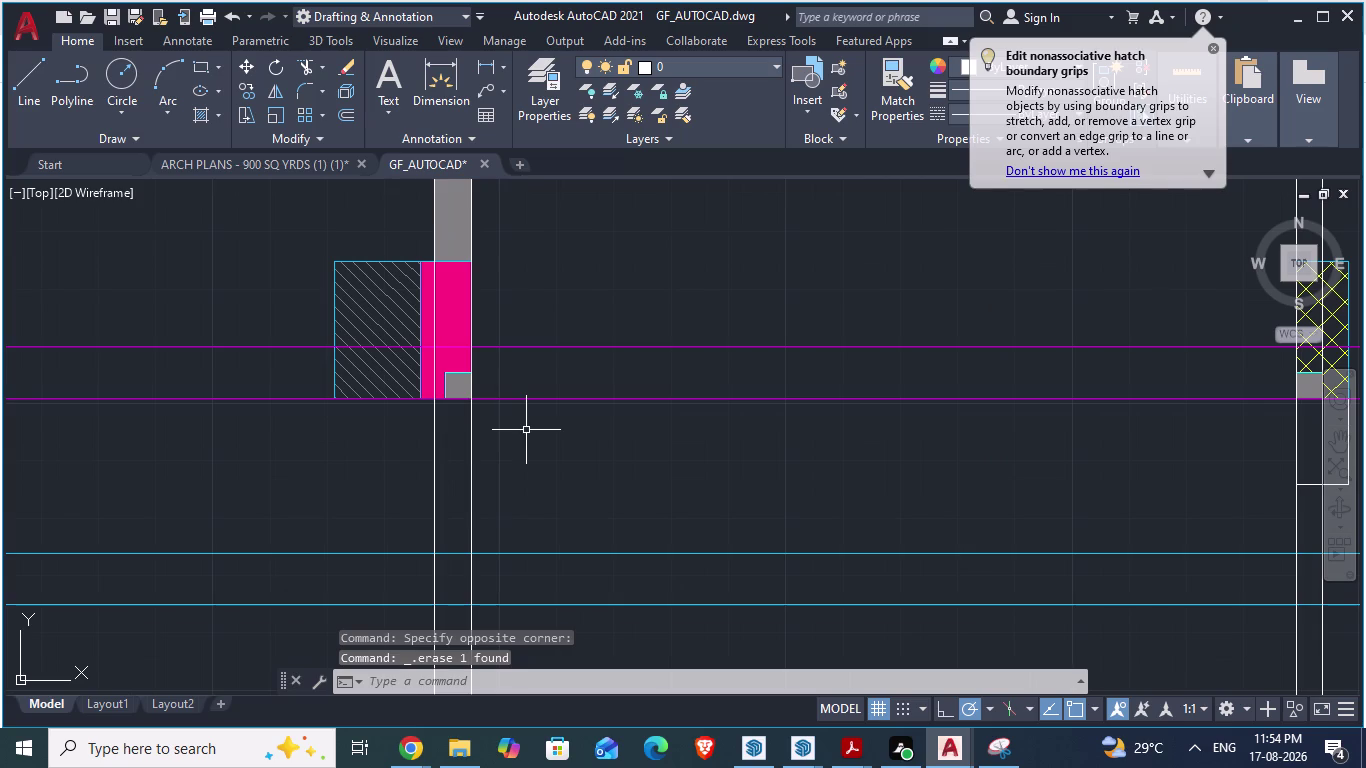
key(l)
key(Return)
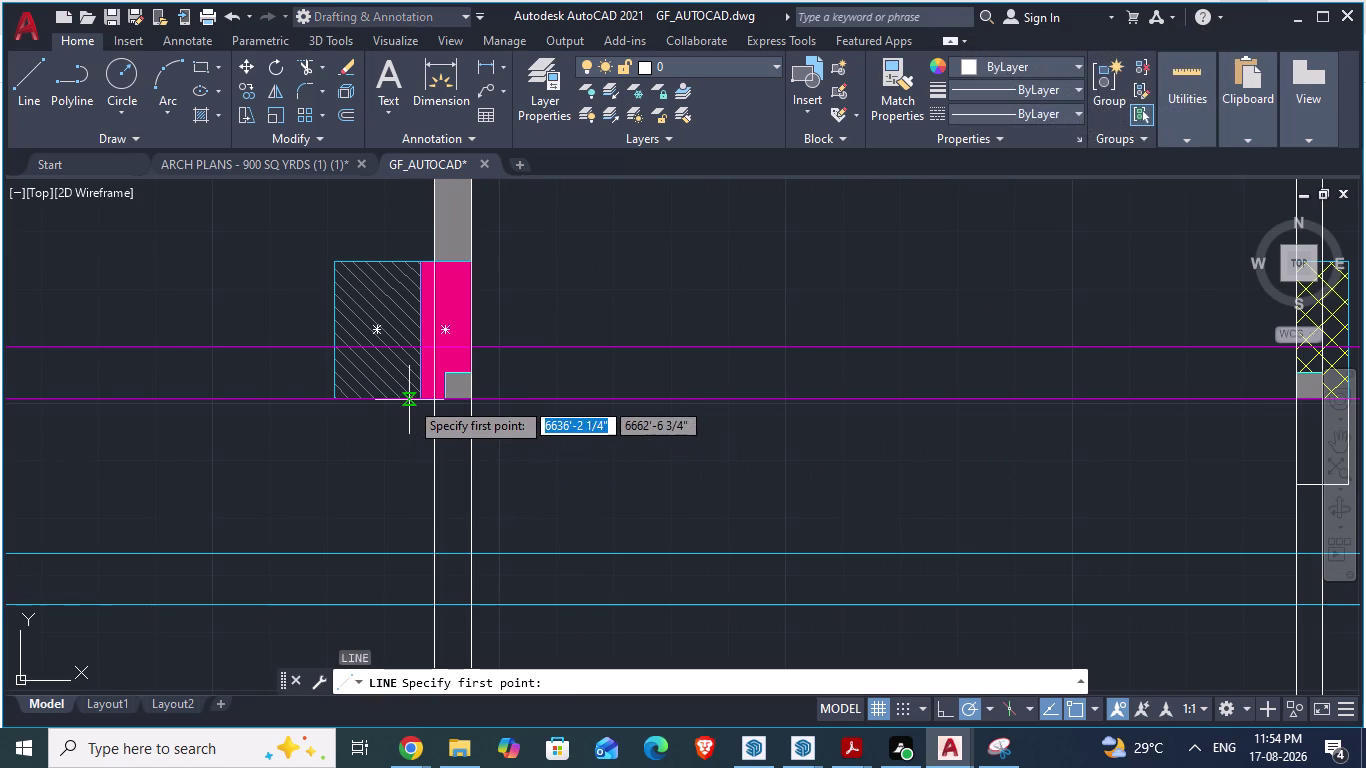
Draw the rectangular outline down from the column's bottom corner, across and back up.
click(418, 401)
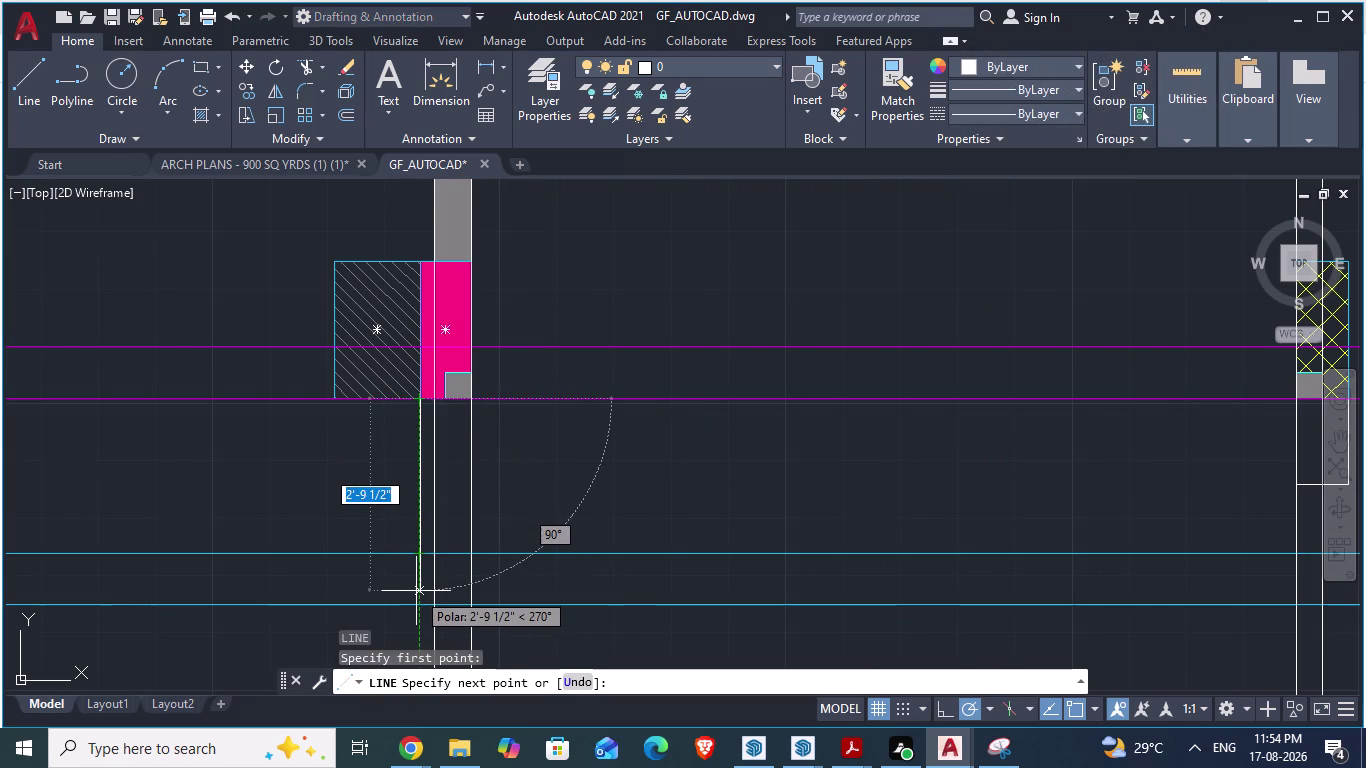
scroll(down, 3)
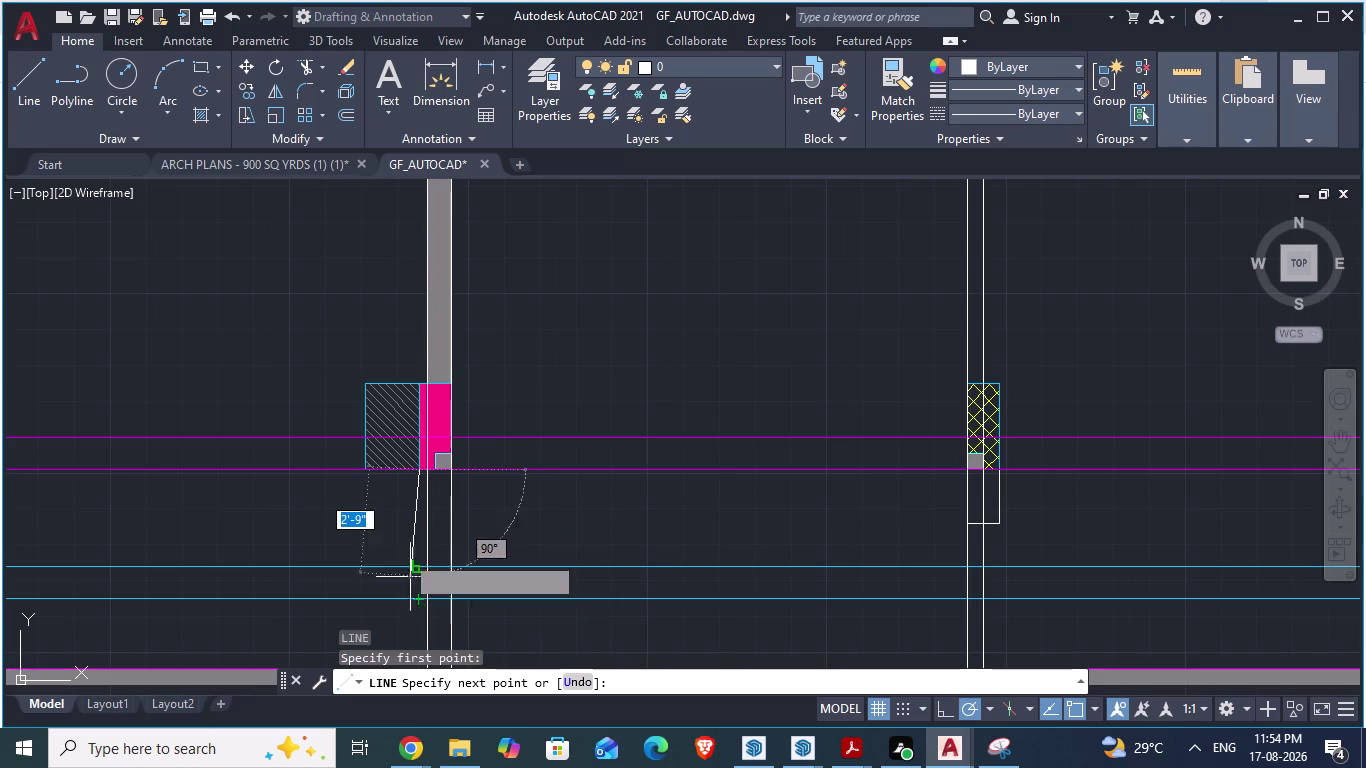
scroll(up, 3)
scroll(down, 3)
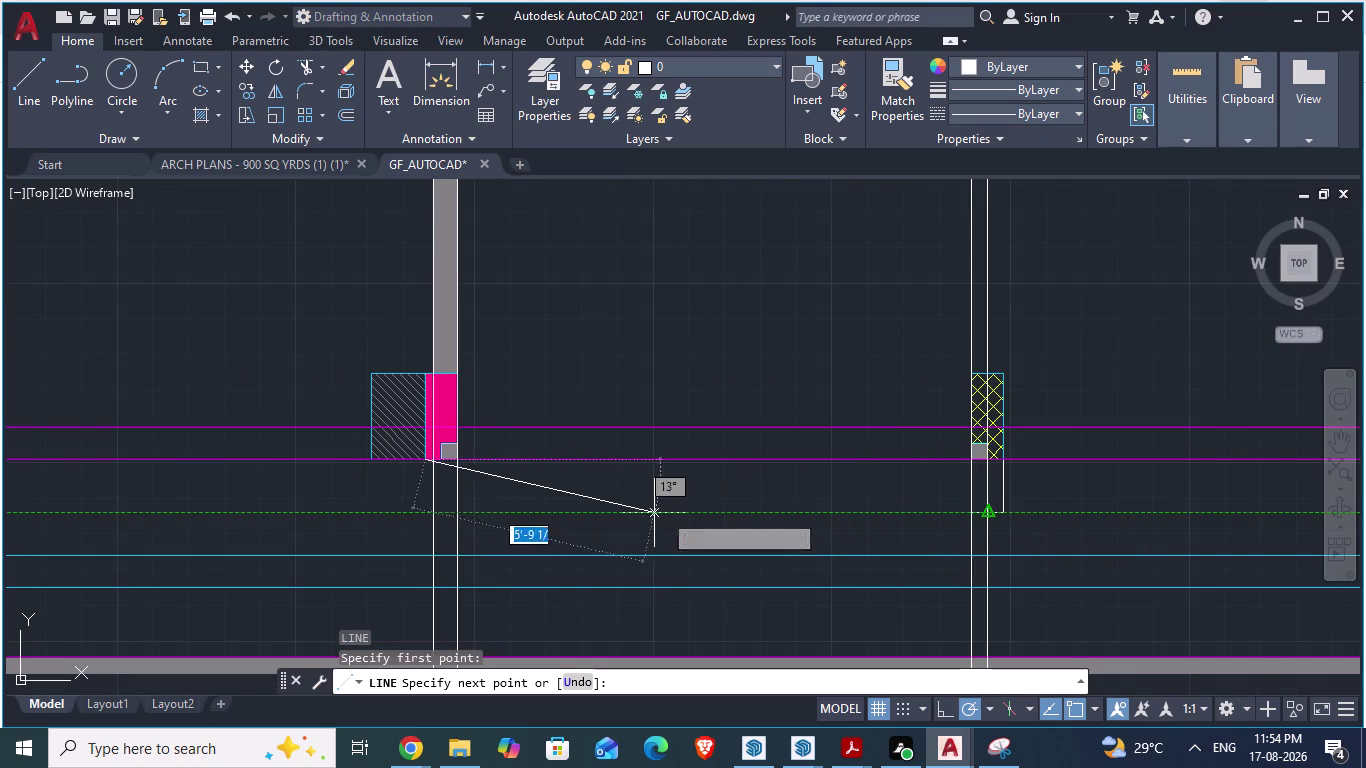
click(415, 521)
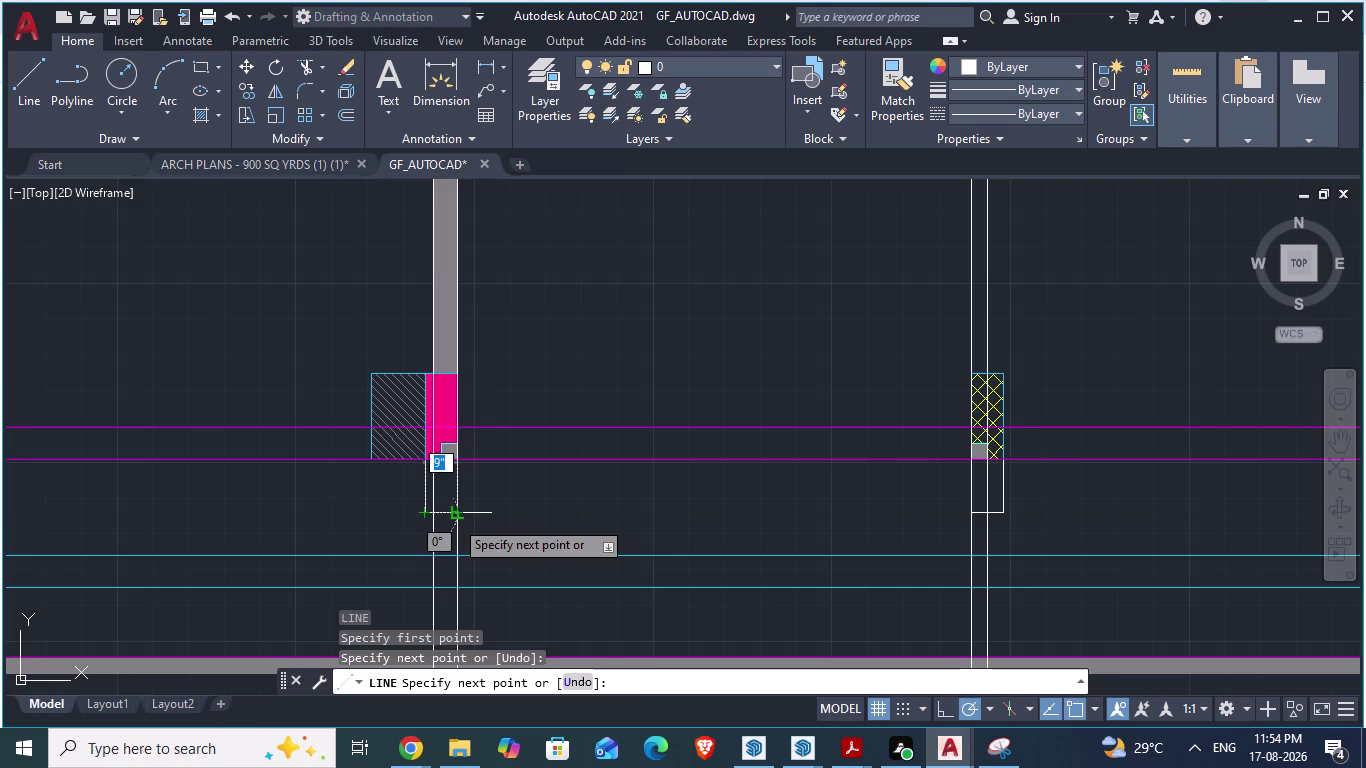
click(454, 519)
click(460, 462)
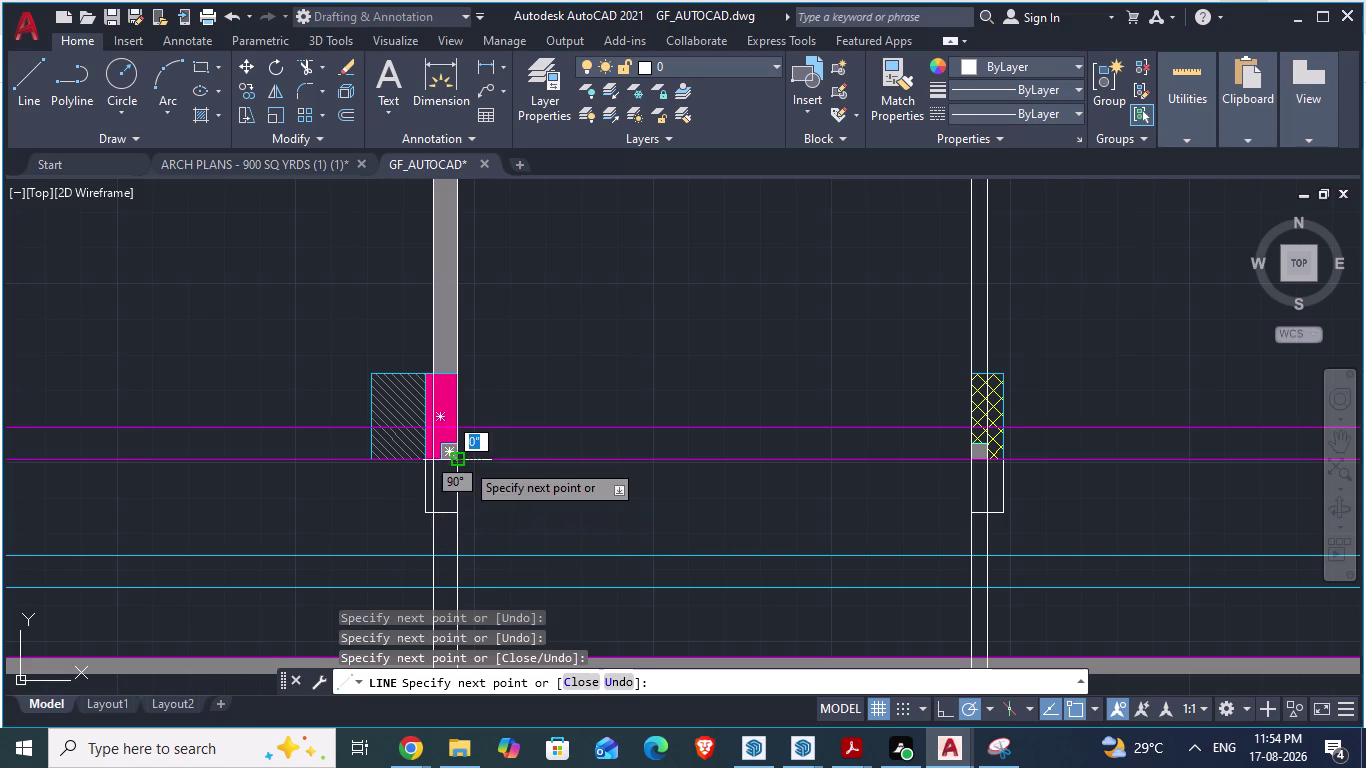
key(Return)
Start and cancel another line, then switch to the ARCH PLANS drawing.
scroll(up, 3)
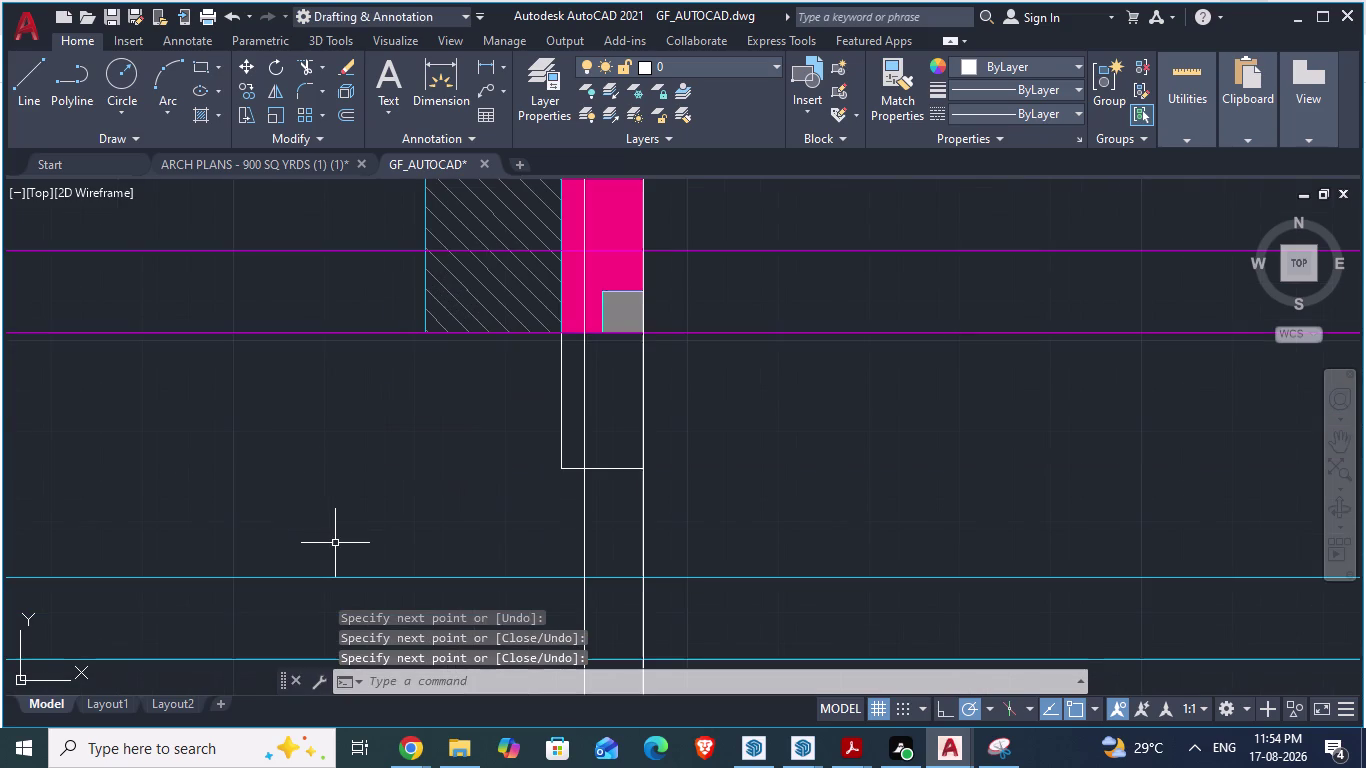
key(l)
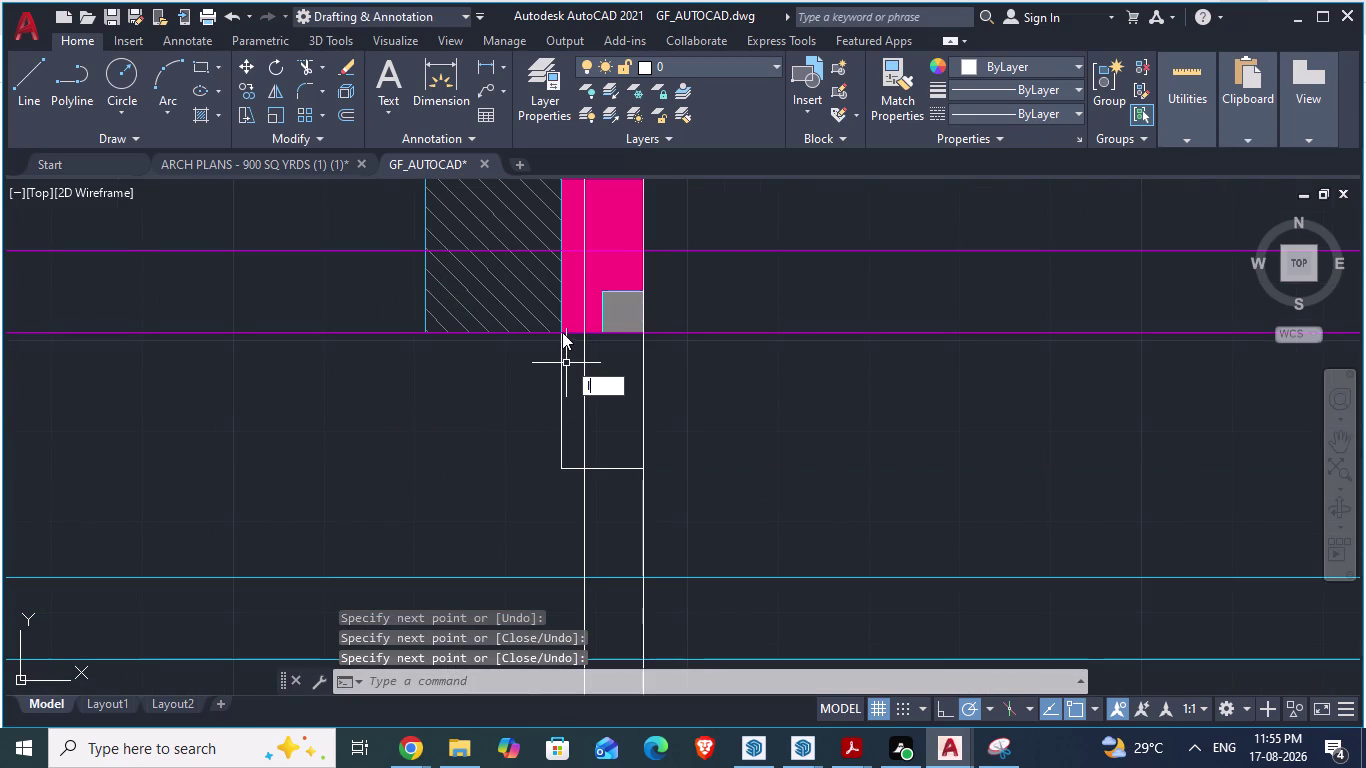
key(Return)
click(564, 337)
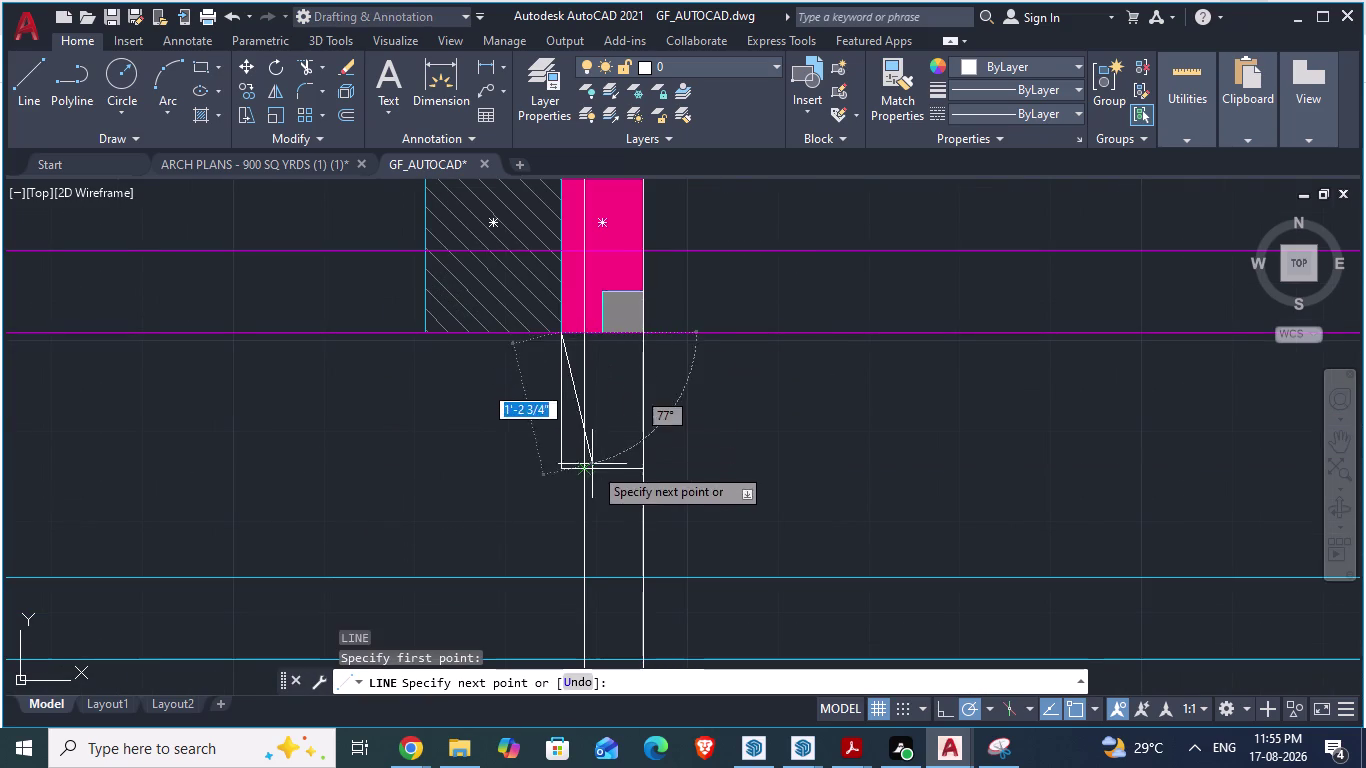
key(Escape)
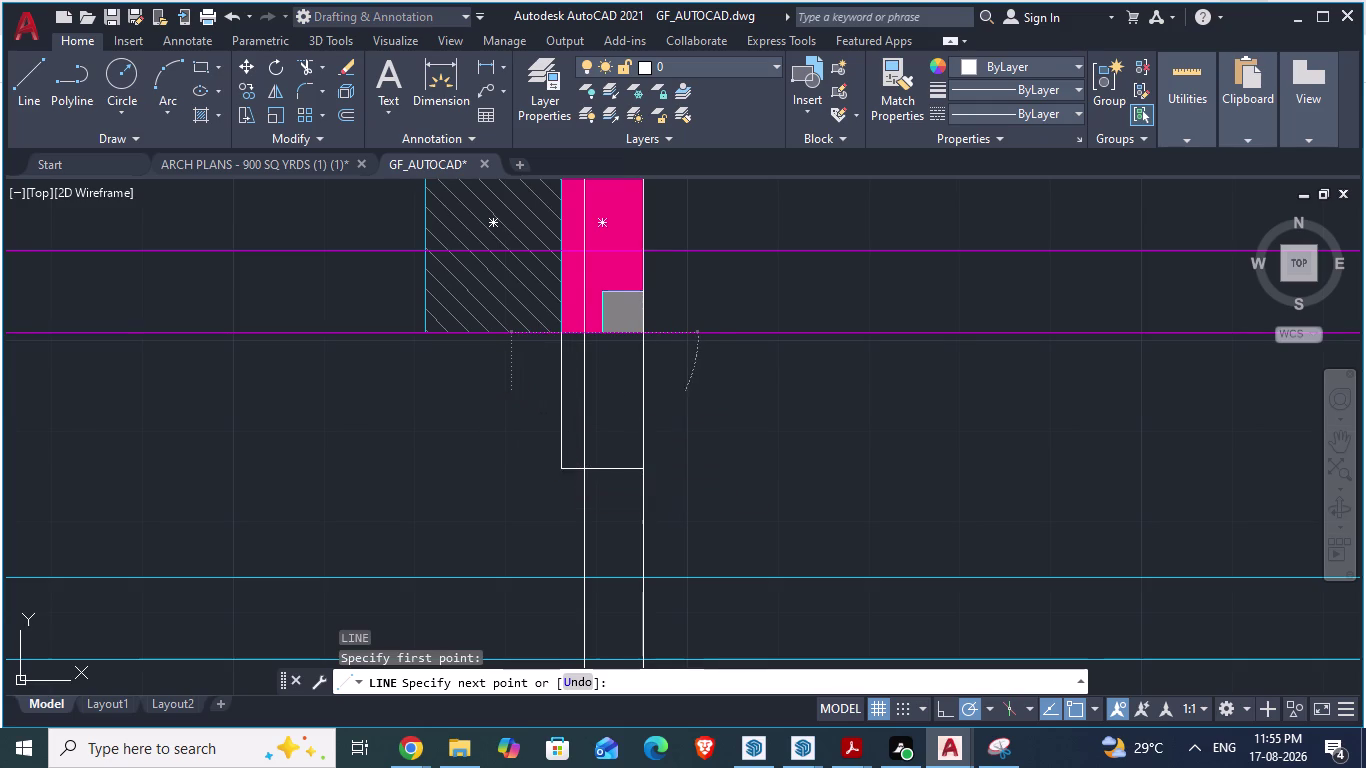
scroll(down, 3)
click(336, 166)
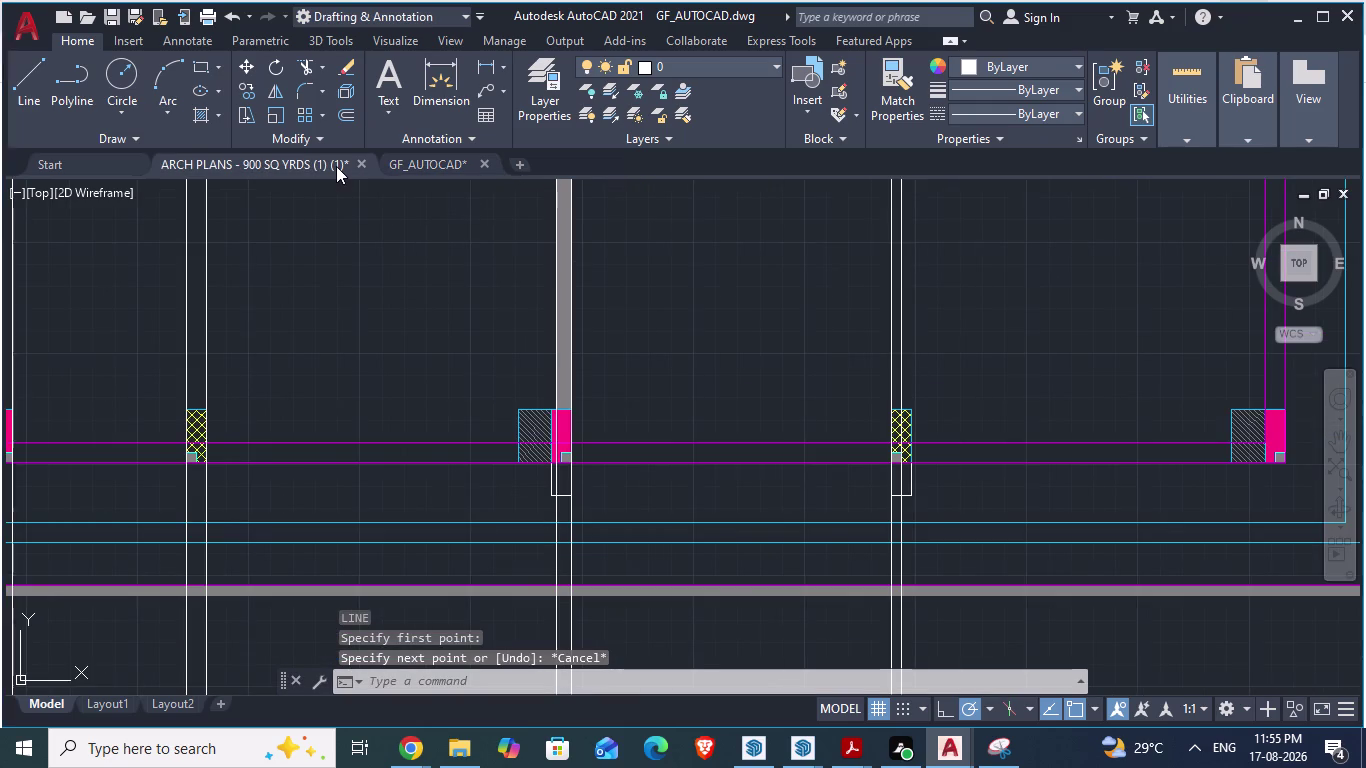
scroll(up, 3)
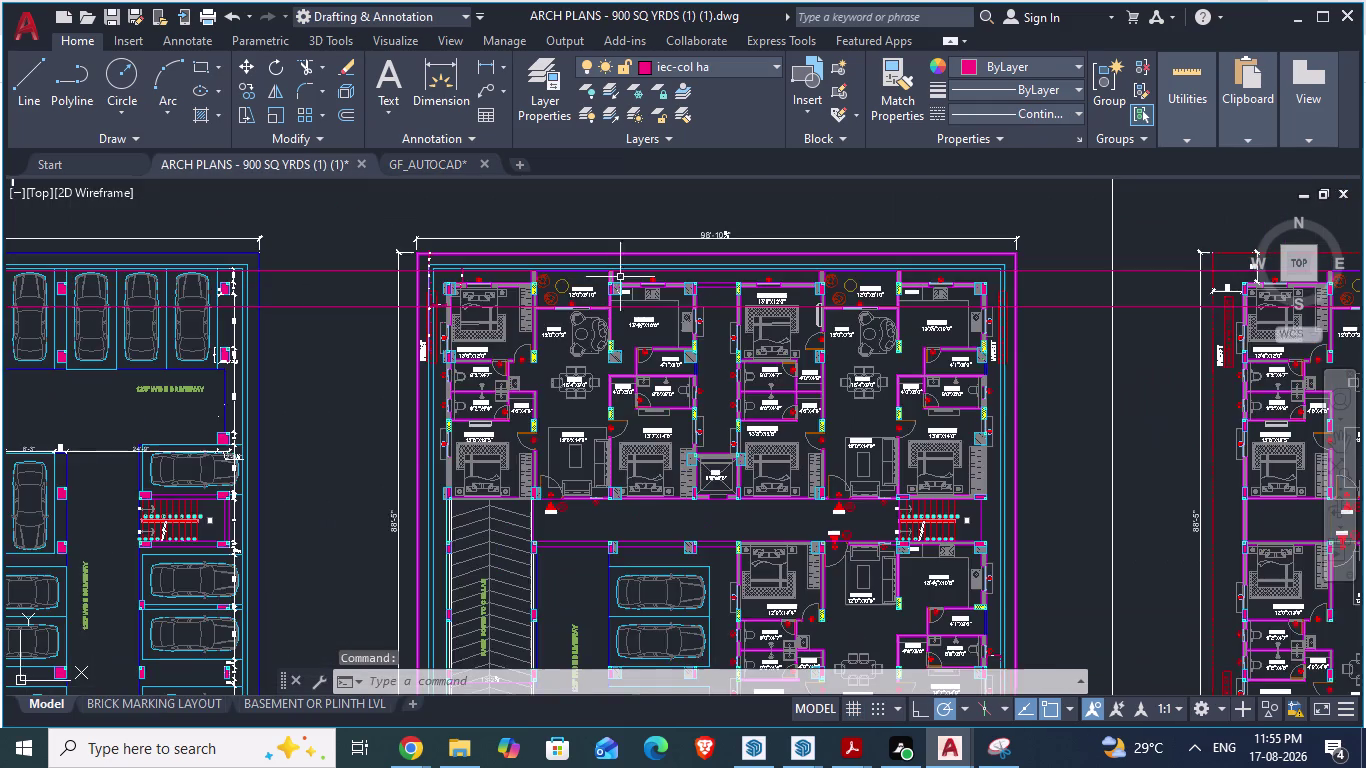
scroll(up, 3)
scroll(down, 3)
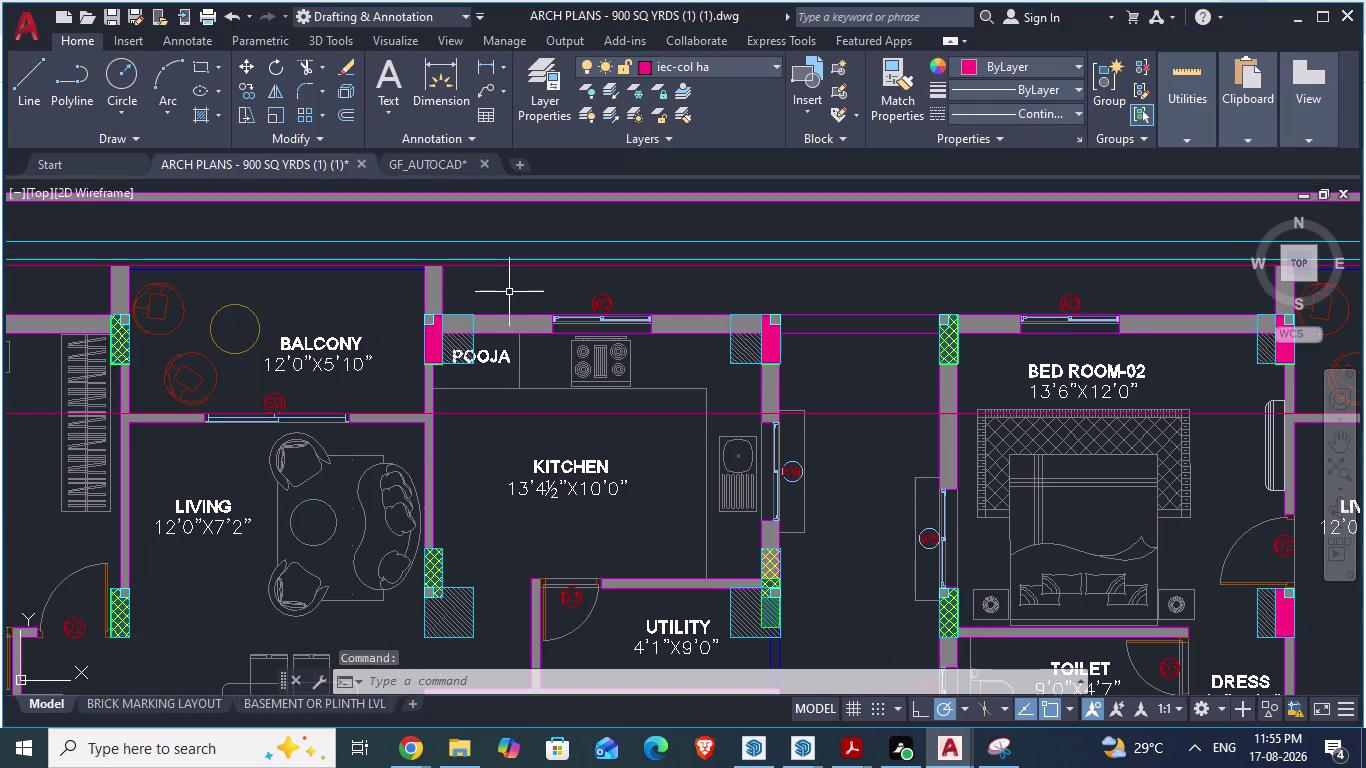
text(da)
key(Return)
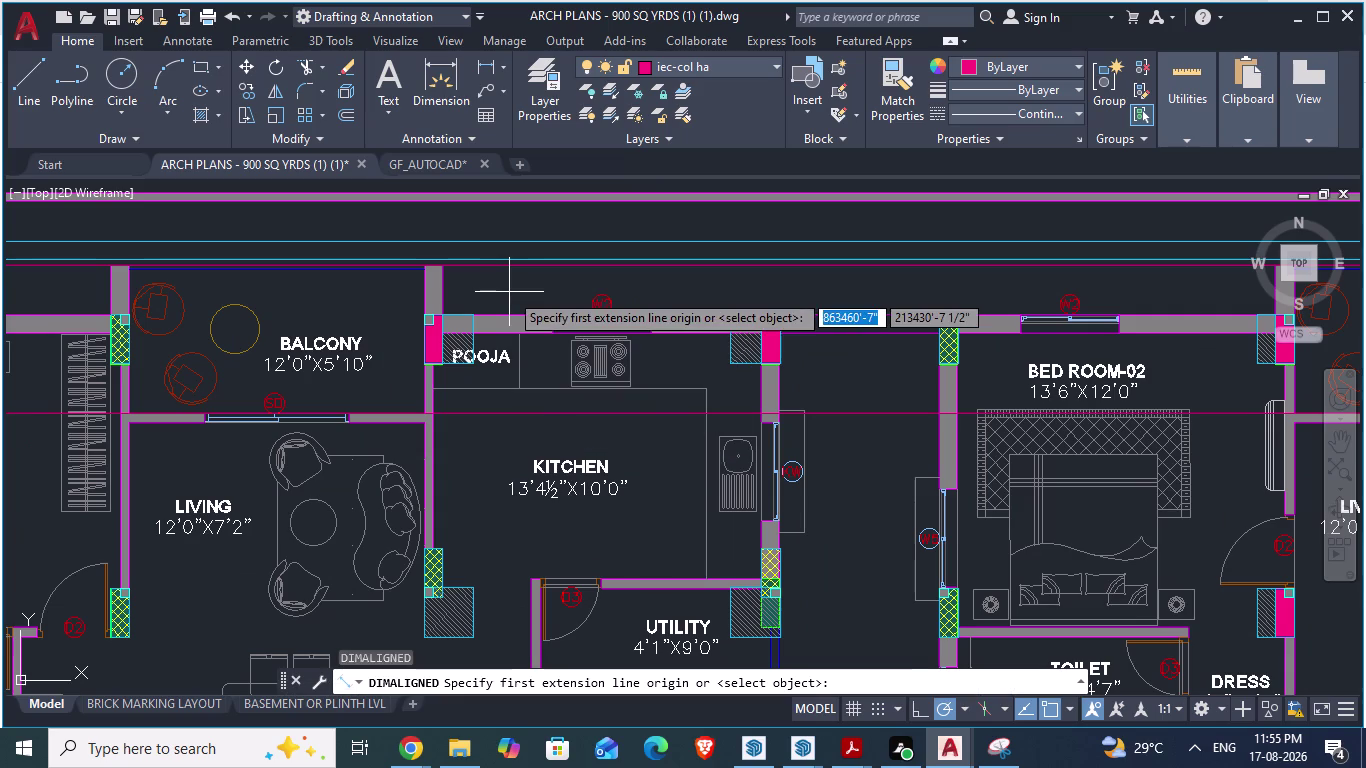
scroll(up, 3)
click(459, 289)
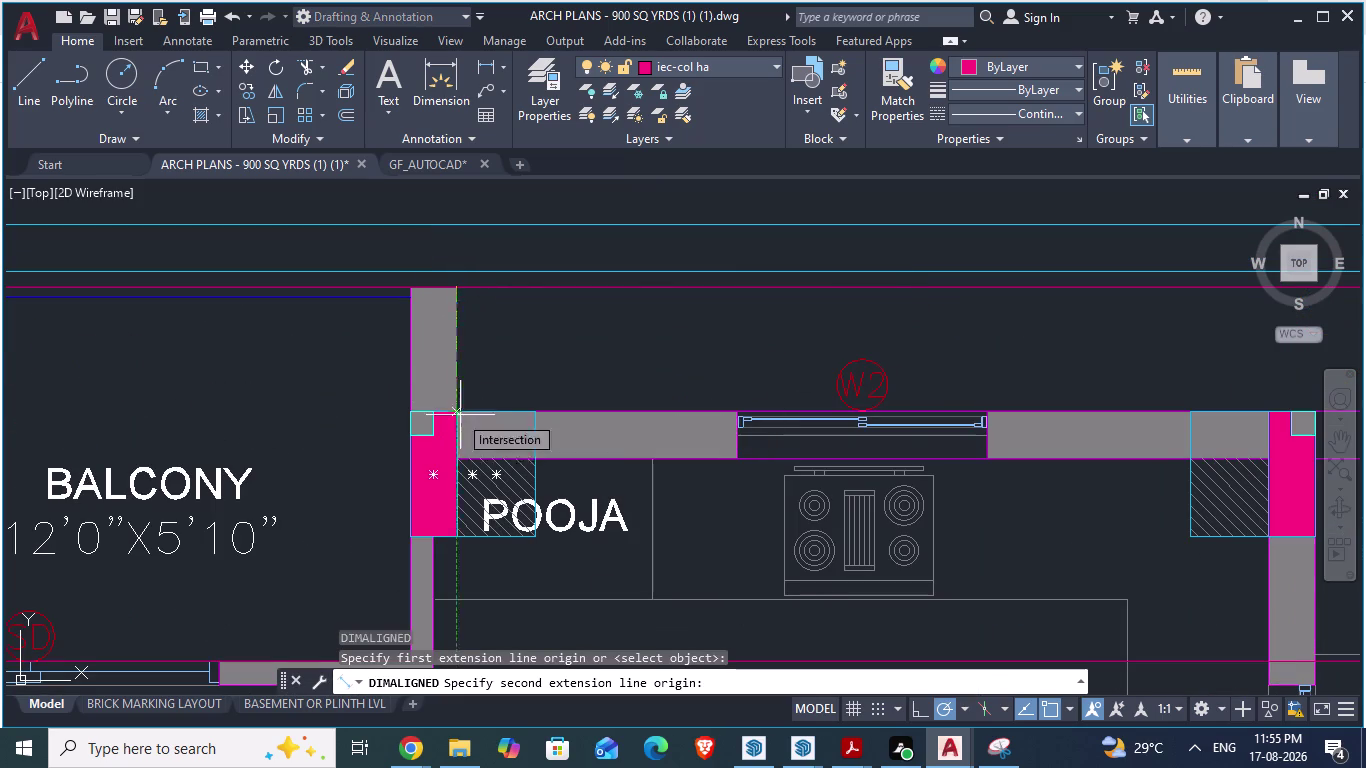
key(Escape)
scroll(down, 3)
scroll(up, 3)
key(space)
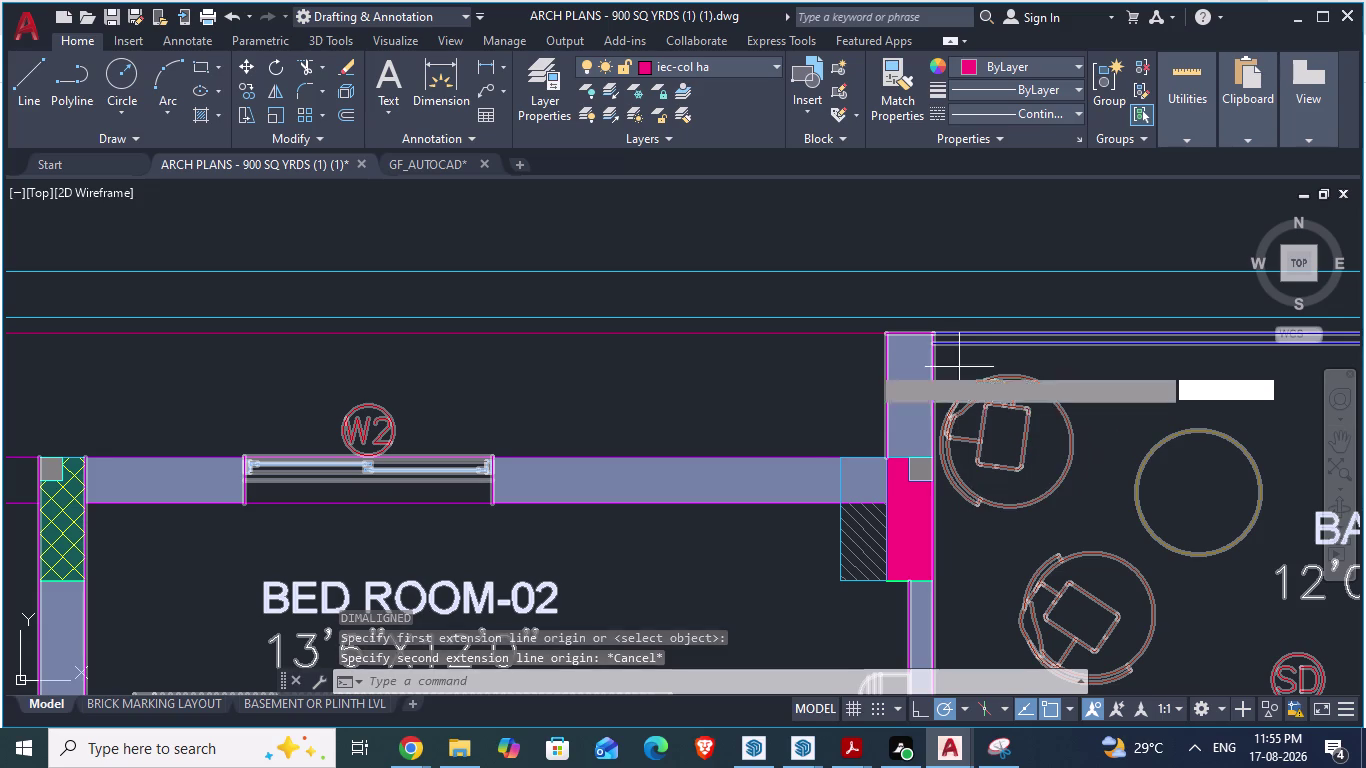
click(883, 337)
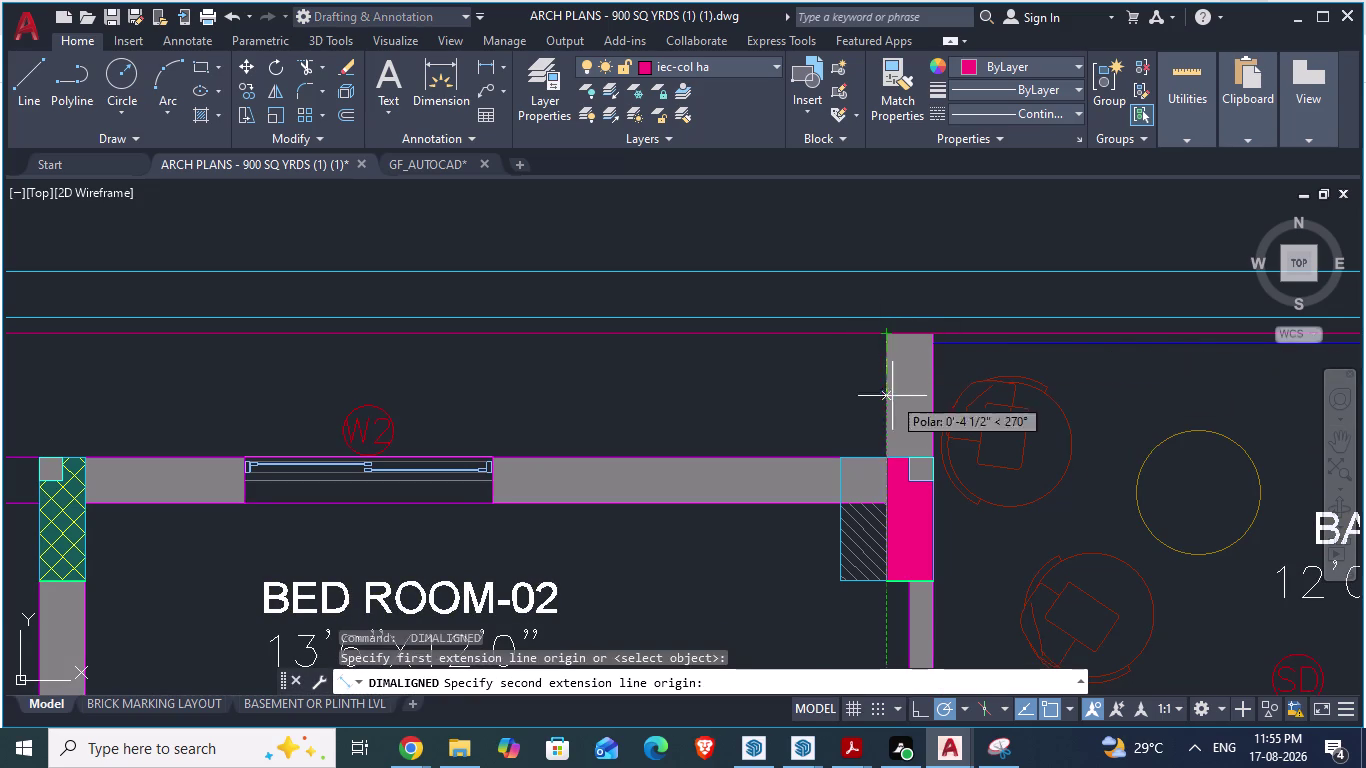
key(Escape)
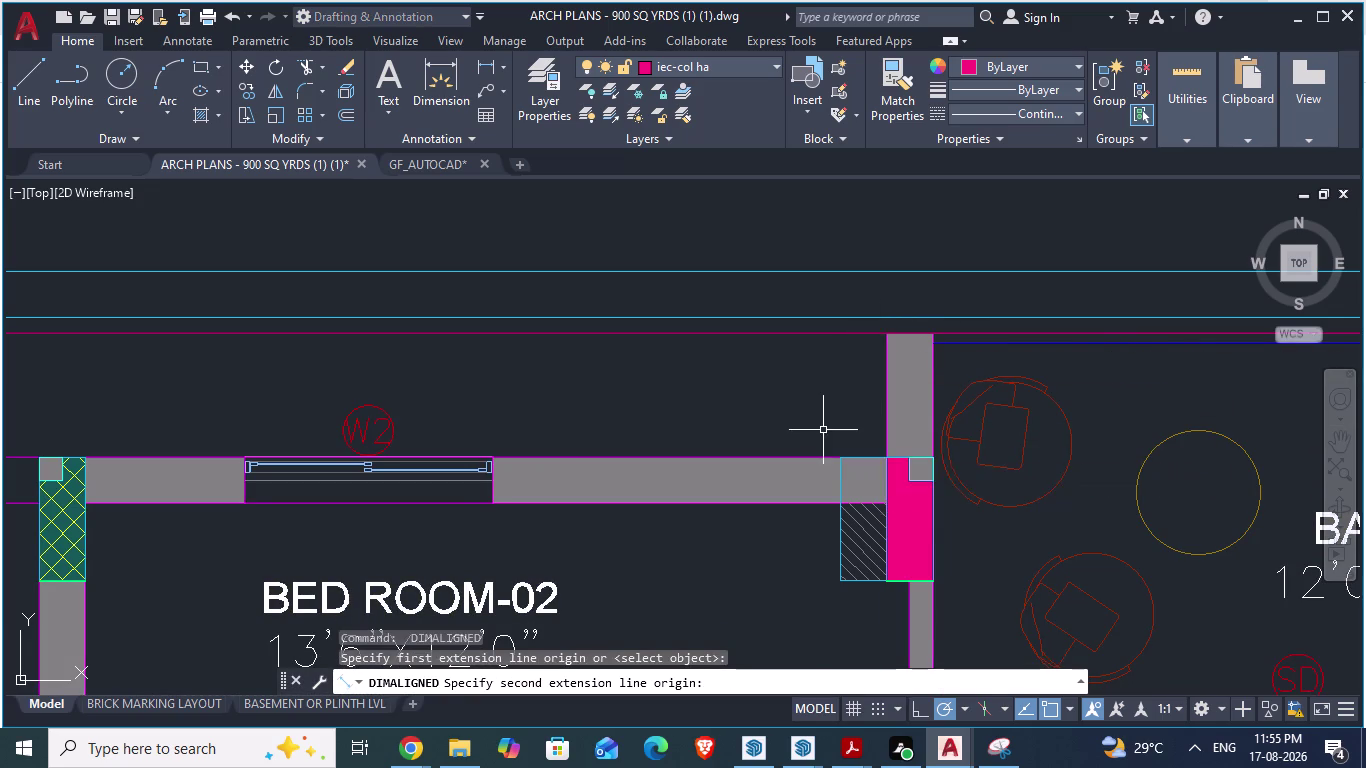
scroll(down, 3)
scroll(down, 3)
scroll(down, 3)
scroll(up, 3)
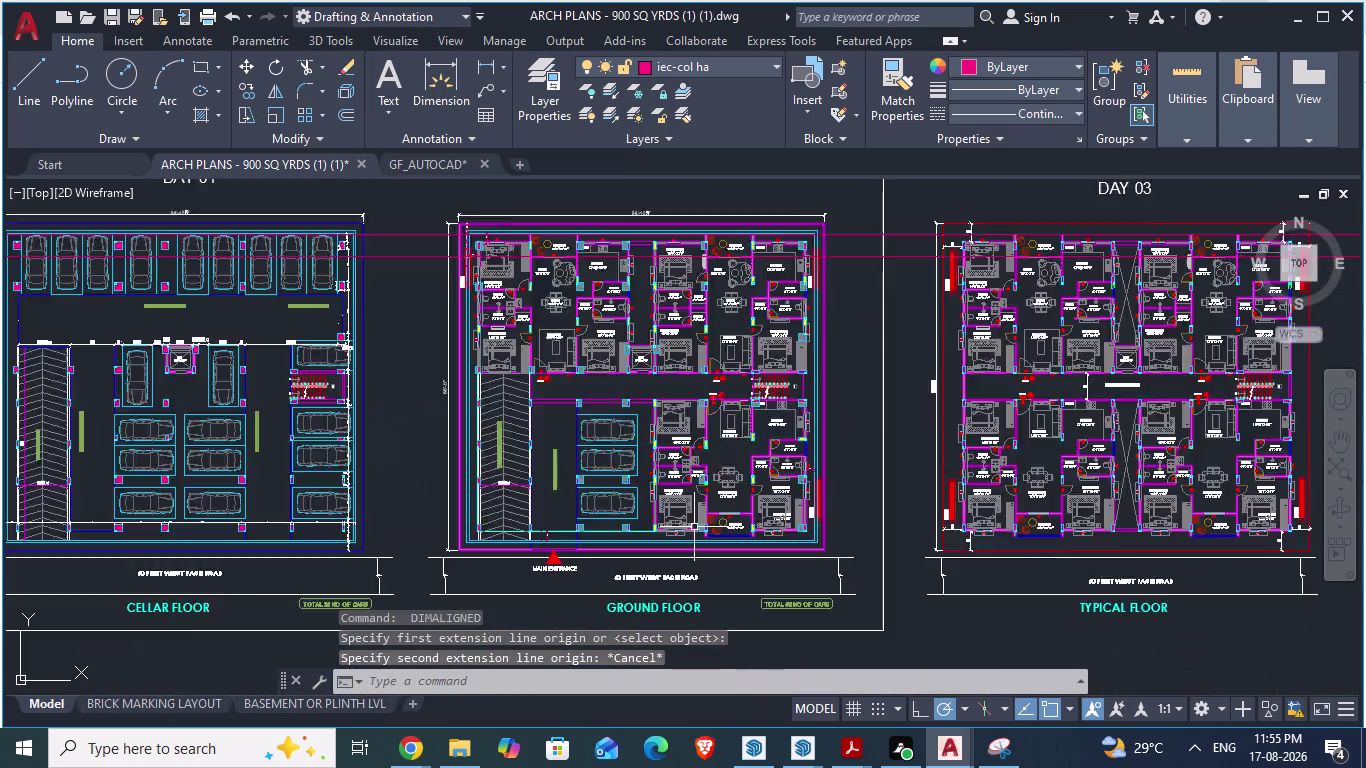
scroll(up, 3)
scroll(up, 3)
key(space)
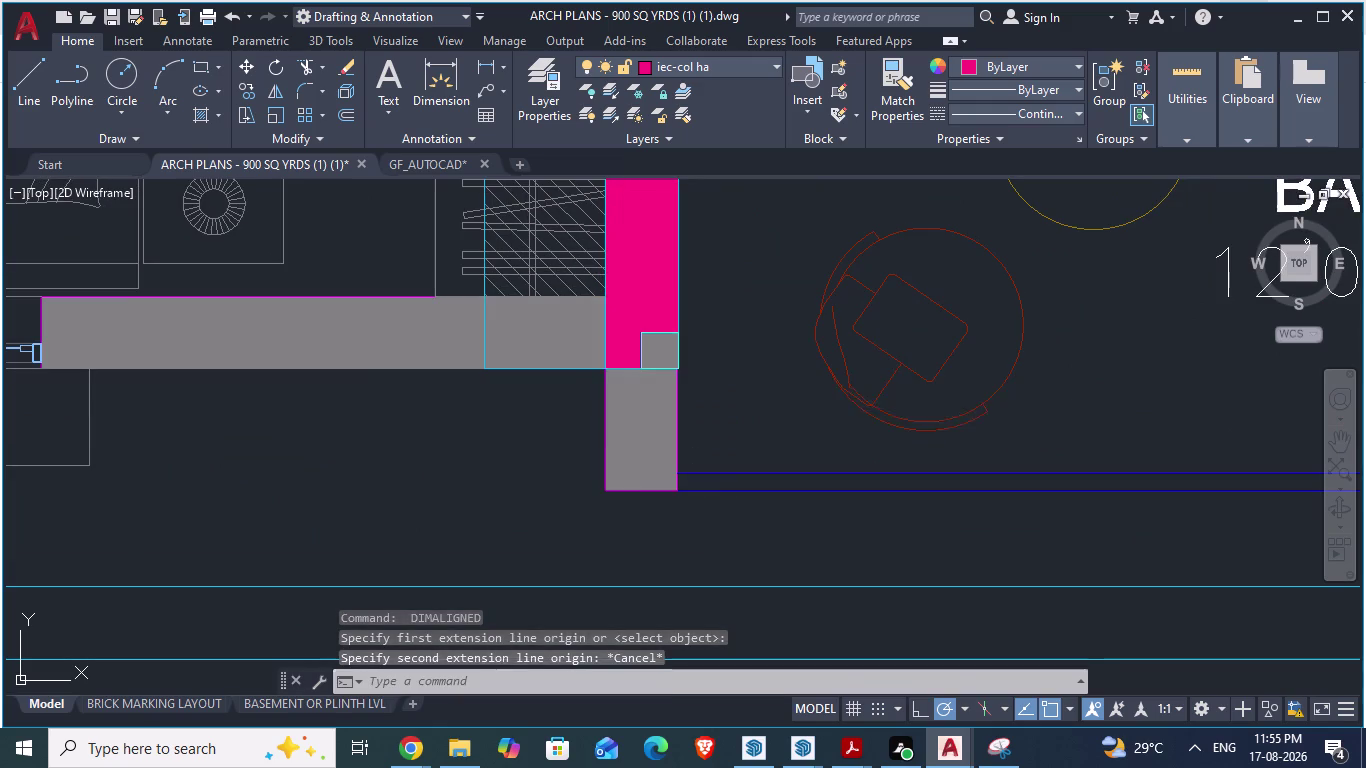
click(602, 367)
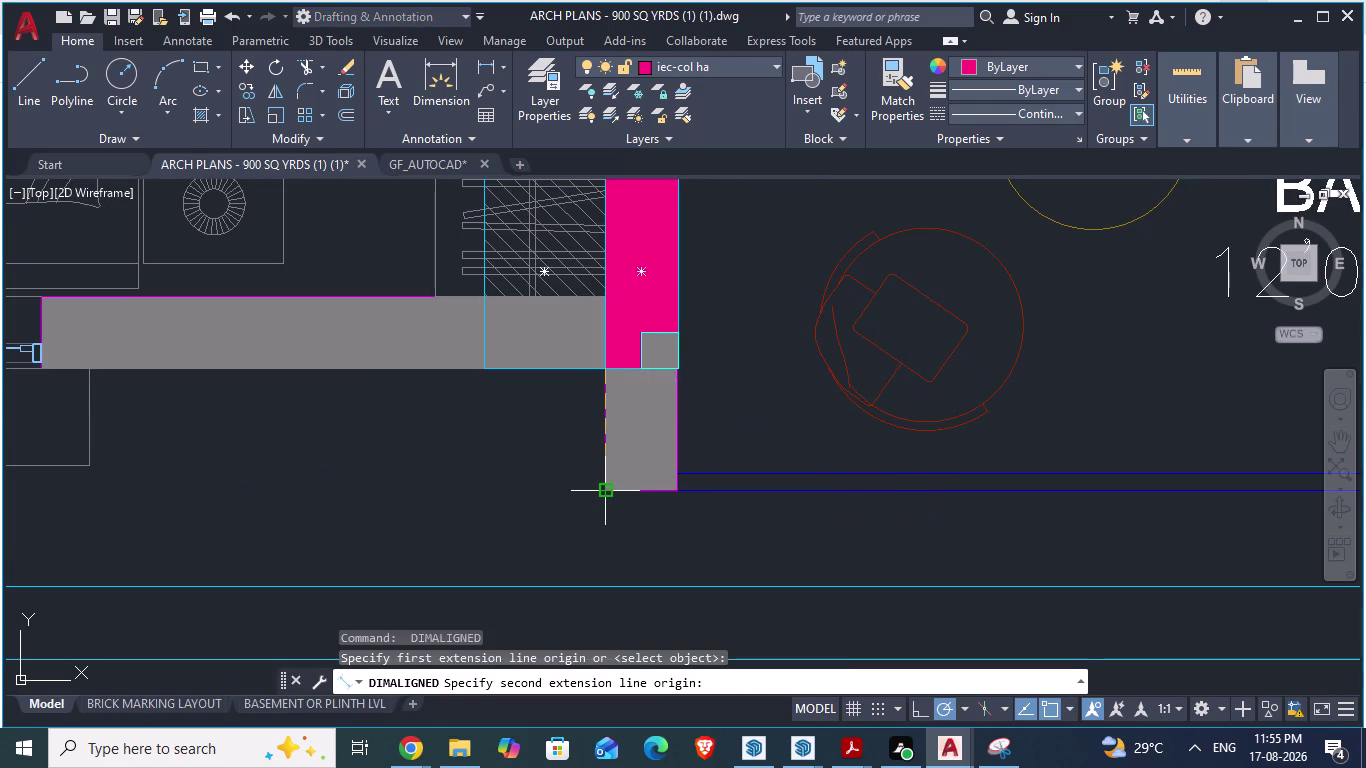
key(Escape)
scroll(down, 3)
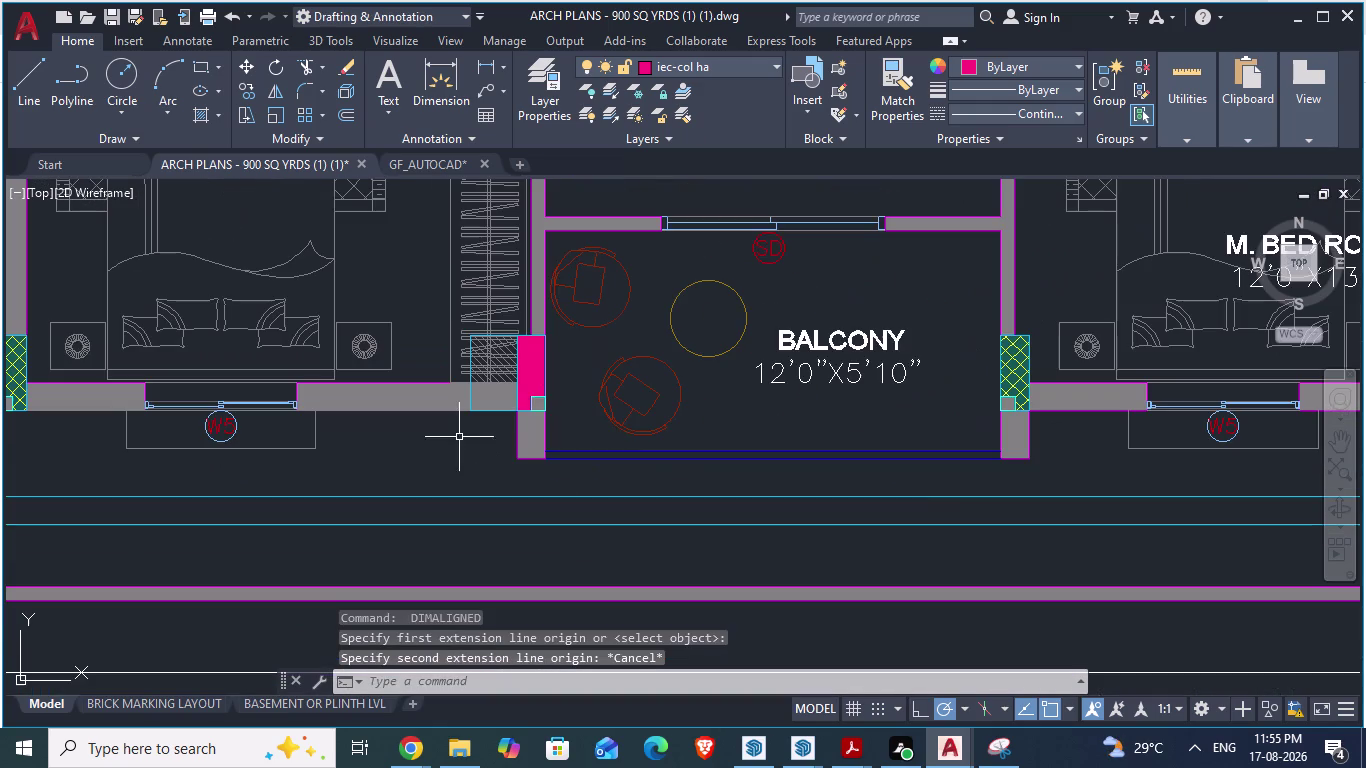
scroll(up, 3)
key(space)
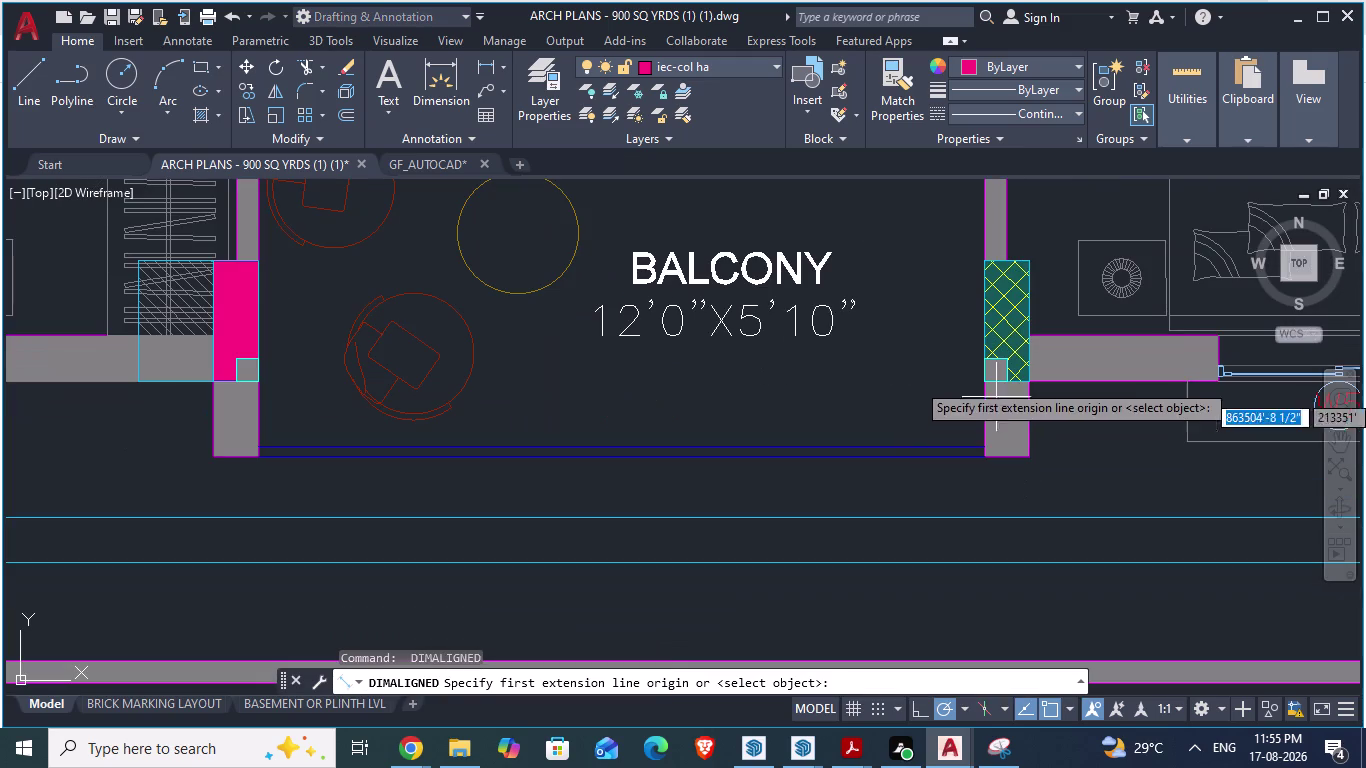
click(984, 382)
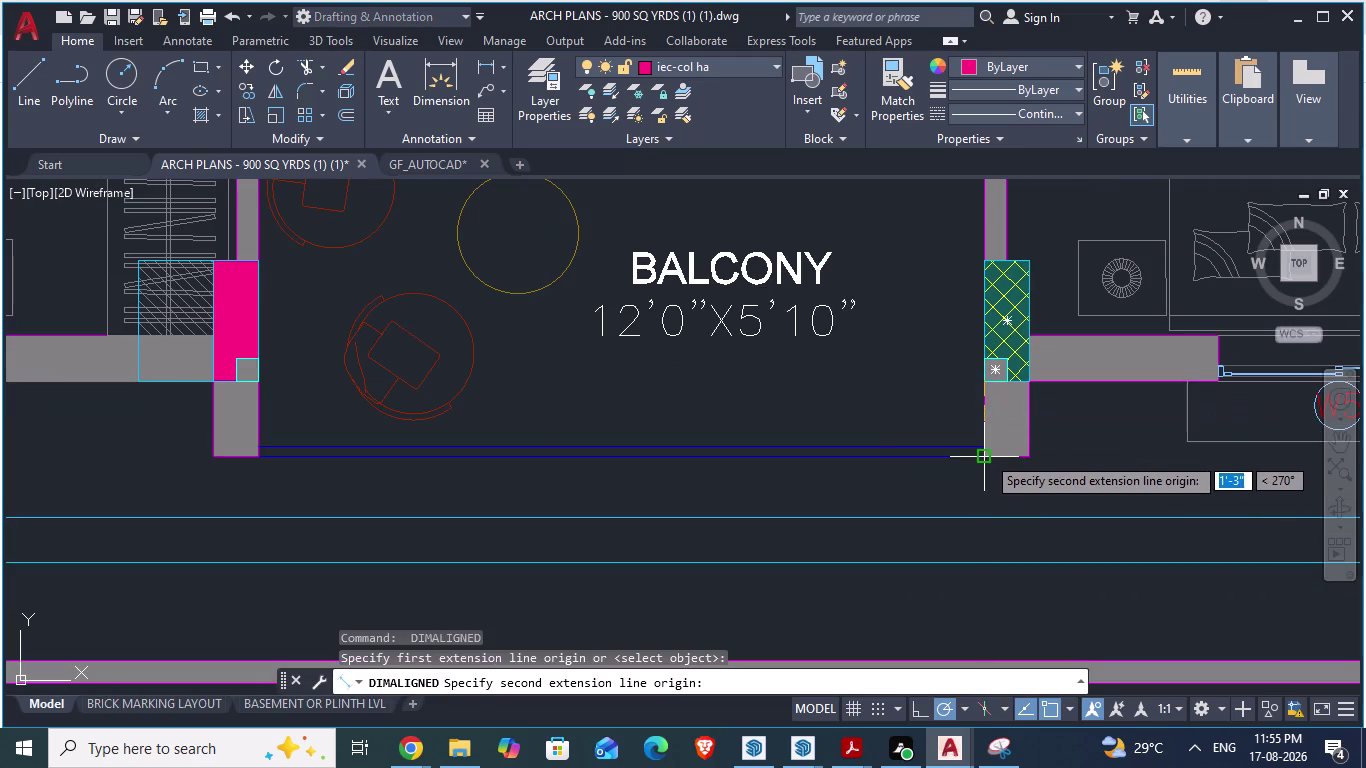
key(Escape)
scroll(down, 3)
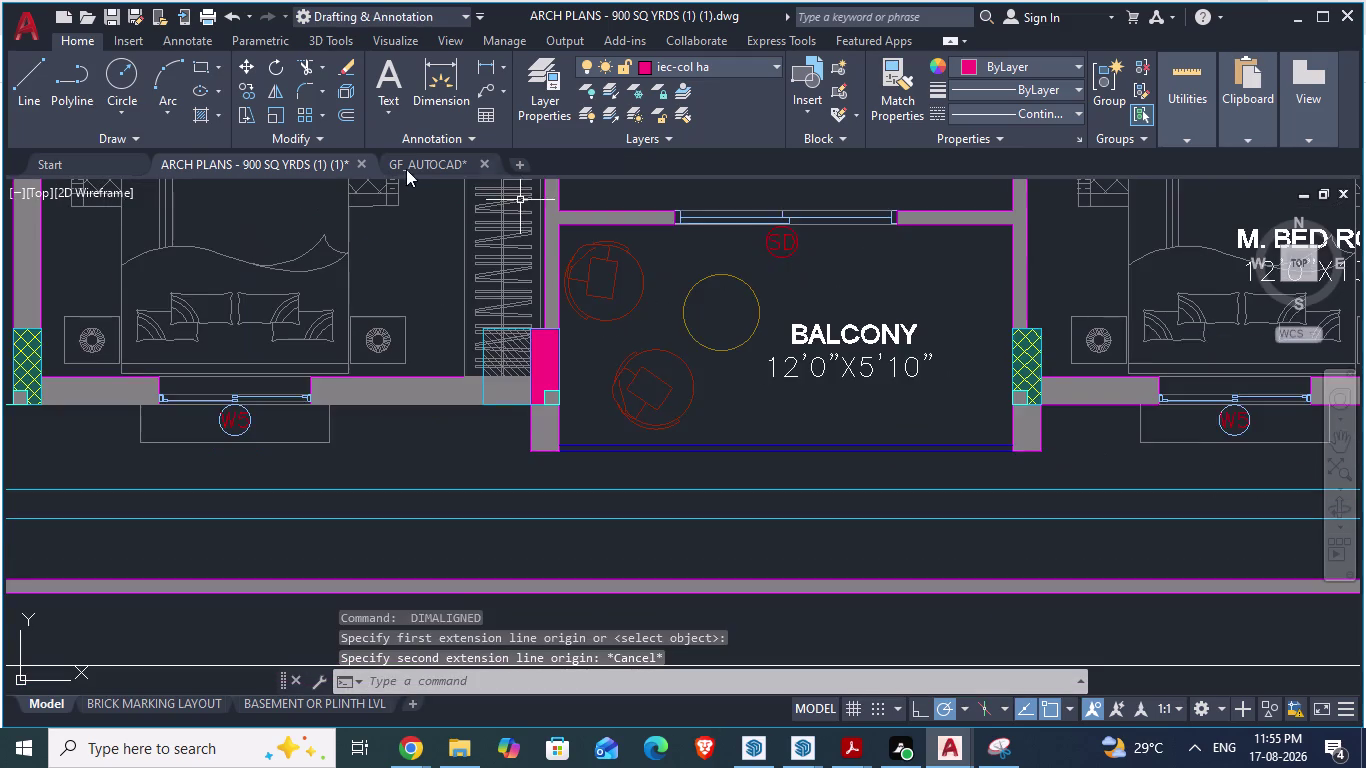
click(424, 163)
scroll(down, 3)
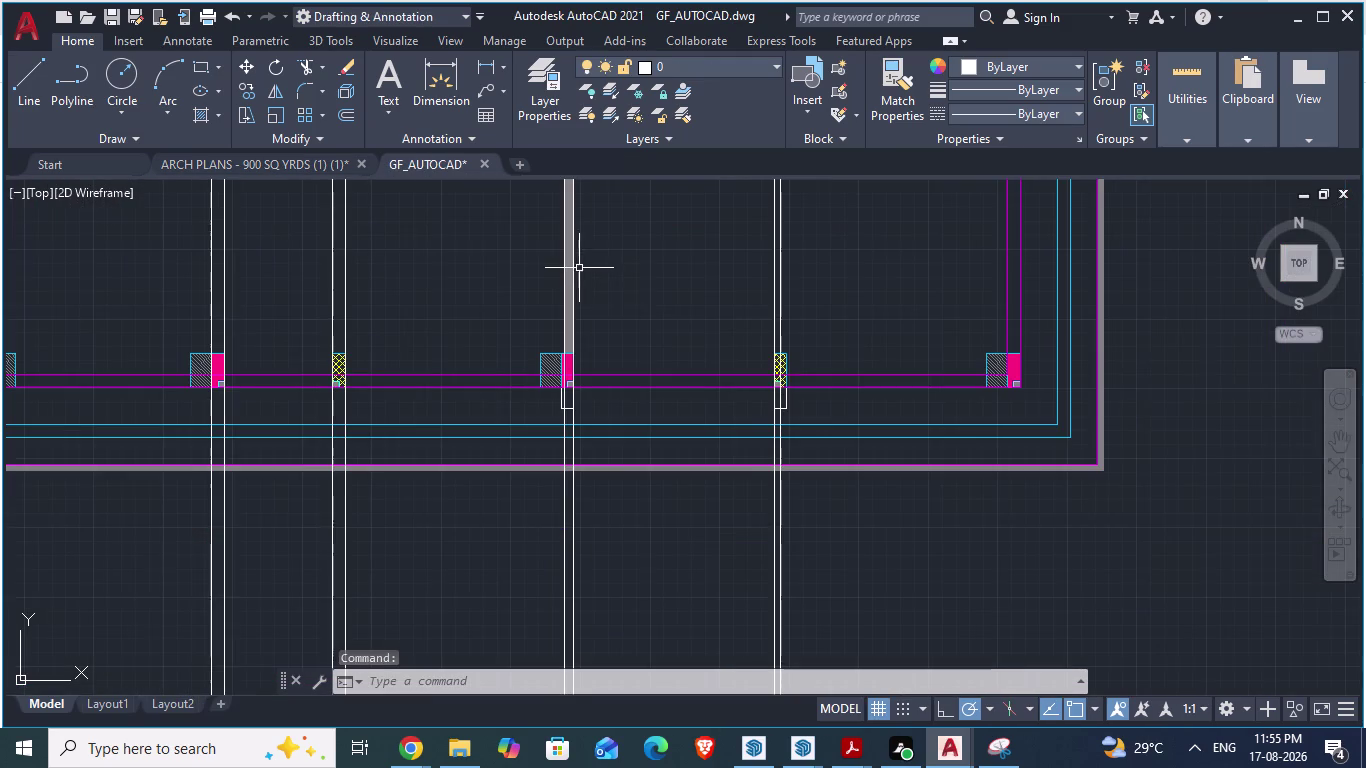
scroll(up, 3)
scroll(up, 3)
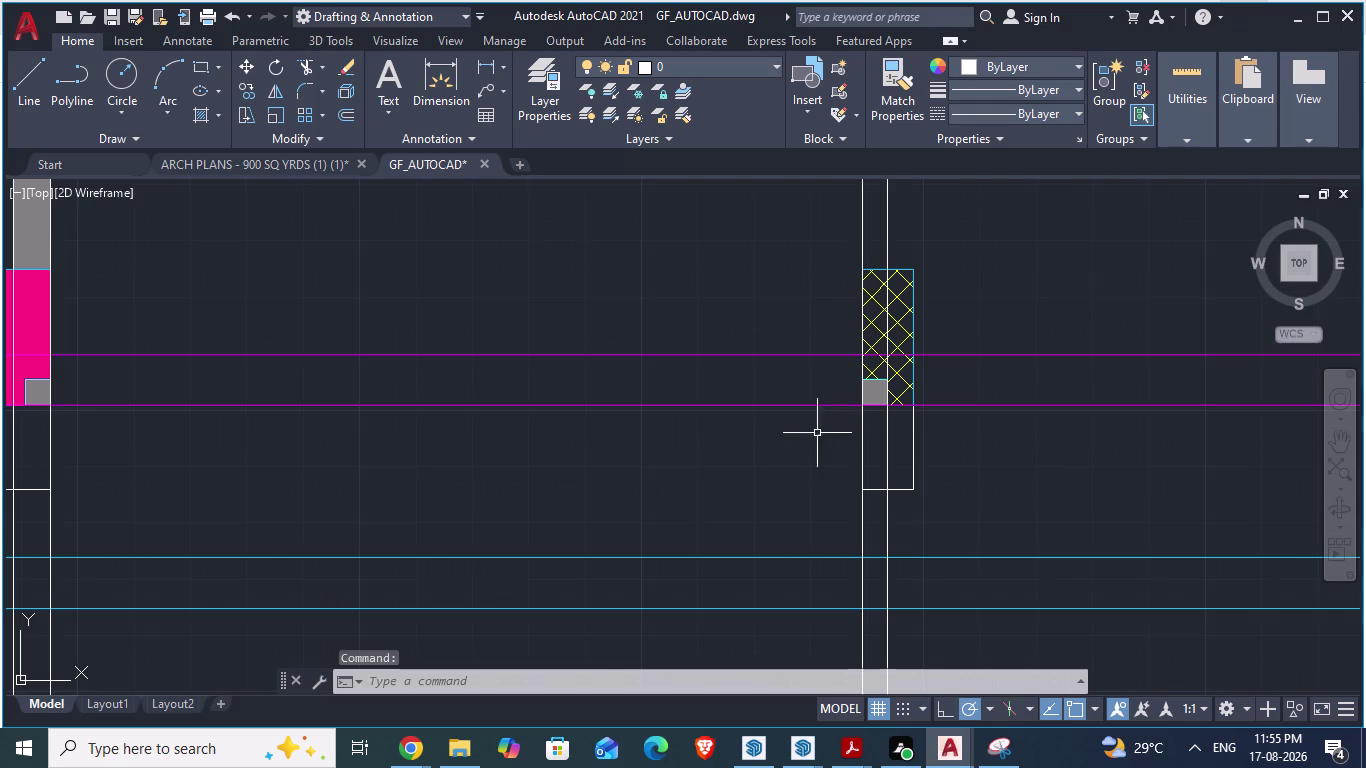
key(space)
scroll(up, 3)
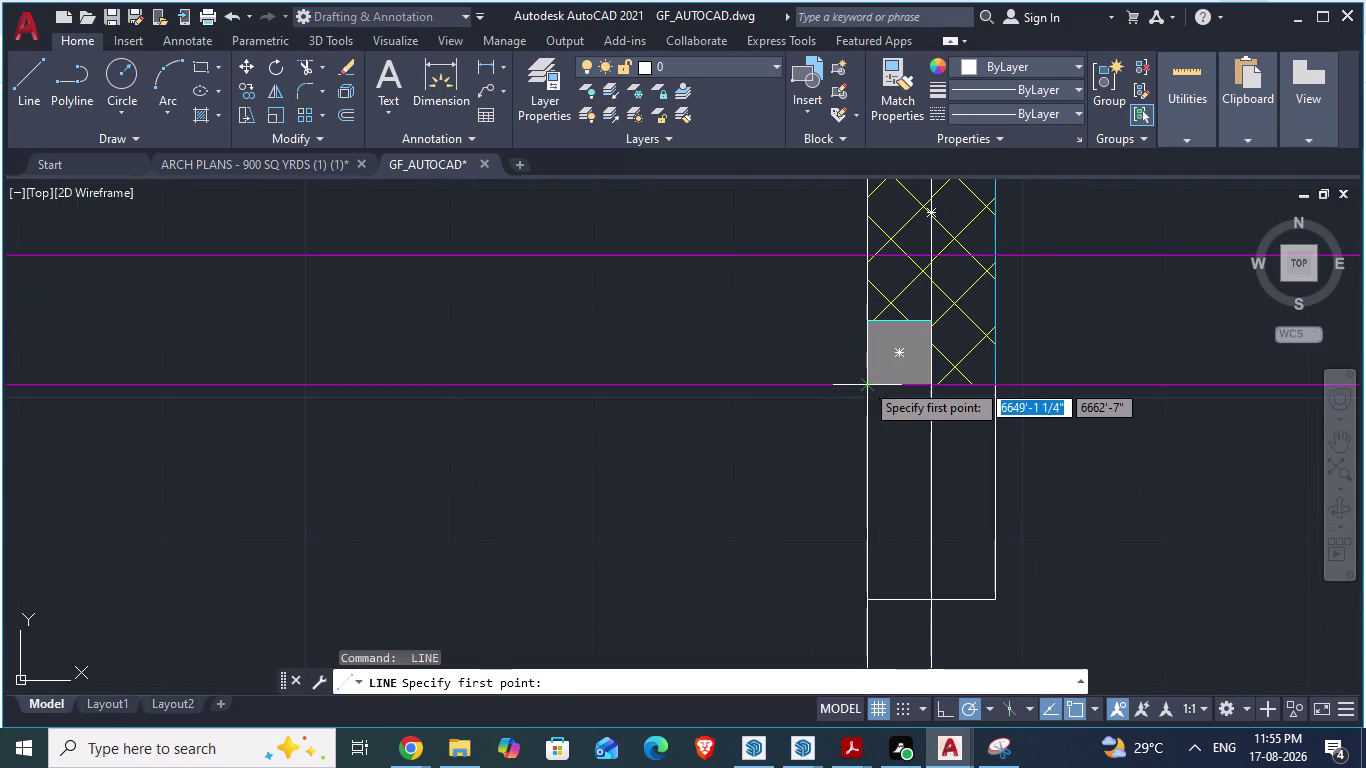
click(866, 383)
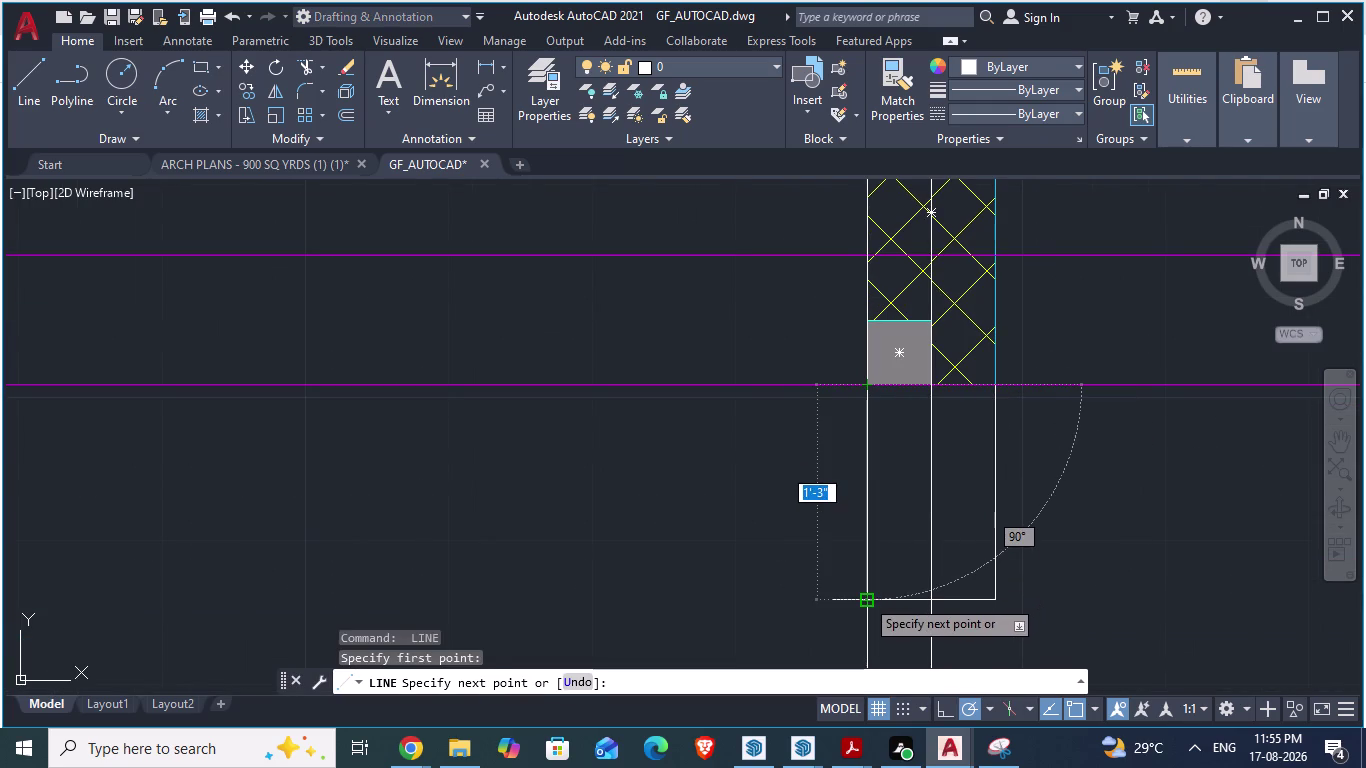
key(Escape)
scroll(down, 3)
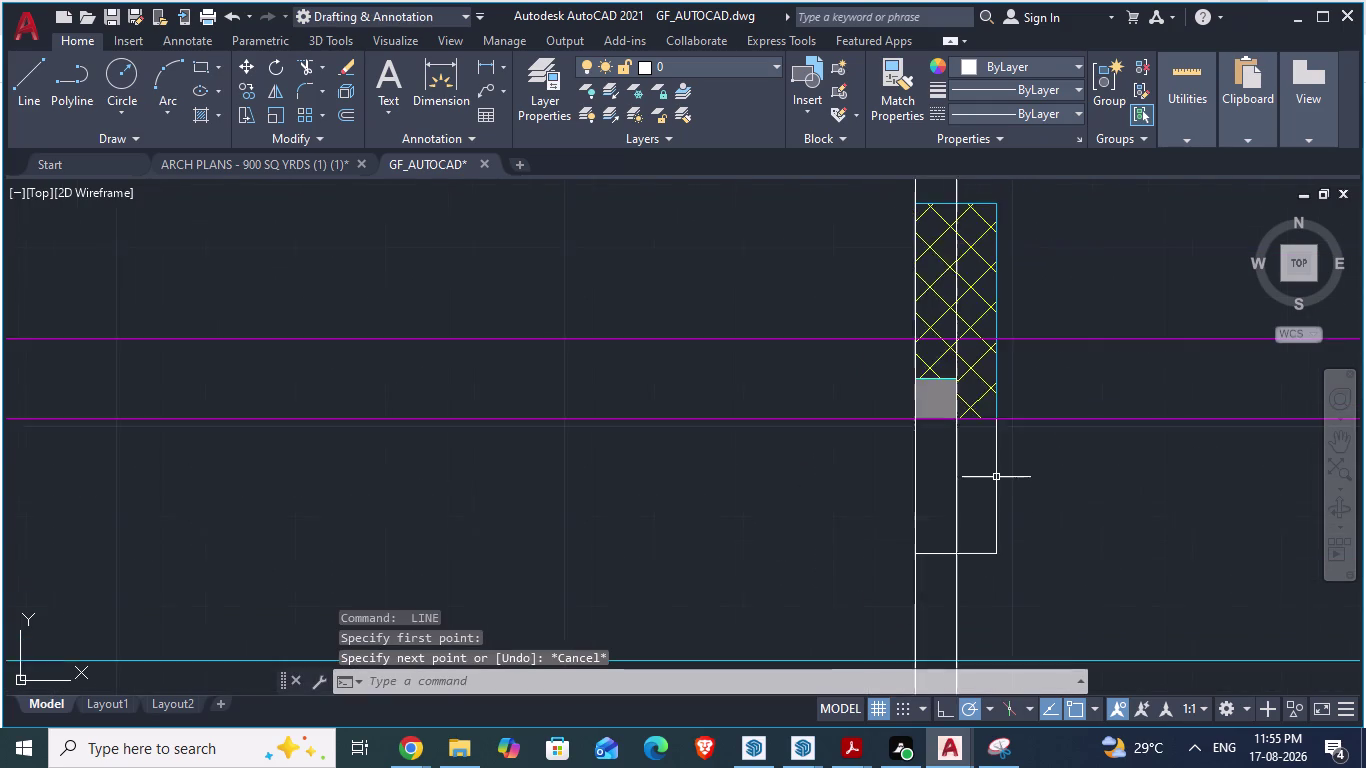
scroll(down, 3)
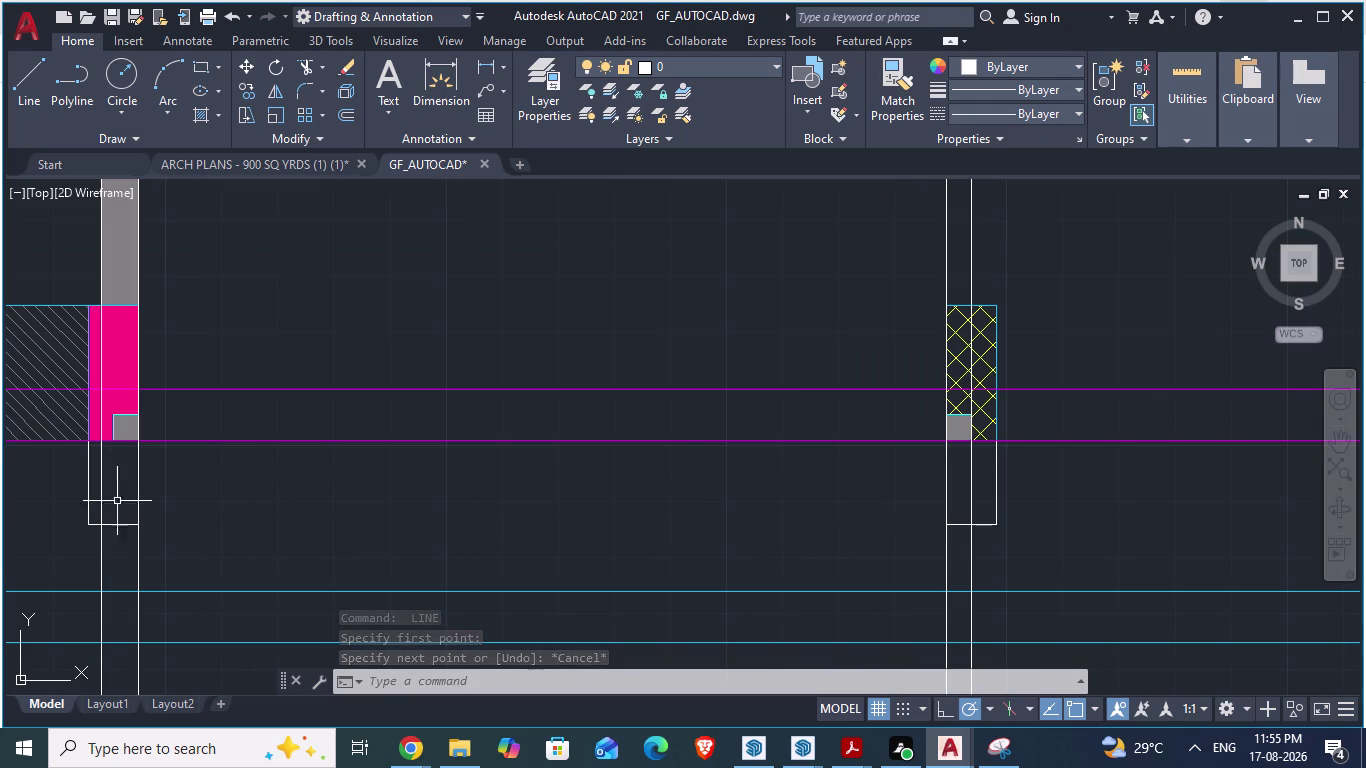
key(space)
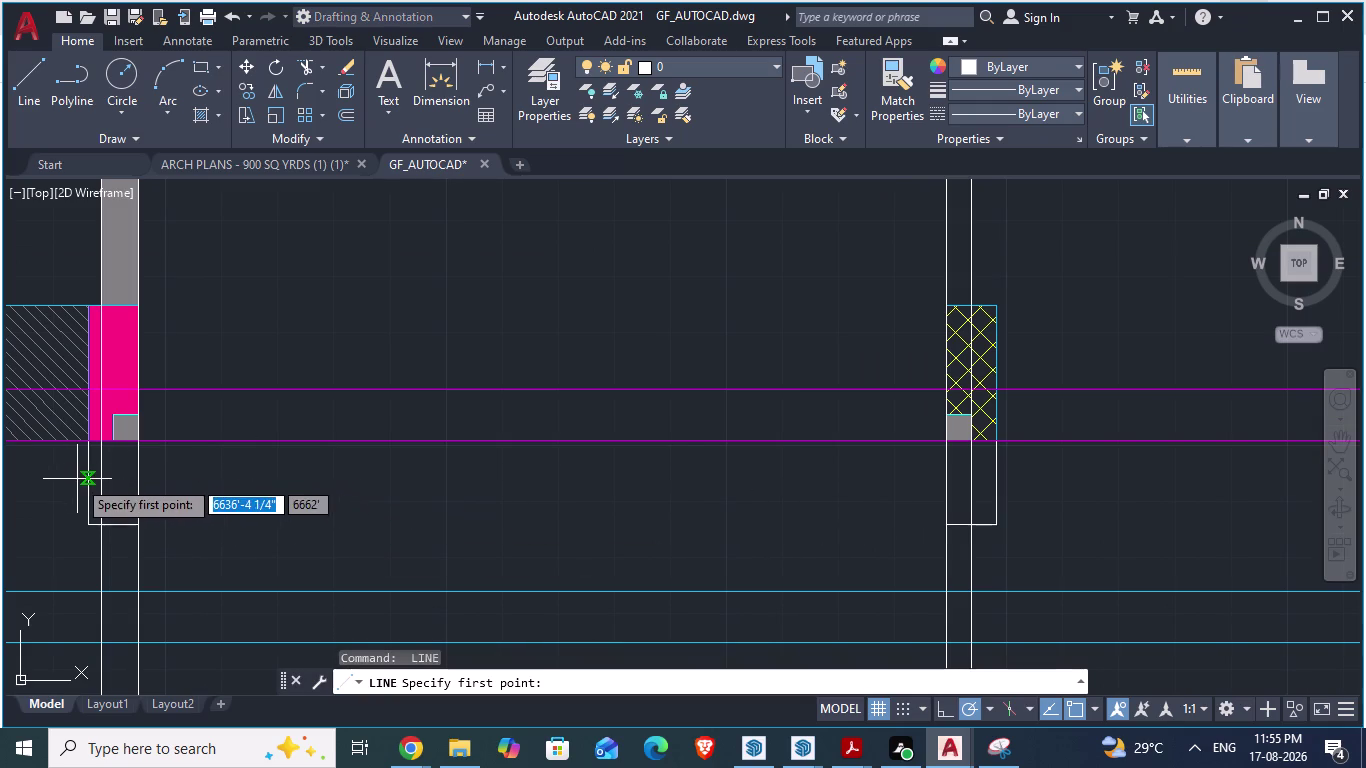
key(Escape)
click(88, 482)
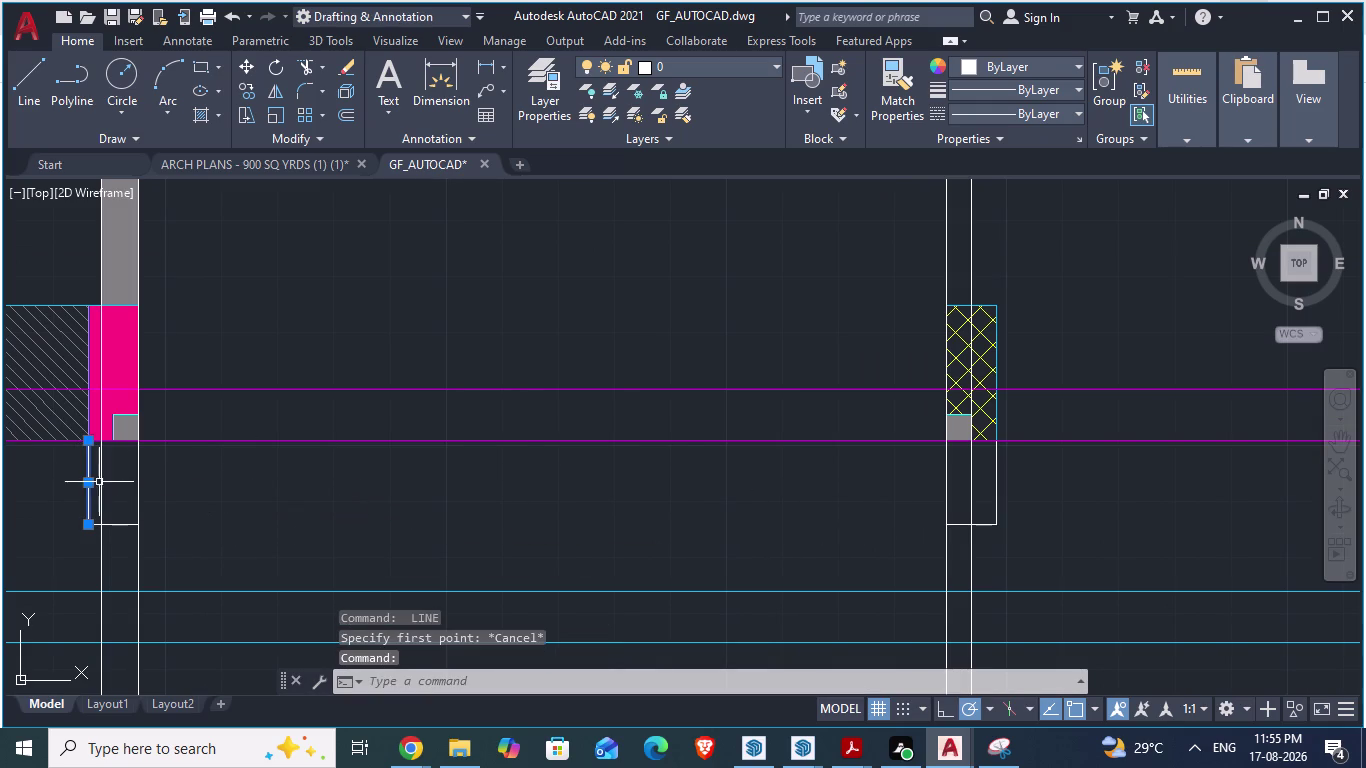
click(138, 478)
click(123, 526)
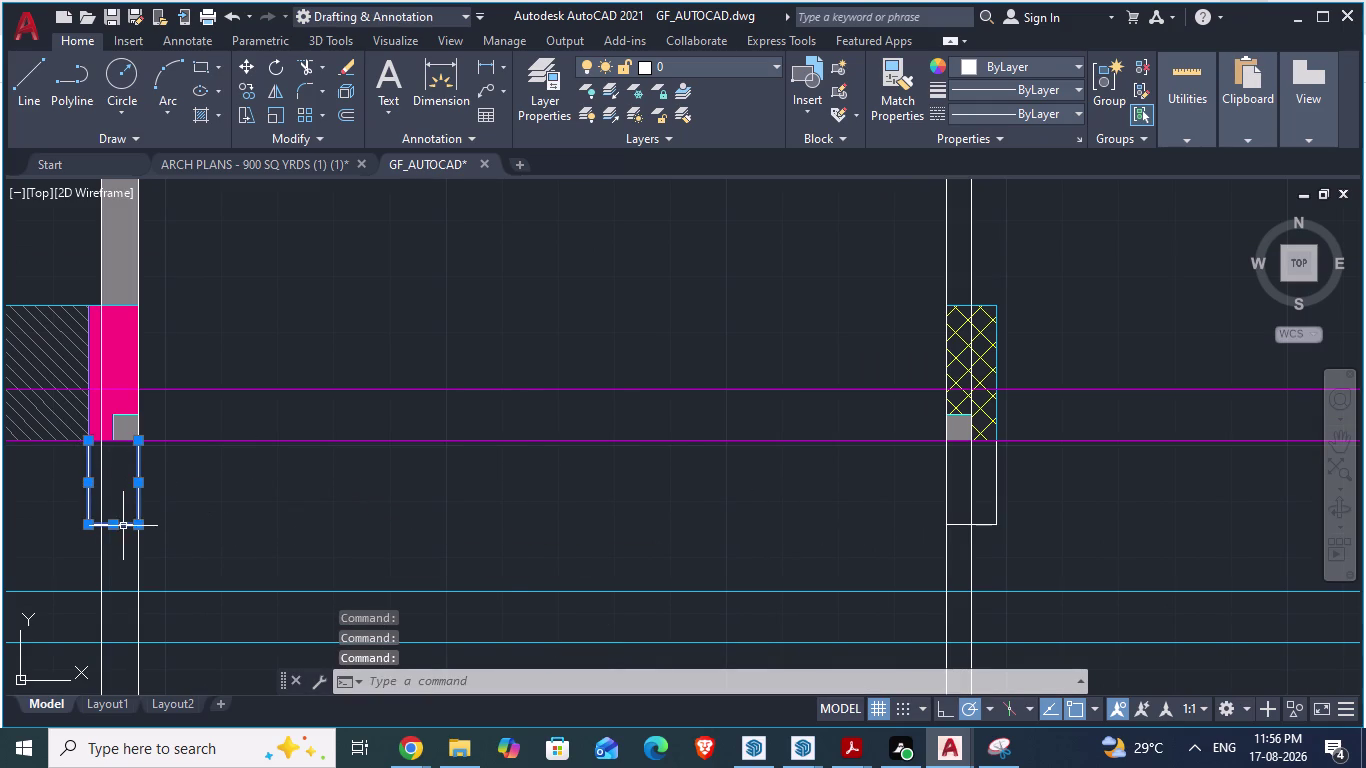
click(949, 496)
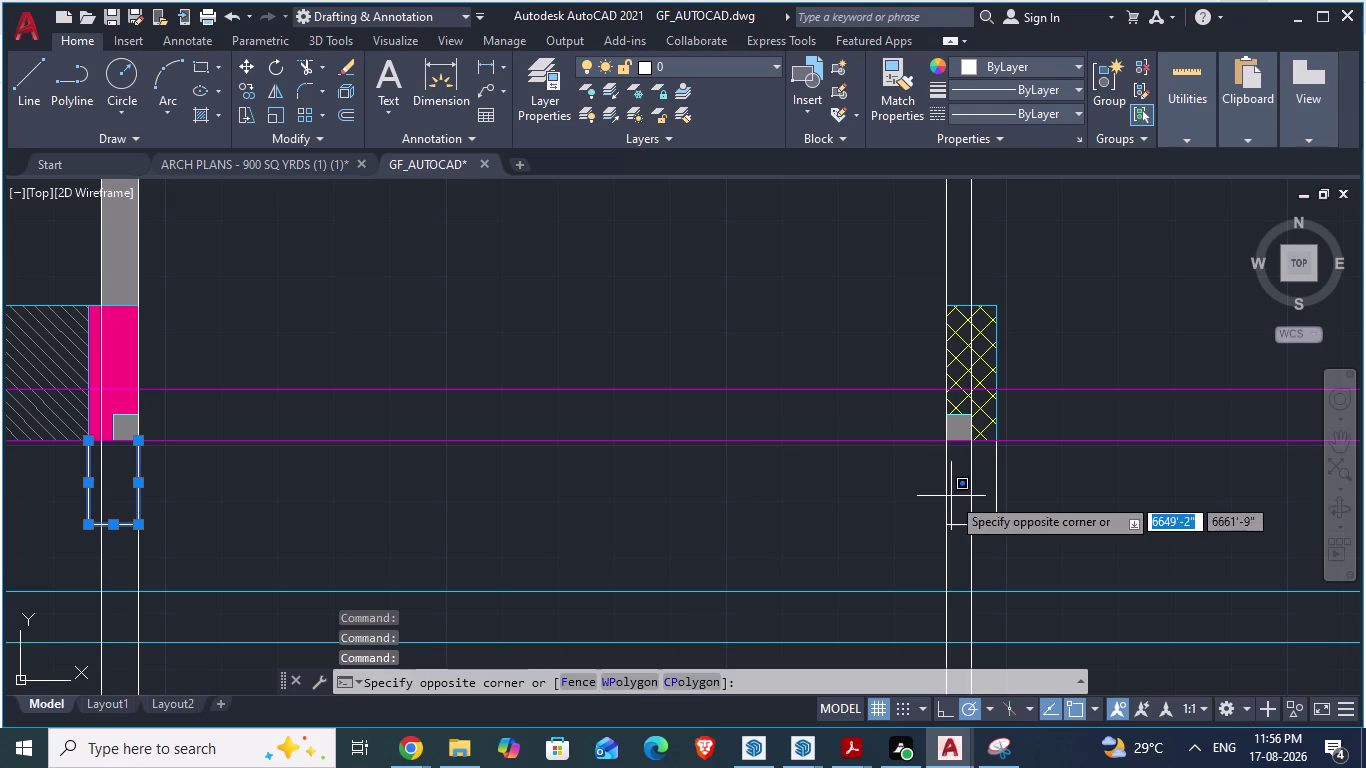
click(942, 491)
click(996, 497)
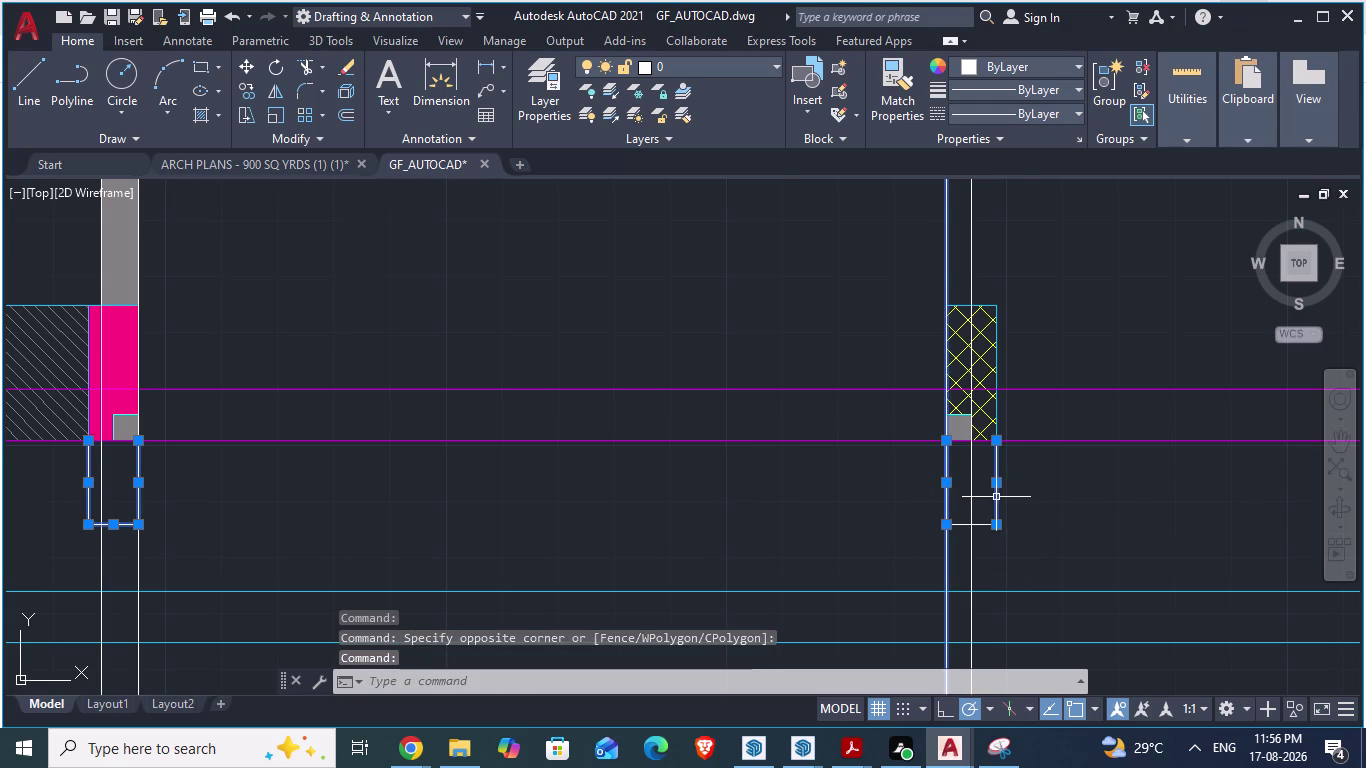
click(988, 526)
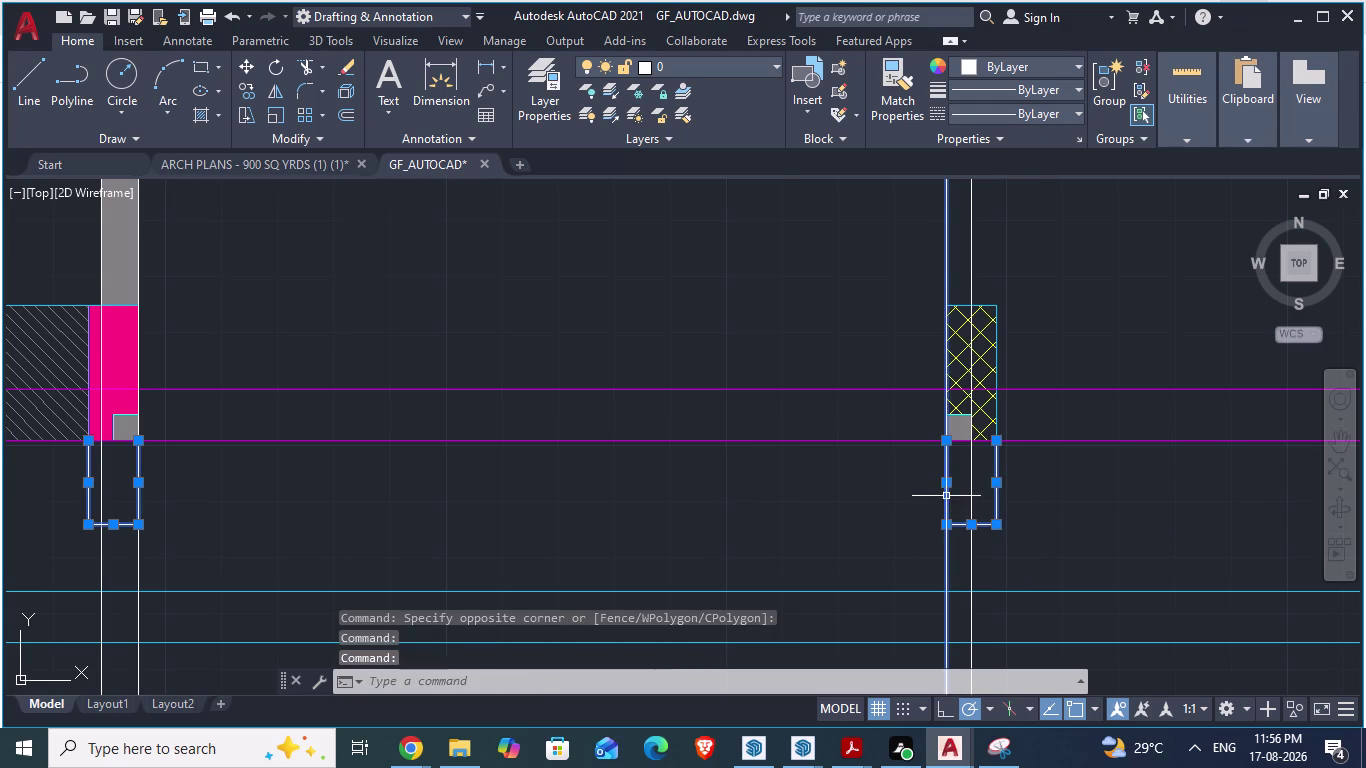
click(947, 486)
scroll(up, 3)
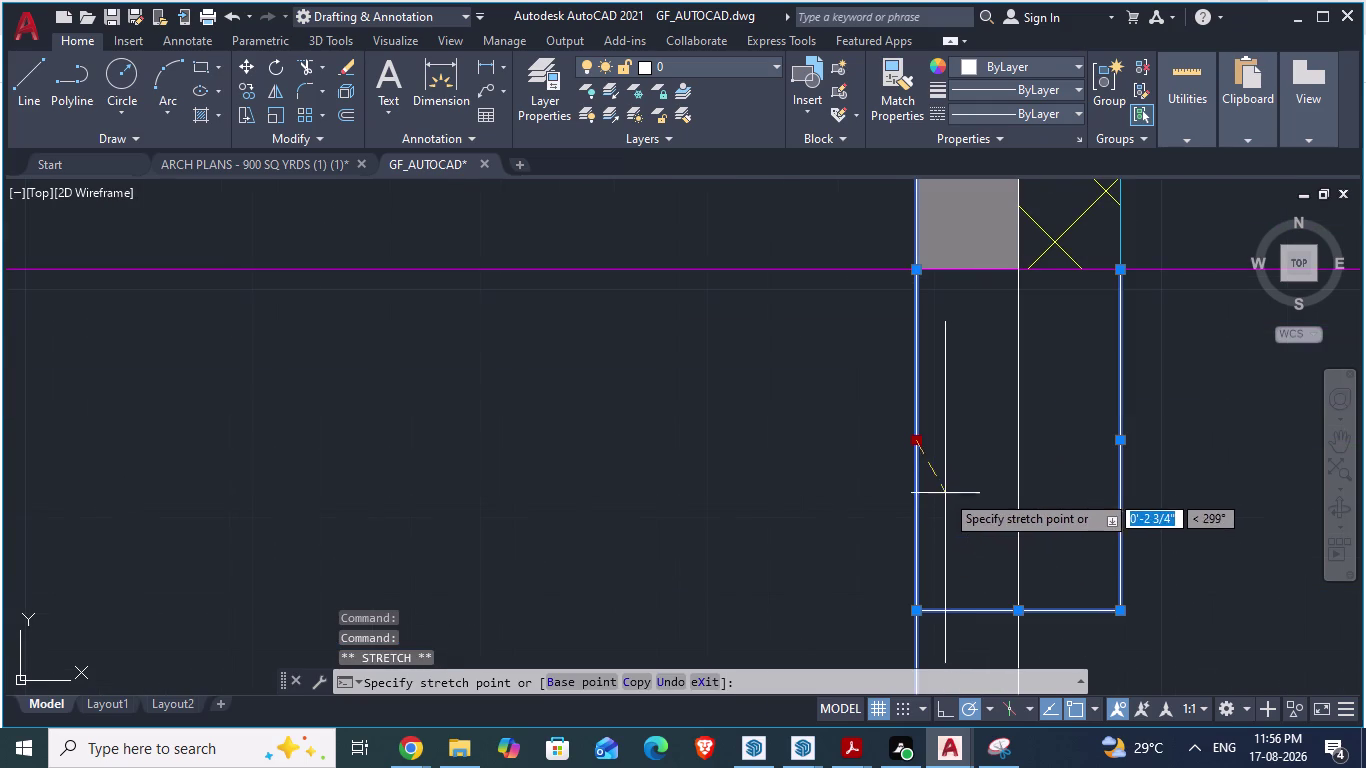
Cancel the stretch, delete a vertical line below the column, and undo with Ctrl+Z.
key(Escape)
scroll(up, 3)
click(905, 450)
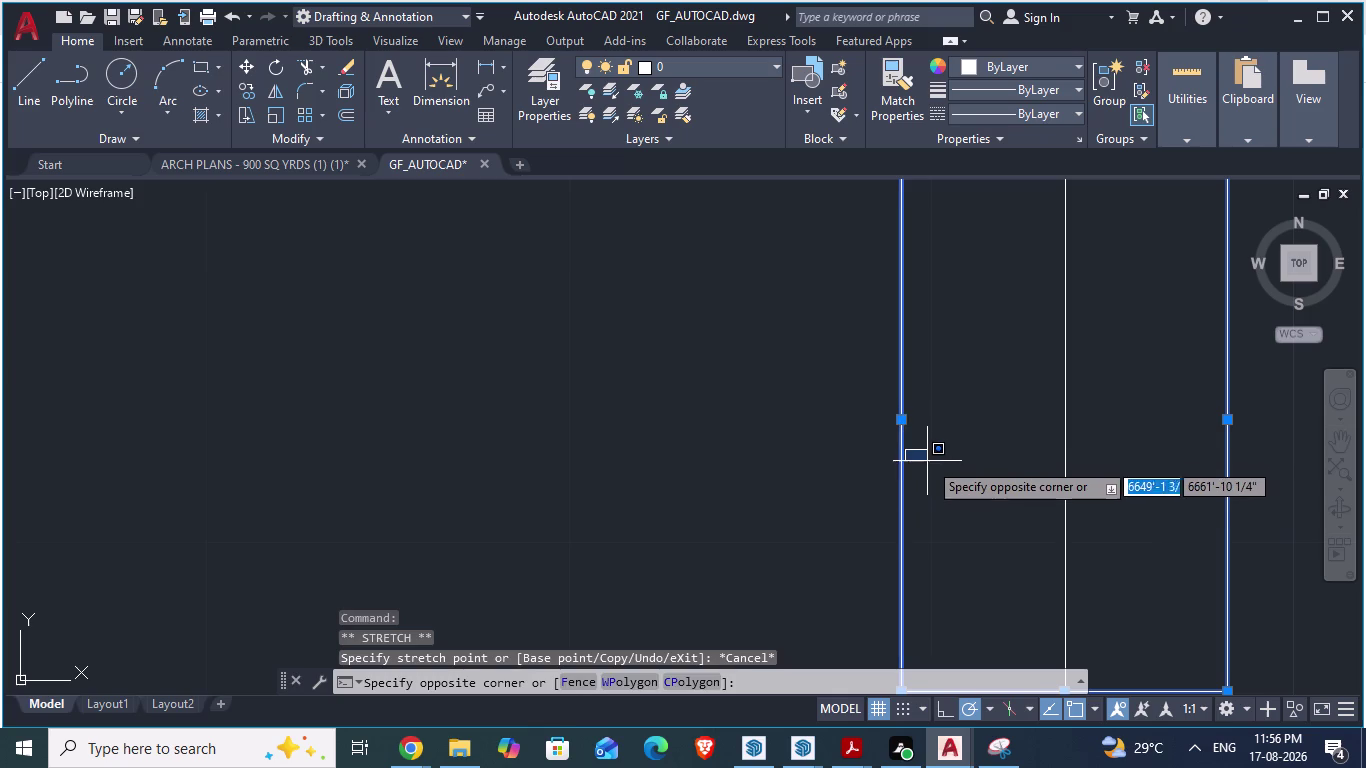
click(903, 464)
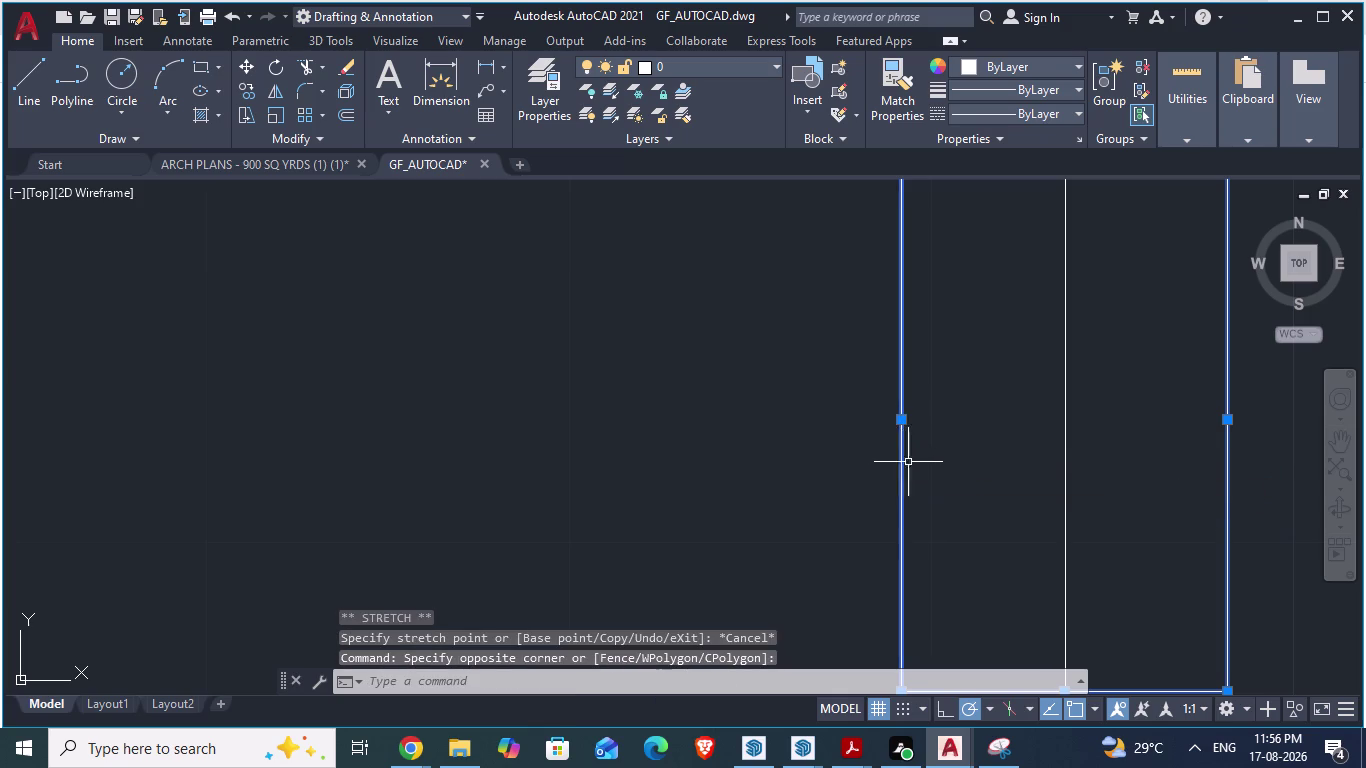
click(900, 394)
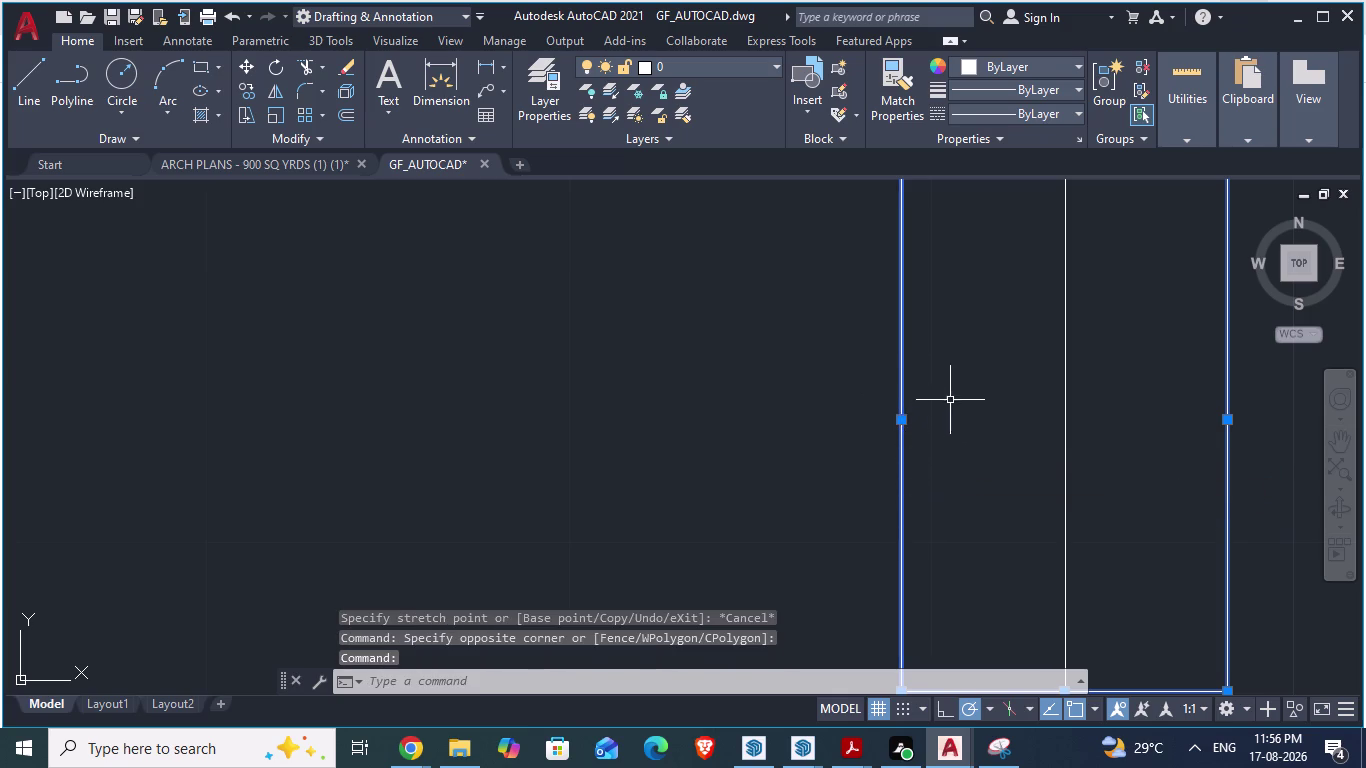
key(Escape)
scroll(down, 3)
scroll(down, 3)
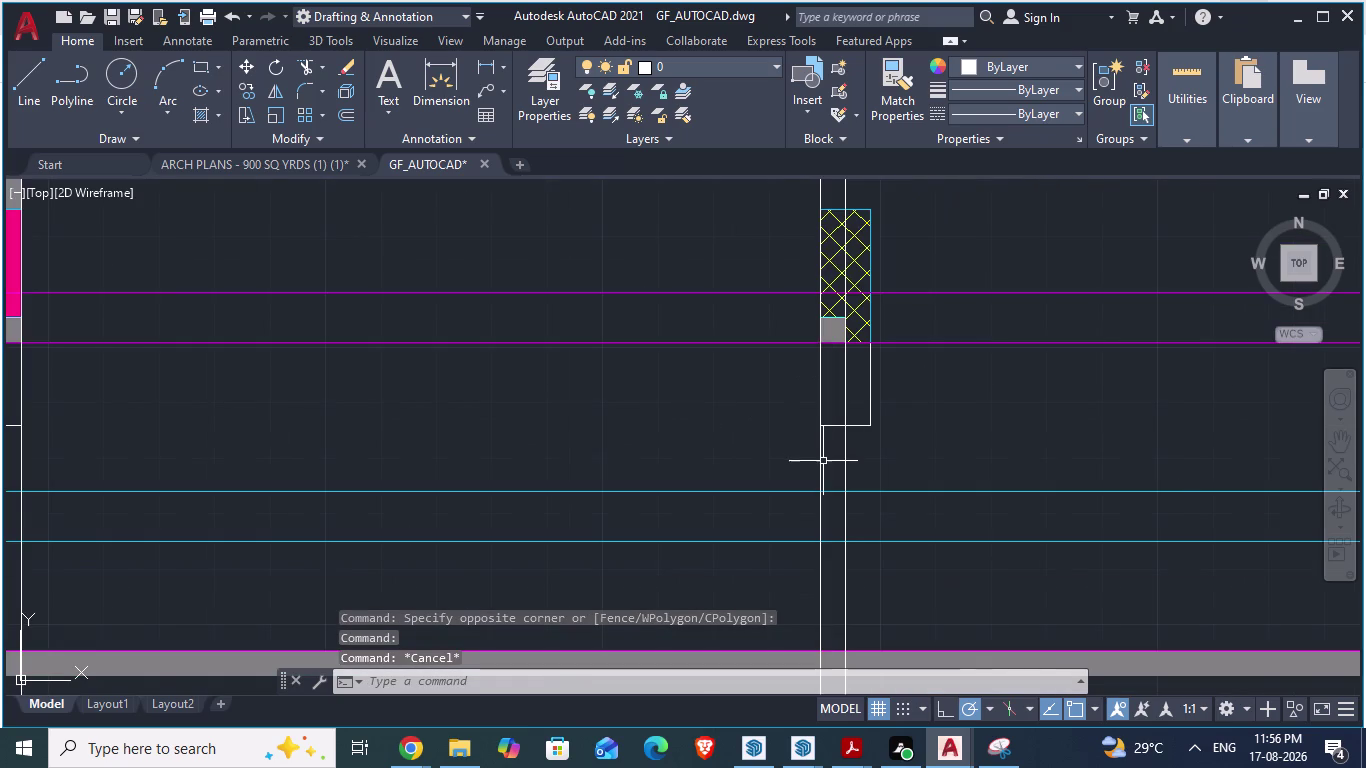
click(823, 461)
key(Escape)
click(817, 468)
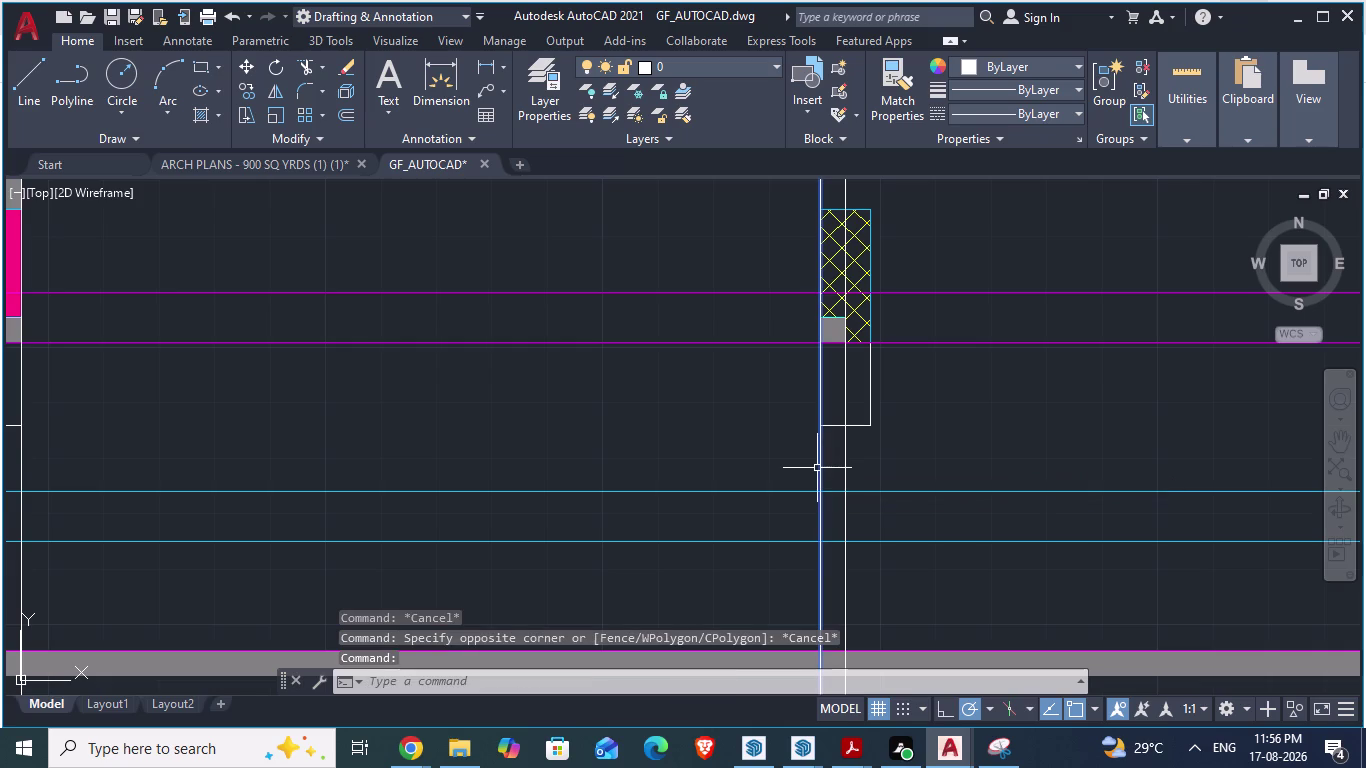
key(Delete)
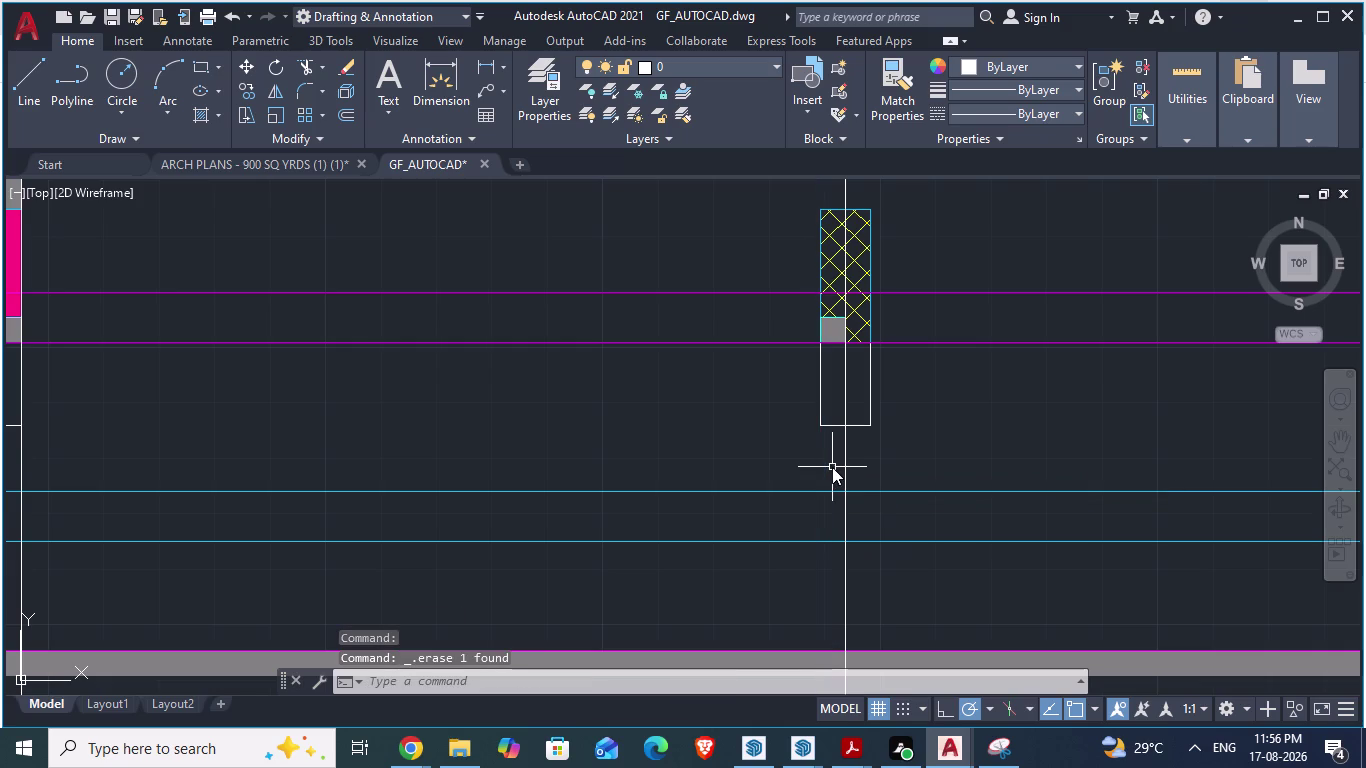
key(ctrl+z)
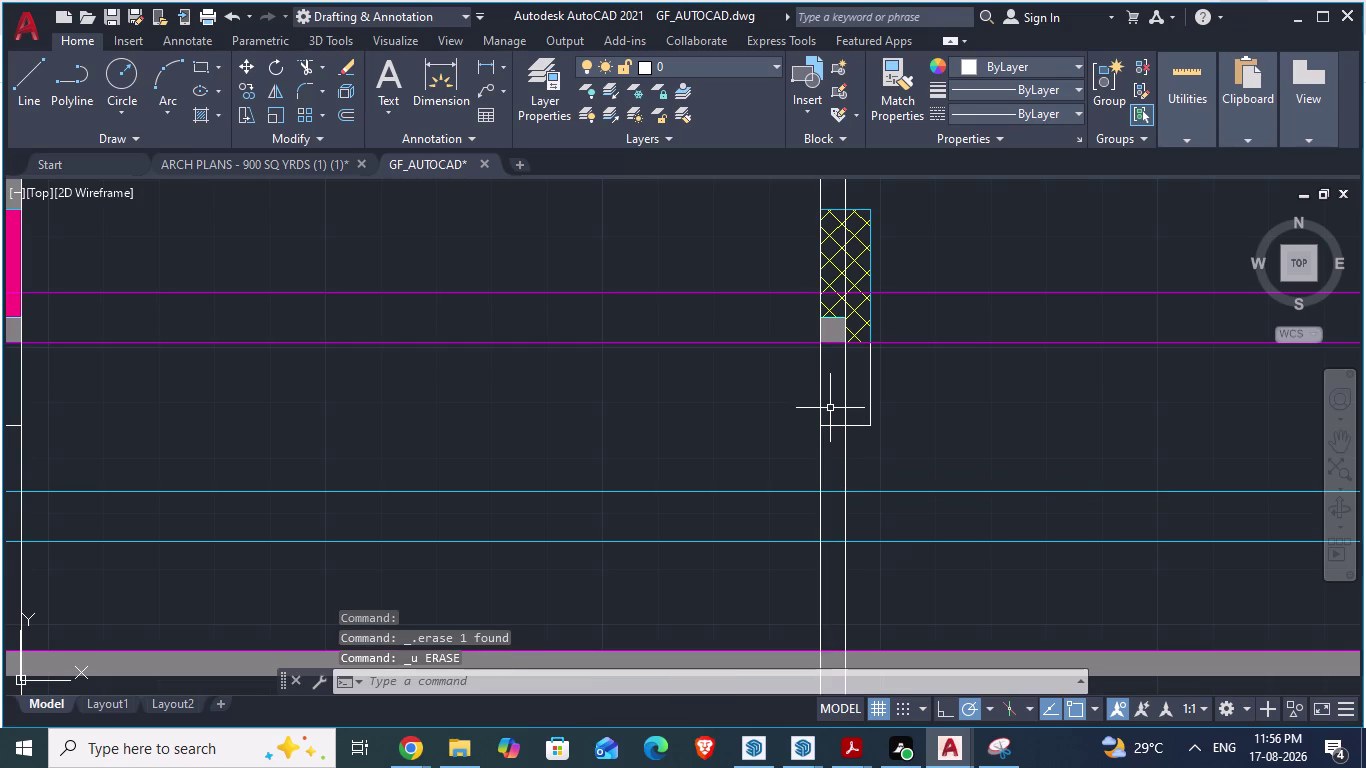
scroll(up, 3)
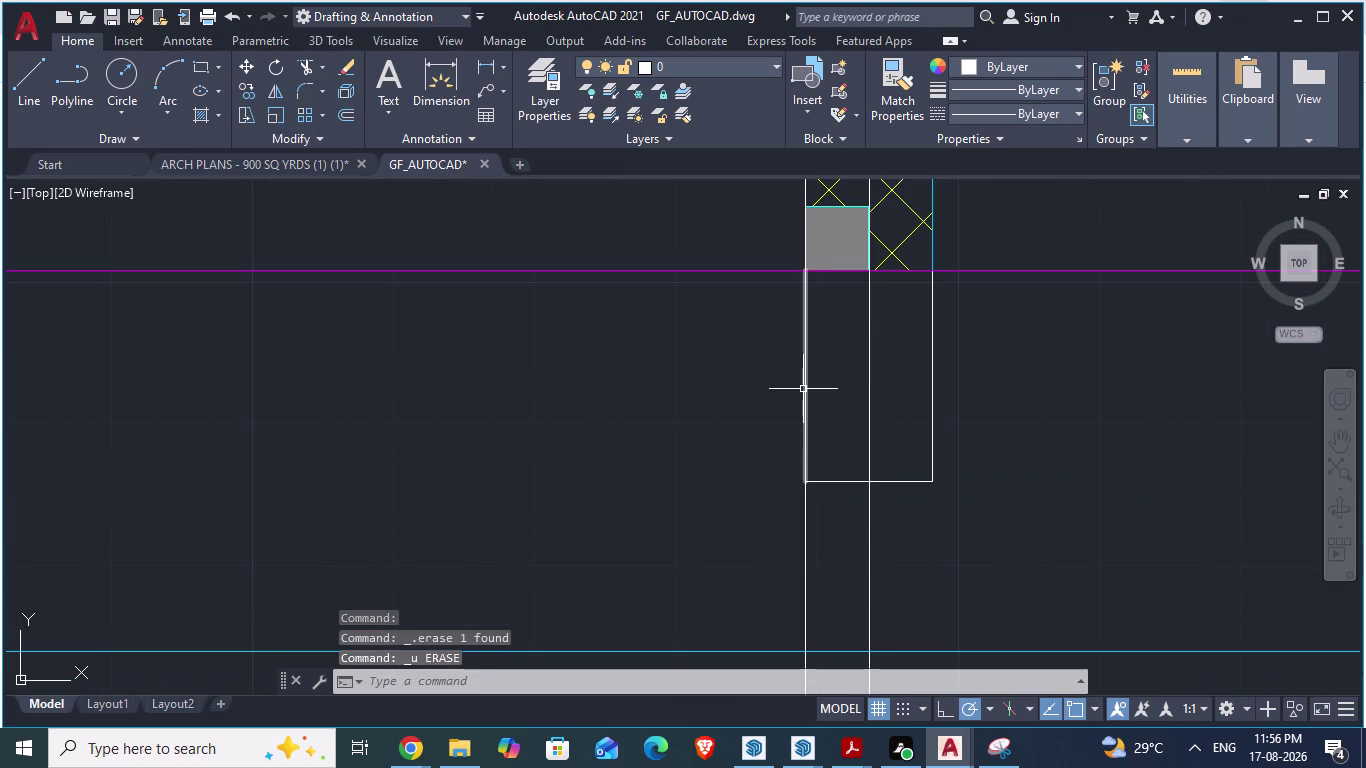
Select the outline's left, right and bottom lines and bring up their right-click menu.
click(803, 389)
click(865, 424)
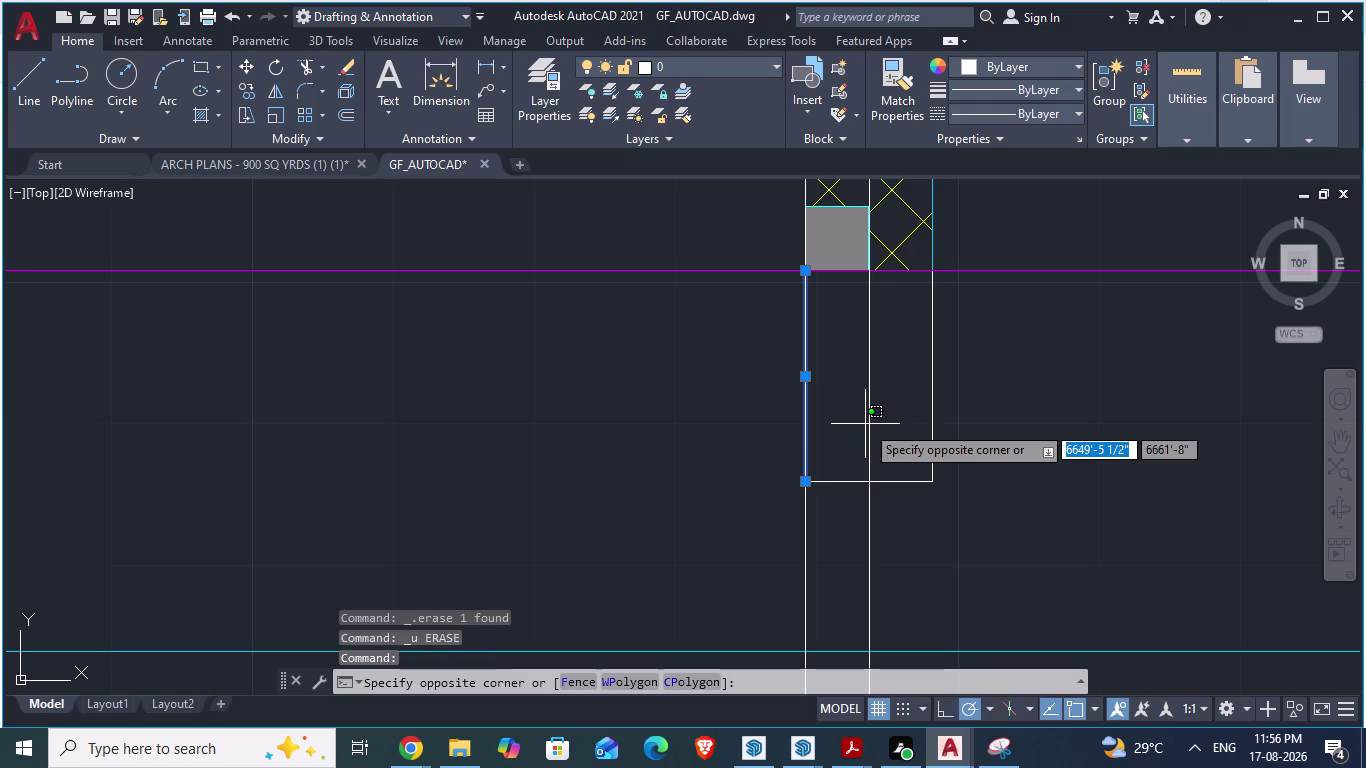
click(930, 430)
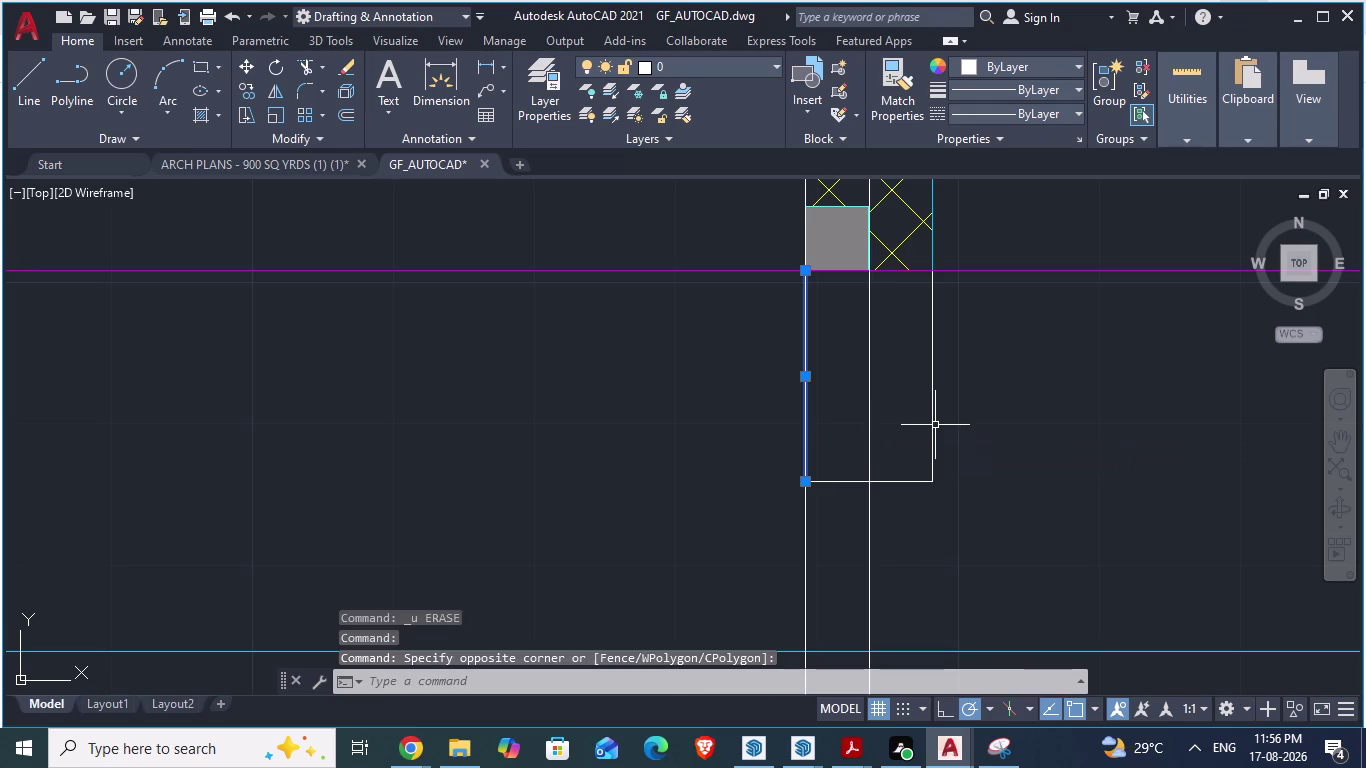
click(935, 425)
click(910, 483)
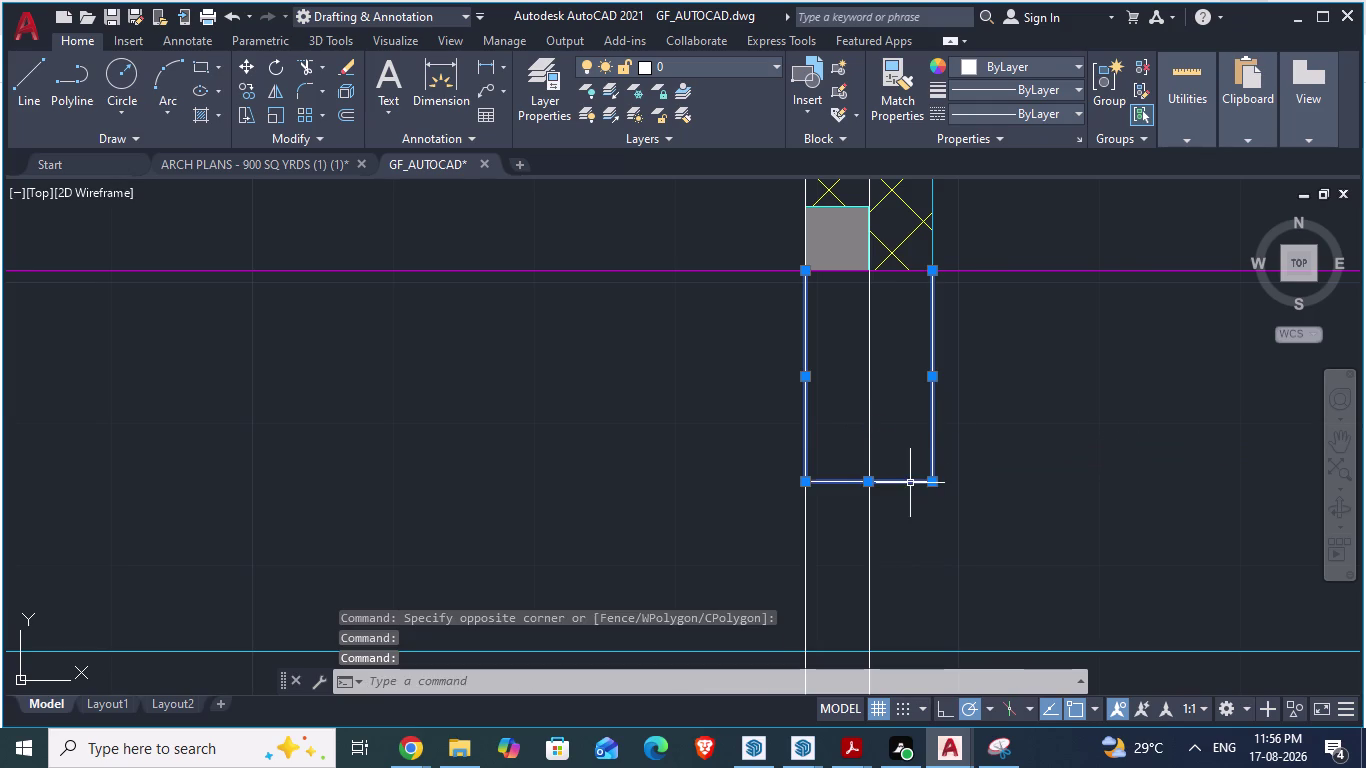
right_click(910, 483)
Set the selected outline lines' colour to Magenta in Properties.
click(973, 440)
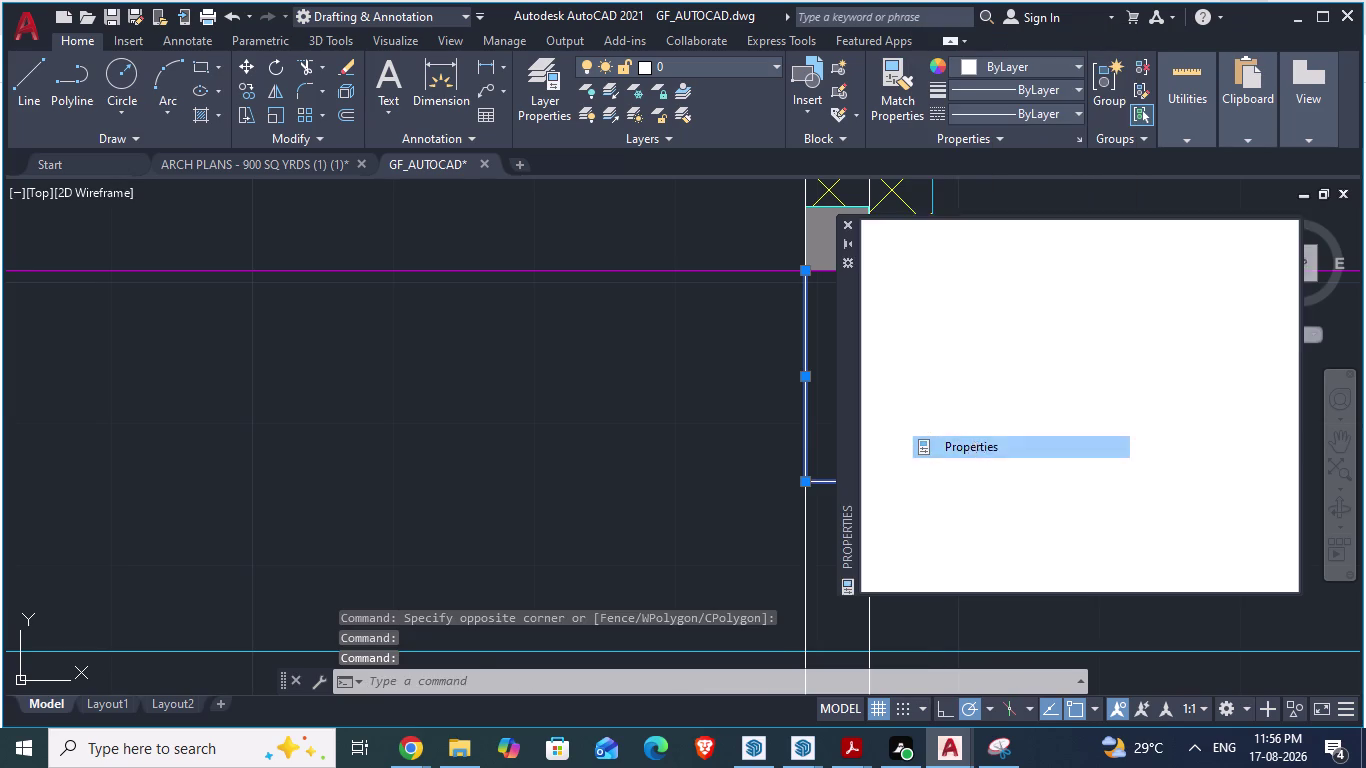
click(1087, 285)
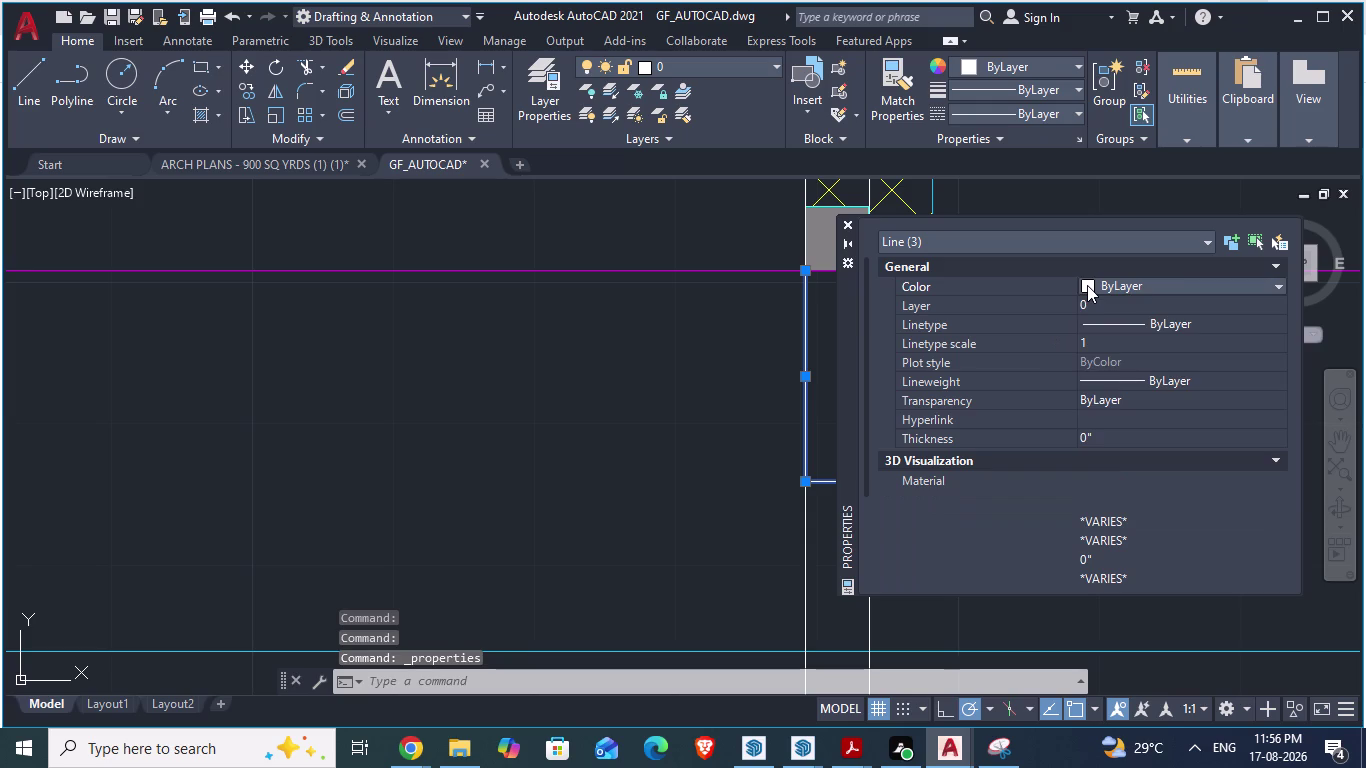
click(1087, 285)
click(1107, 427)
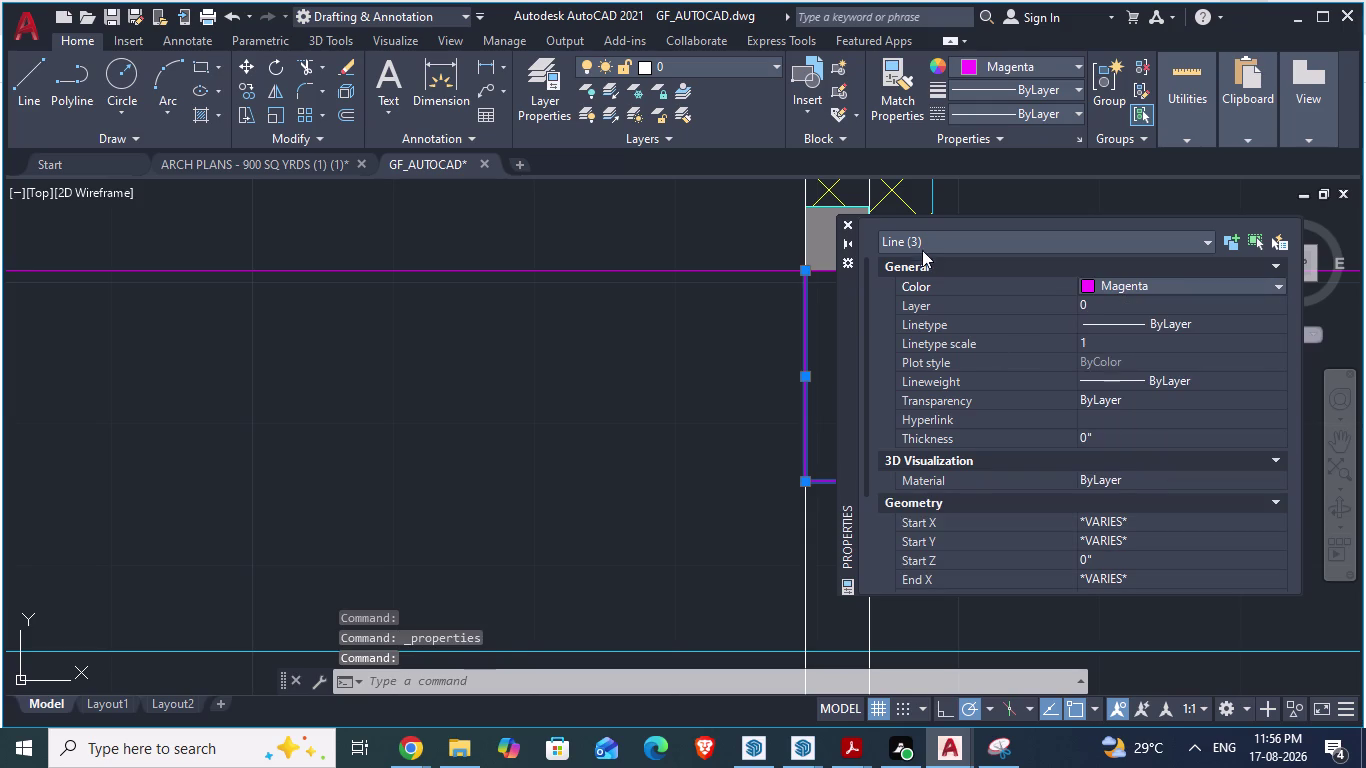
click(854, 224)
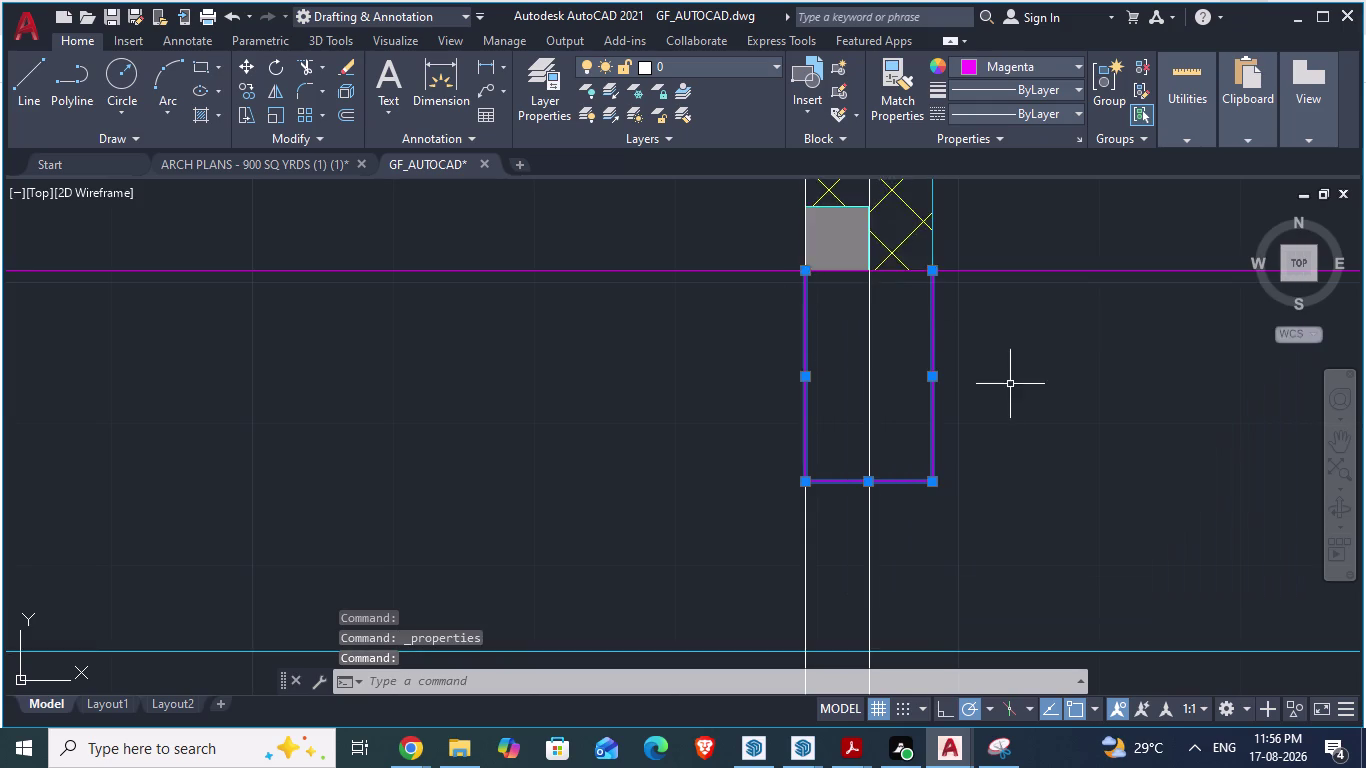
Select the three sides of the outline below the pink column.
scroll(down, 3)
scroll(up, 3)
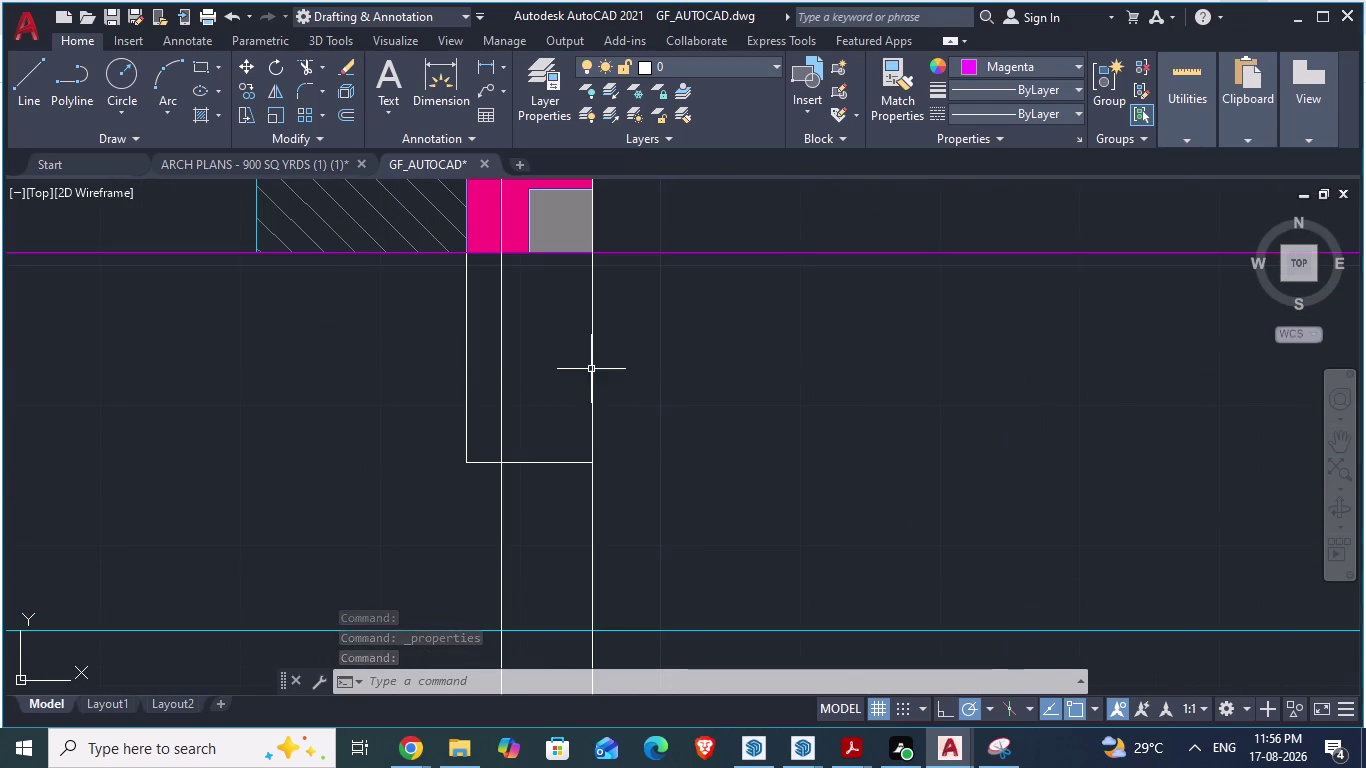
click(646, 368)
click(581, 406)
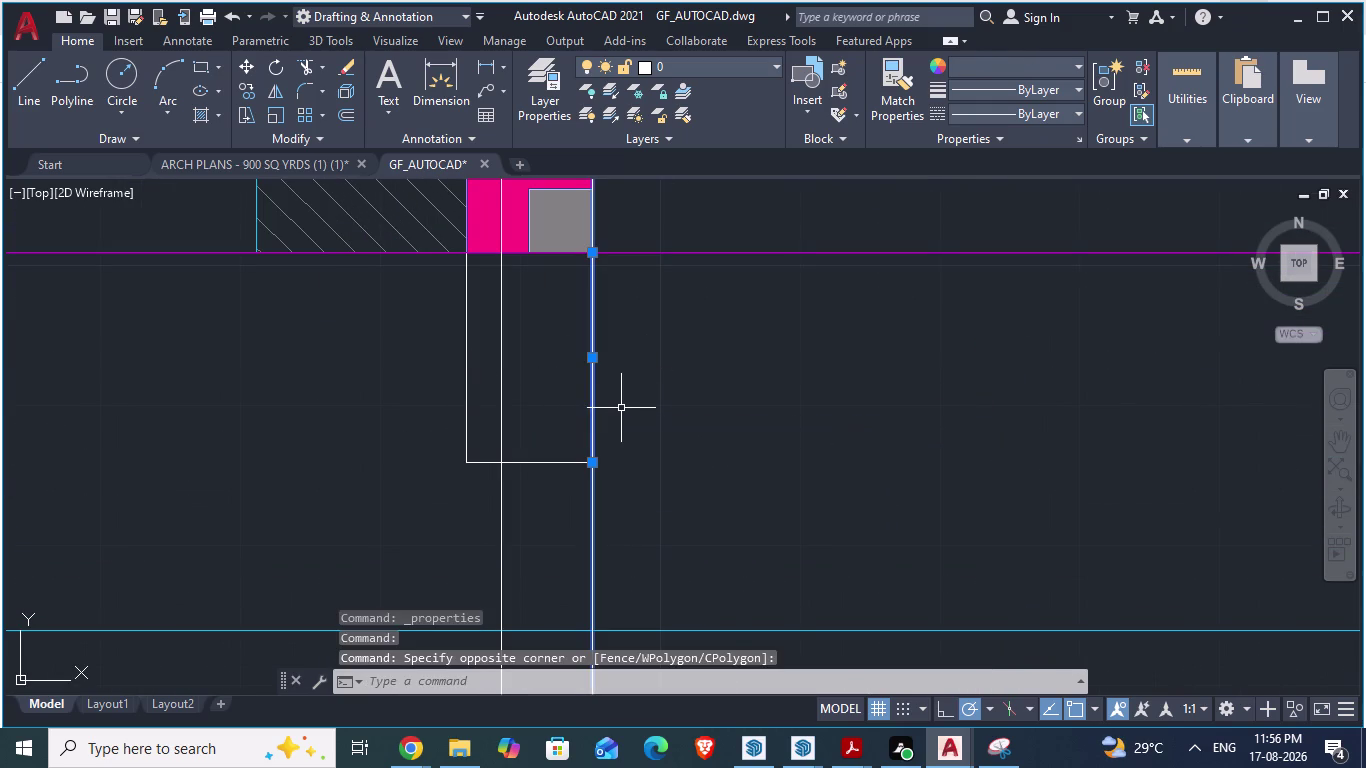
key(Escape)
click(591, 395)
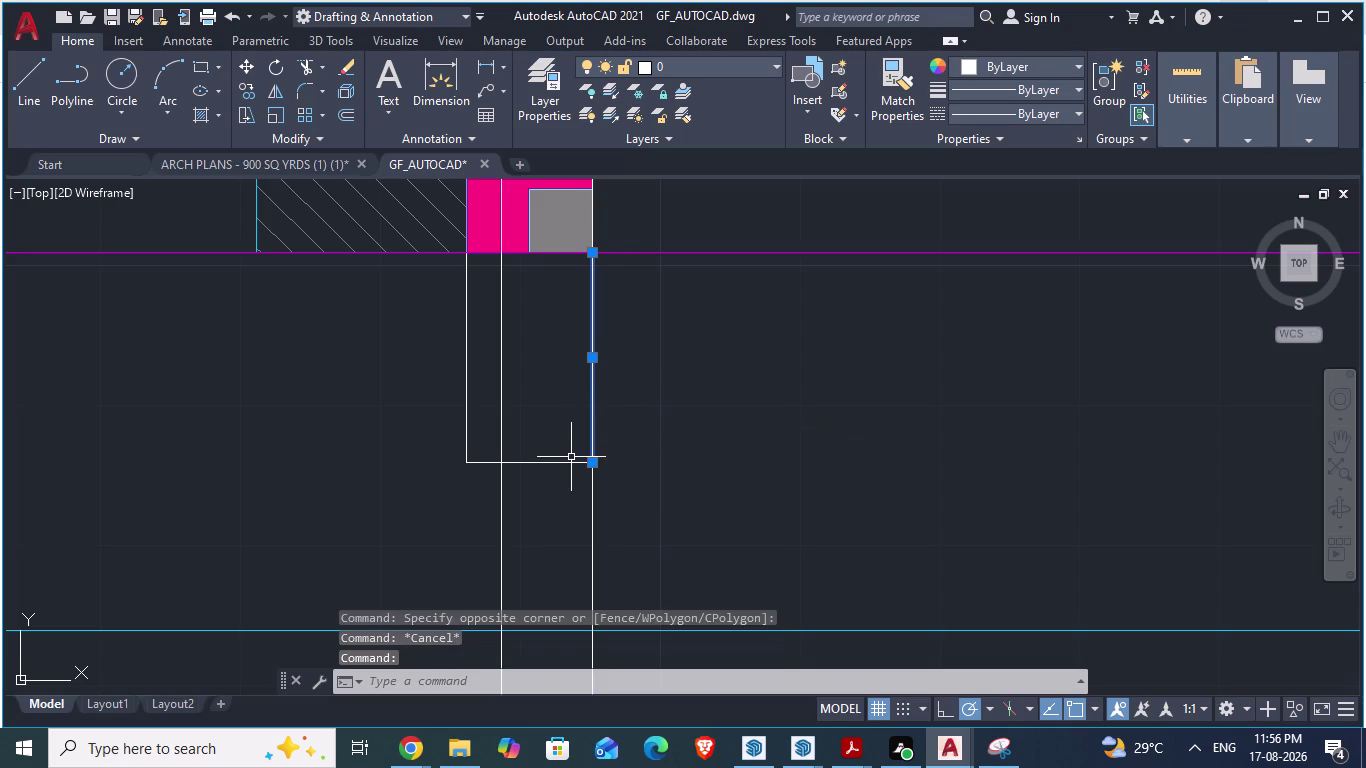
click(566, 469)
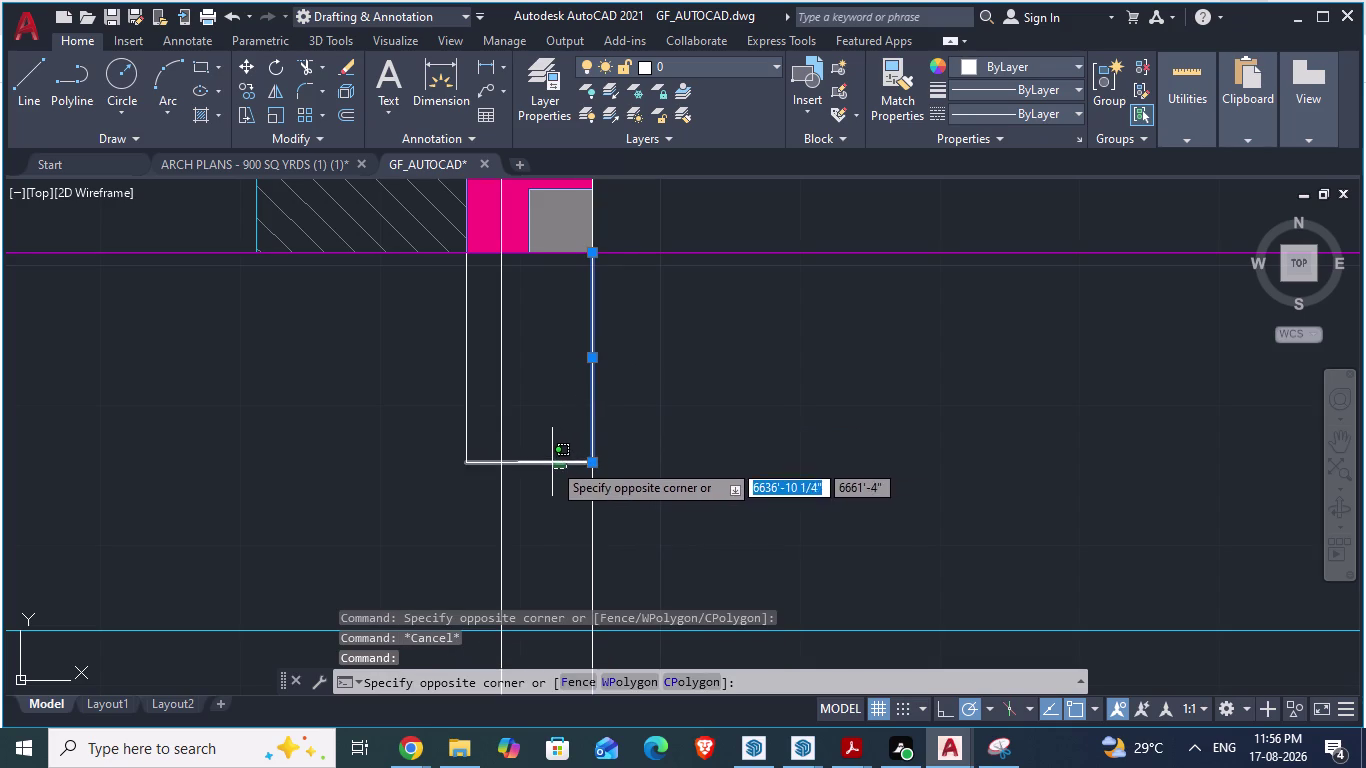
click(552, 462)
click(468, 380)
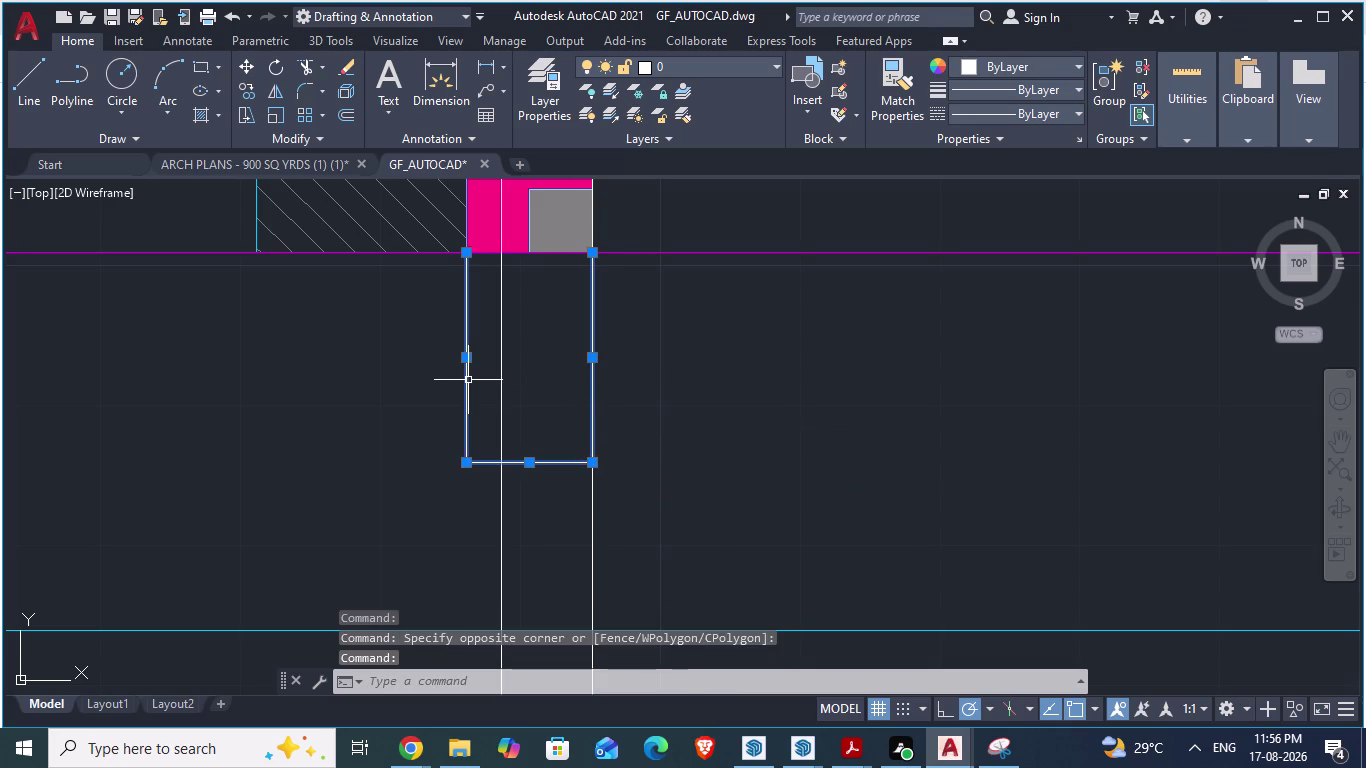
right_click(468, 380)
Change that outline's colour to Magenta in Properties.
click(543, 691)
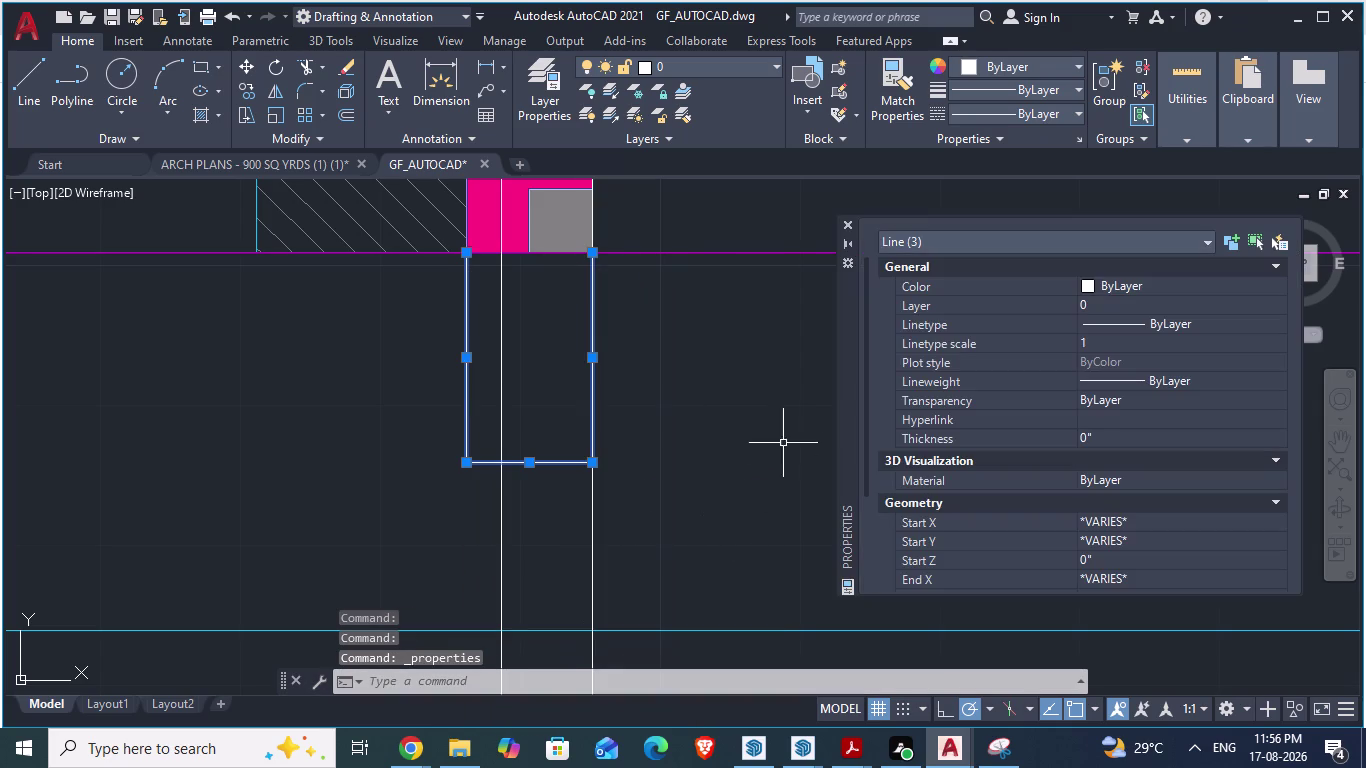
click(1086, 288)
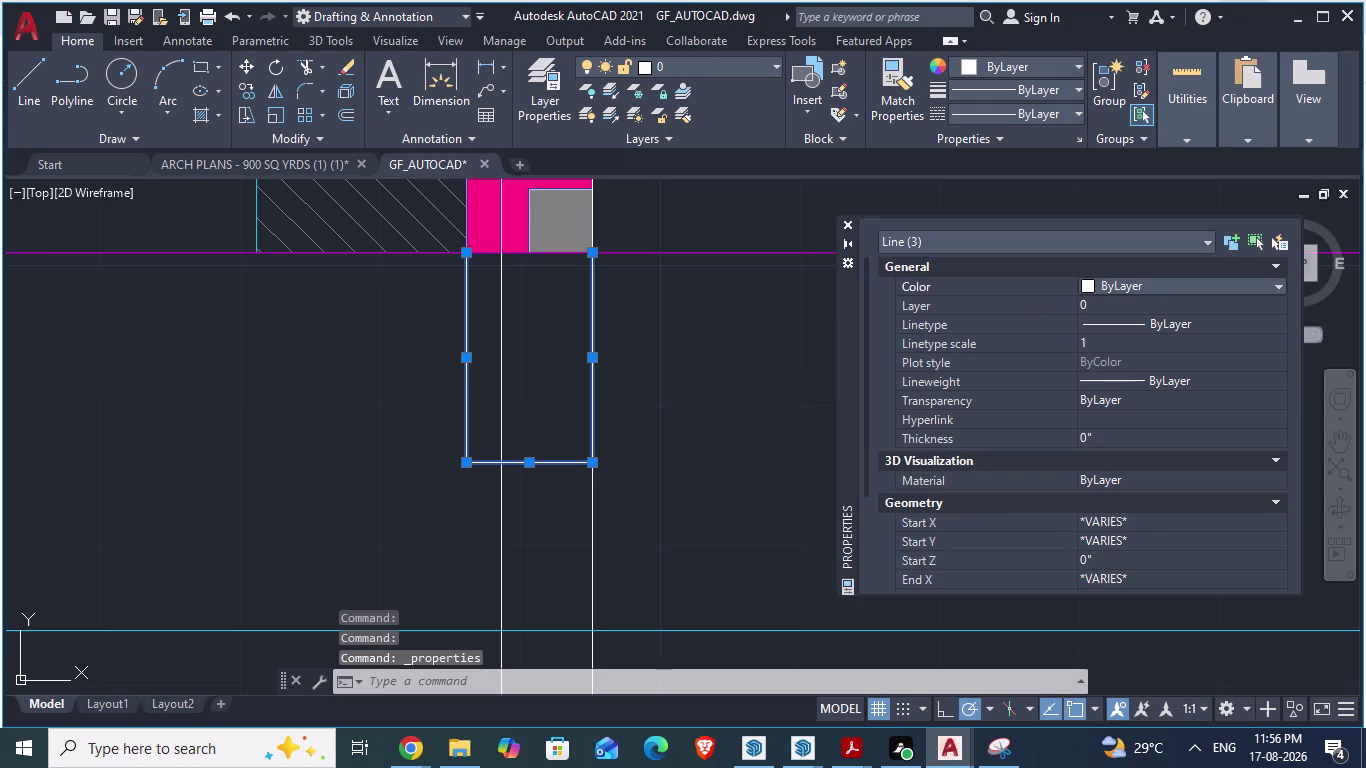
click(1074, 283)
click(1083, 284)
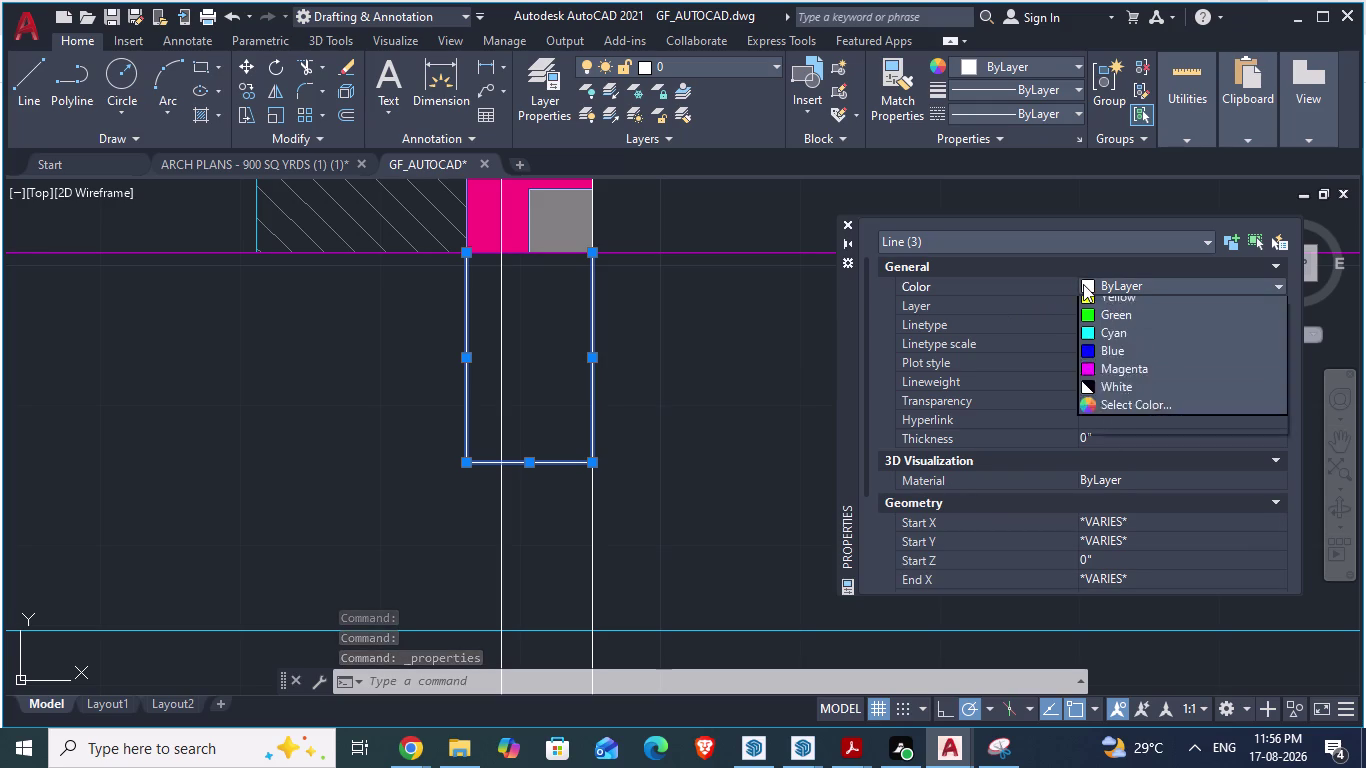
click(1109, 429)
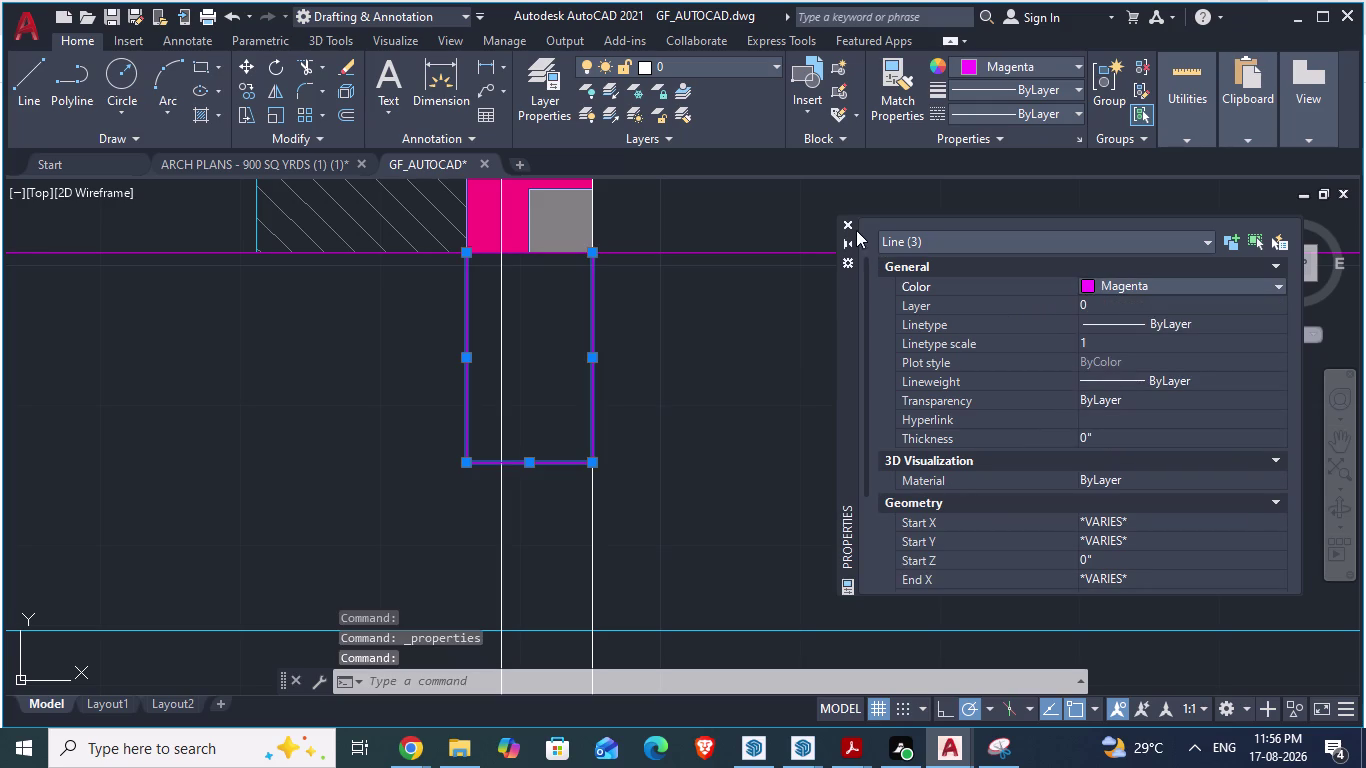
click(847, 224)
Pan to the balcony edge between the columns and open the Layer dropdown.
key(Escape)
scroll(down, 3)
scroll(up, 3)
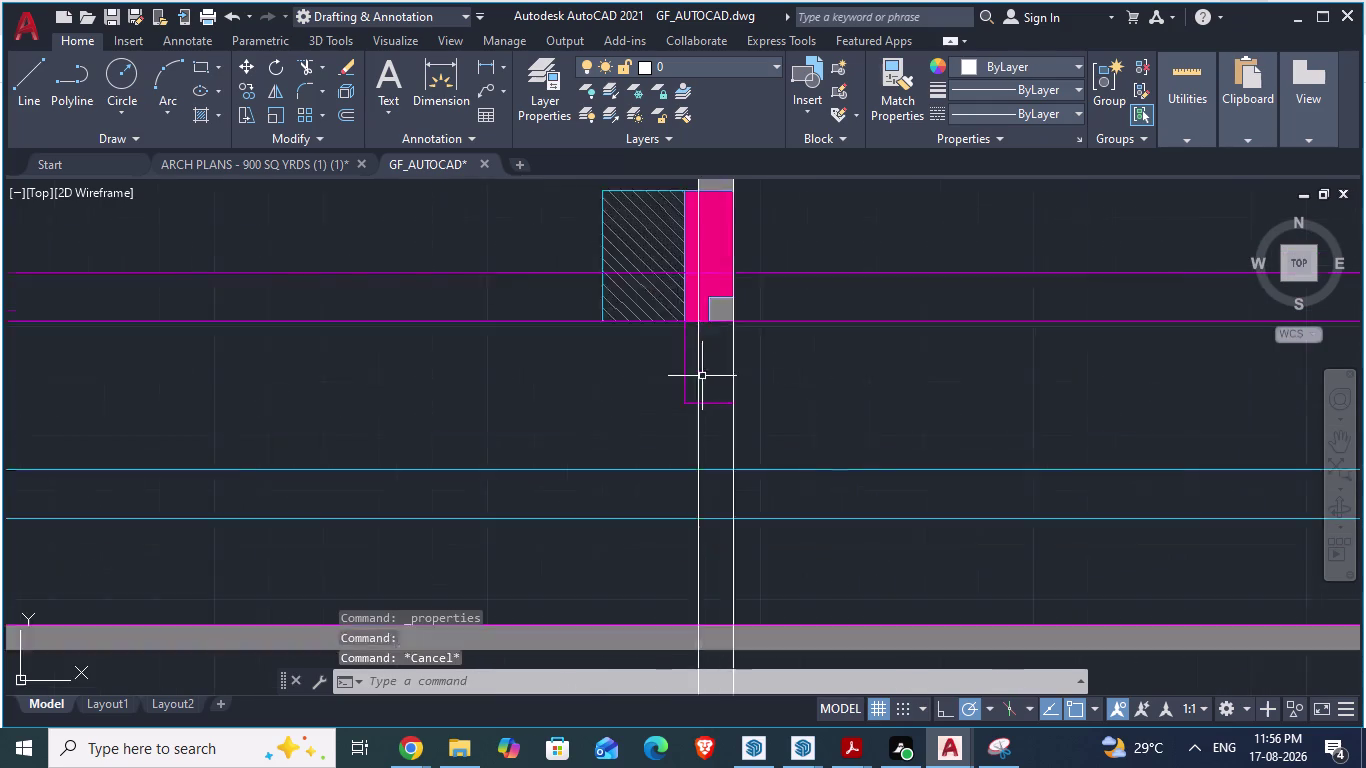
scroll(up, 3)
click(785, 381)
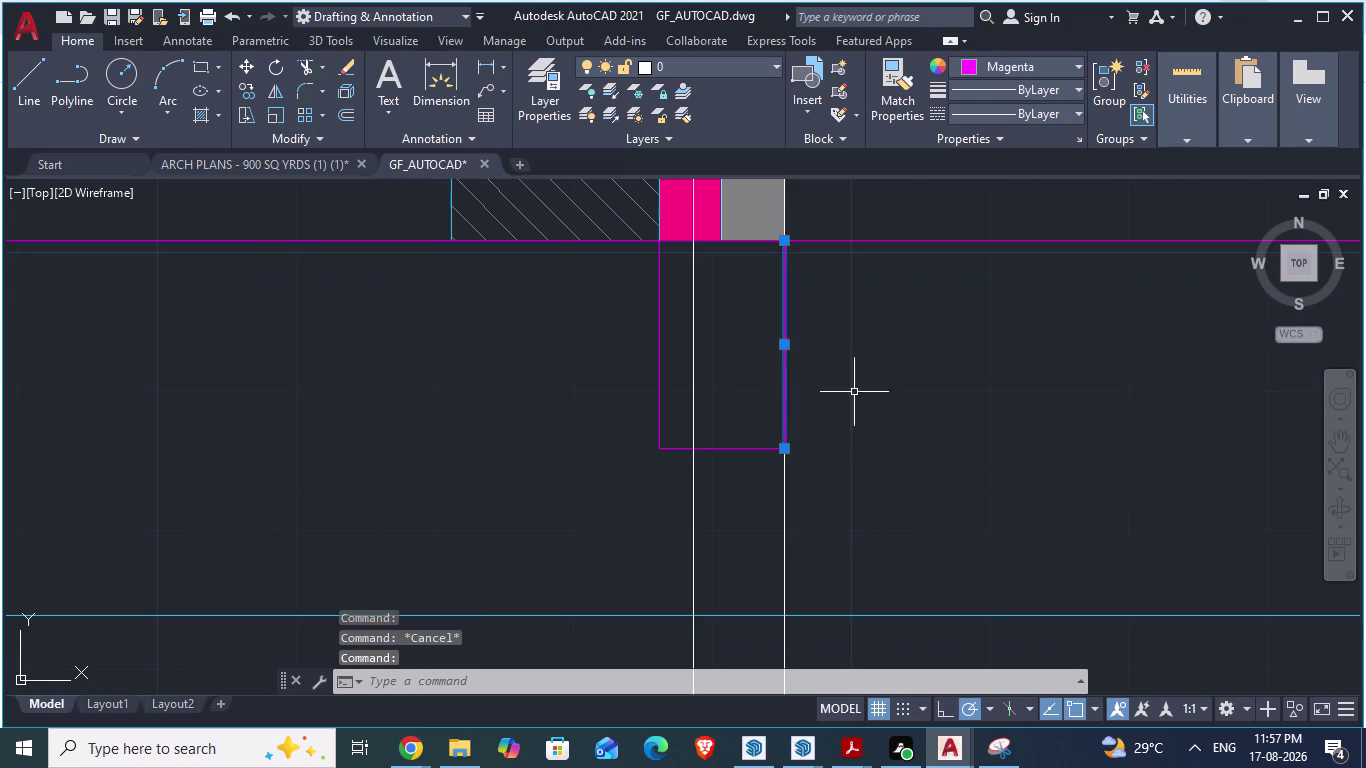
key(Escape)
scroll(down, 3)
scroll(up, 3)
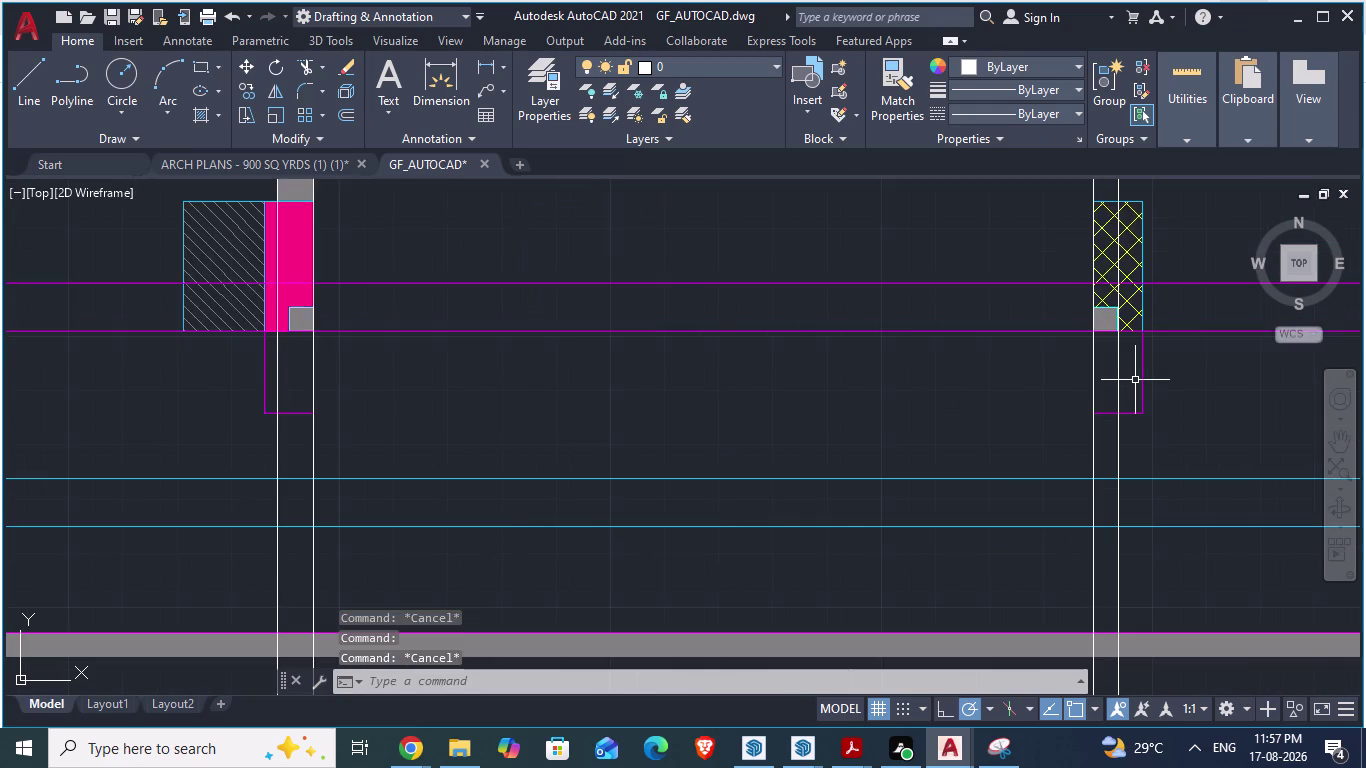
scroll(down, 3)
scroll(down, 3)
scroll(up, 3)
scroll(up, 3)
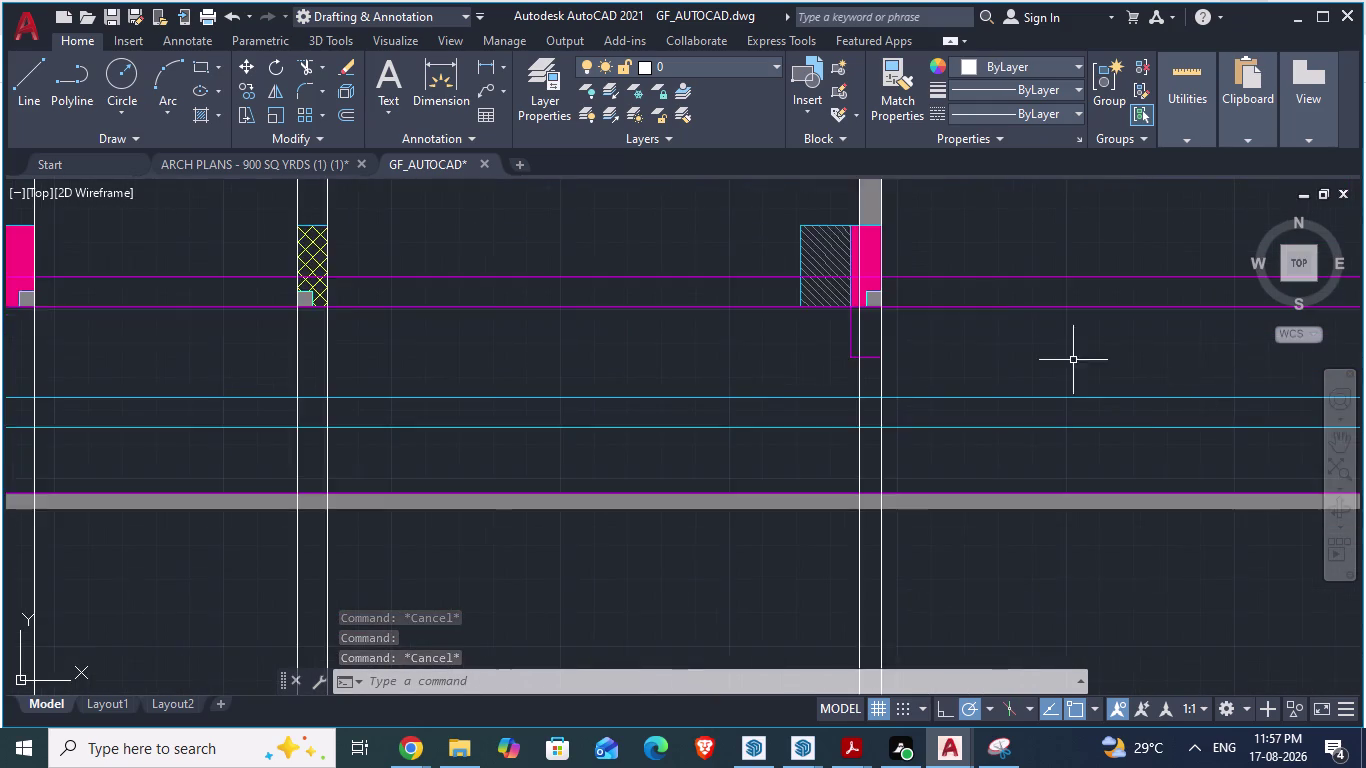
scroll(down, 3)
scroll(up, 3)
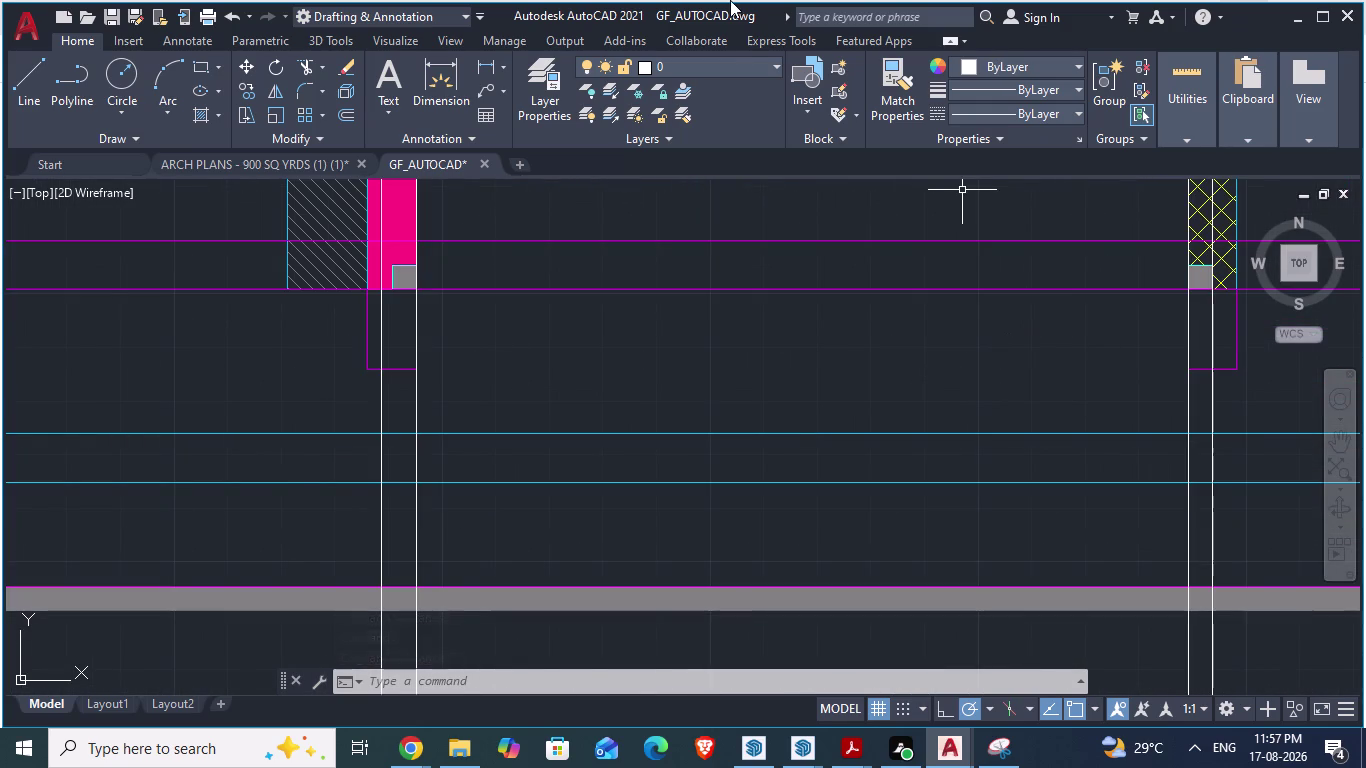
click(764, 65)
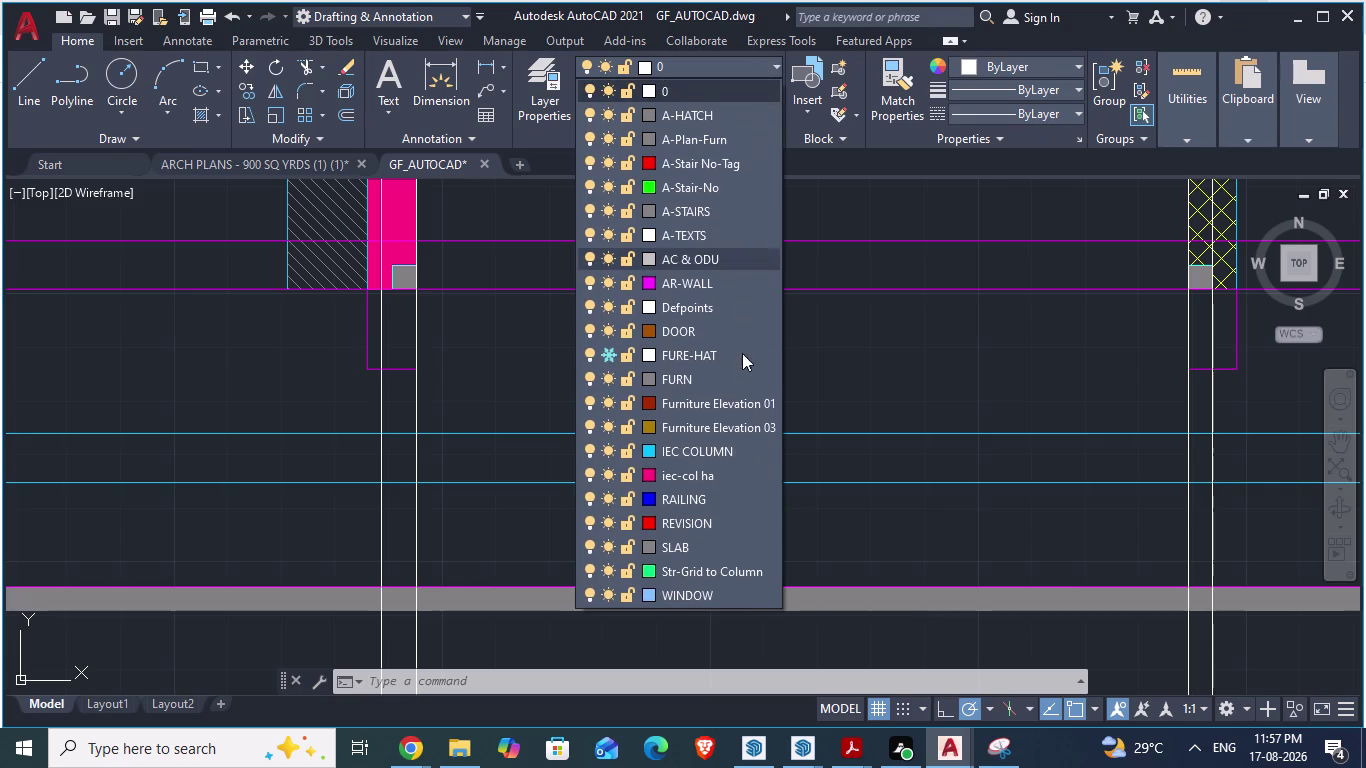
On the RAILING layer, draw a line across the balcony between the column corners.
click(700, 498)
scroll(up, 3)
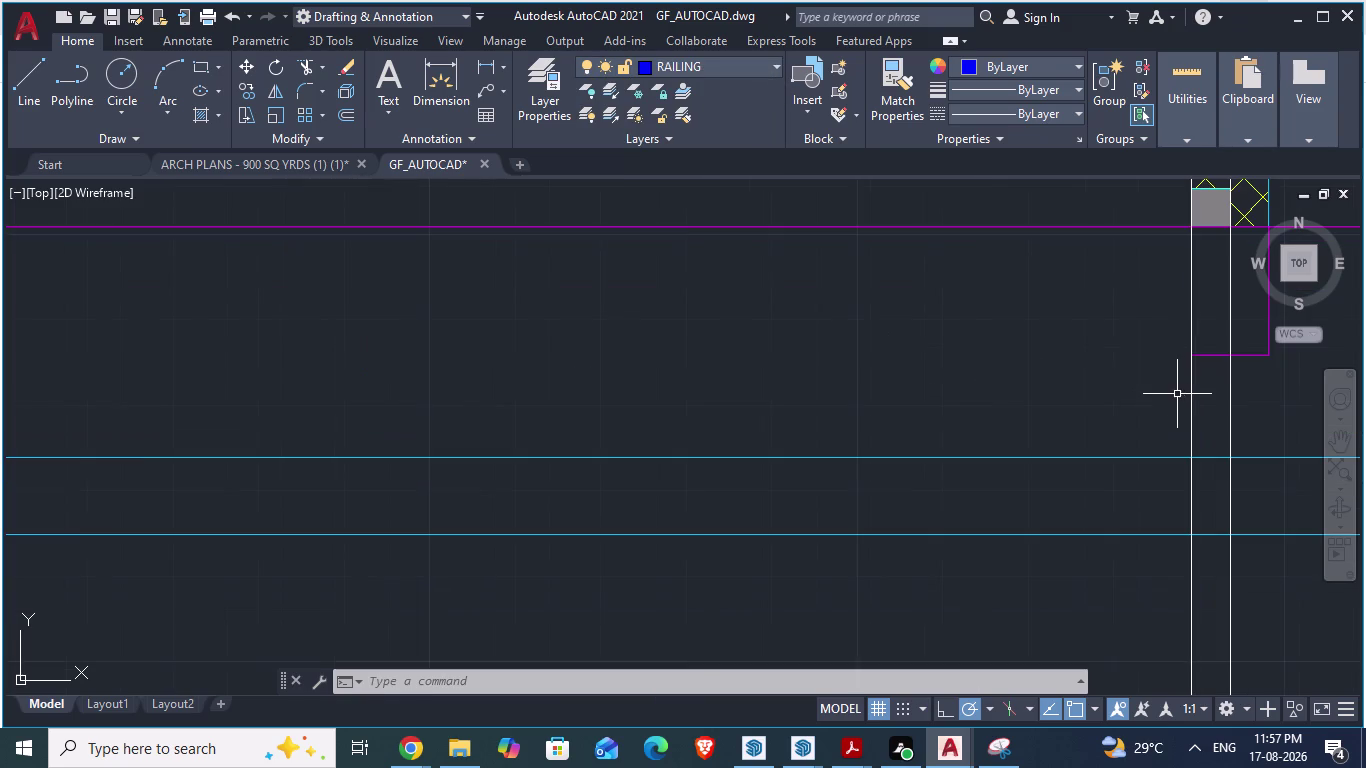
scroll(down, 3)
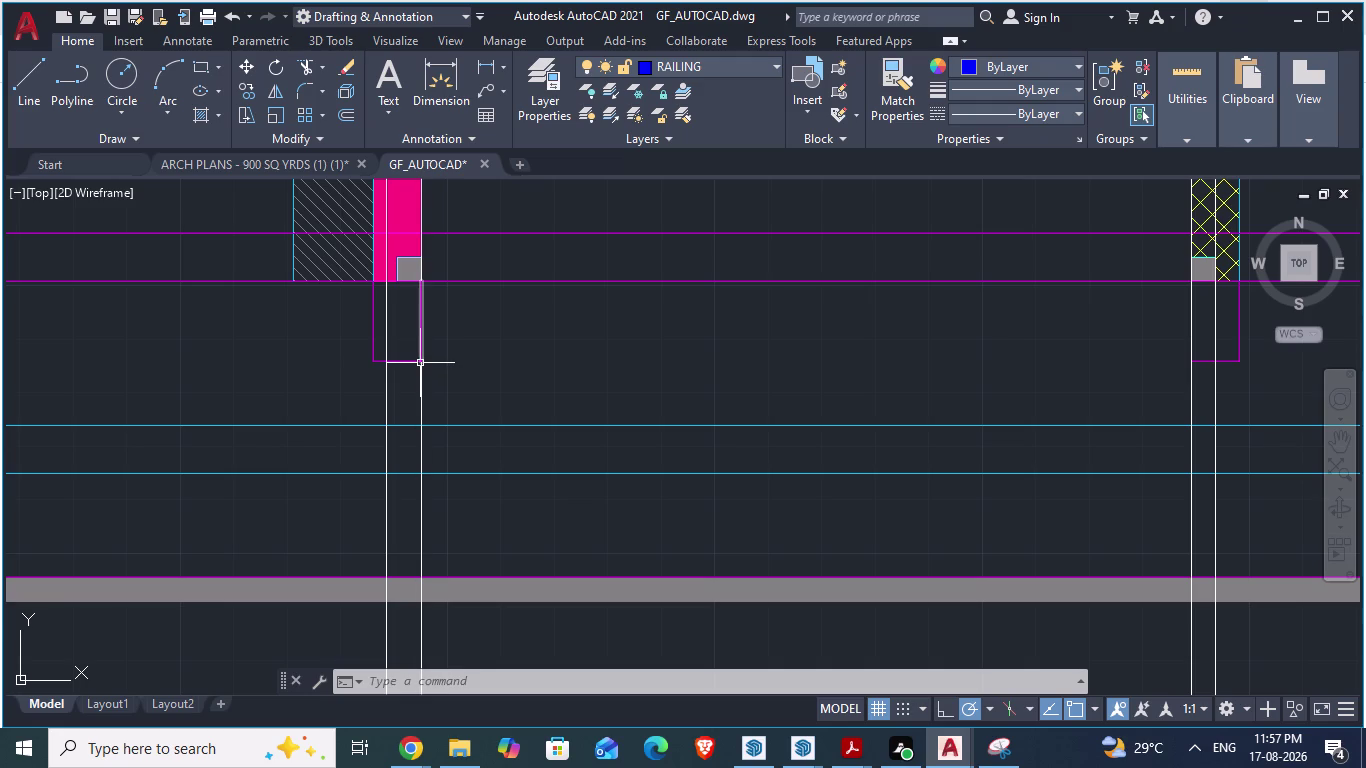
key(l)
key(Return)
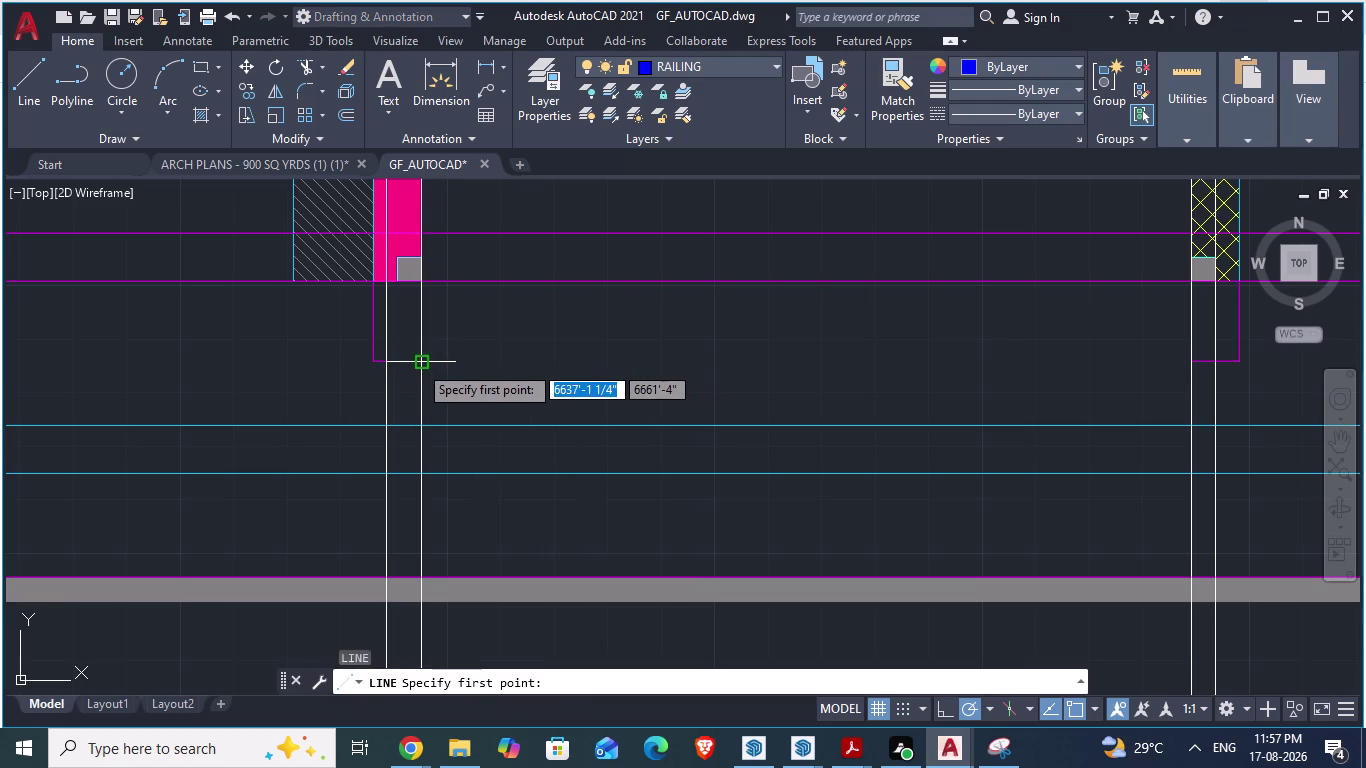
click(418, 364)
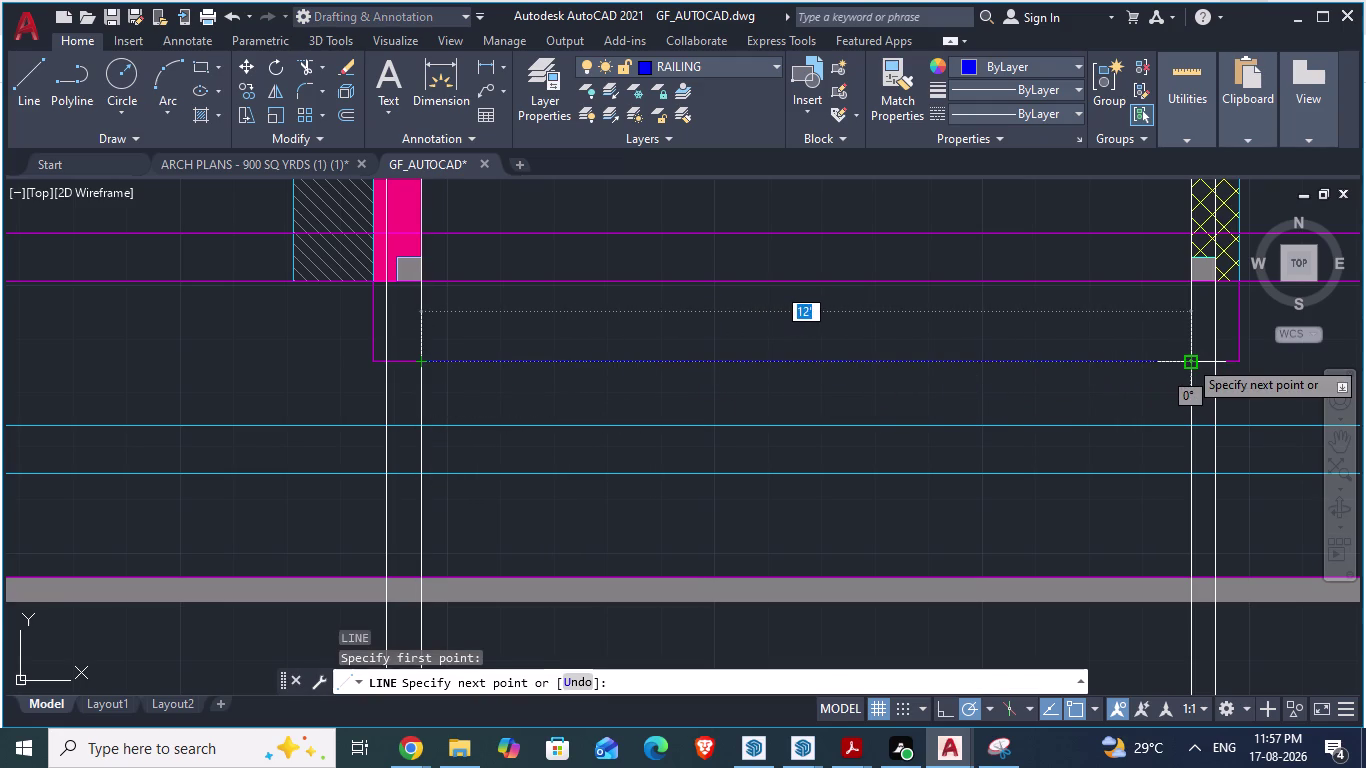
click(1188, 359)
key(Return)
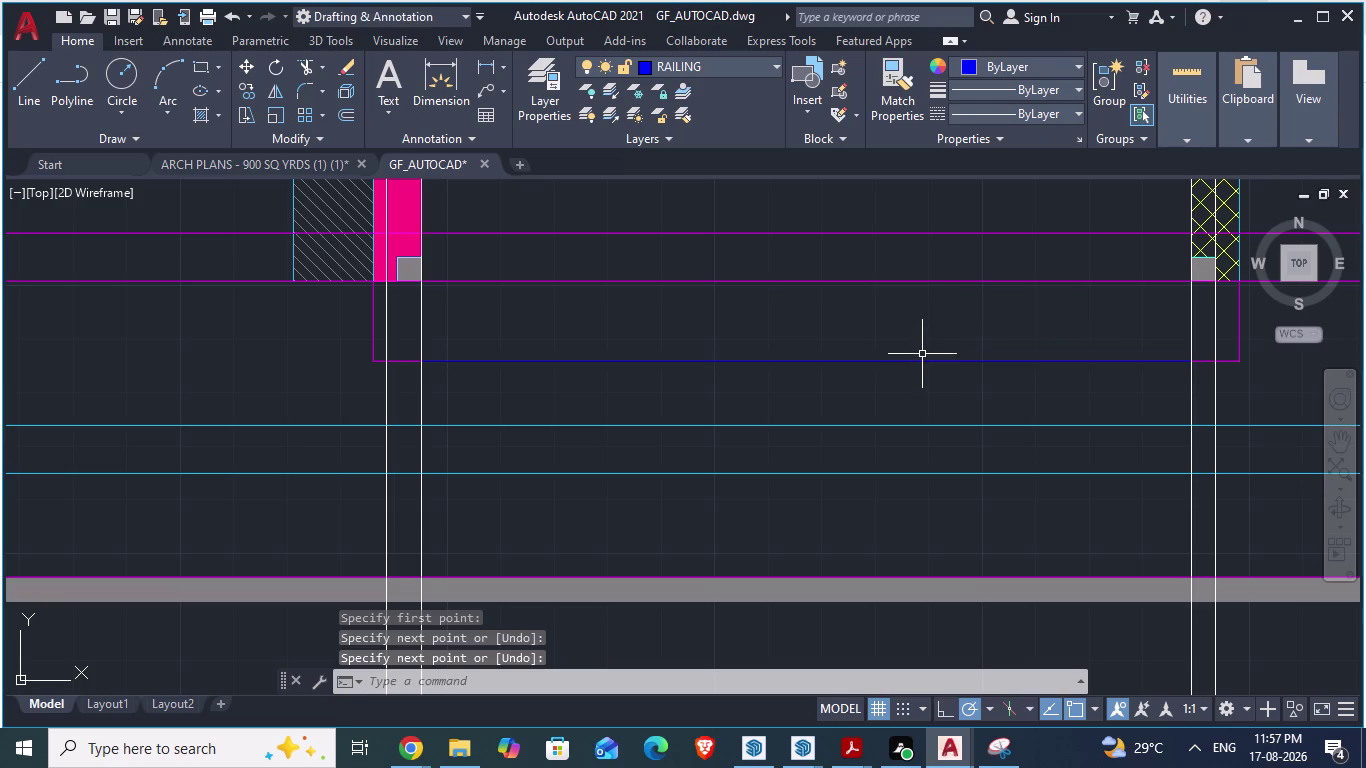
Offset the railing line 2" inward into the balcony.
key(o)
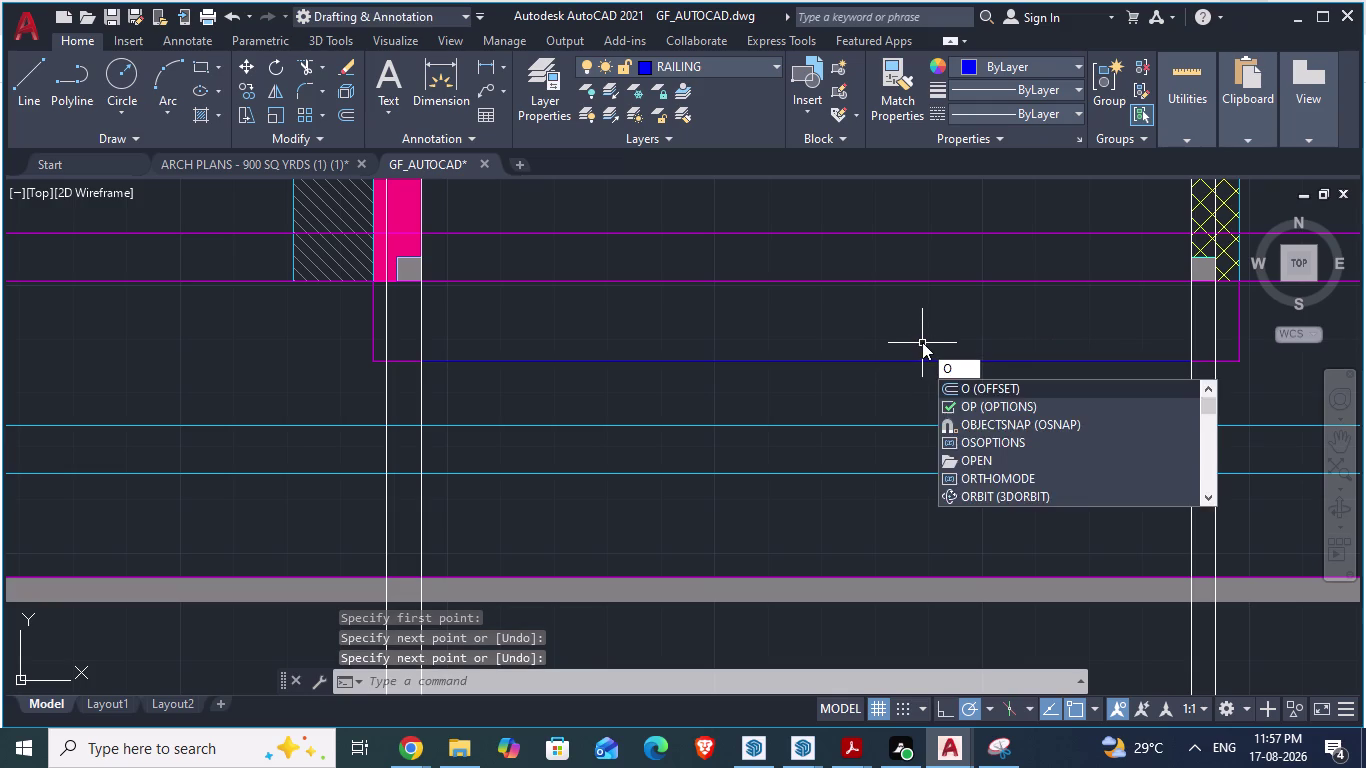
key(Return)
key(2)
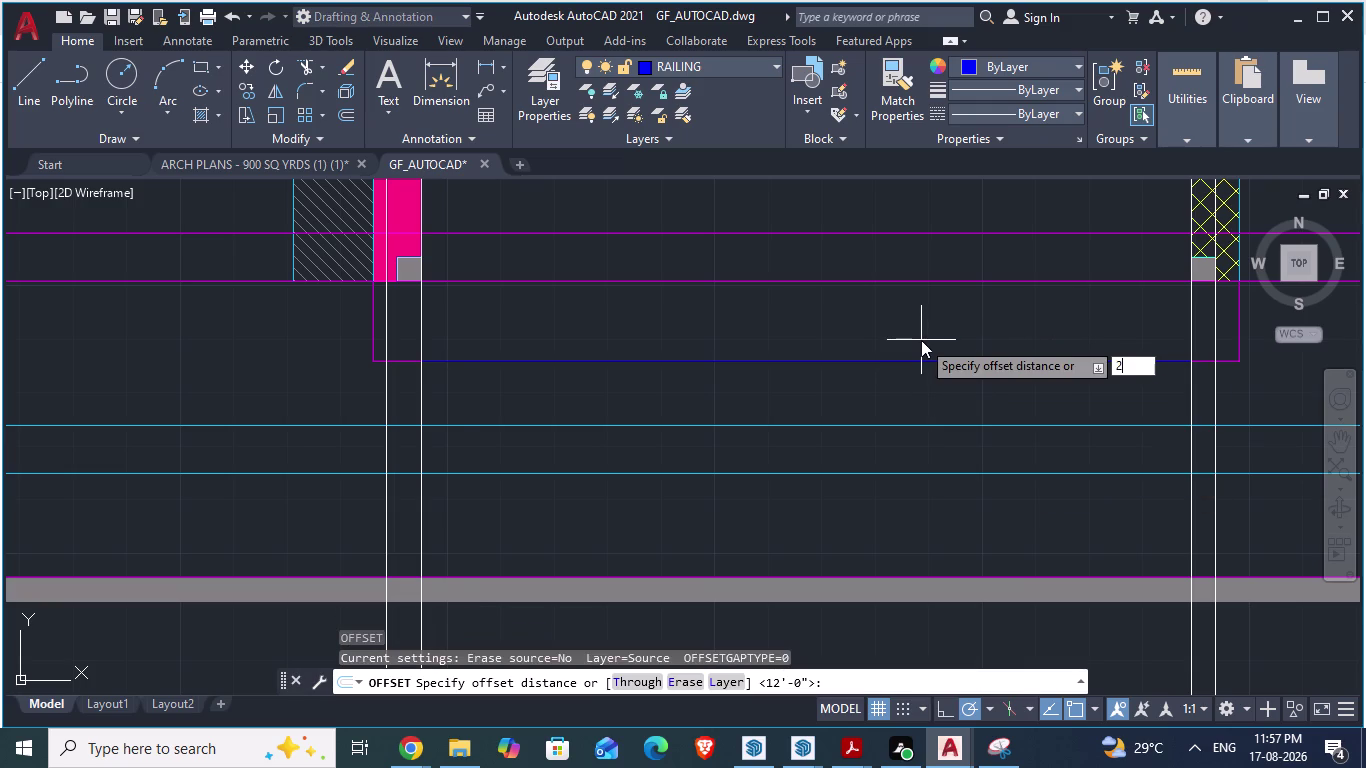
key(shift+quotedbl)
key(Return)
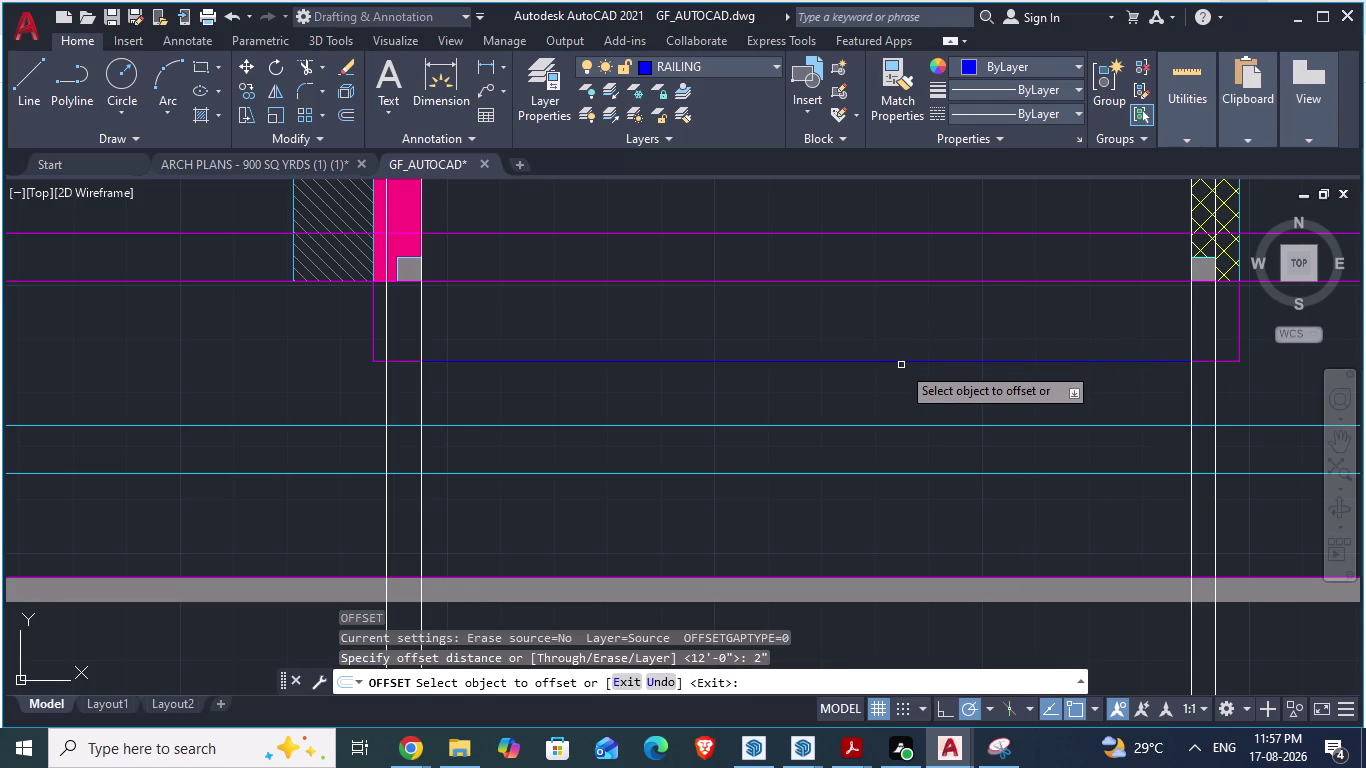
click(898, 360)
click(898, 335)
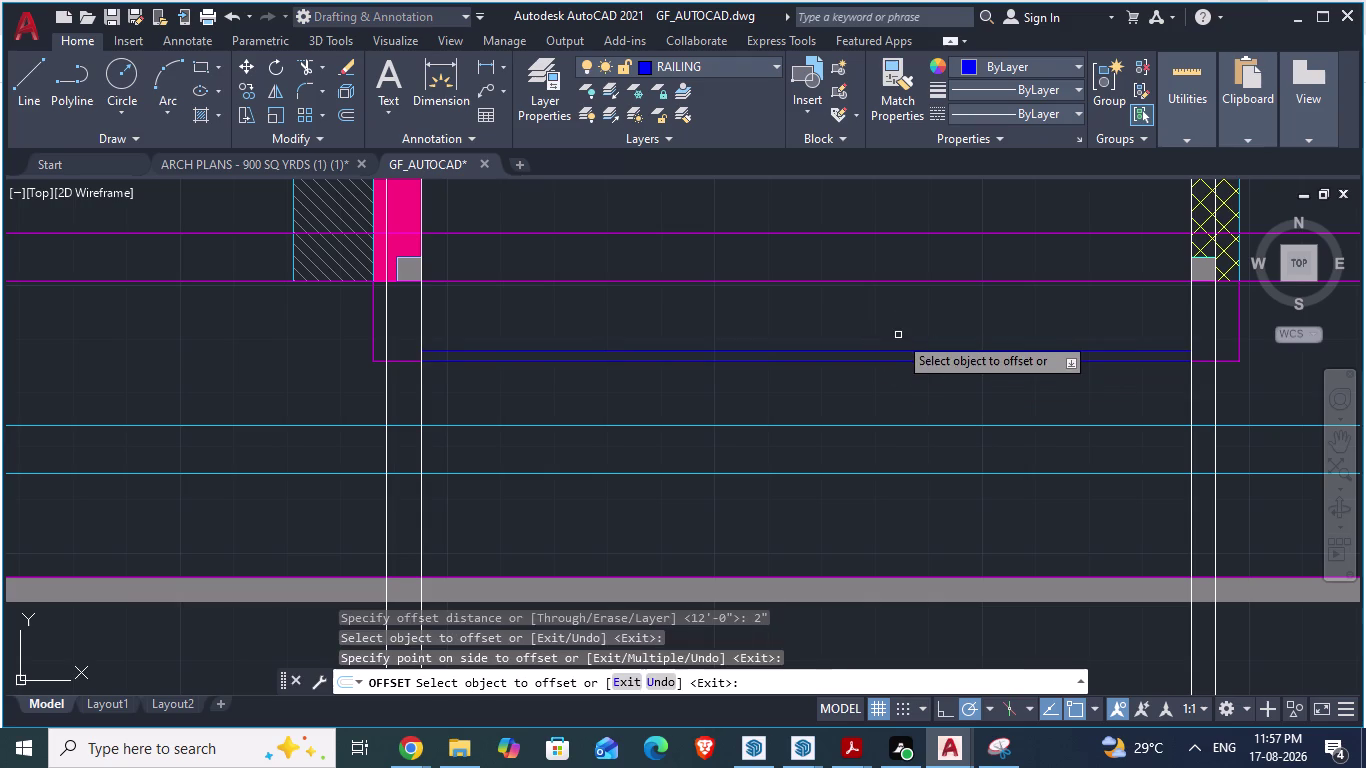
key(Escape)
Save the drawing and switch to the ARCH PLANS tab.
scroll(down, 3)
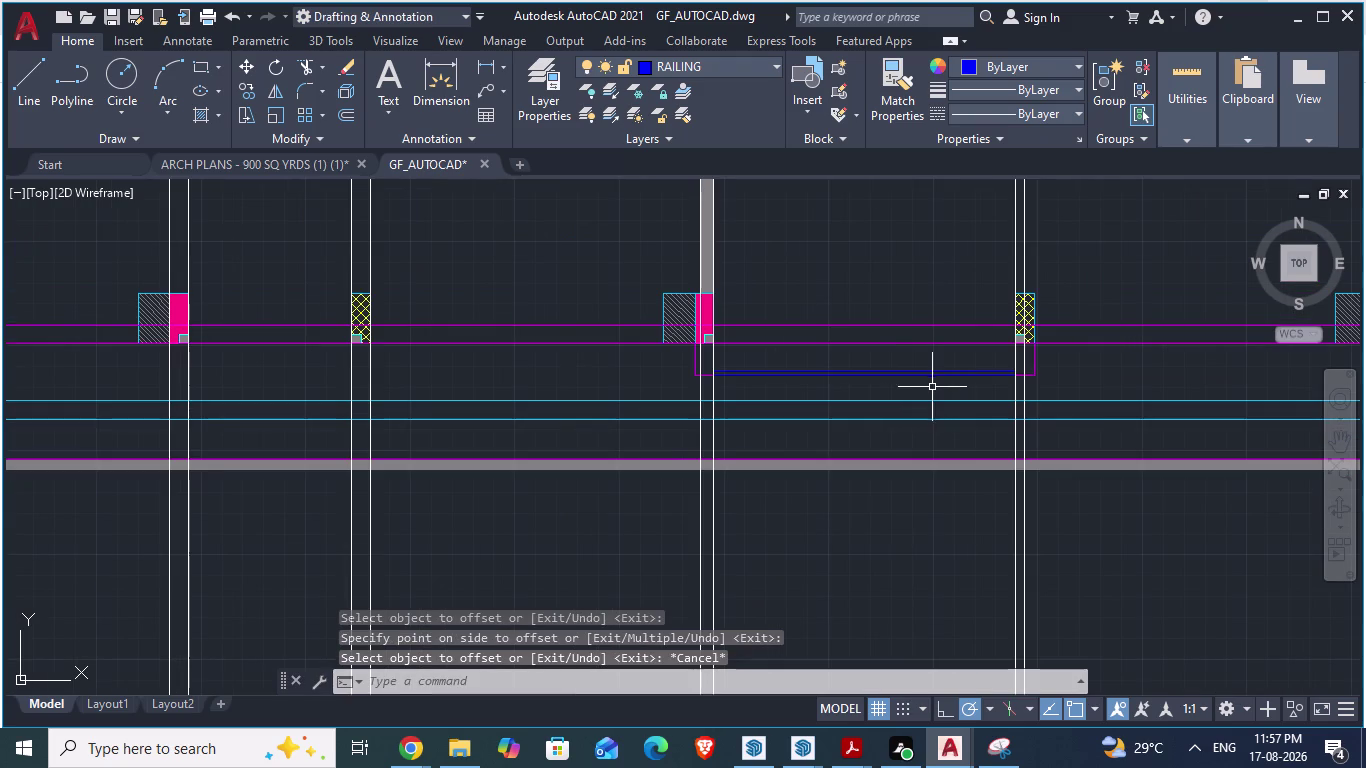
key(ctrl+s)
scroll(down, 3)
scroll(down, 3)
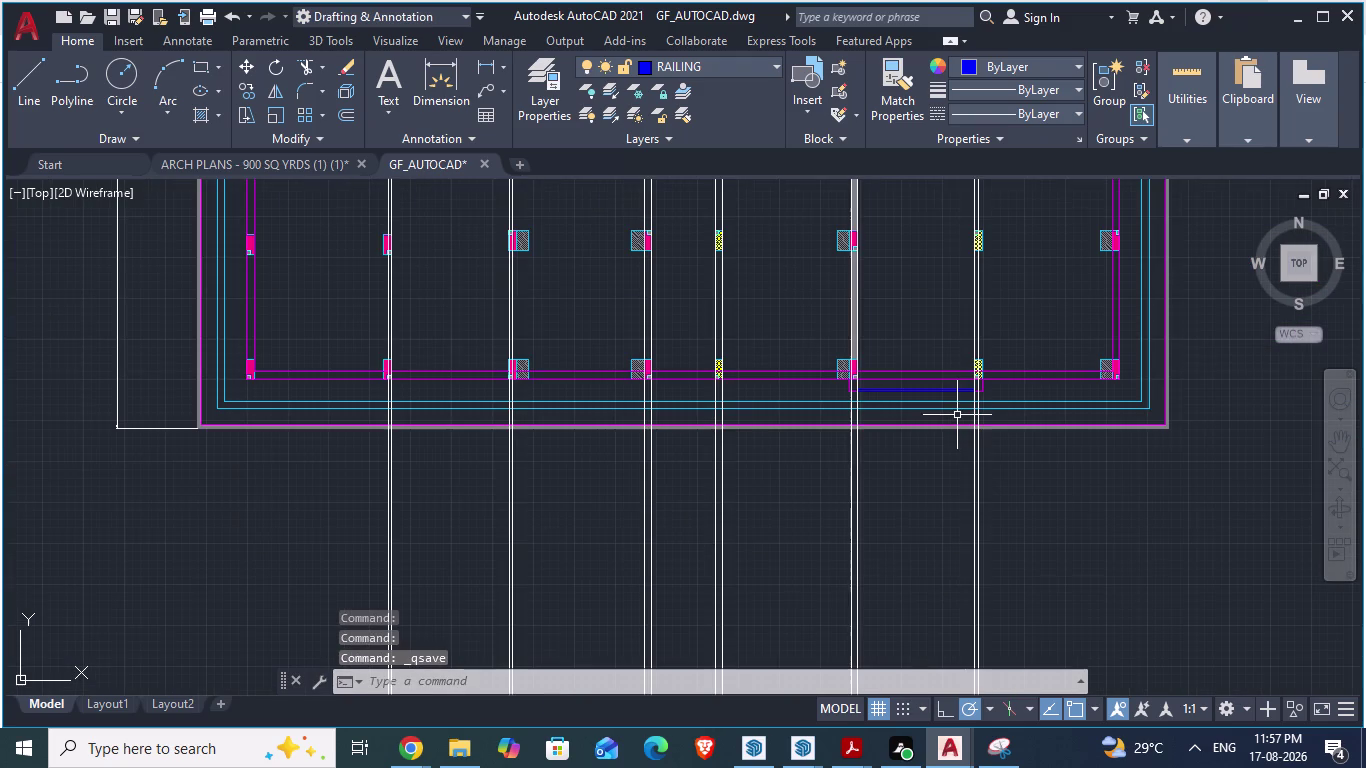
scroll(down, 3)
scroll(up, 3)
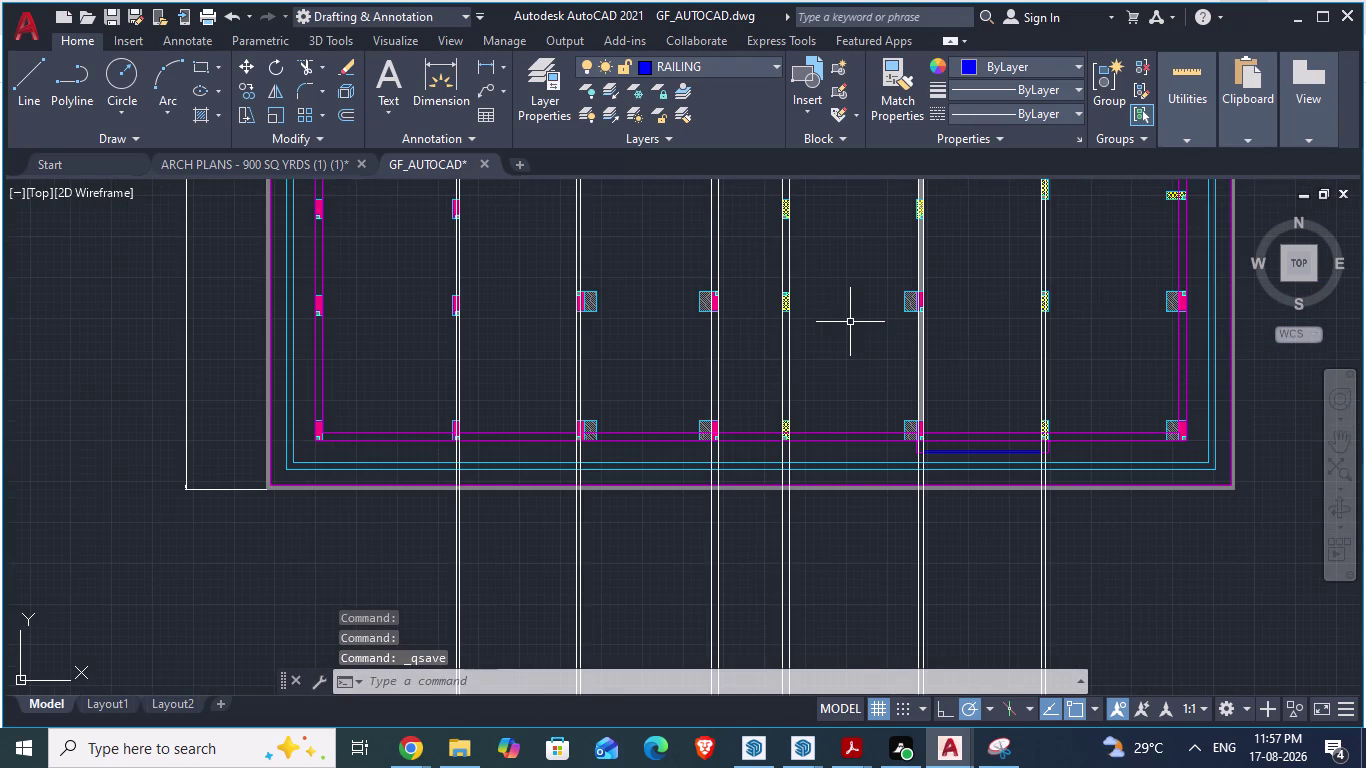
click(317, 162)
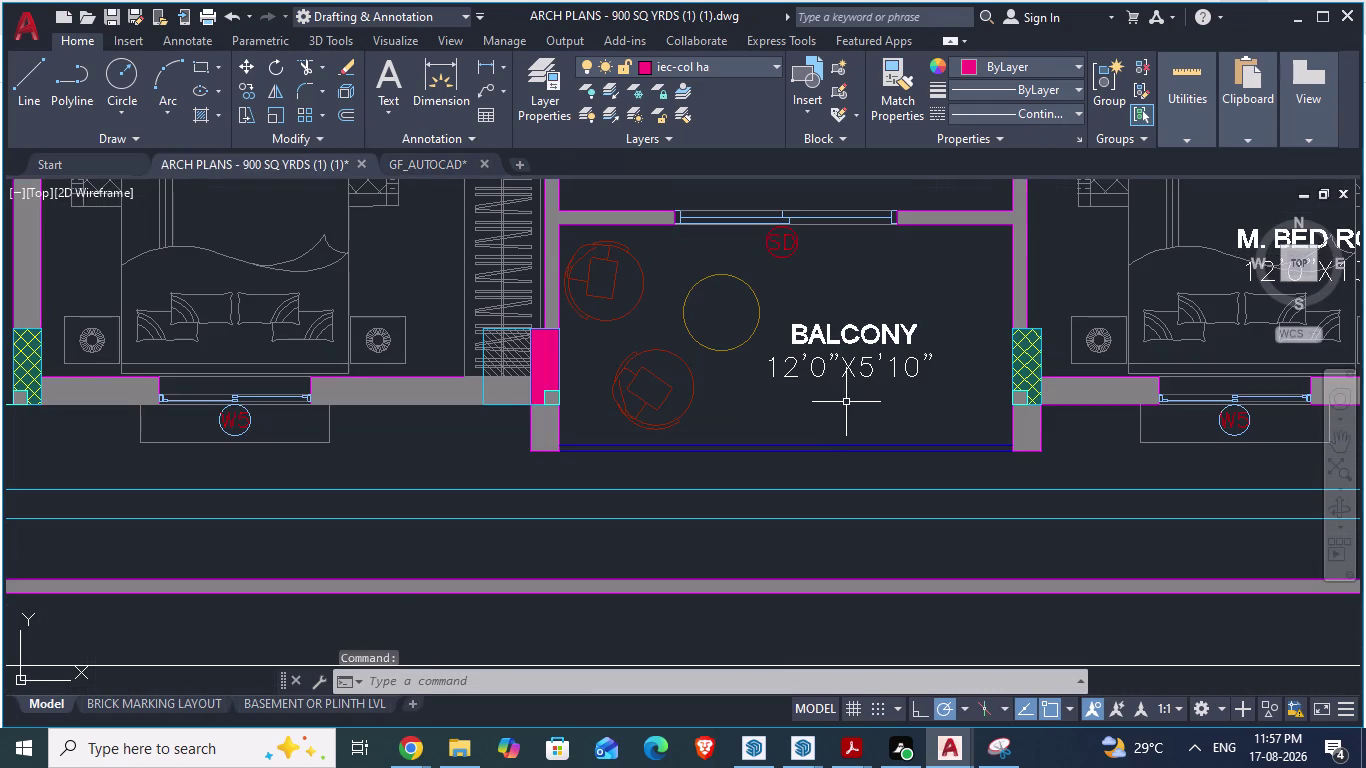
Start an aligned dimension on the ARCH PLANS balcony, cancel it, and return to GF_AUTOCAD.
key(d)
key(a)
key(Return)
key(space)
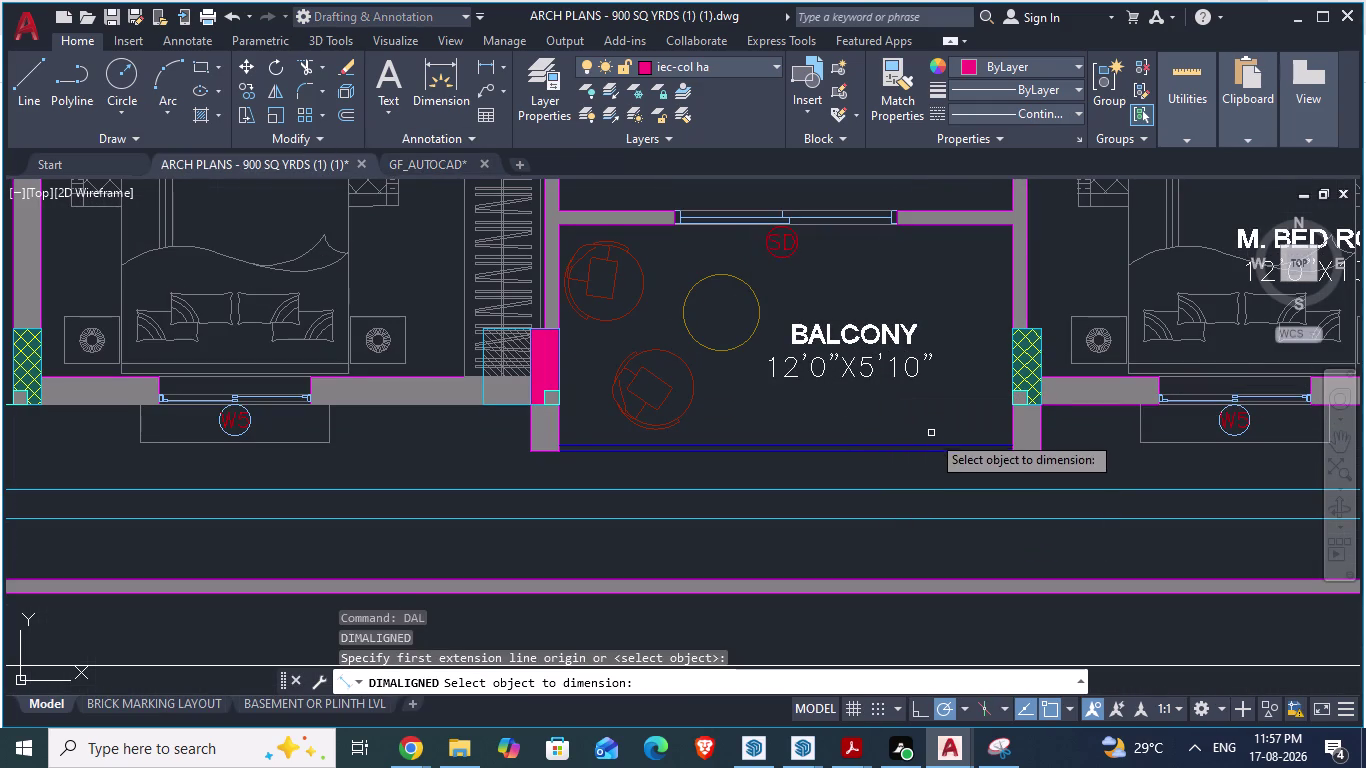
key(space)
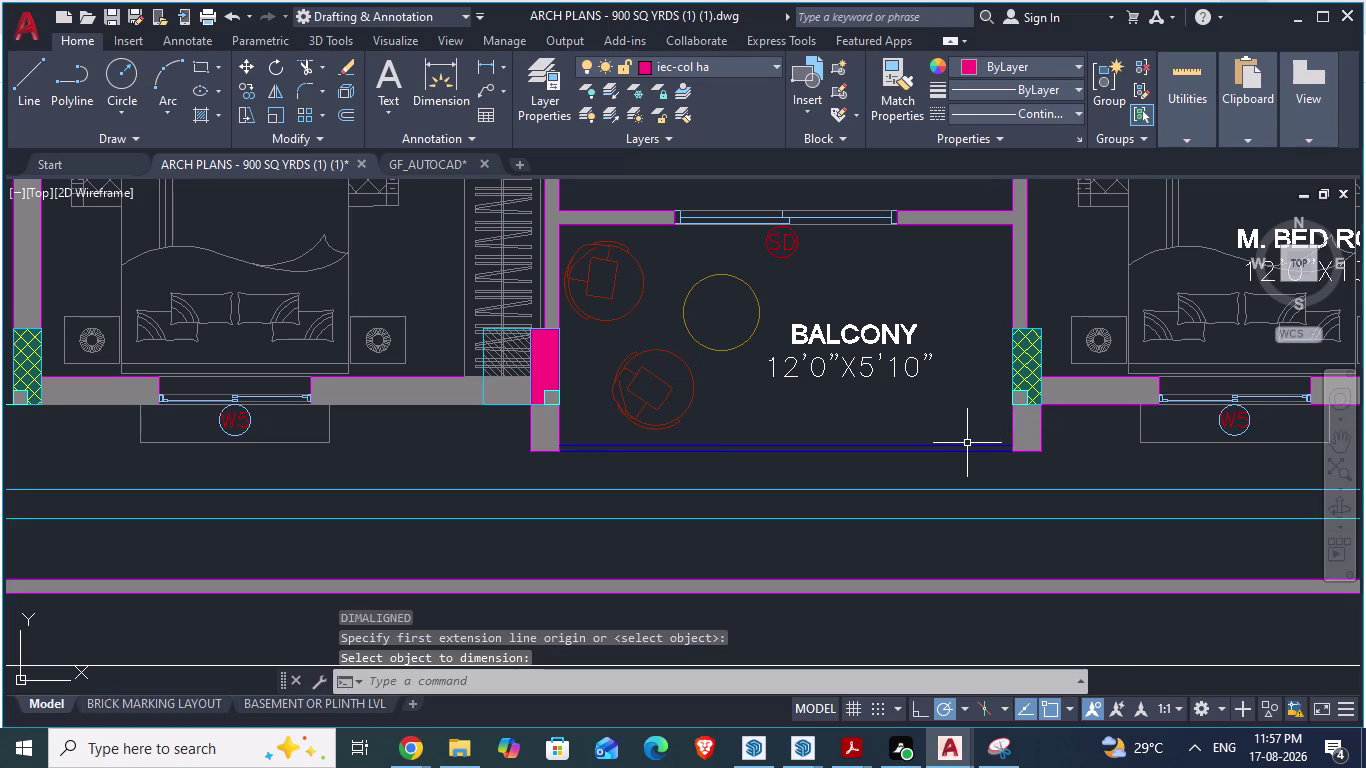
text(da)
key(Return)
click(958, 445)
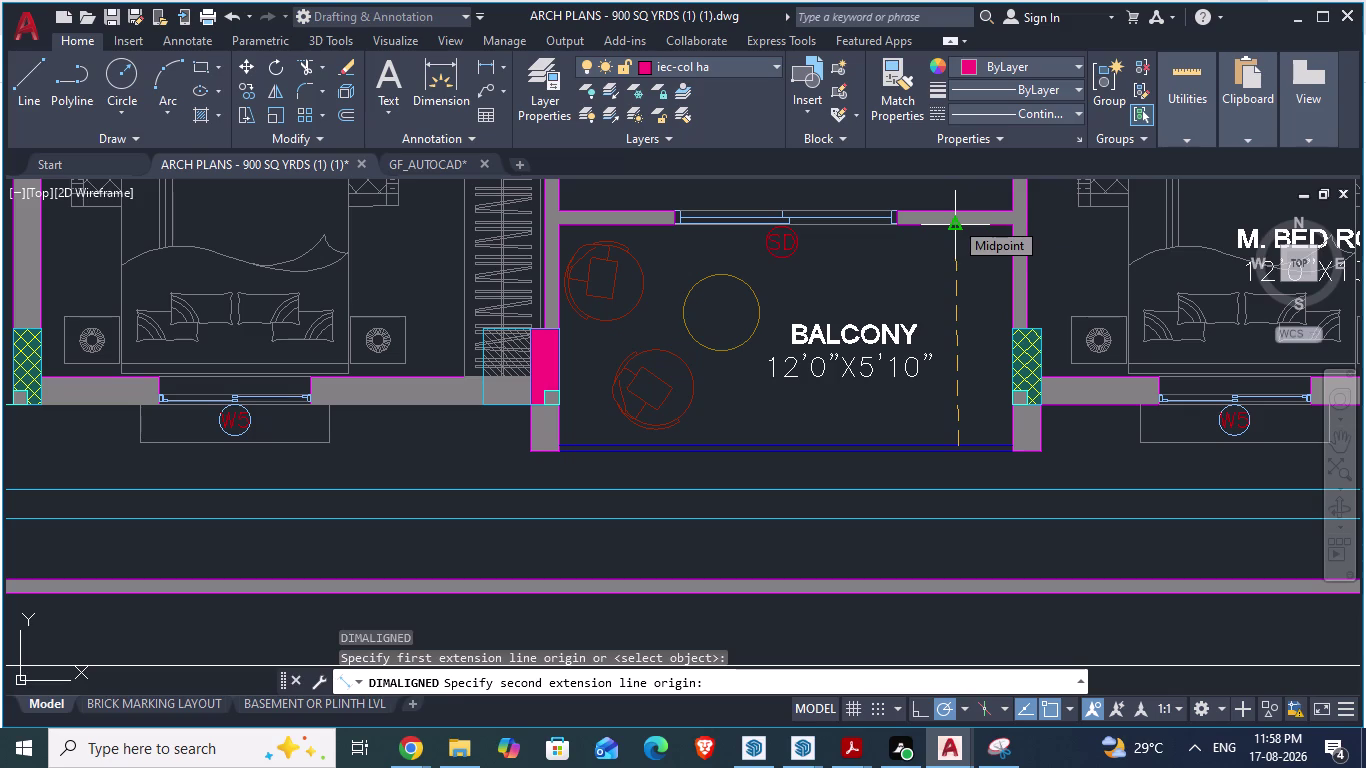
key(Escape)
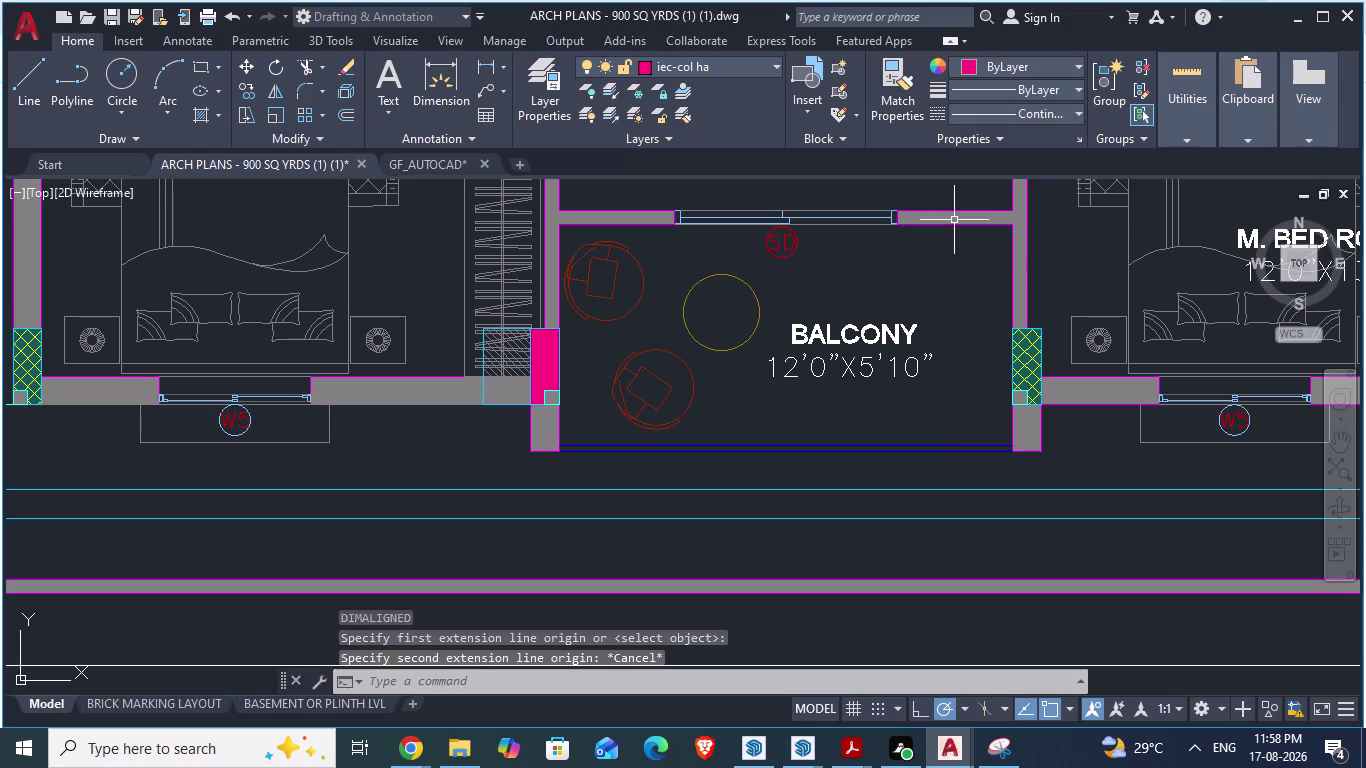
click(451, 166)
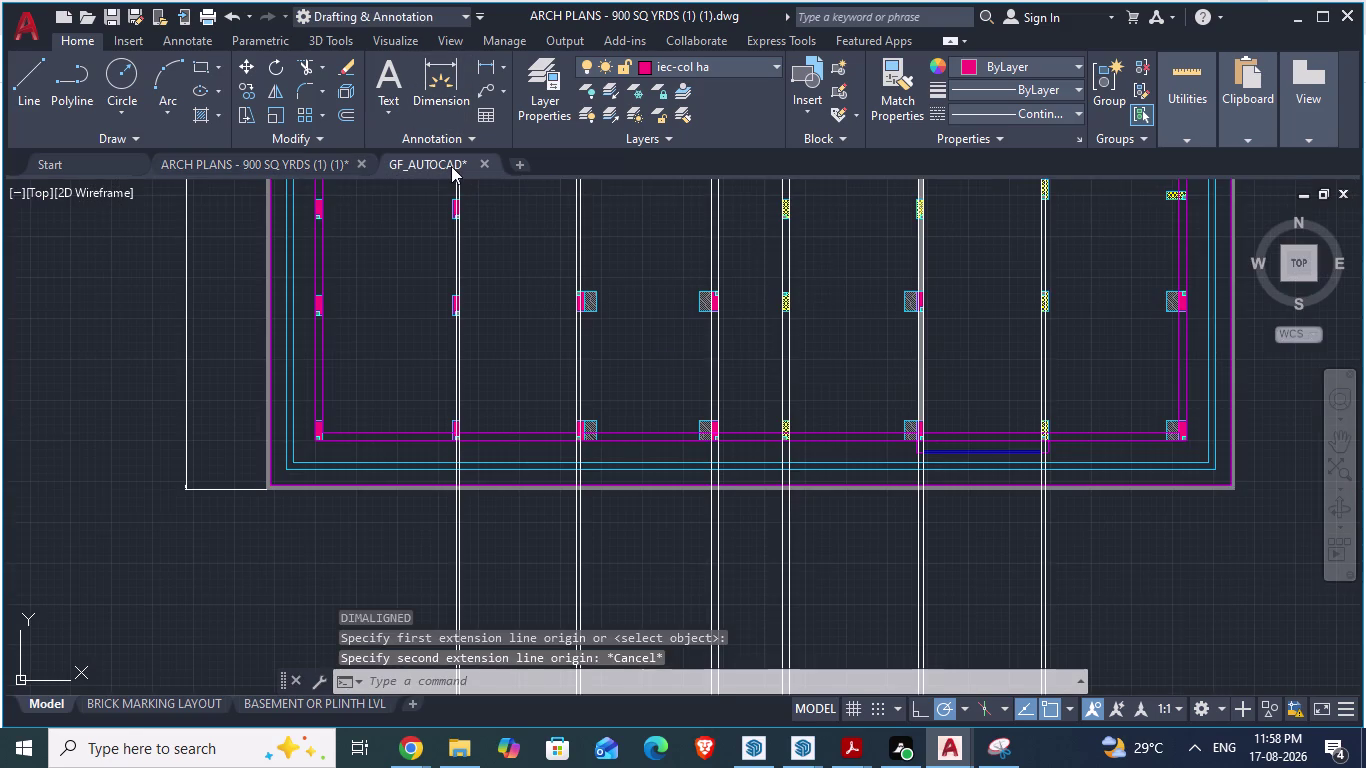
Cancel a stray command, then start a horizontal XLINE construction line near the balcony railing.
scroll(up, 3)
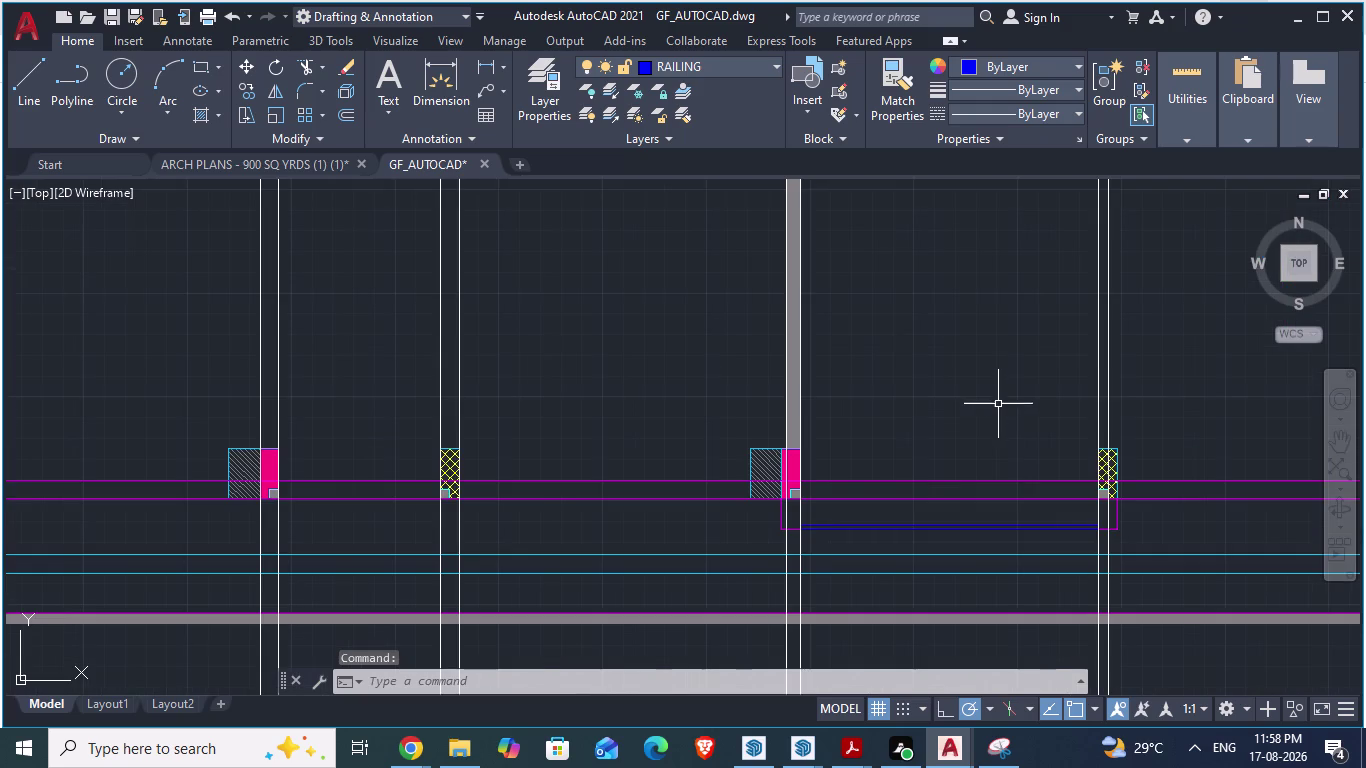
scroll(down, 3)
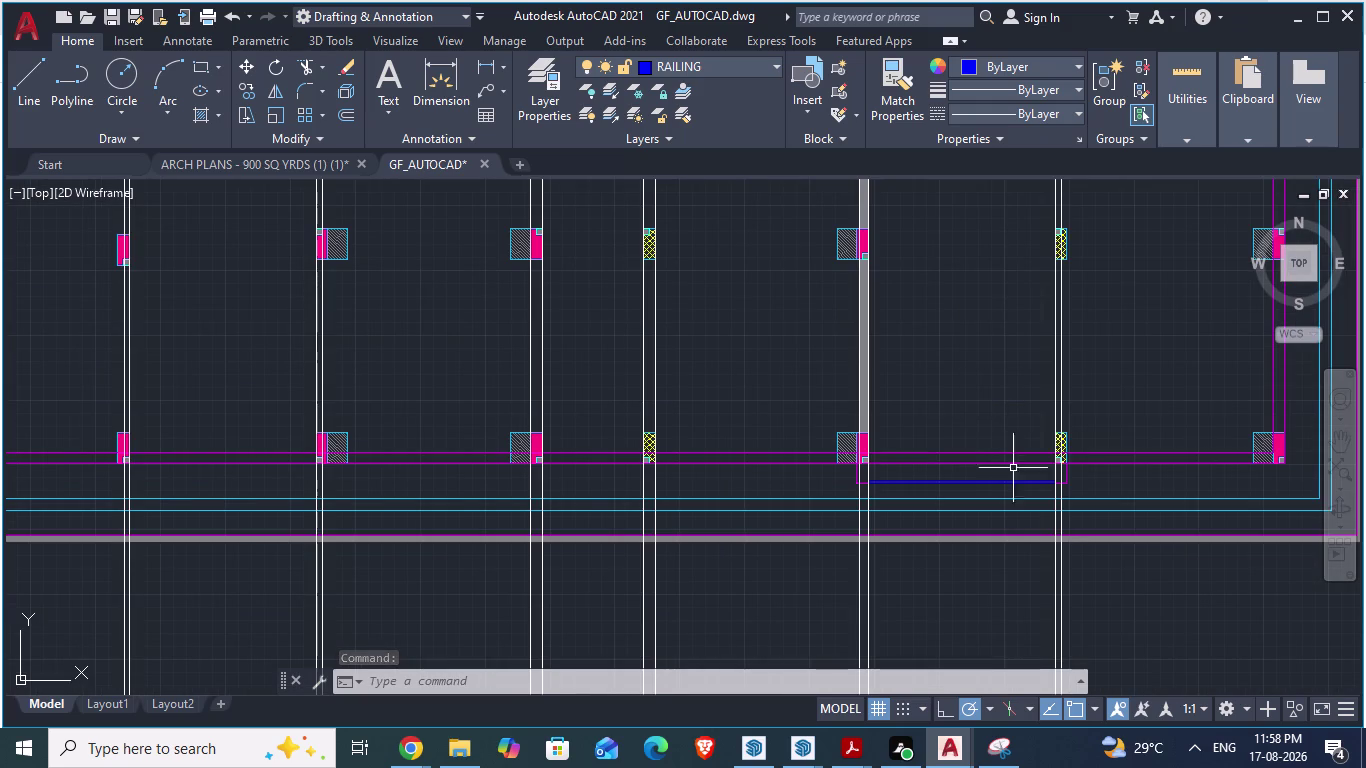
key(l)
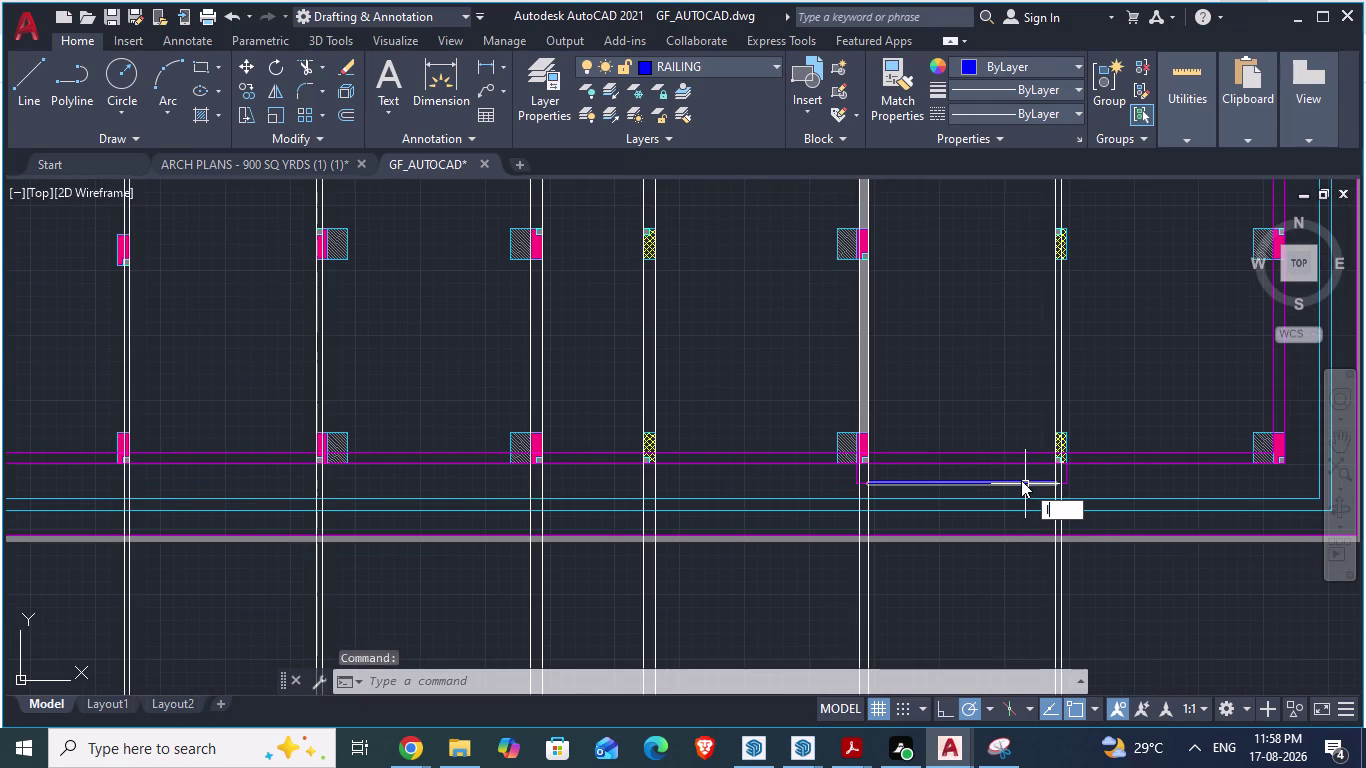
key(Escape)
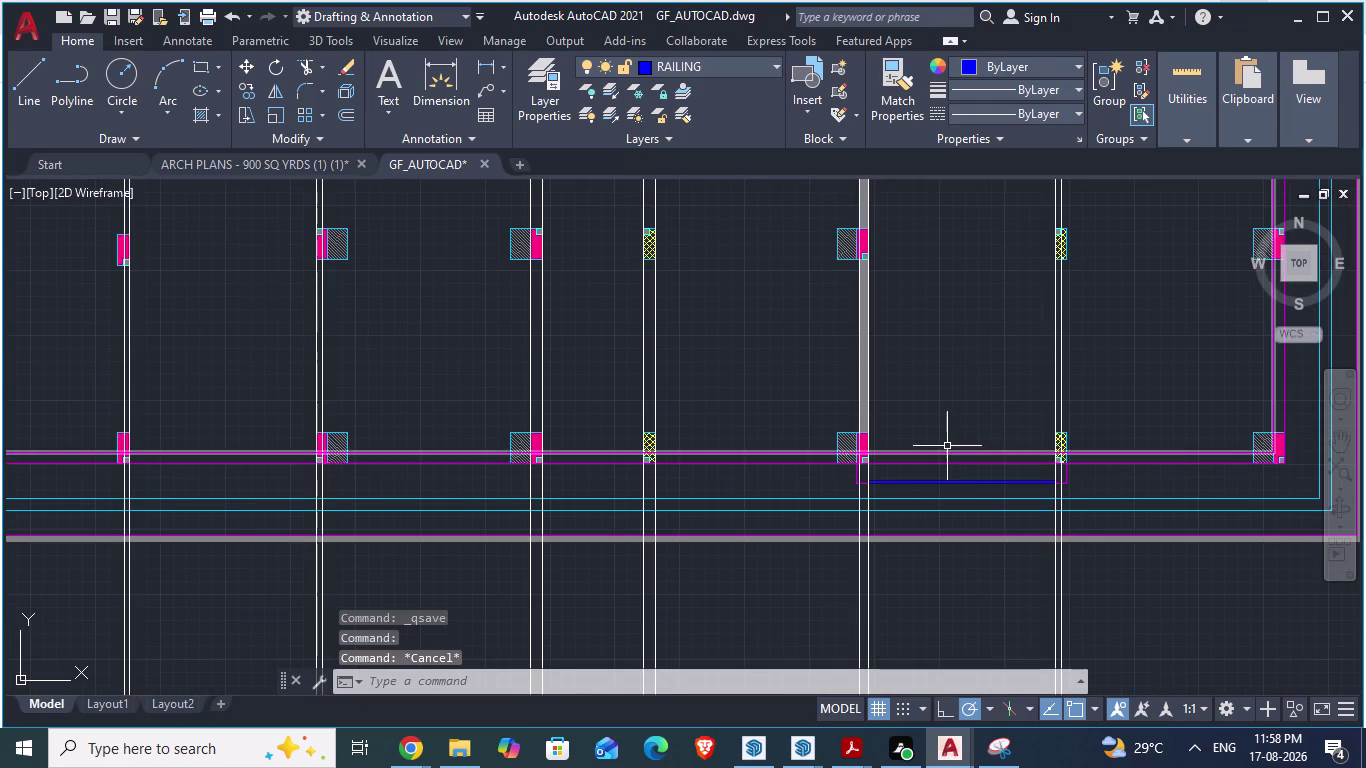
scroll(up, 3)
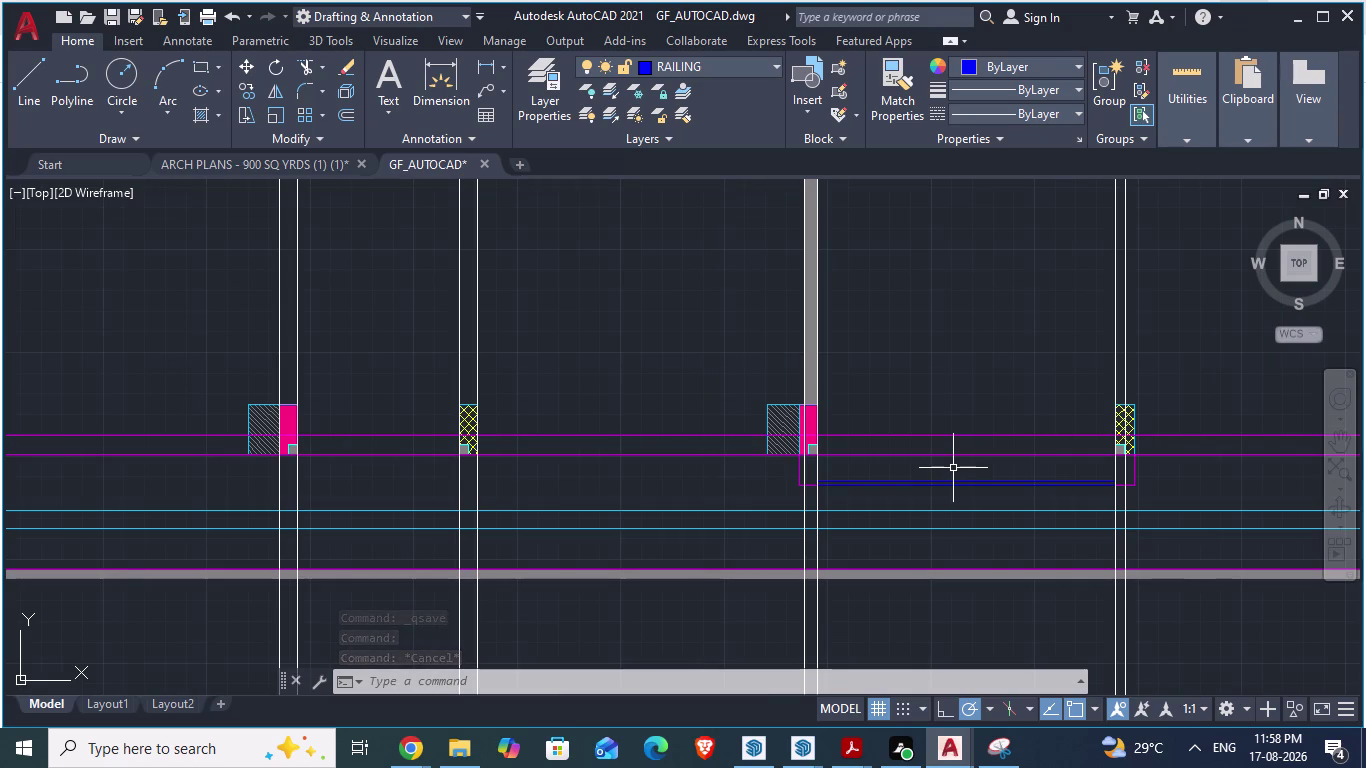
text(xl)
key(Return)
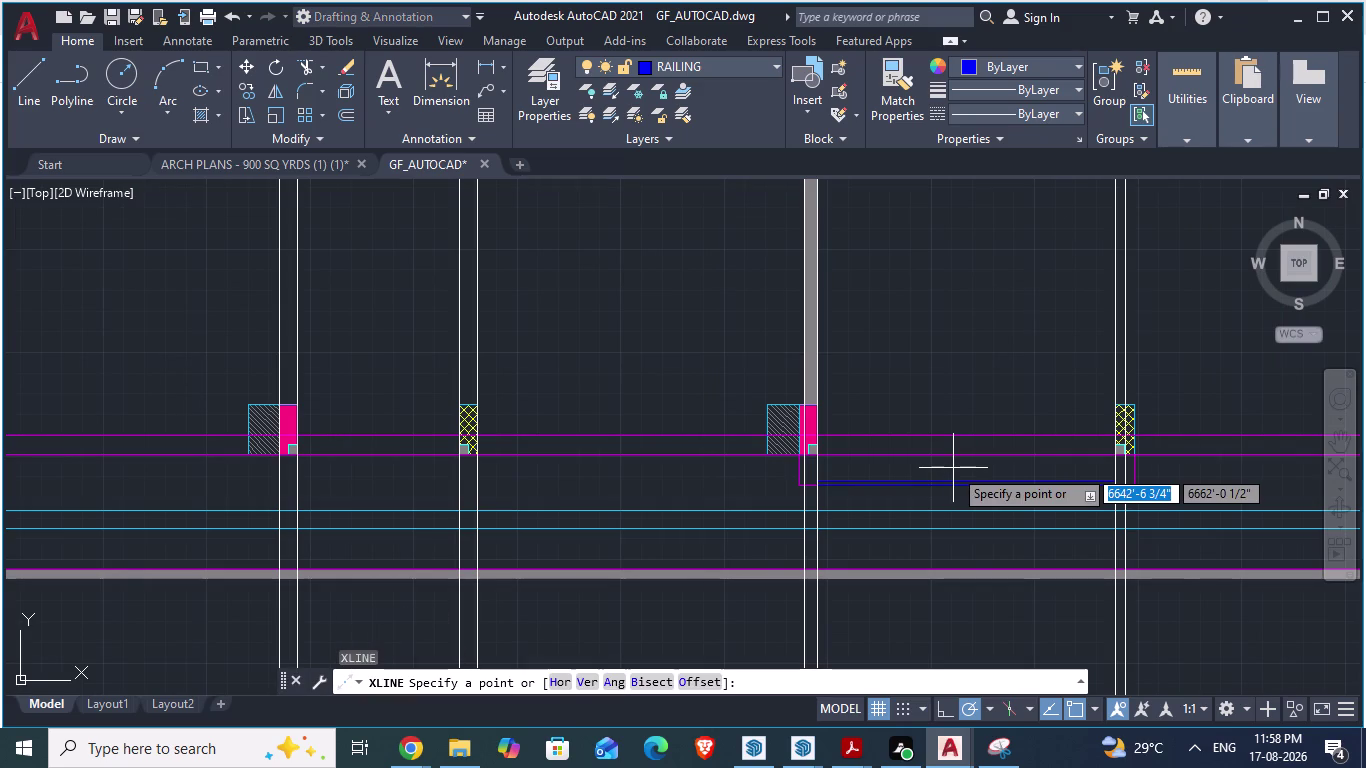
key(h)
key(Return)
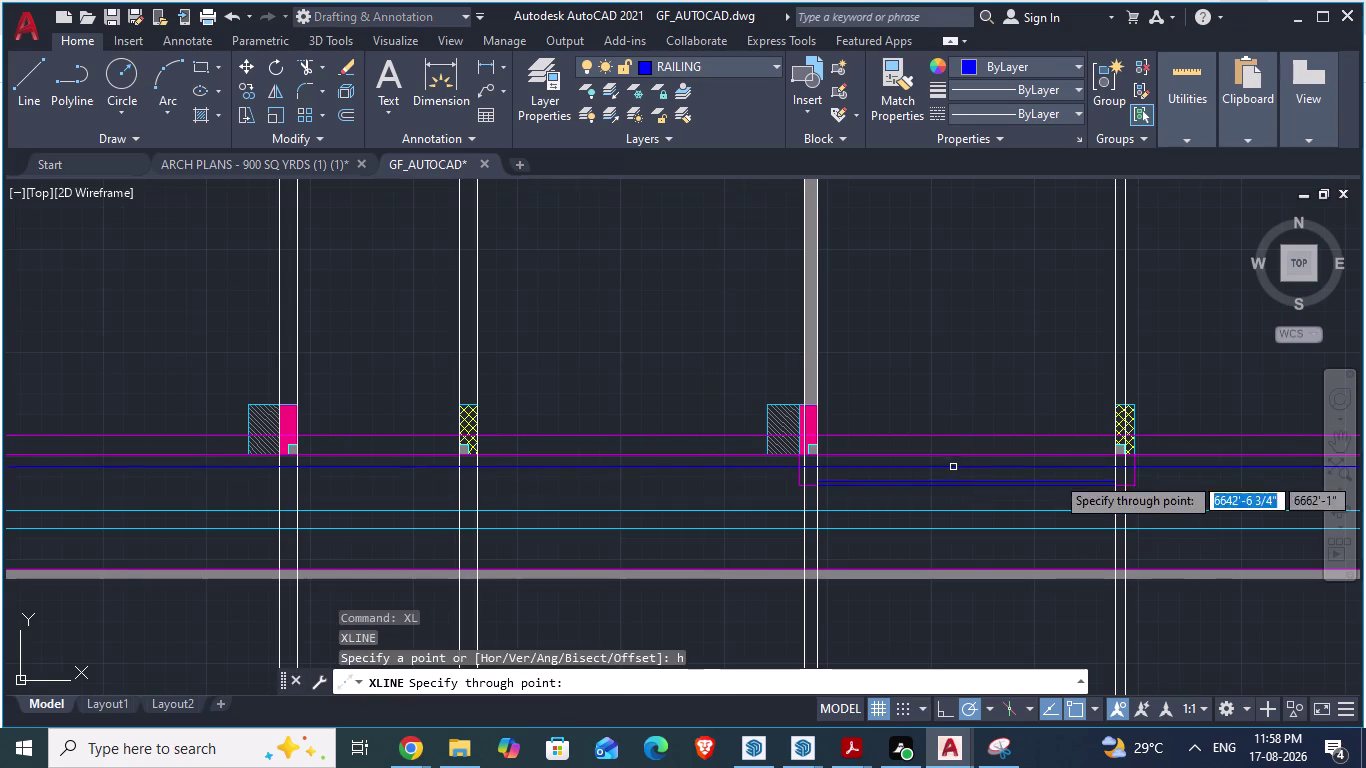
scroll(up, 3)
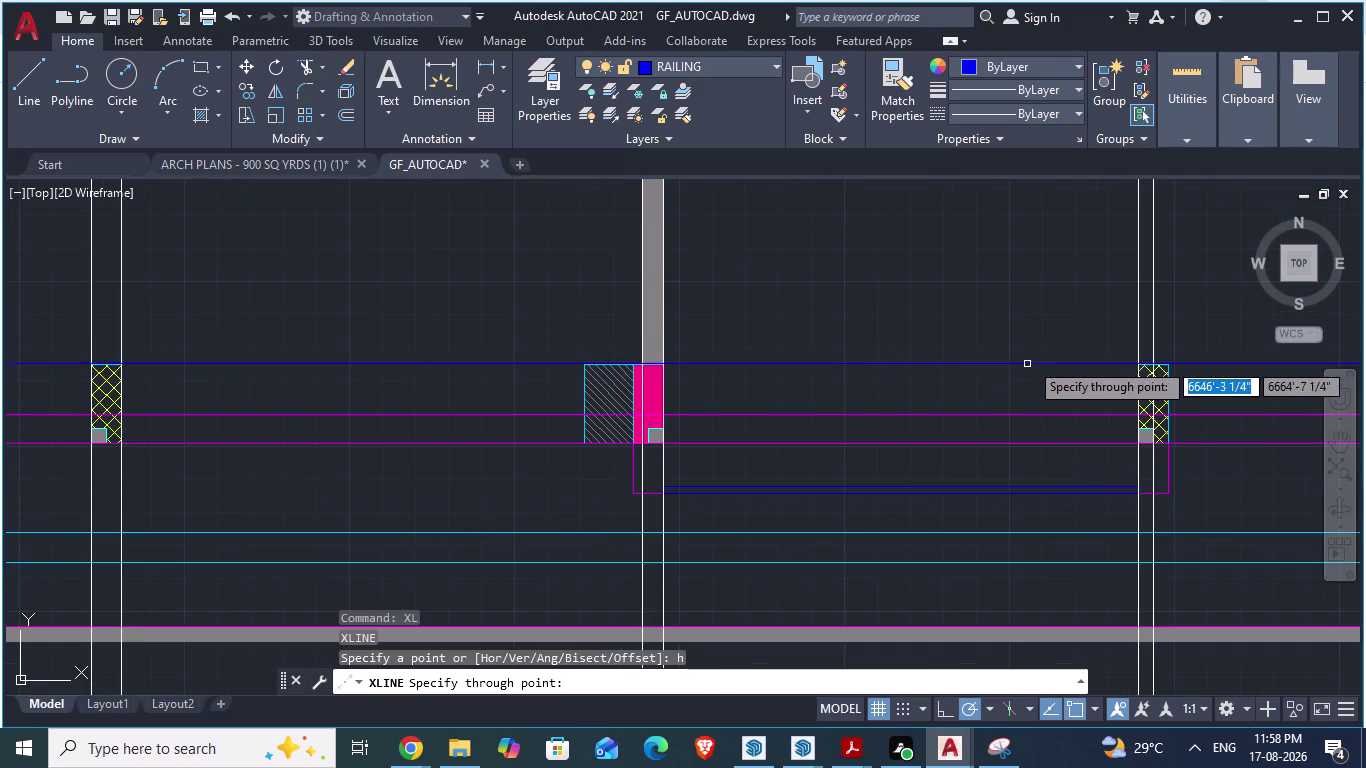